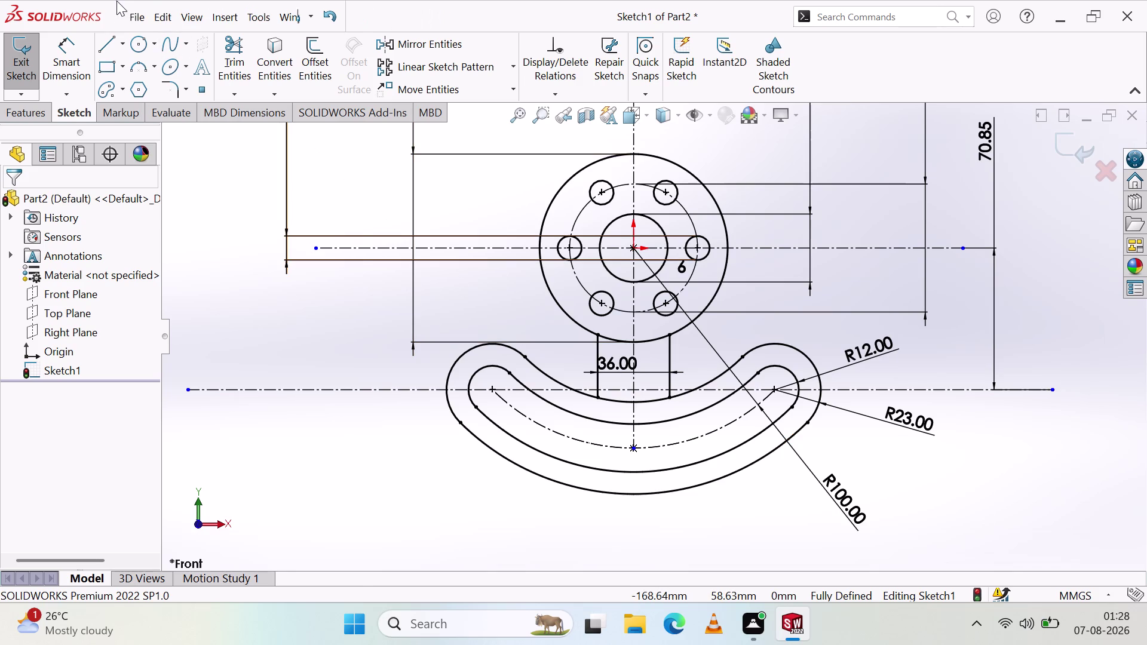
Try a tangent arc from the large circle and the neck line, then cancel it.
click(477, 201)
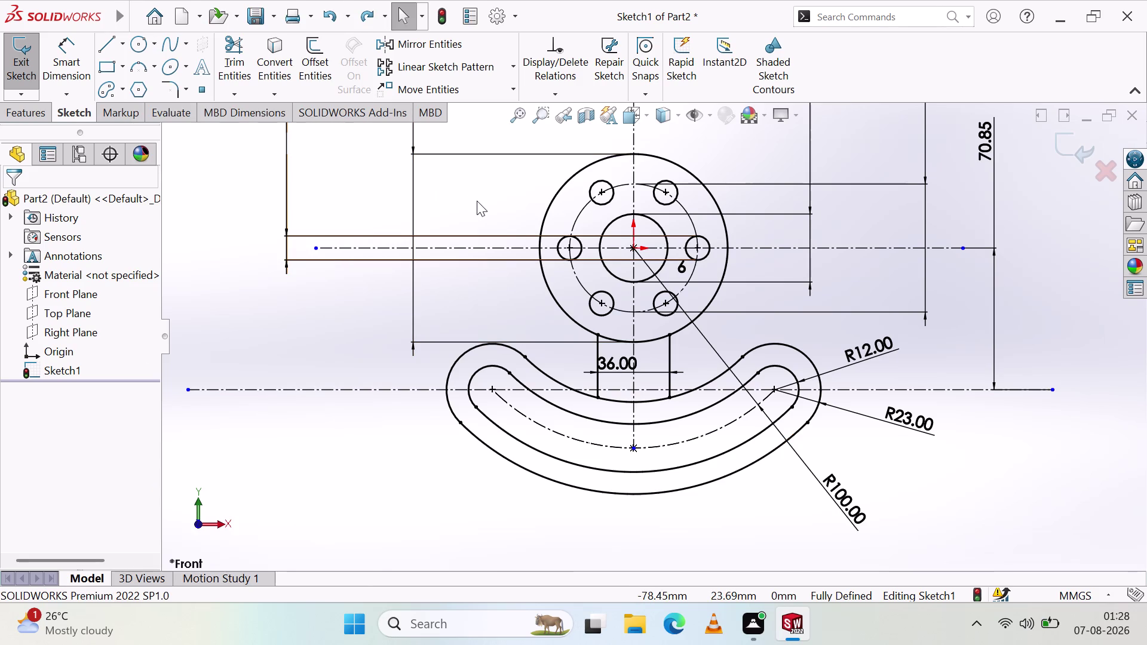
click(136, 48)
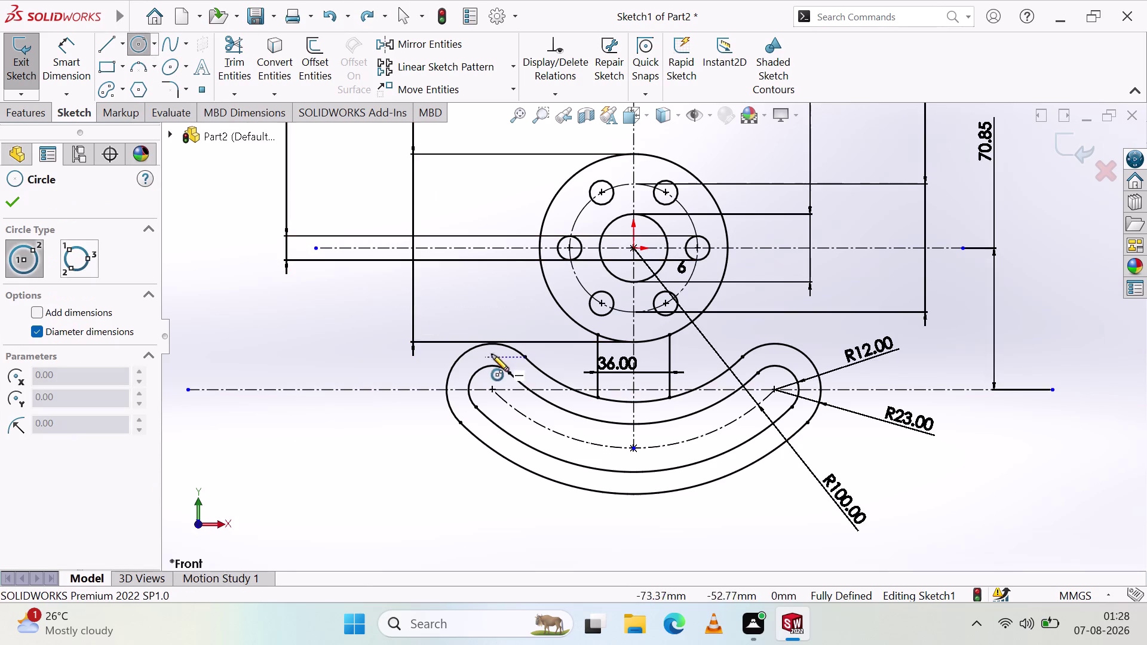
scroll(down, 3)
scroll(down, 3)
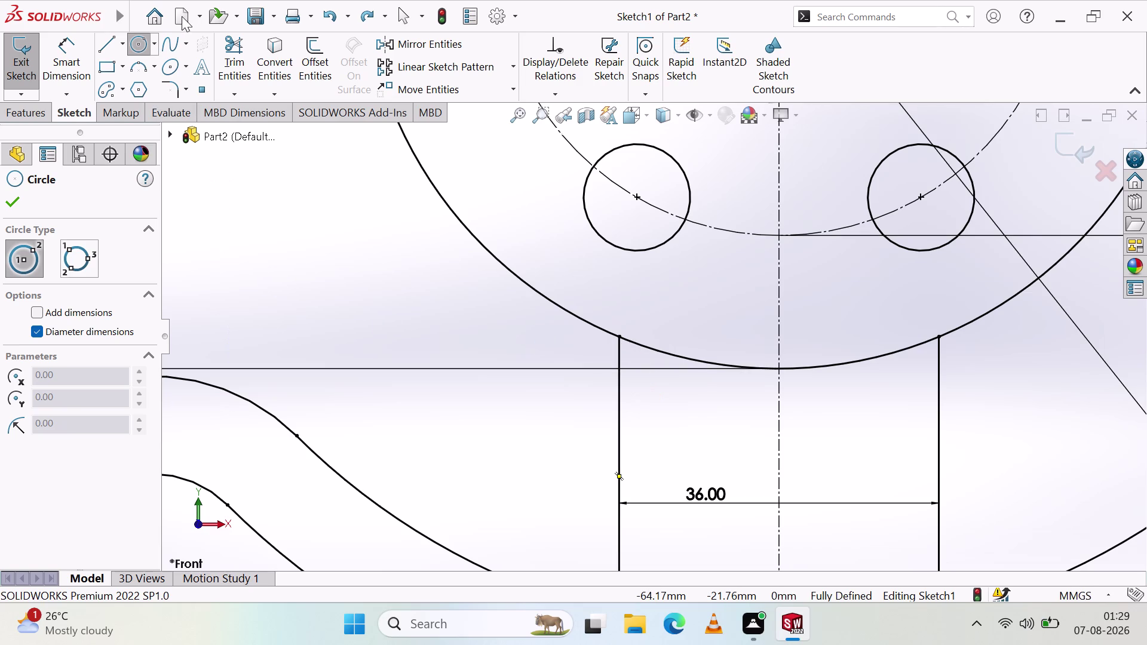
click(151, 67)
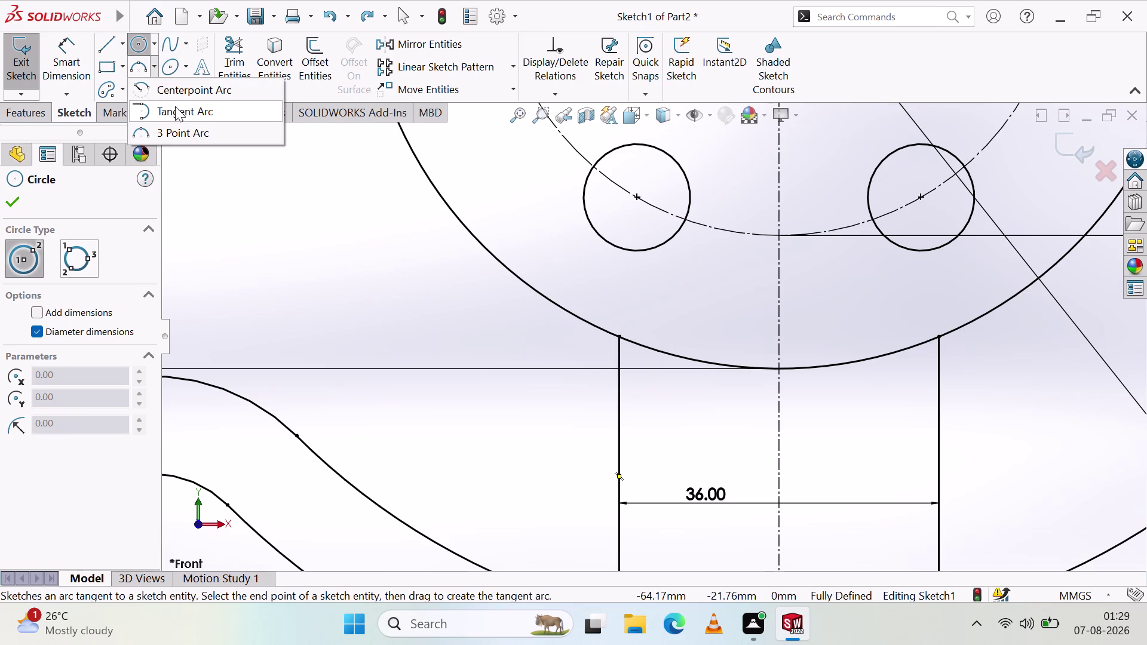
click(175, 109)
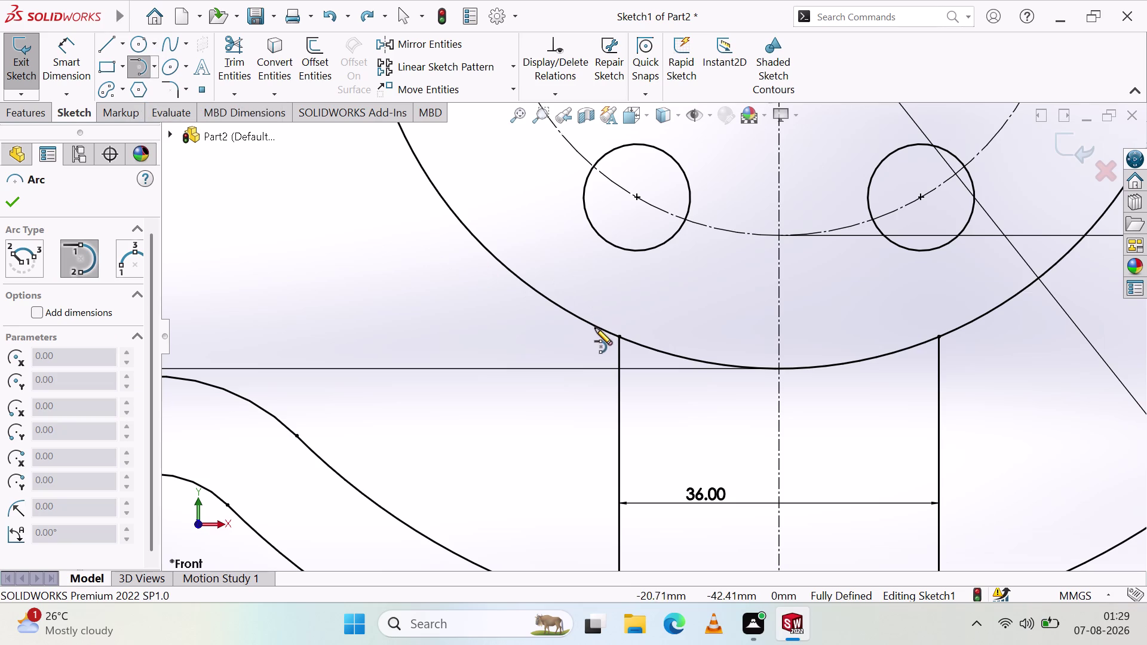
click(596, 326)
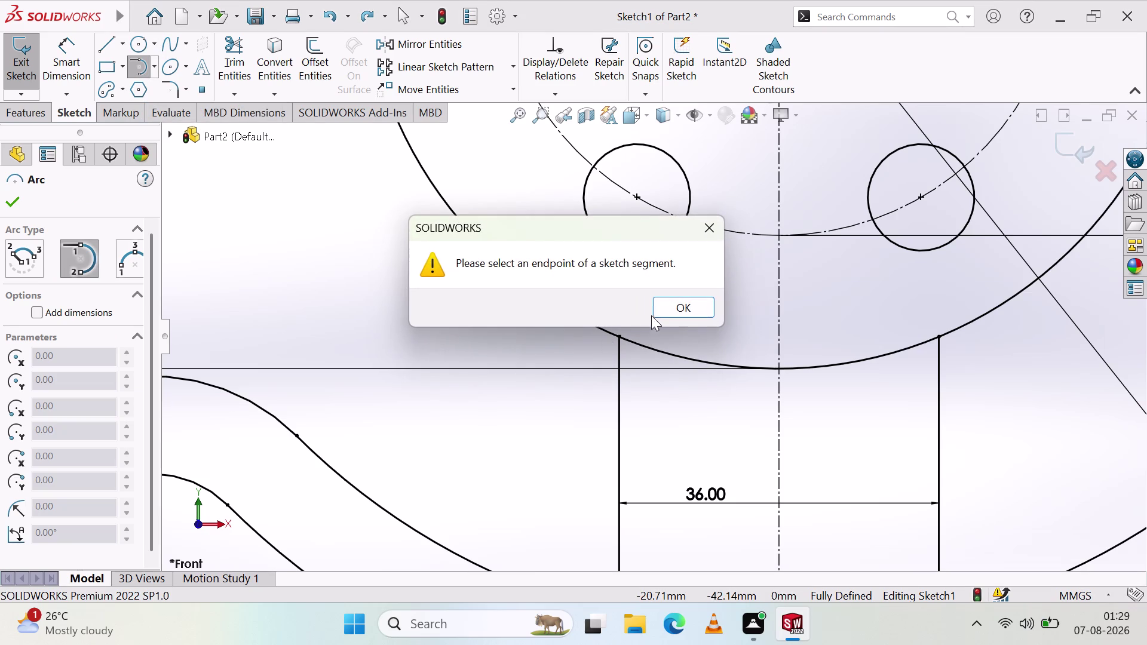
click(665, 308)
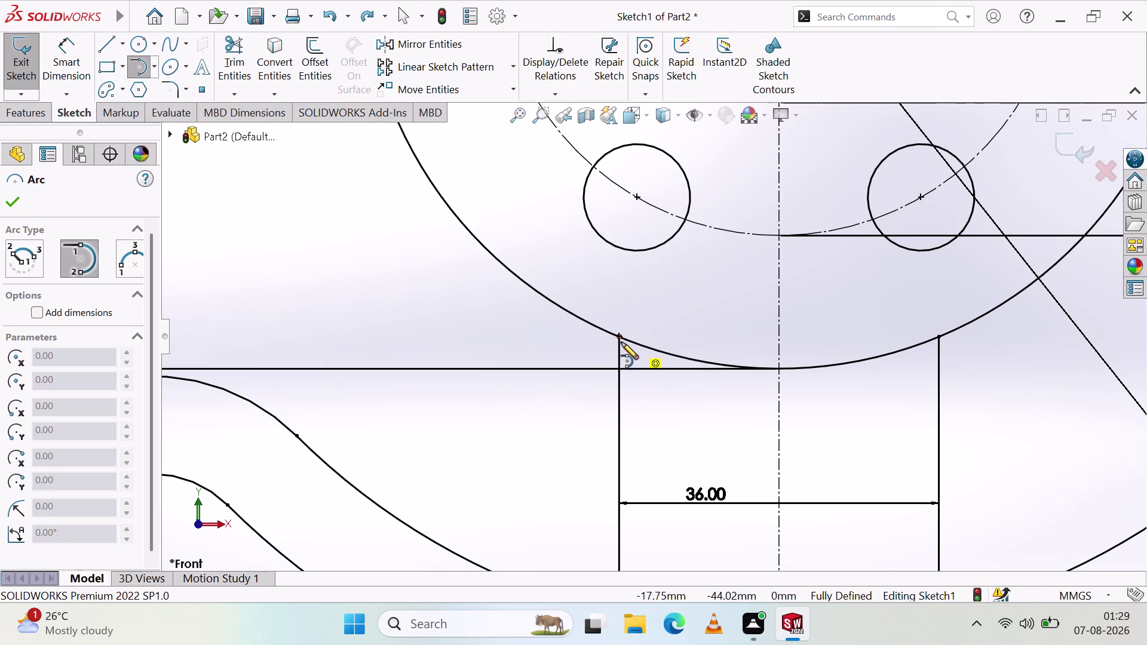
click(620, 336)
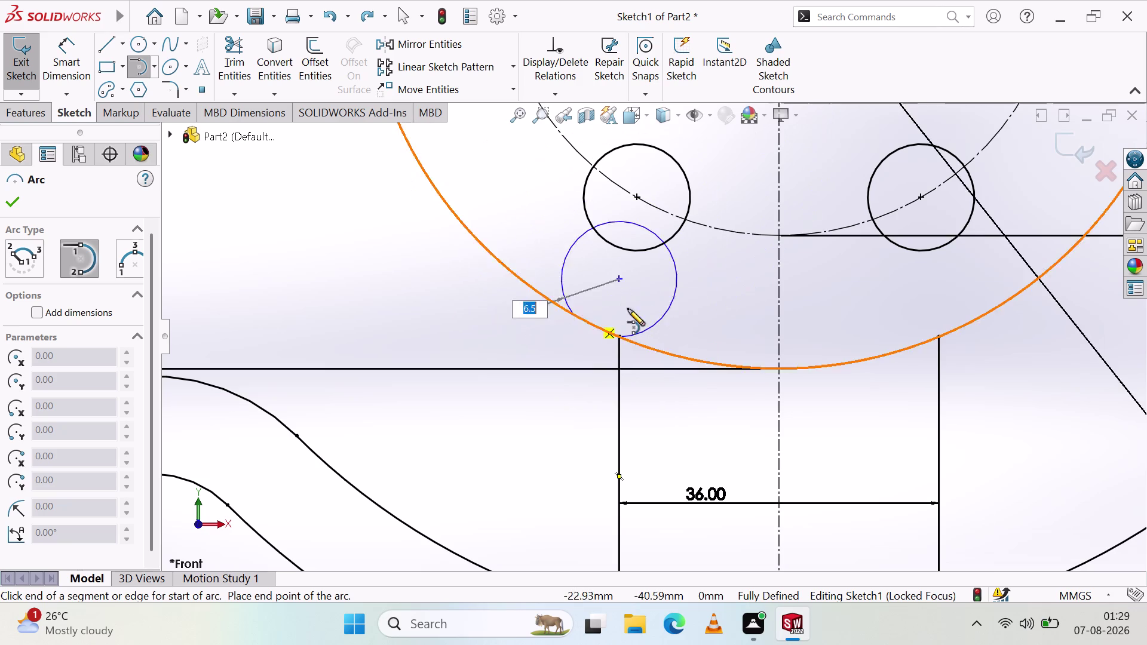
key(Escape)
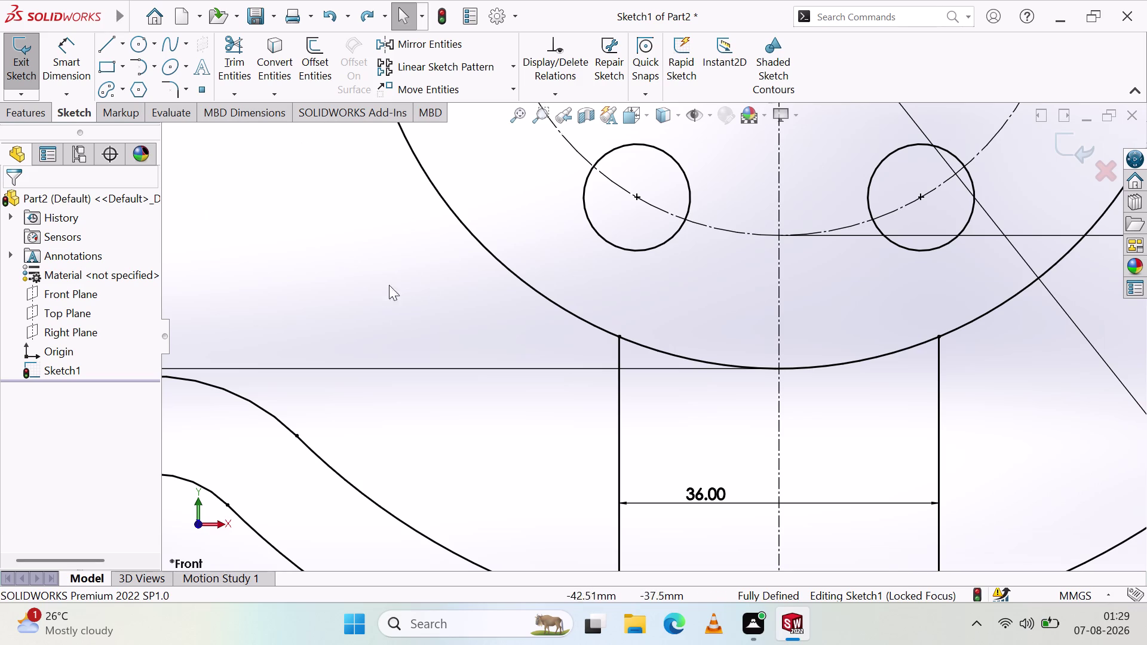
Draw a circle left of the 36 mm neck, just below the large circle.
scroll(down, 3)
scroll(up, 3)
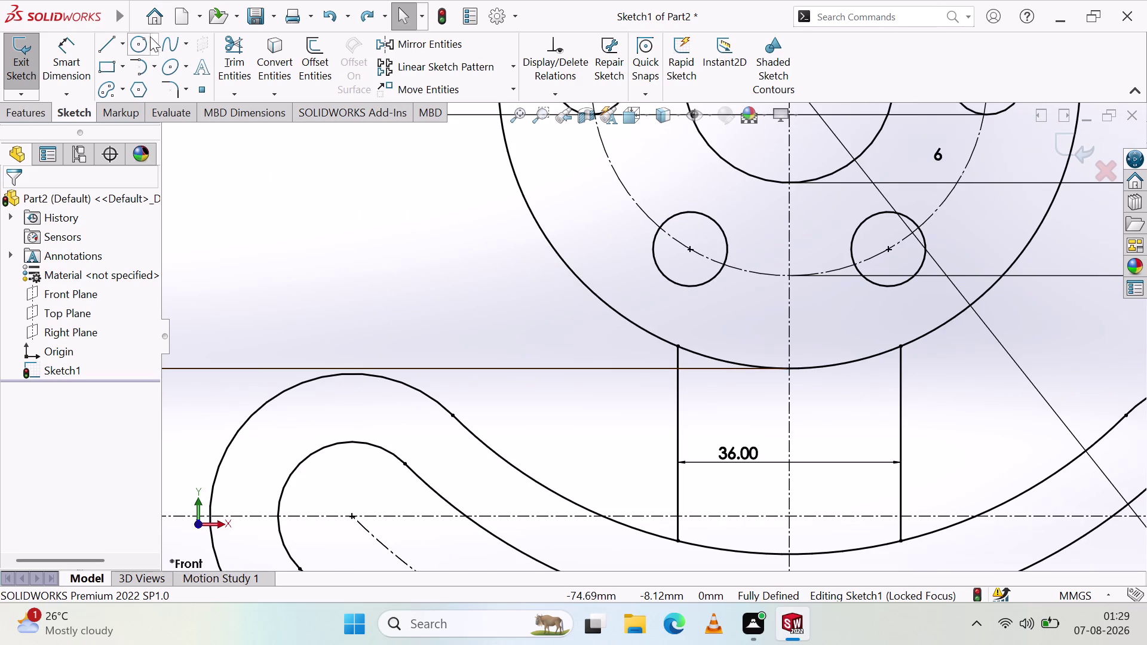
click(141, 43)
click(596, 356)
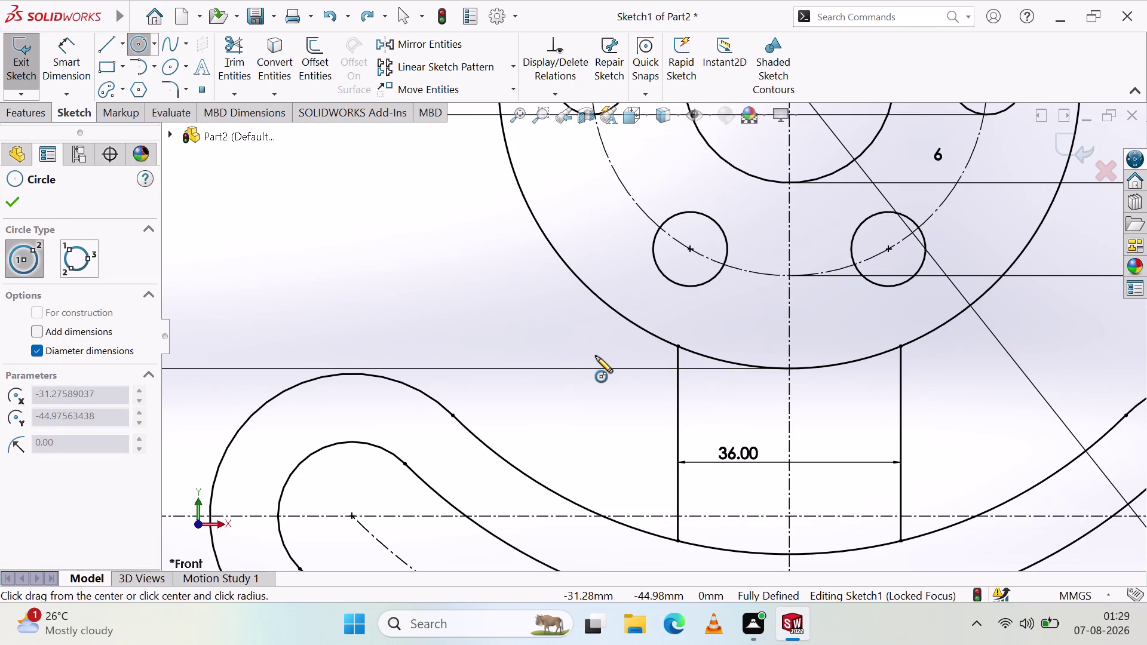
click(605, 320)
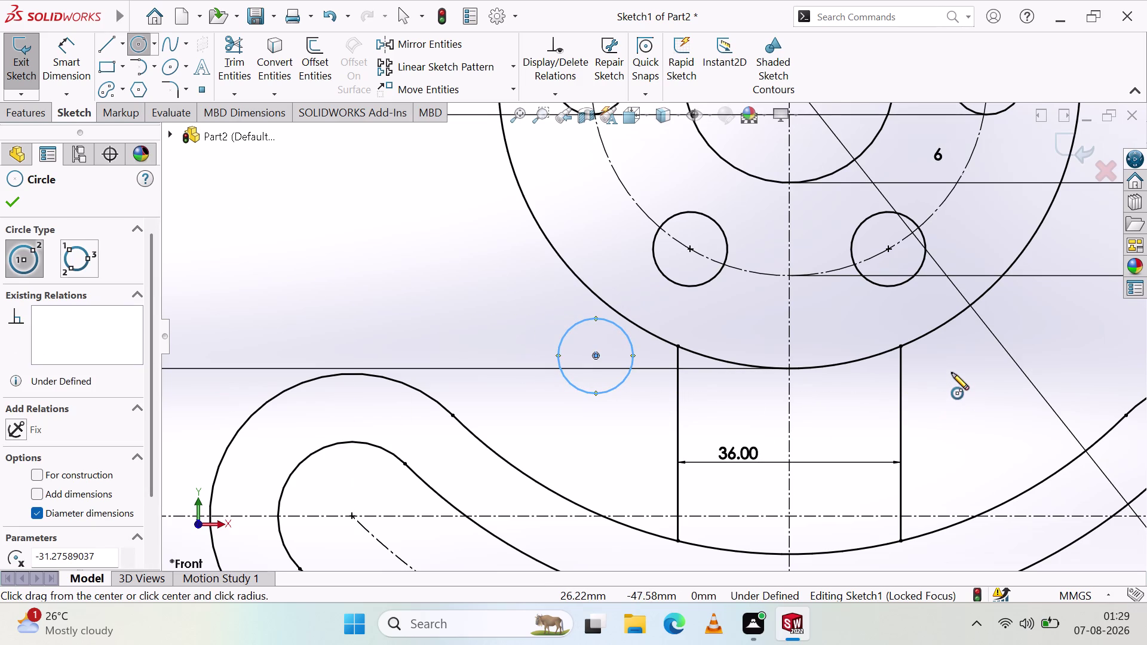
key(Escape)
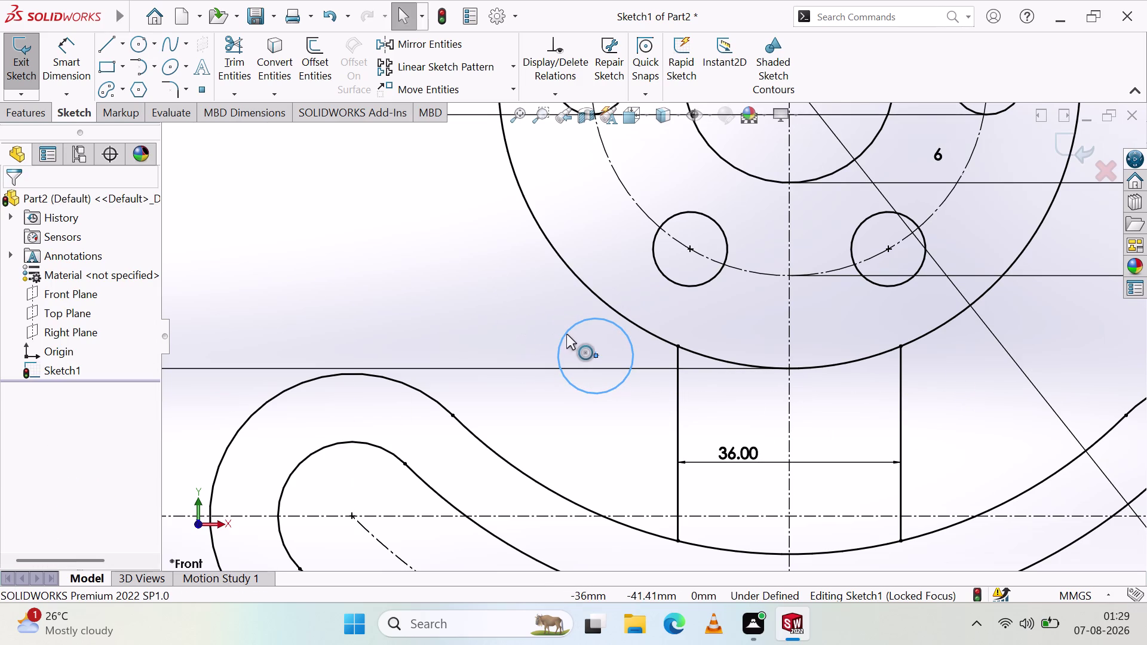
Dimension the new circle's diameter to 20 mm.
click(61, 64)
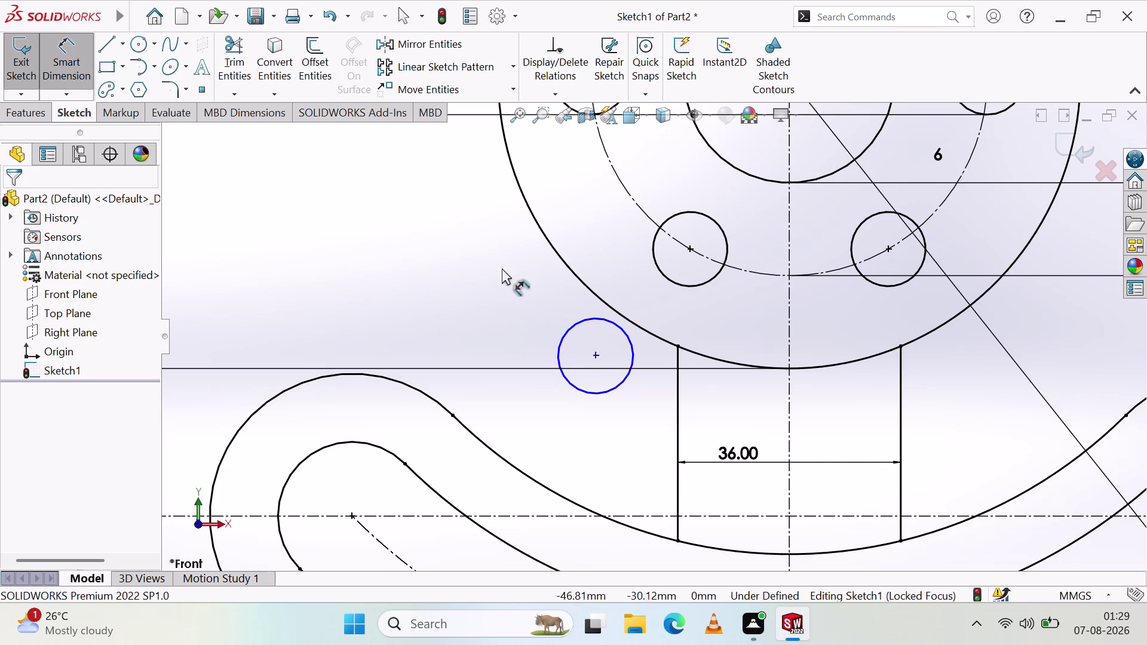
click(558, 343)
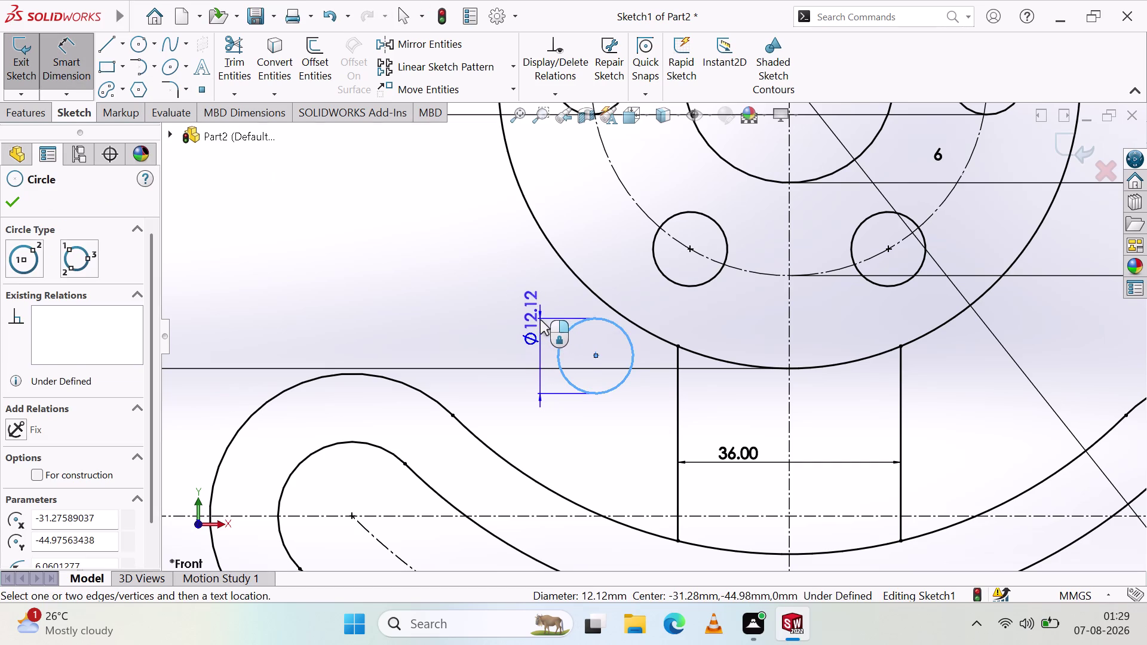
click(532, 322)
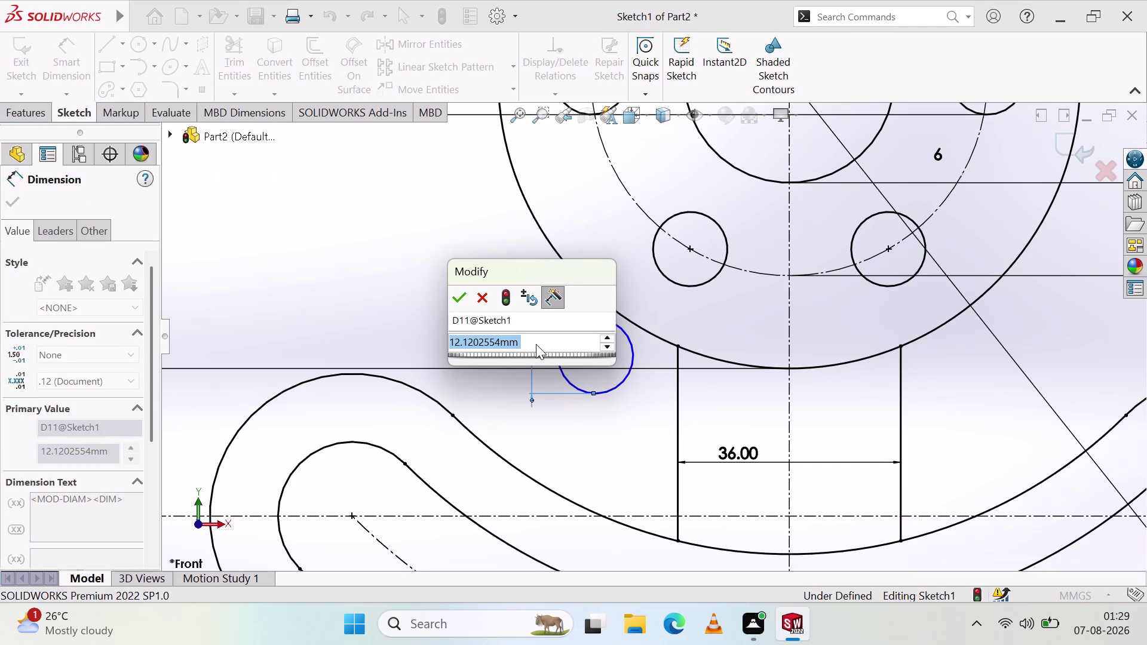
key(2)
key(0)
key(Return)
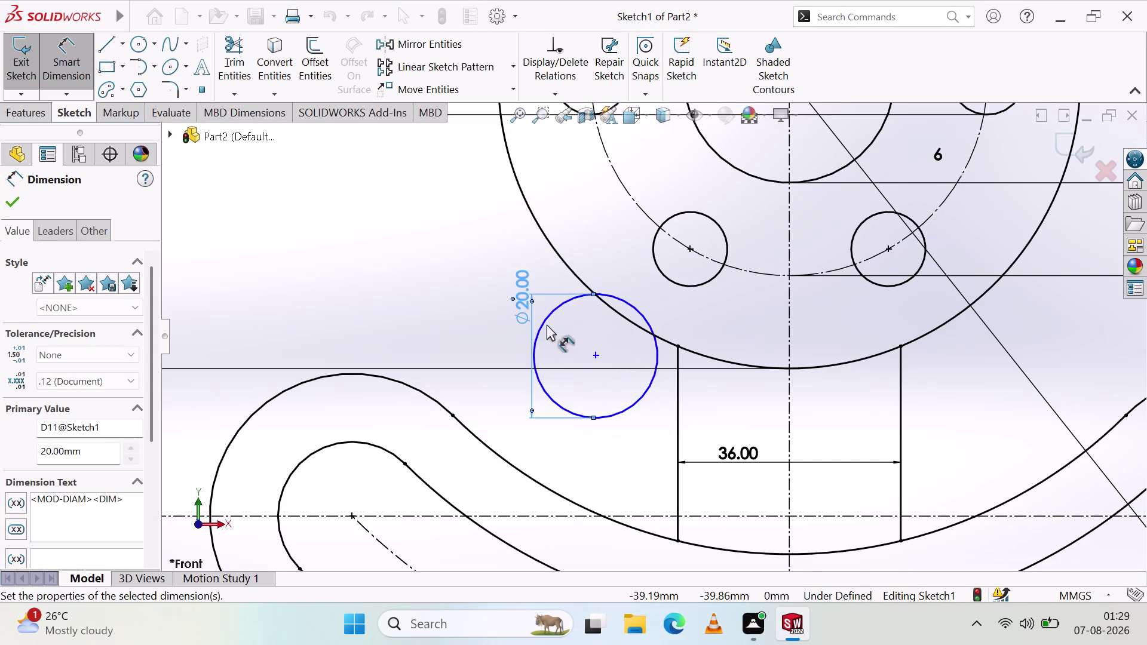
Move the Ø20 diameter dimension leftward, then delete it.
click(494, 336)
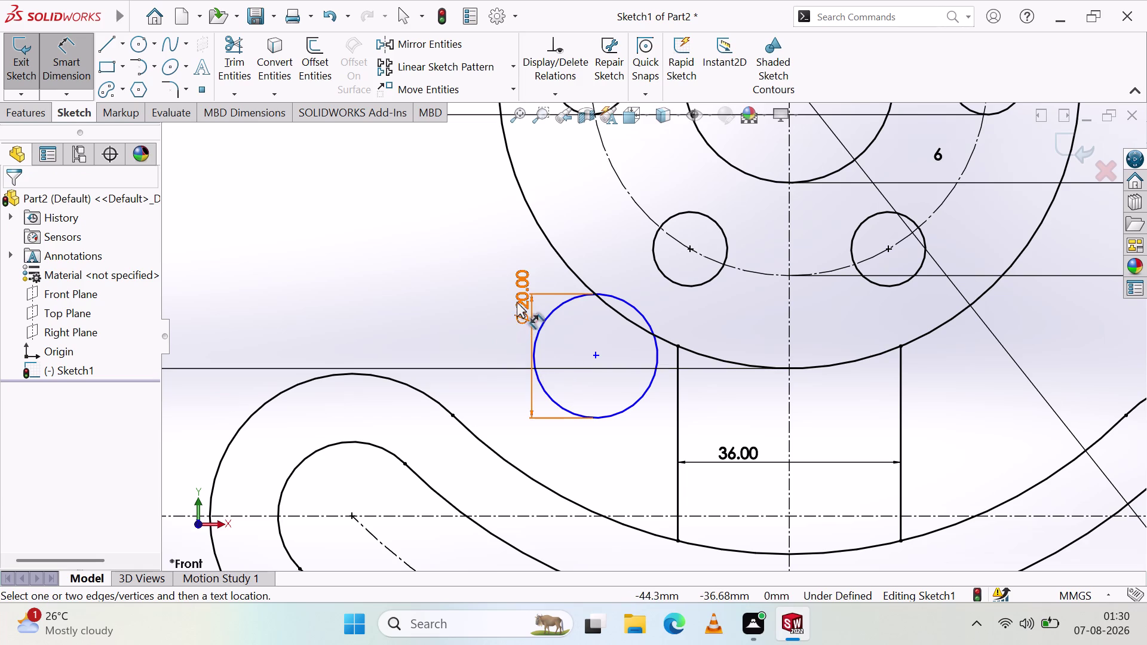
drag(524, 294, 471, 316)
click(495, 352)
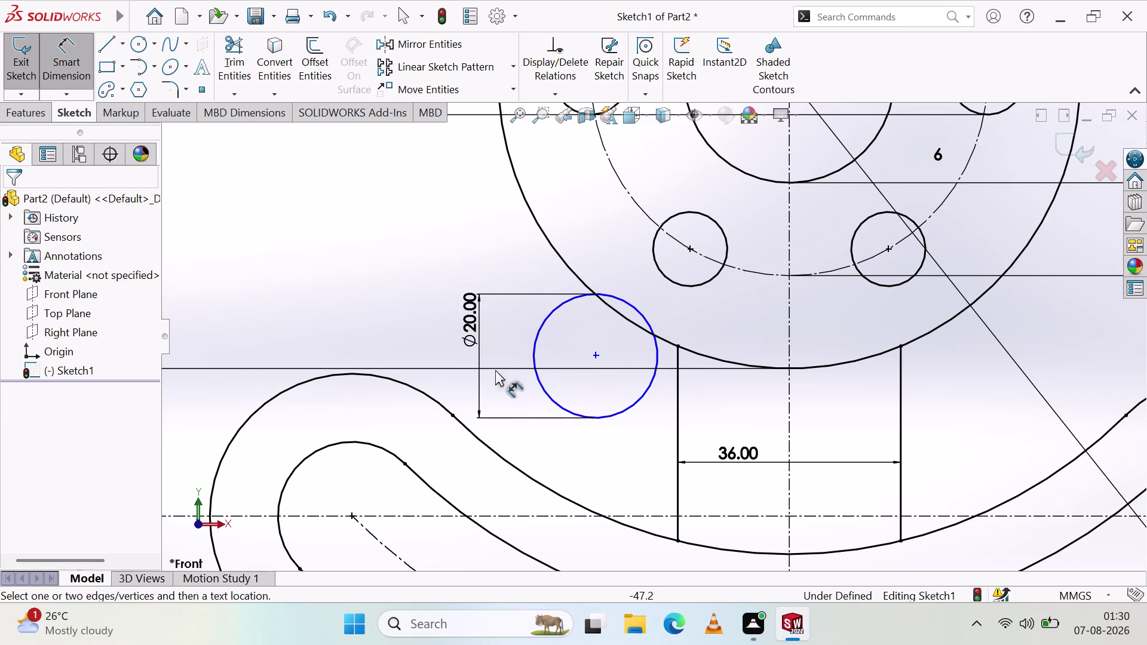
key(Escape)
click(475, 336)
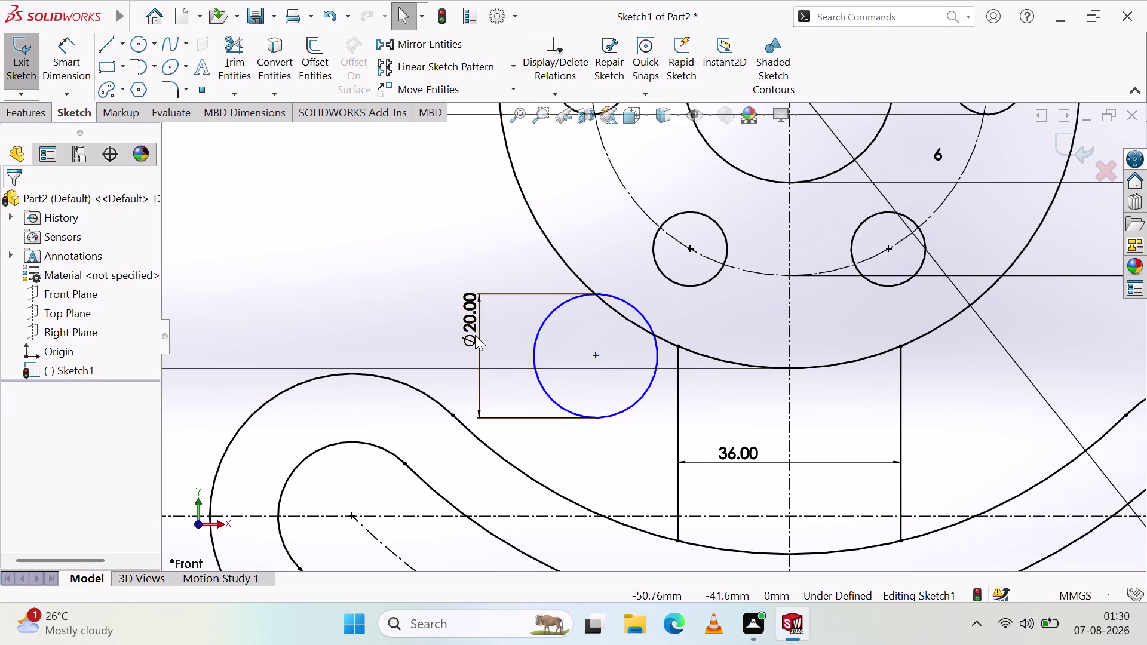
key(Delete)
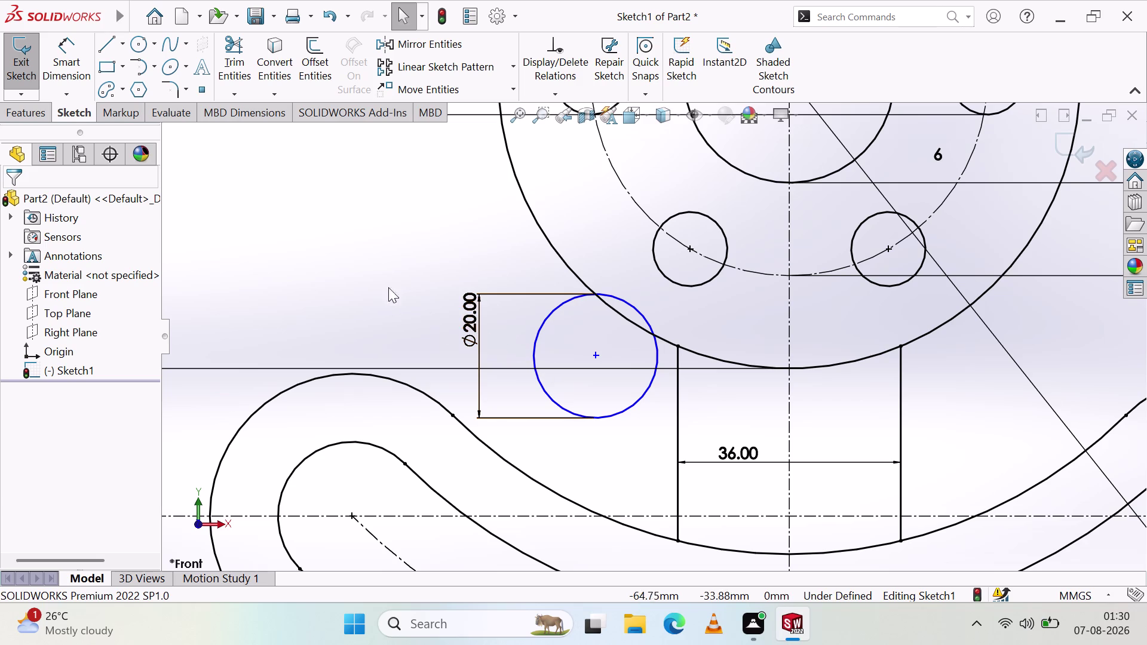
key(Delete)
click(477, 320)
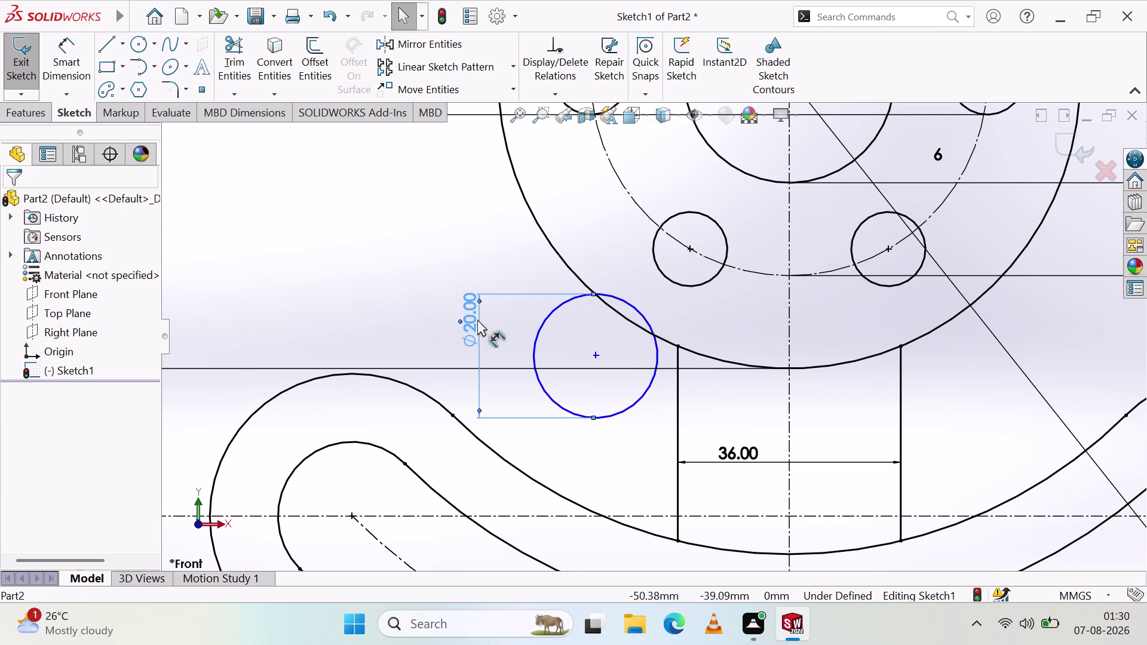
key(Delete)
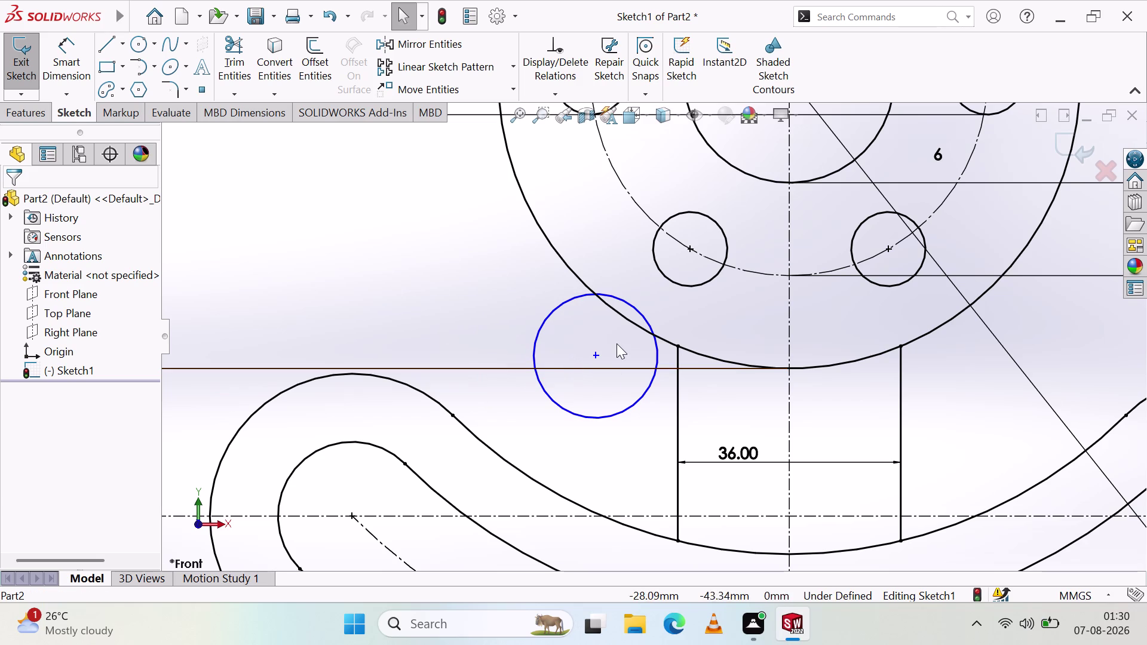
Resize the circle, undoing stray stretches so it keeps its 10 mm radius.
drag(629, 305, 638, 335)
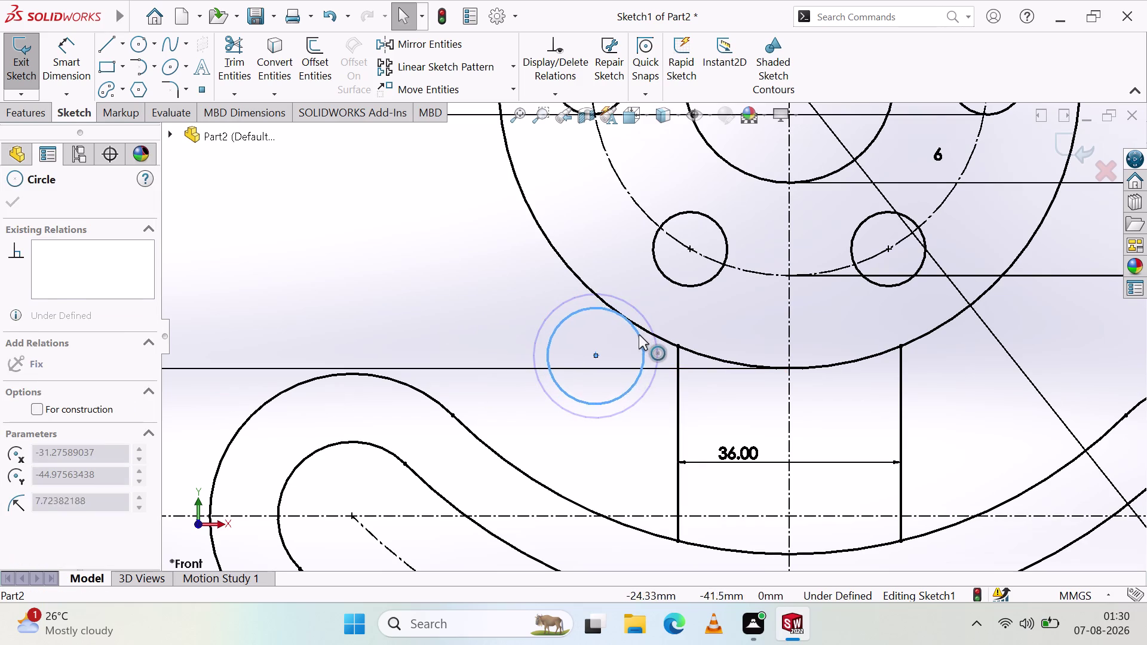
drag(639, 334, 651, 333)
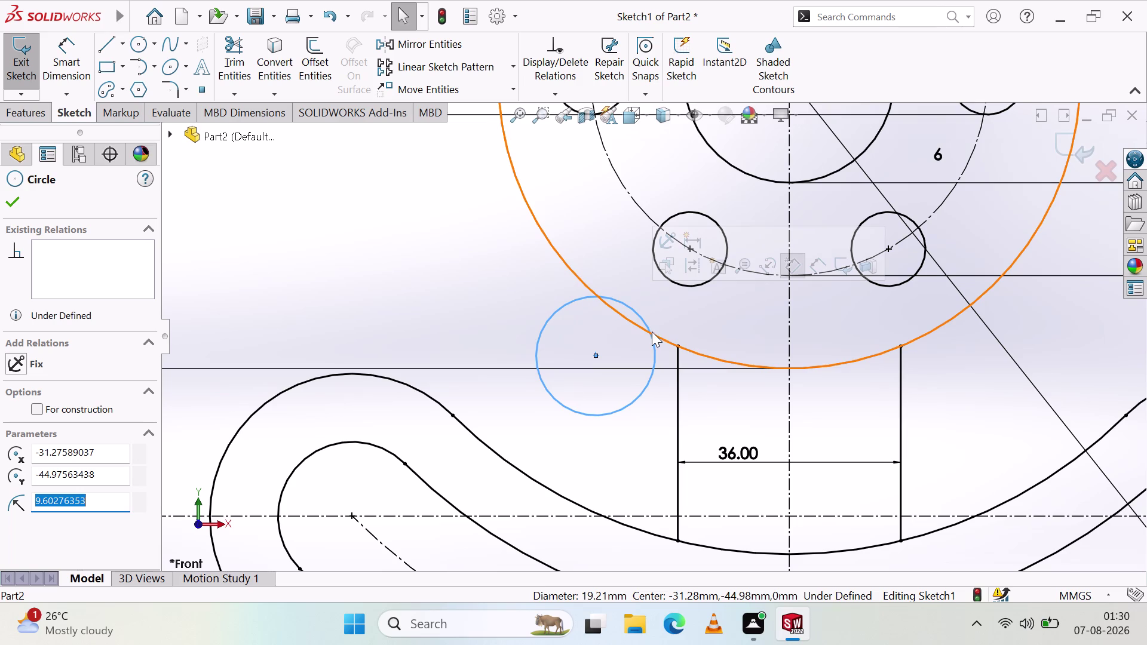
key(Escape)
key(Escape)
key(ctrl+z)
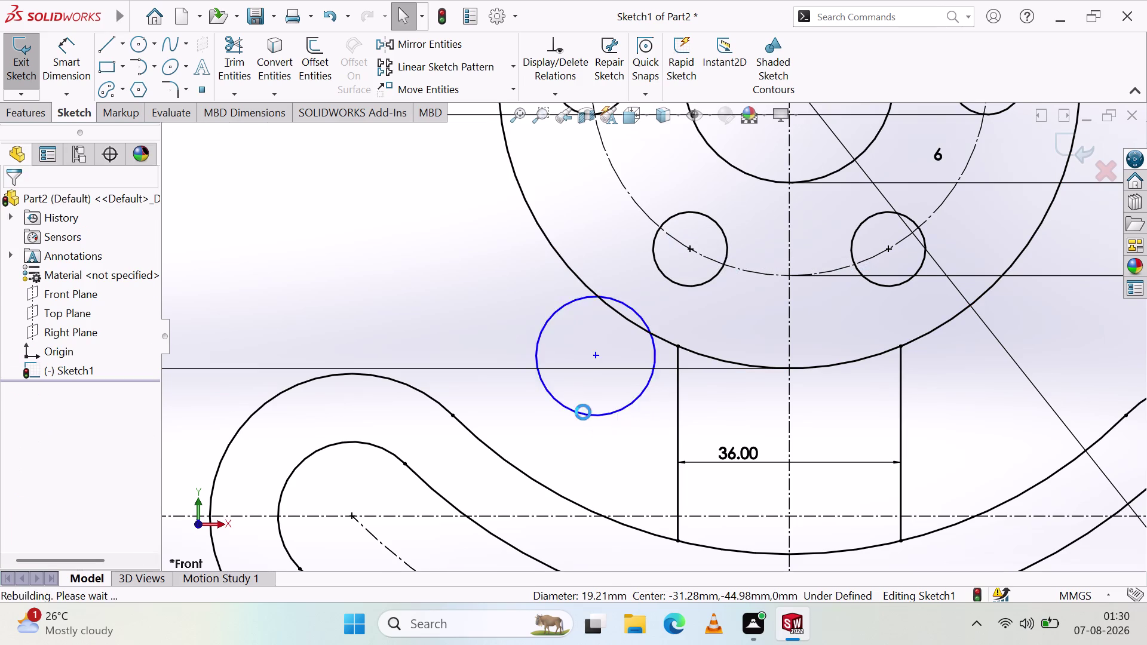
key(ctrl+z)
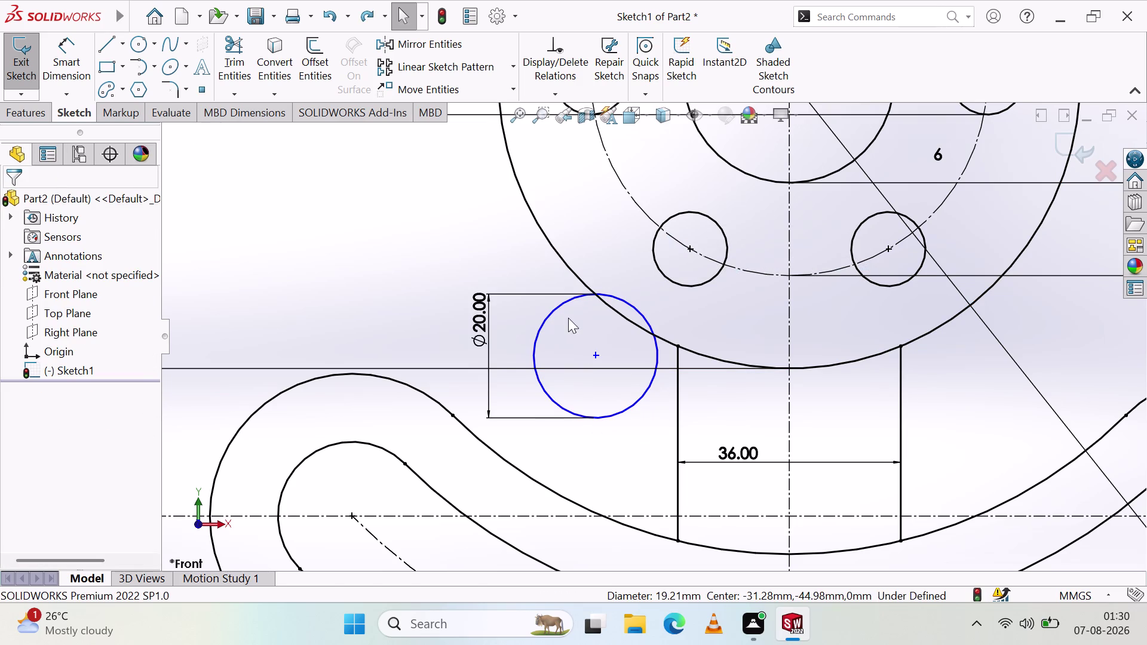
drag(649, 324, 642, 330)
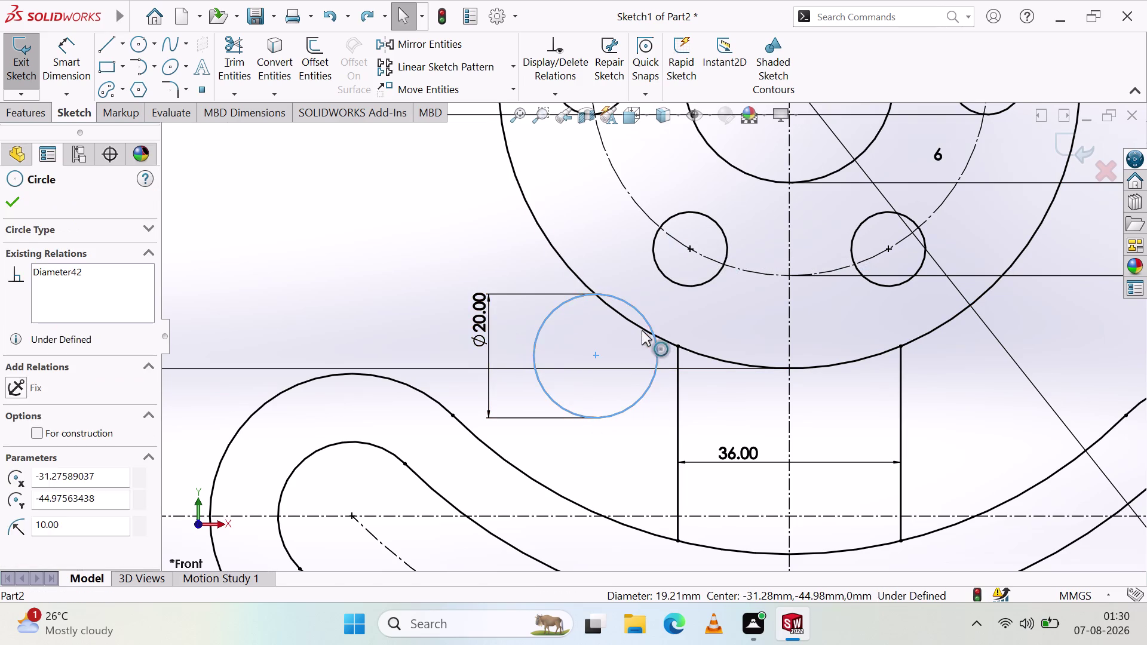
drag(642, 330, 633, 359)
key(Escape)
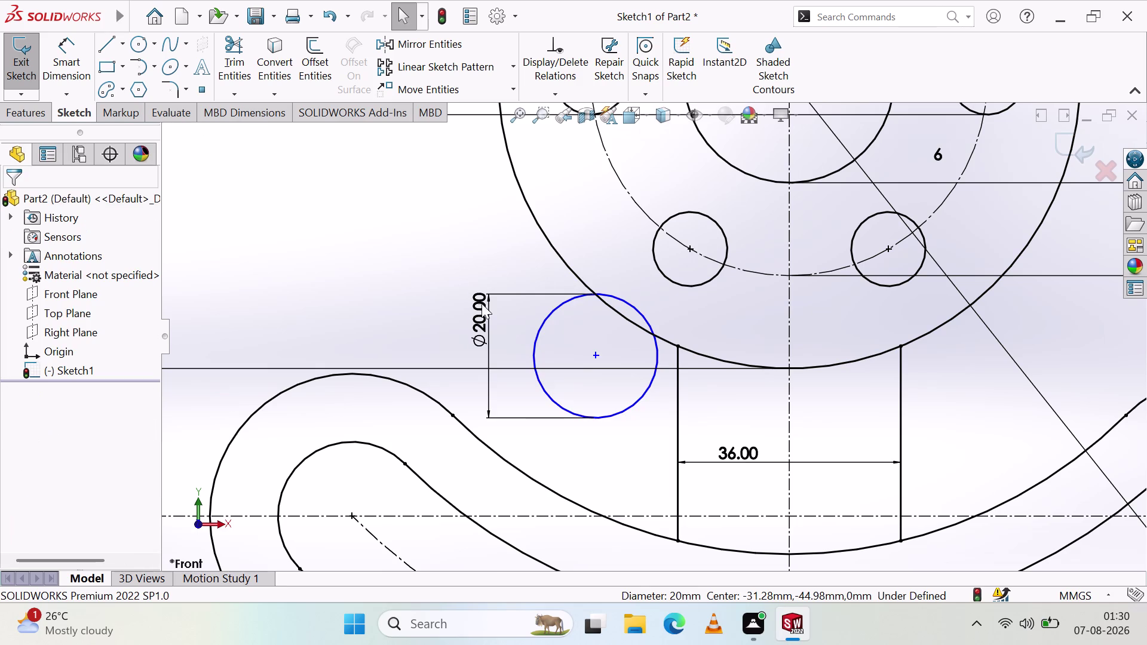
Drag the Ø20 circle down against the large arc.
drag(596, 355, 609, 386)
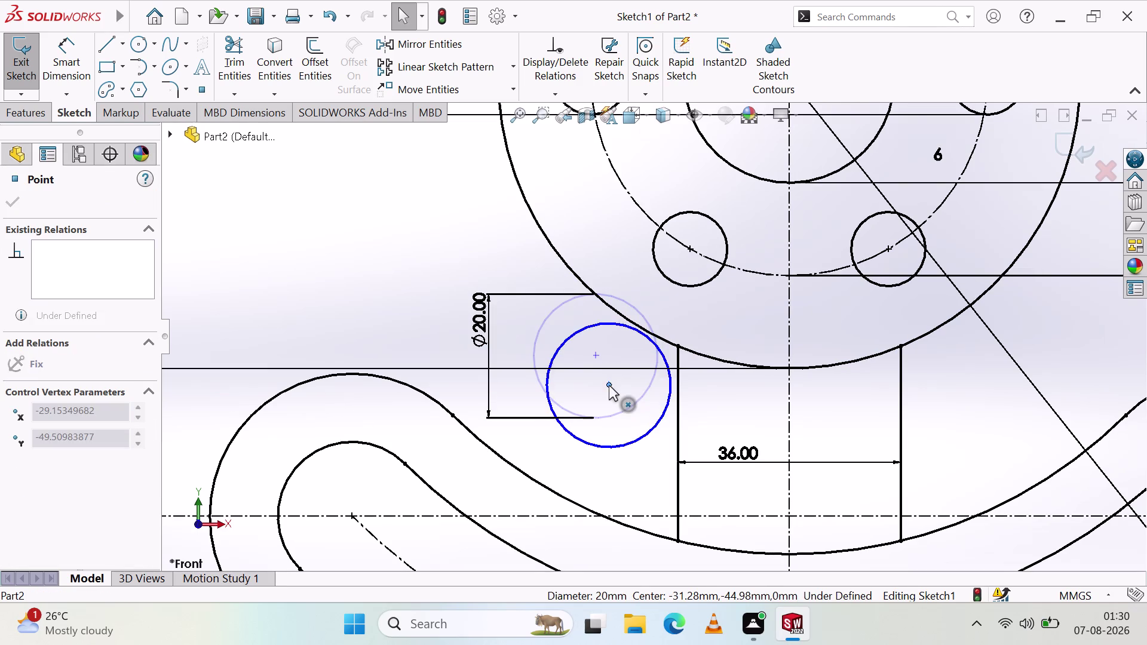
drag(609, 385, 618, 375)
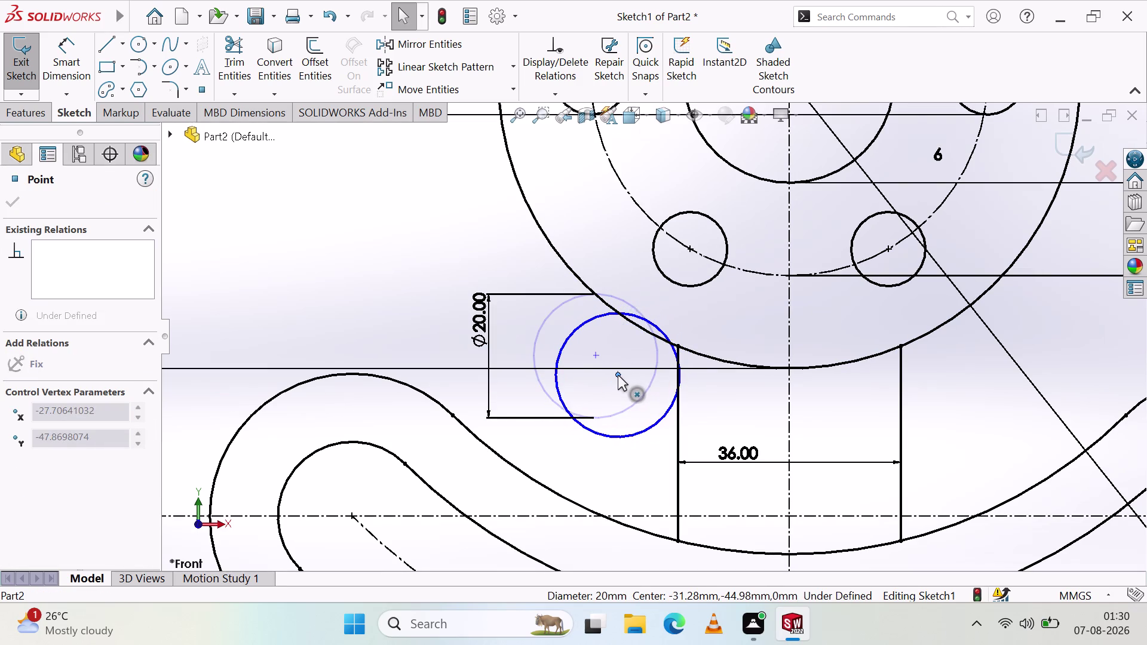
drag(618, 375, 622, 389)
click(448, 322)
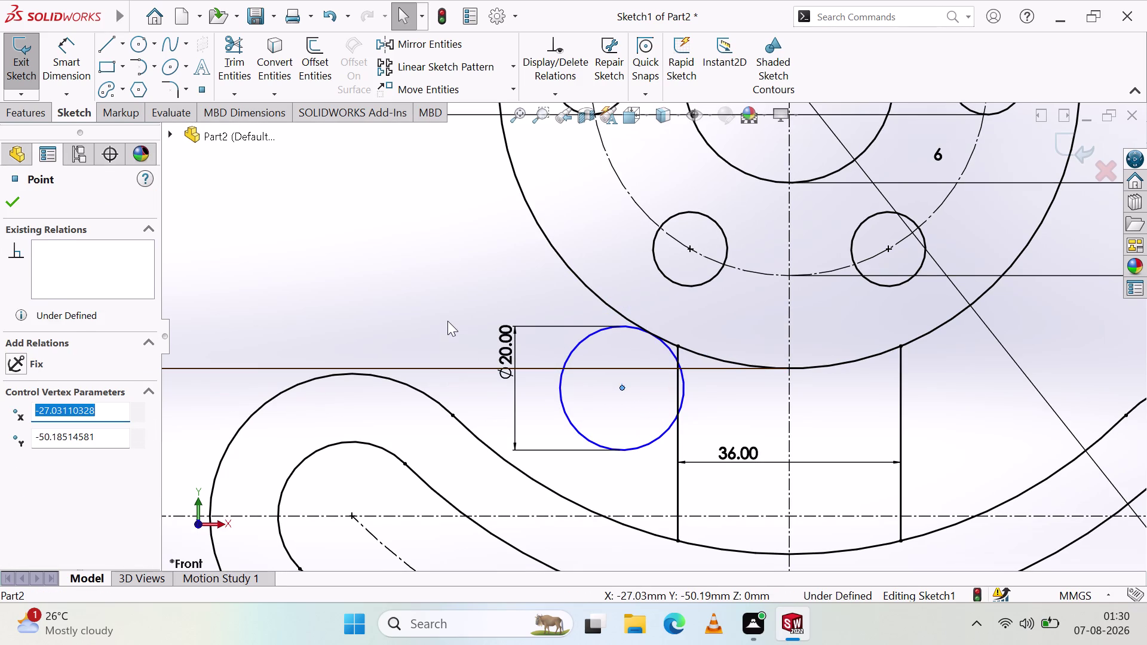
Zoom in and nudge the Ø20 circle until it sits snugly against the arc.
scroll(up, 3)
scroll(up, 3)
scroll(down, 3)
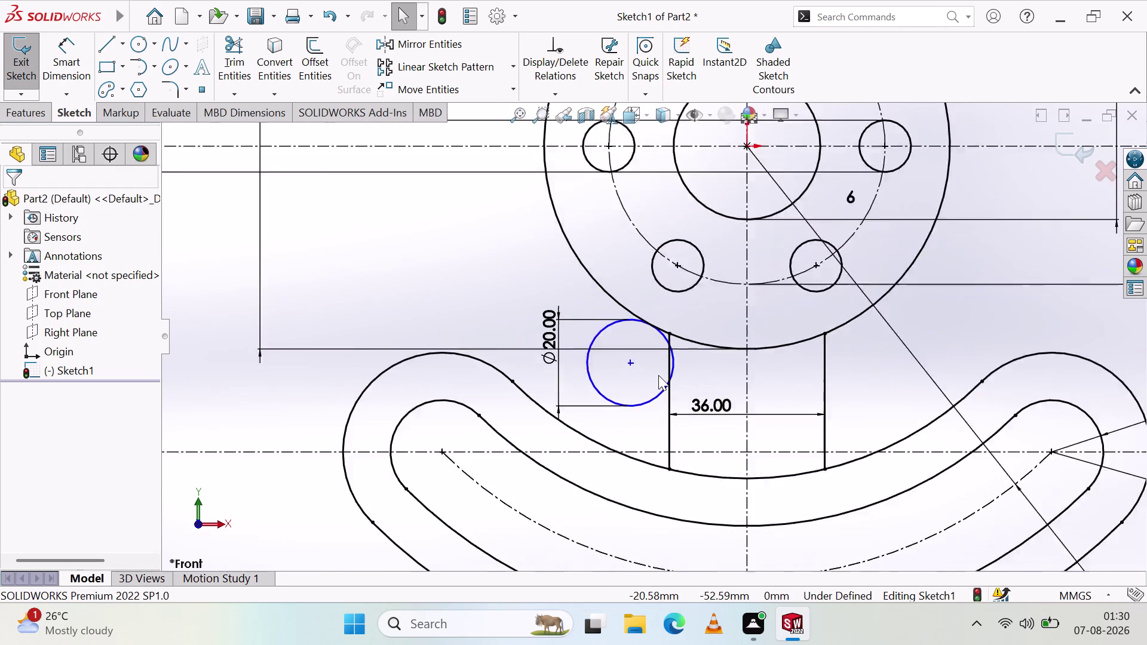
scroll(down, 3)
scroll(down, 3)
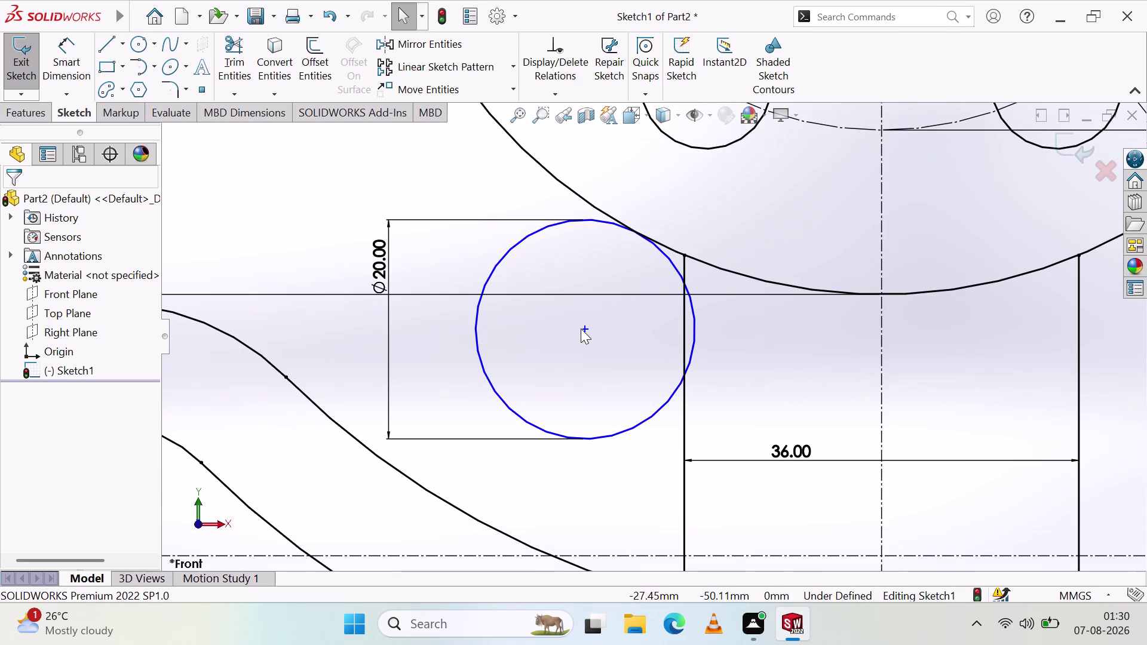
drag(584, 328, 572, 322)
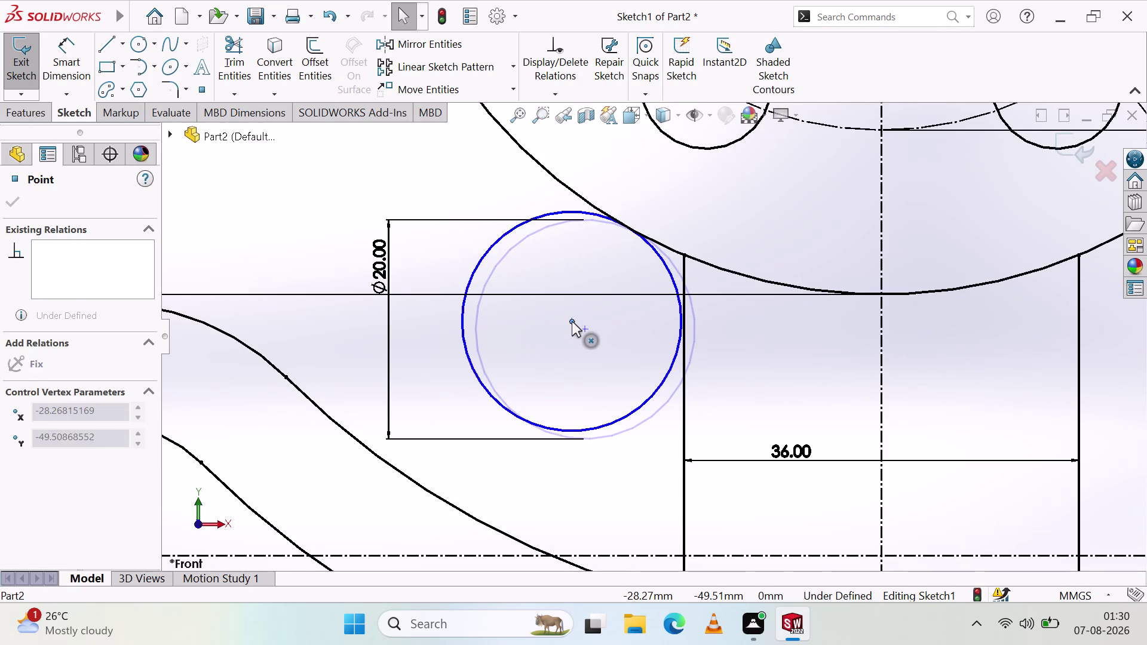
drag(572, 323, 575, 322)
click(582, 345)
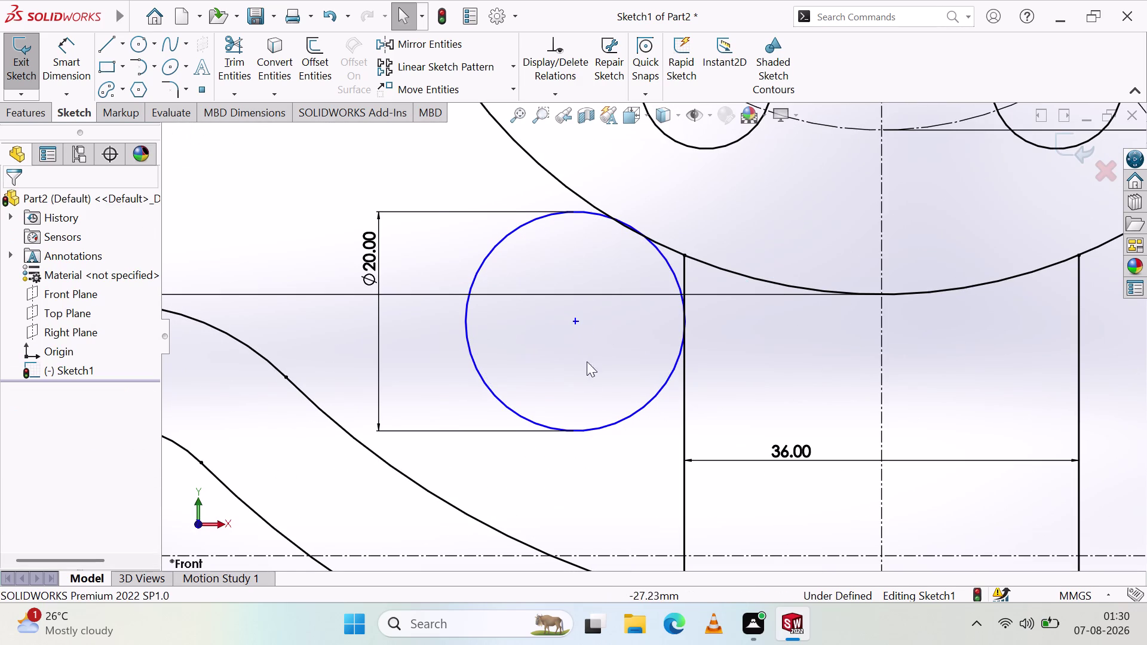
scroll(down, 3)
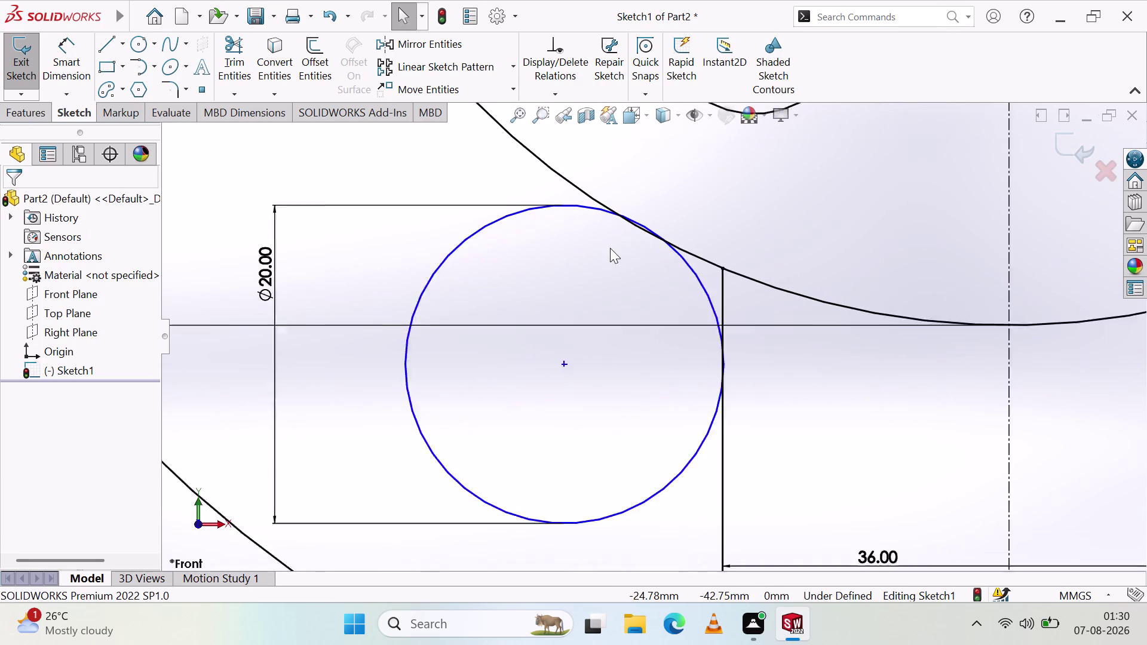
scroll(down, 3)
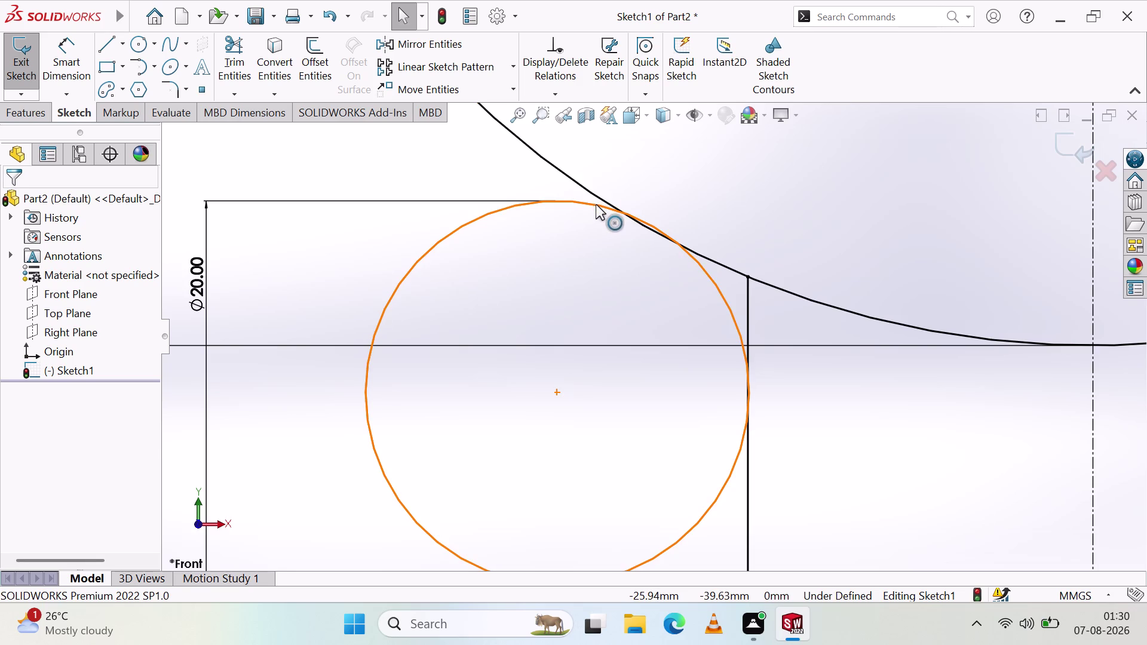
Make the Ø20 circle tangent to the large arc.
click(596, 205)
click(638, 224)
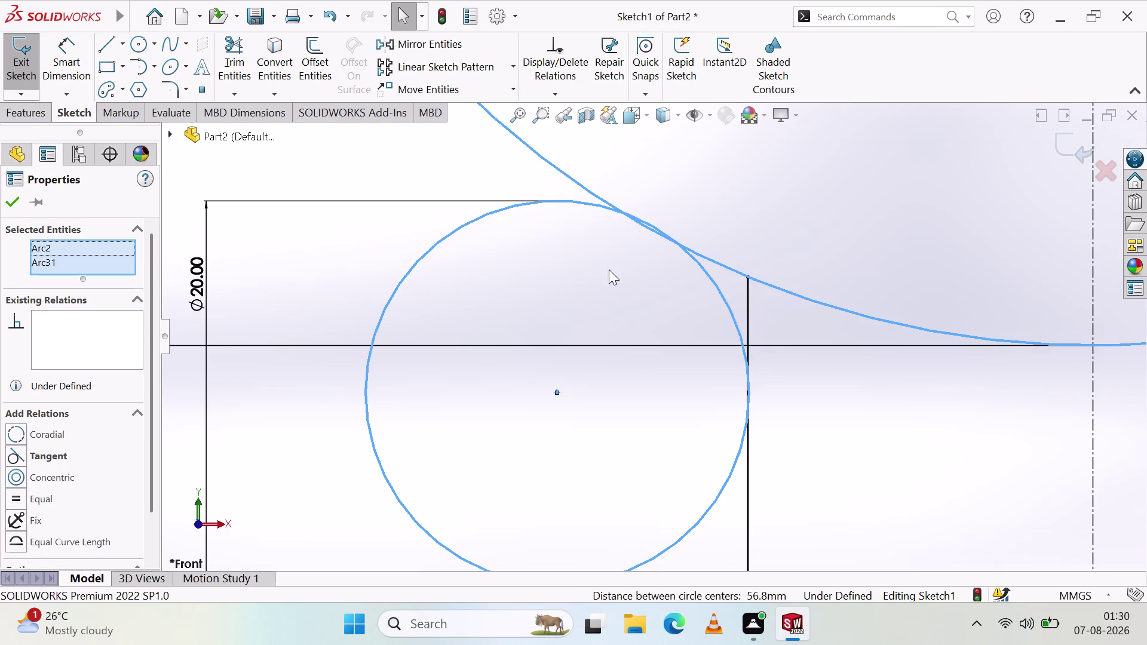
click(45, 452)
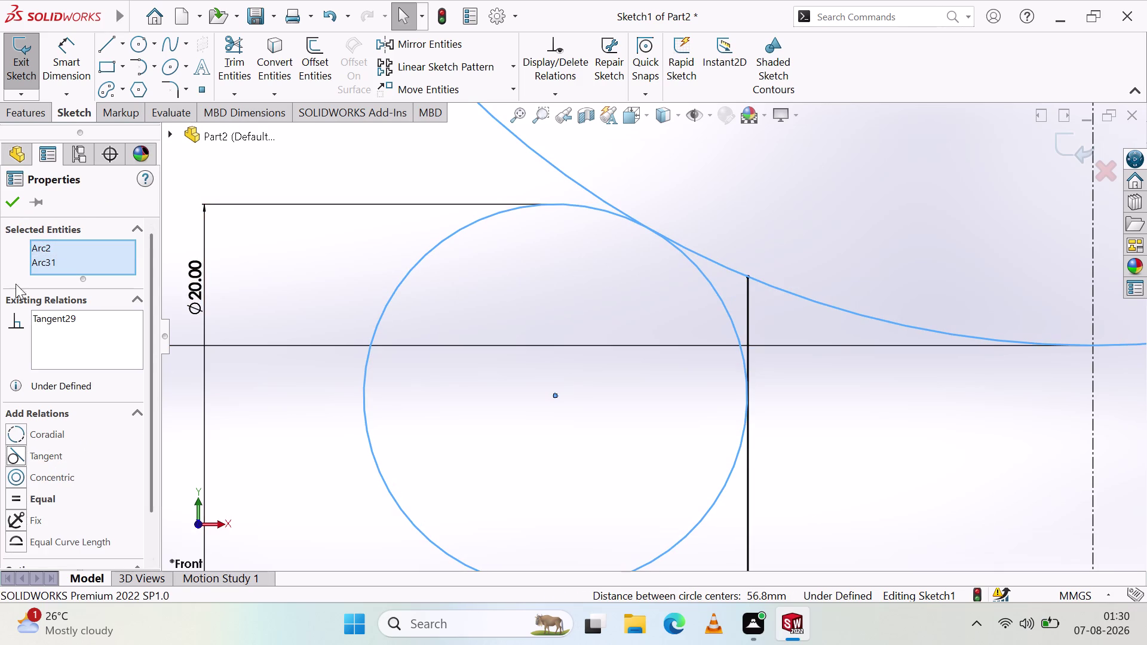
click(14, 196)
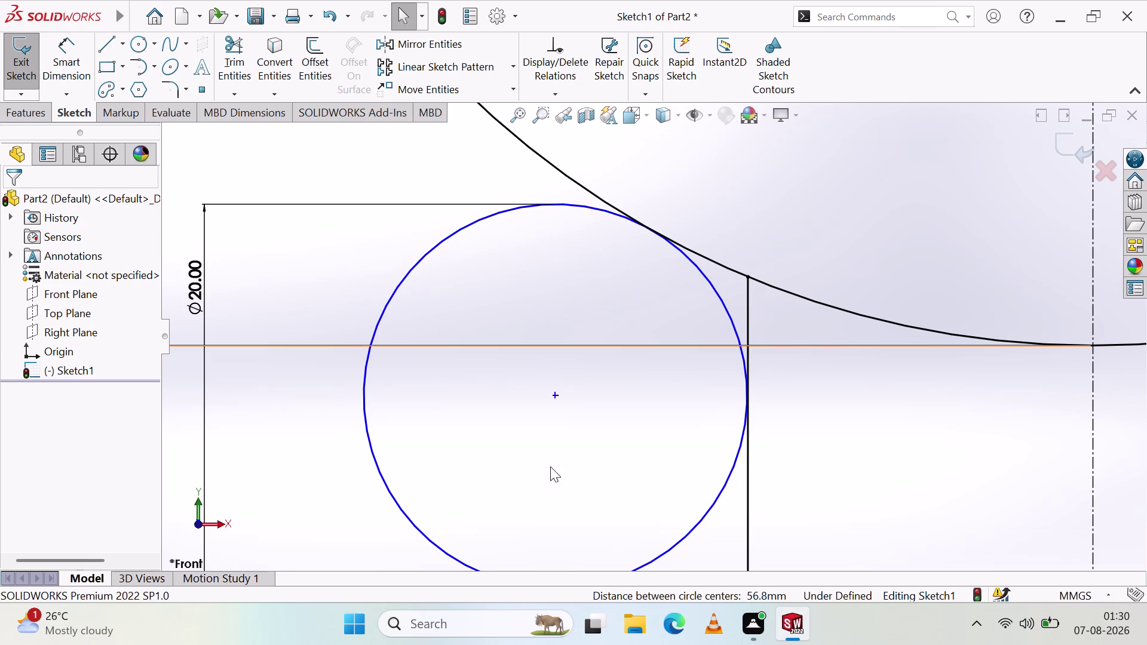
Make the Ø20 circle tangent to the vertical neck line.
click(737, 333)
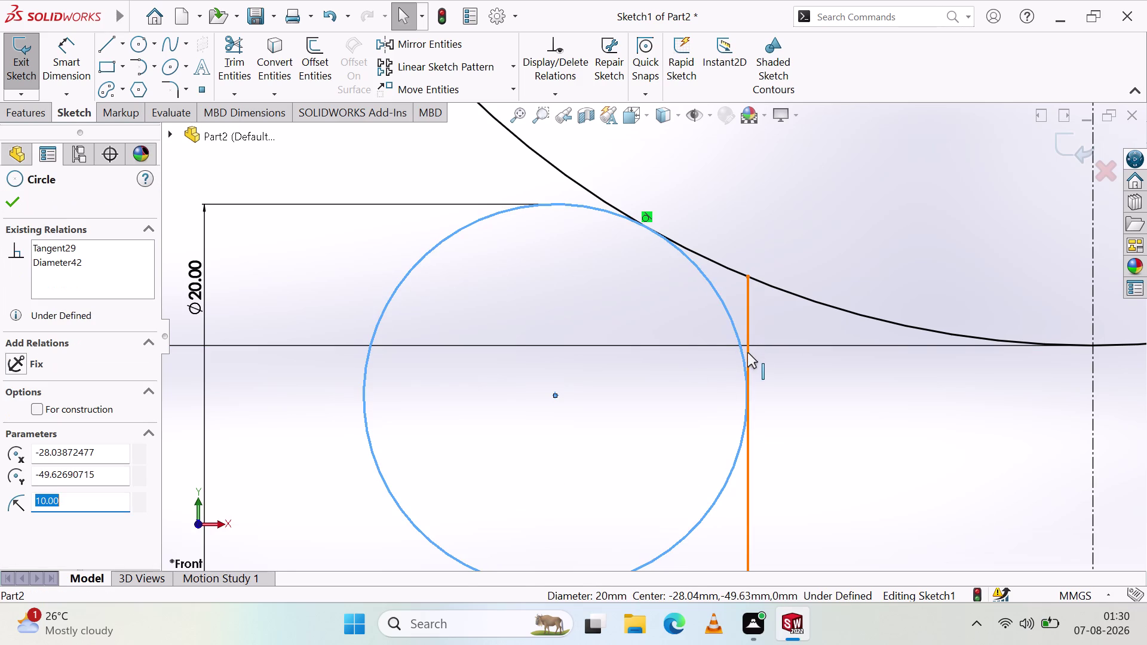
click(748, 352)
click(52, 434)
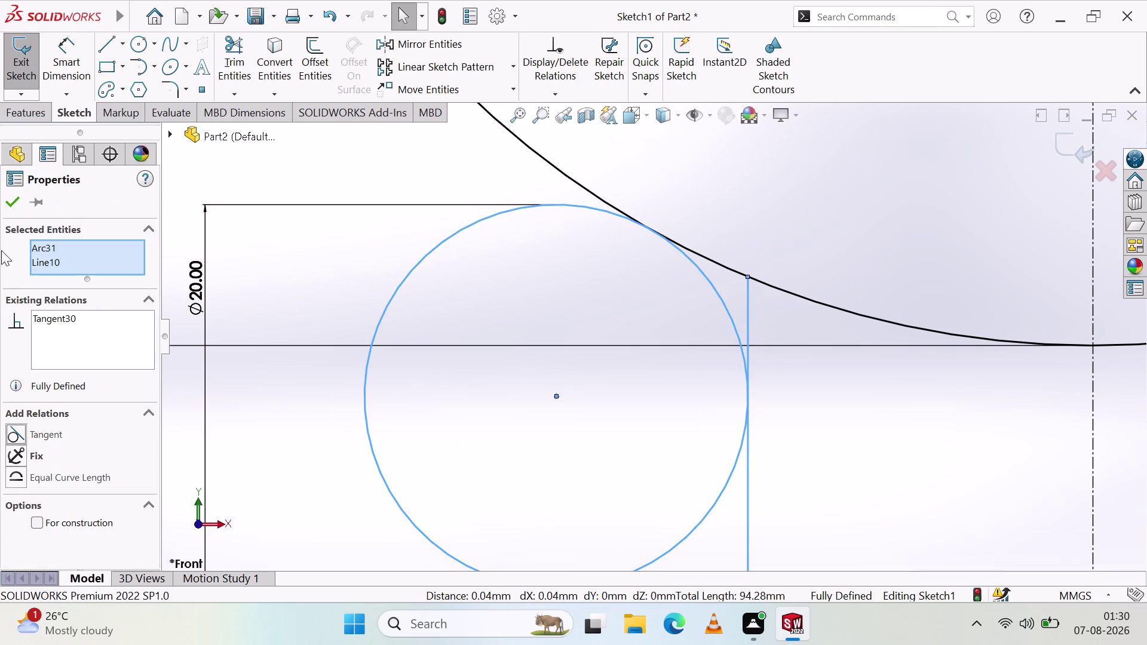
click(17, 198)
scroll(up, 3)
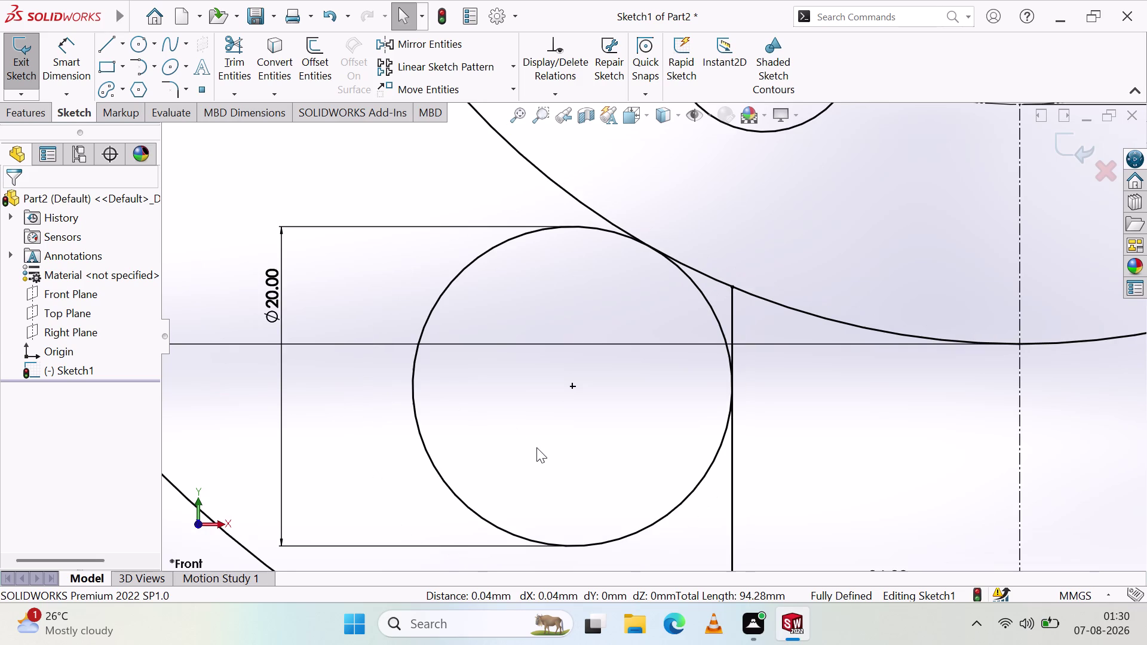
scroll(up, 3)
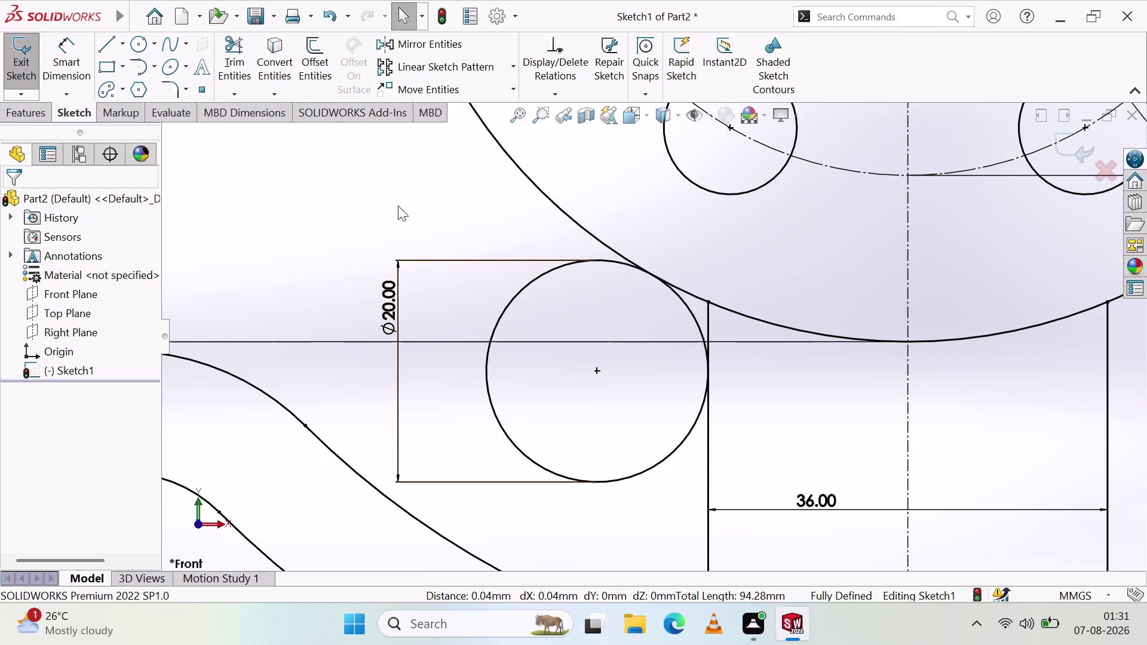
Trim the Ø20 circle's outer portions, leaving the blend arc.
click(243, 62)
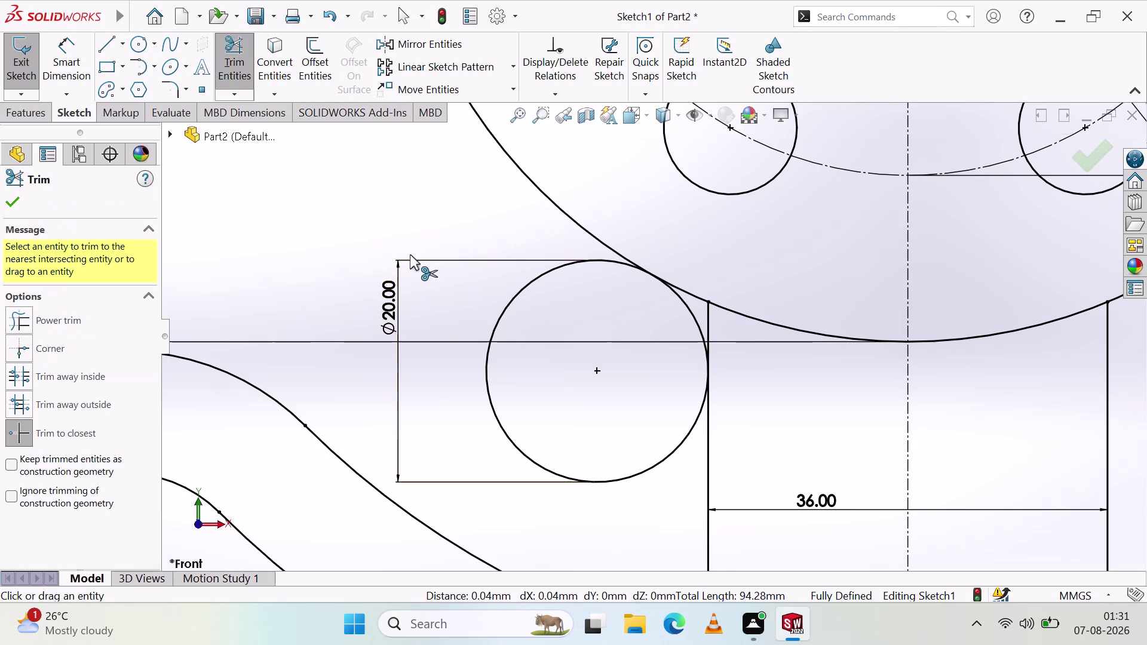
click(600, 262)
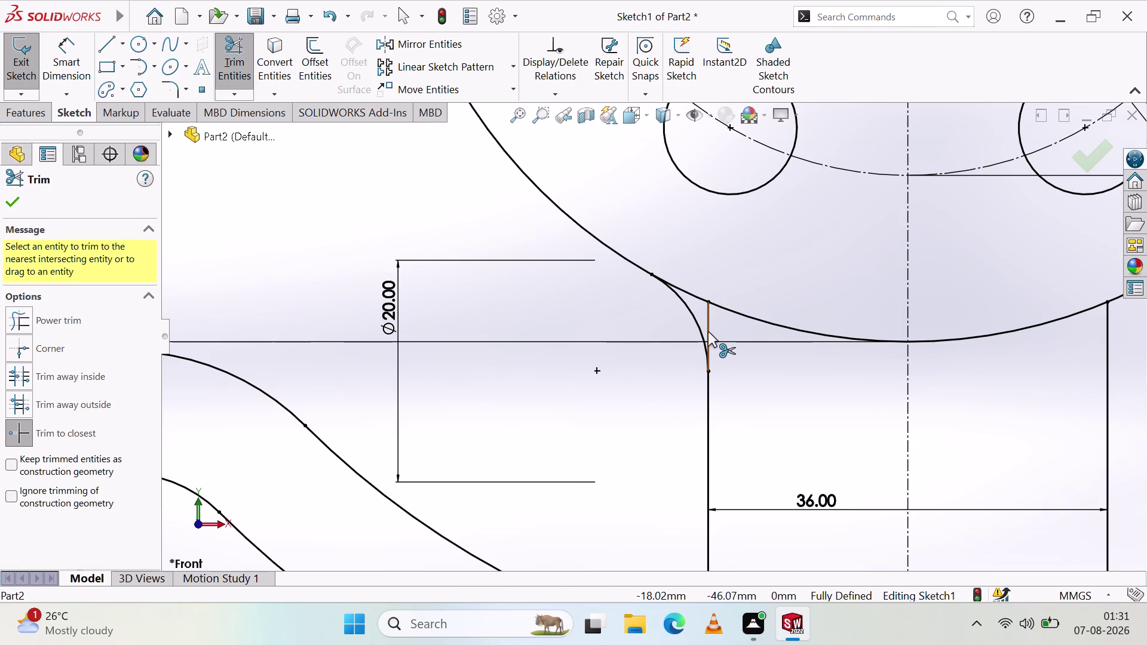
click(708, 330)
scroll(up, 3)
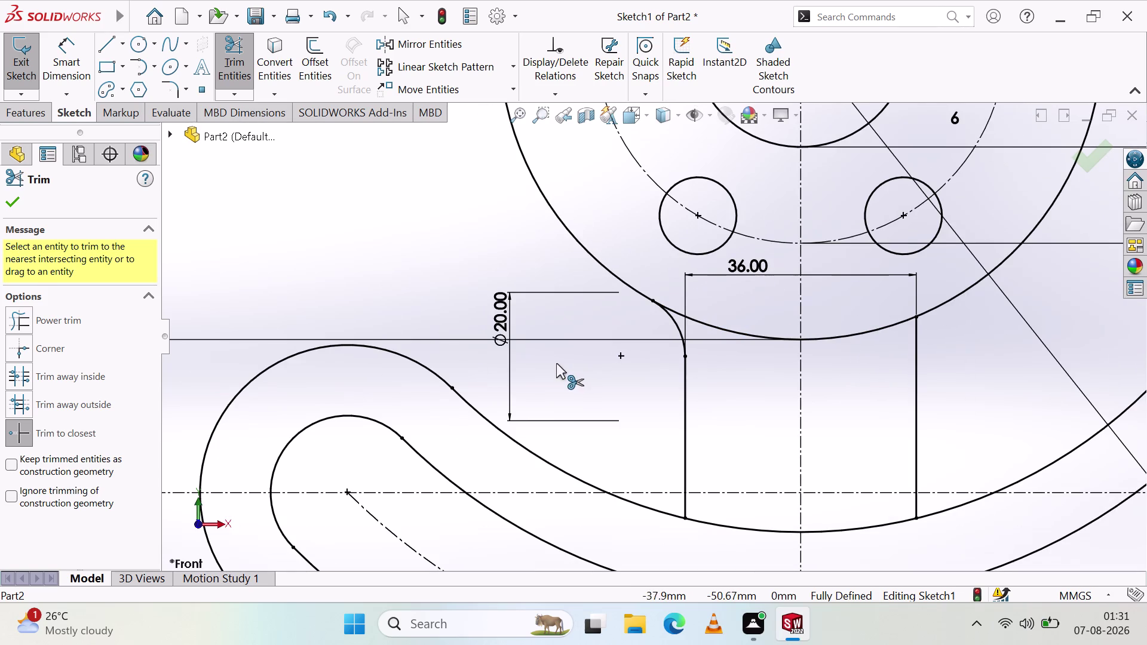
key(Escape)
key(Escape)
Delete the leftover Ø20 diameter dimension.
drag(732, 269, 739, 416)
click(628, 437)
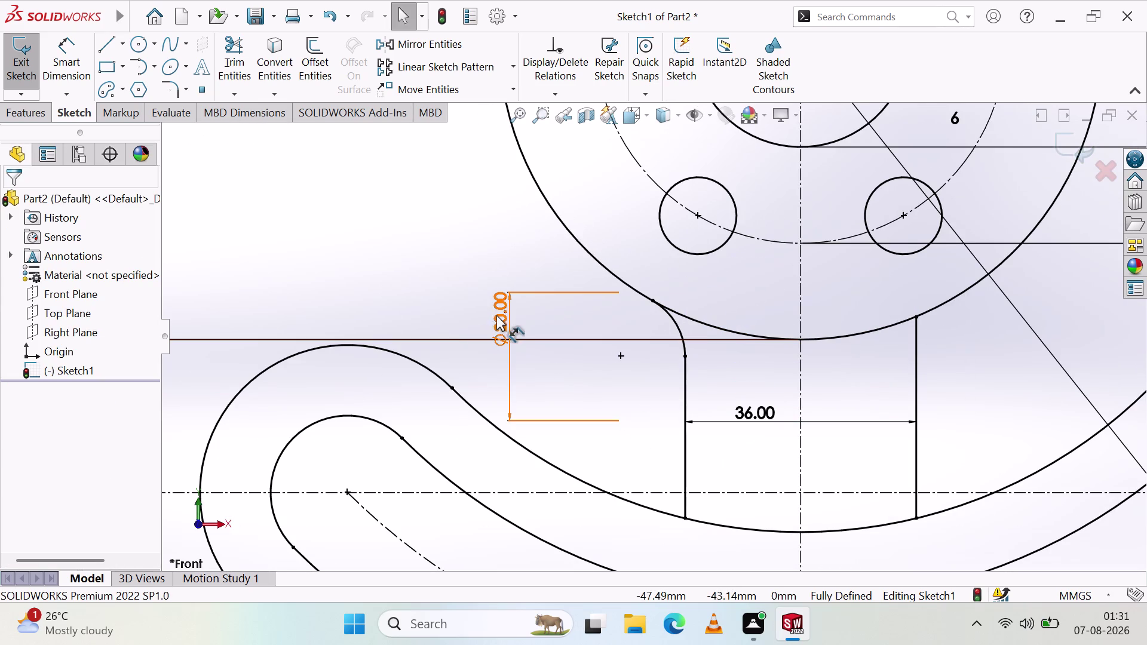
click(497, 315)
key(Delete)
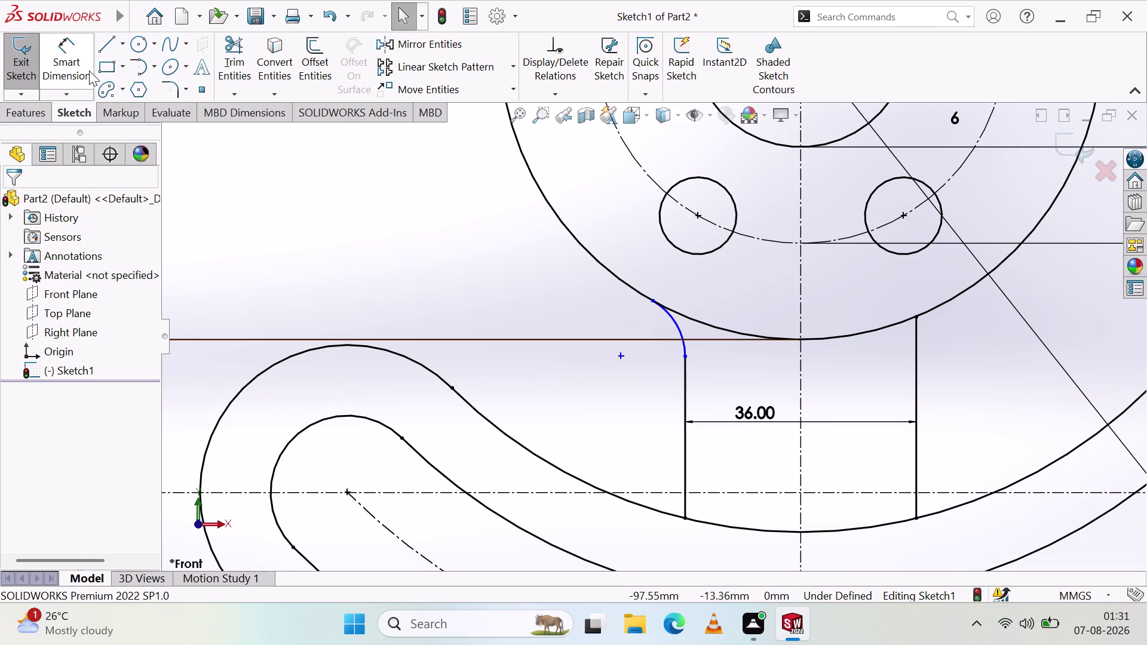
Add an R10 radius dimension to the blend arc and drag its label outward.
click(80, 52)
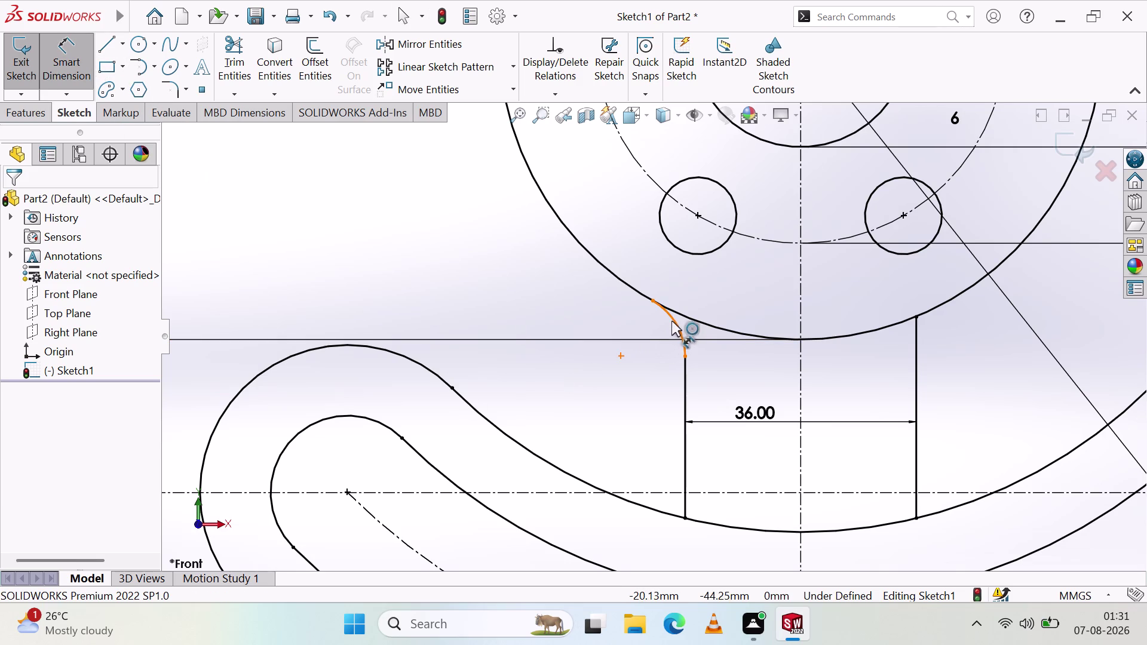
click(672, 320)
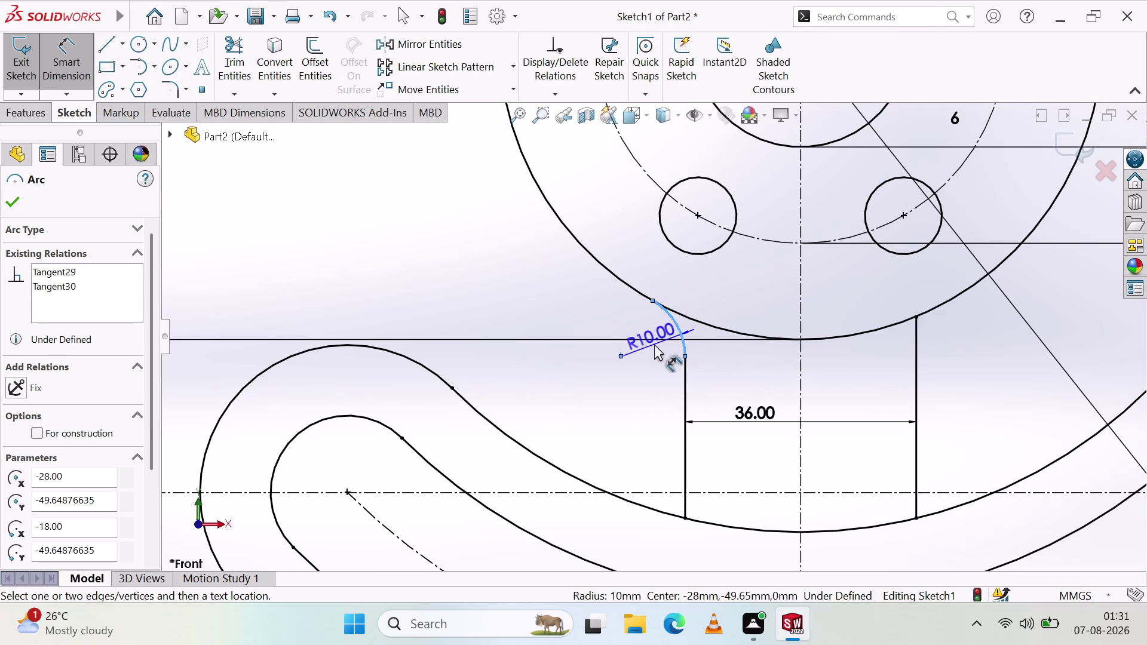
click(644, 348)
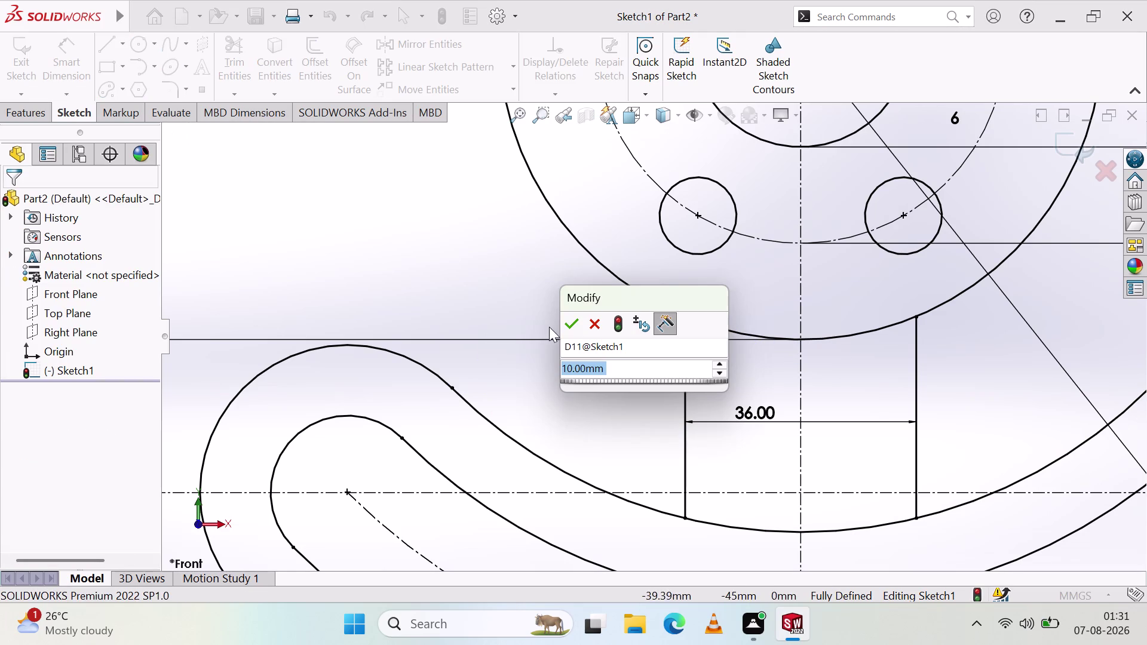
click(568, 325)
click(575, 374)
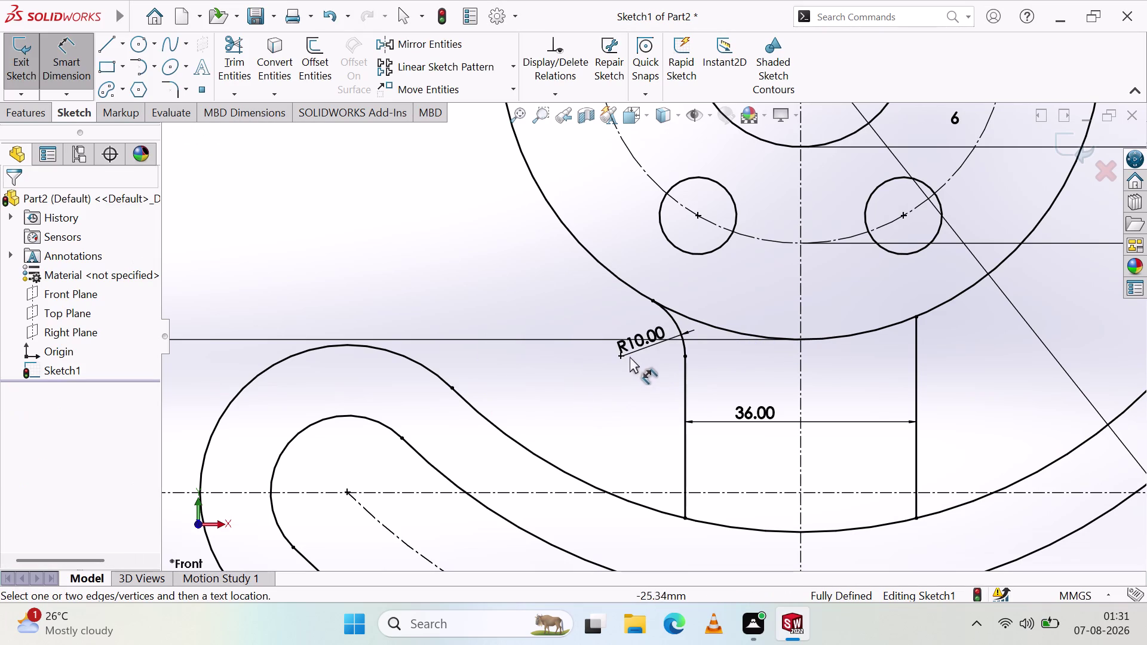
drag(626, 353, 528, 396)
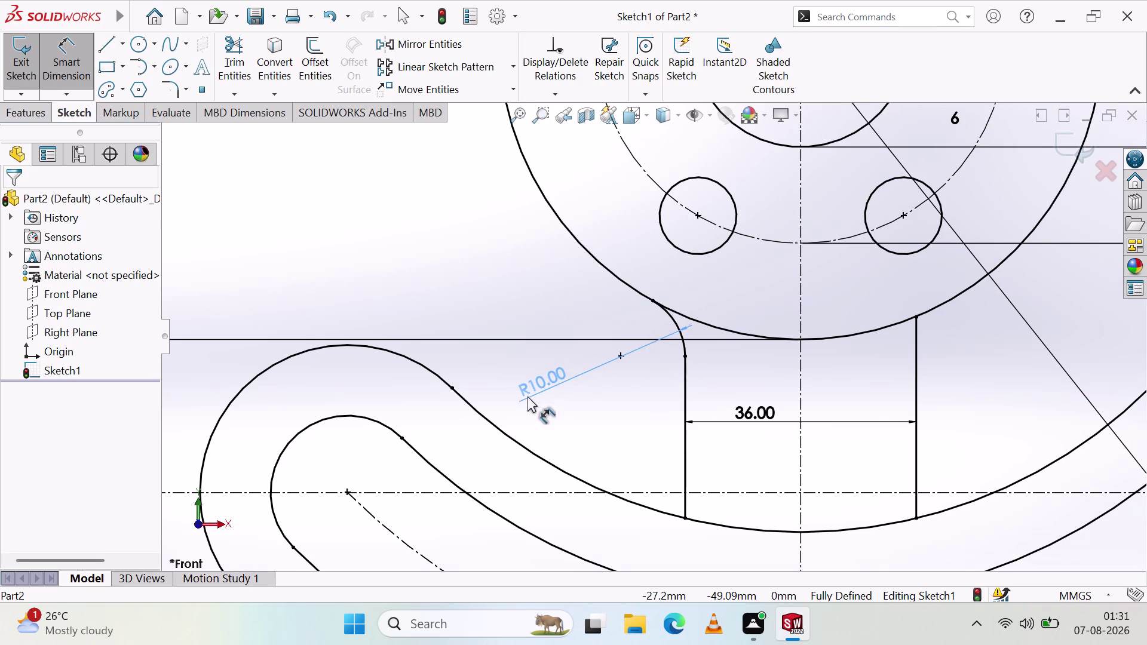
drag(528, 396, 536, 400)
click(574, 421)
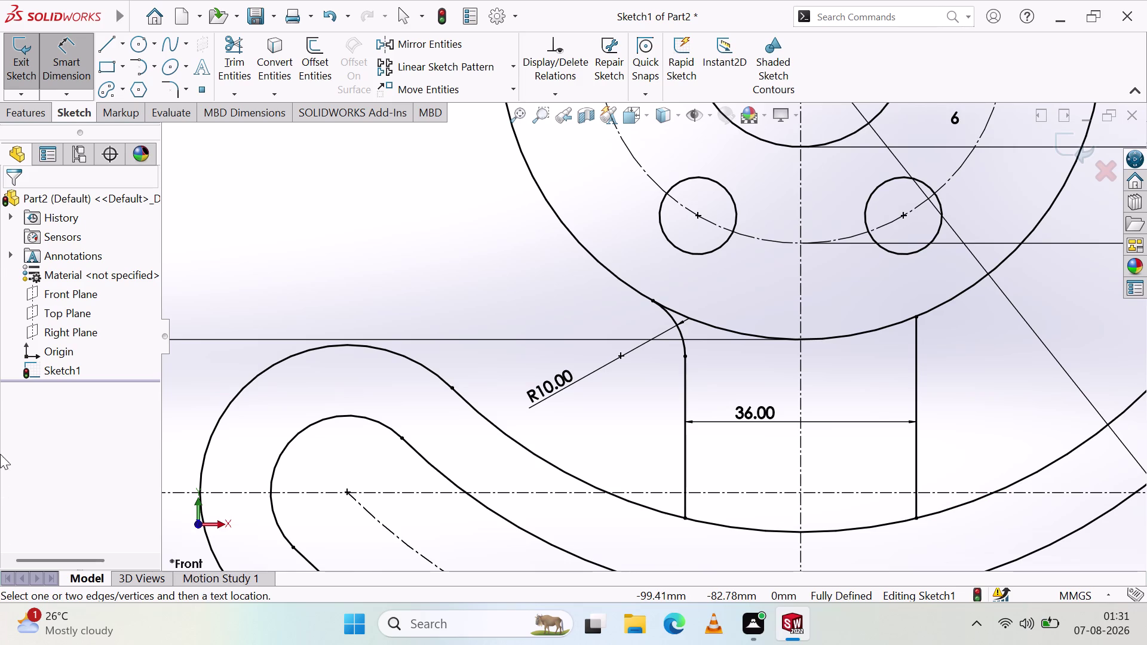
click(141, 50)
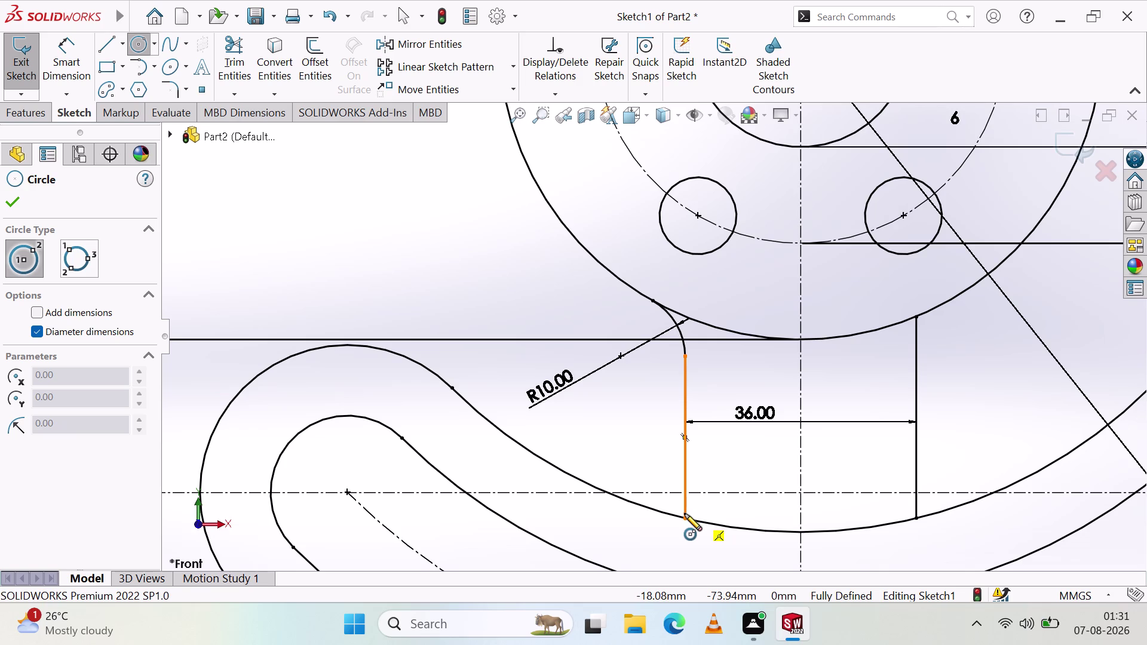
Draw a small circle below the R10 blend arc beside the neck.
click(655, 468)
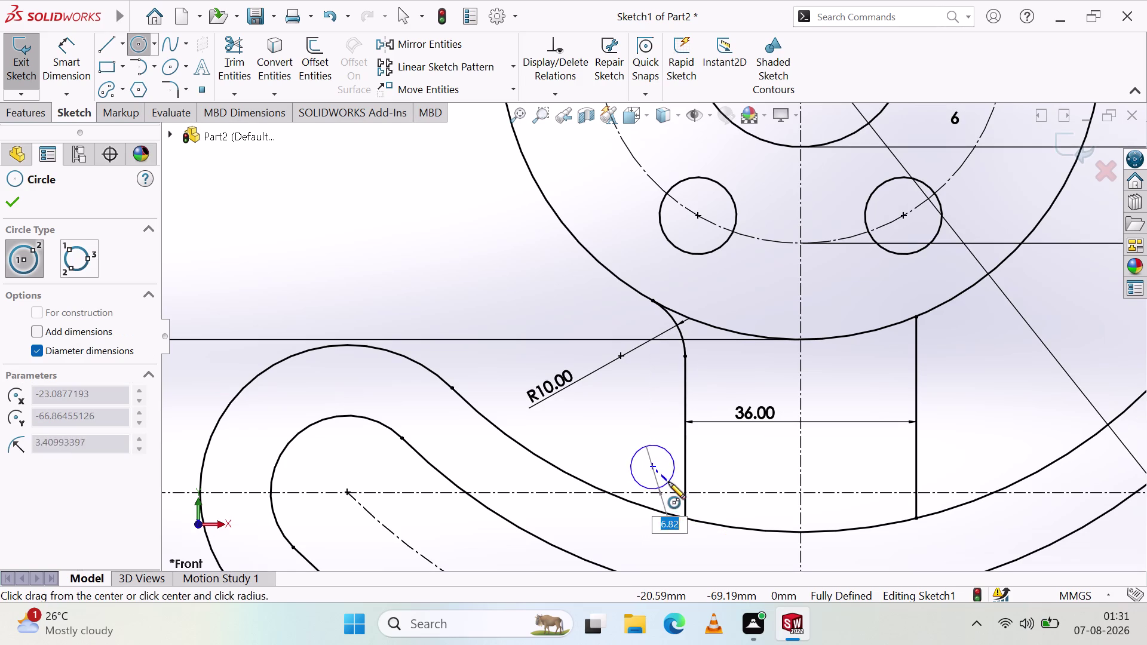
click(667, 483)
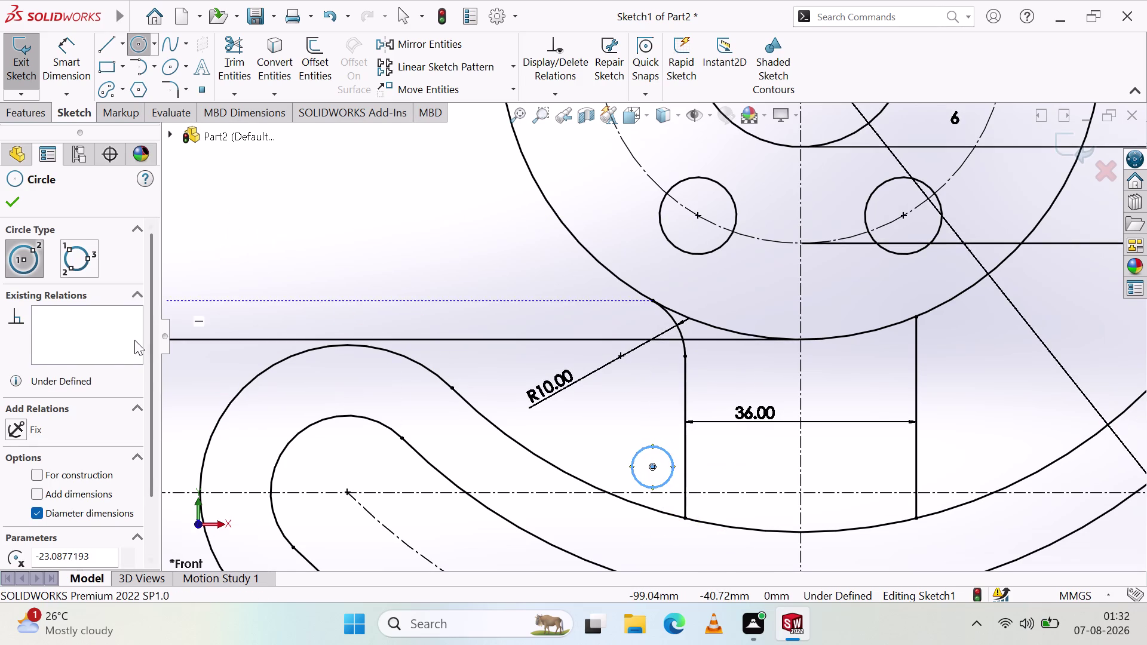
key(Escape)
click(67, 67)
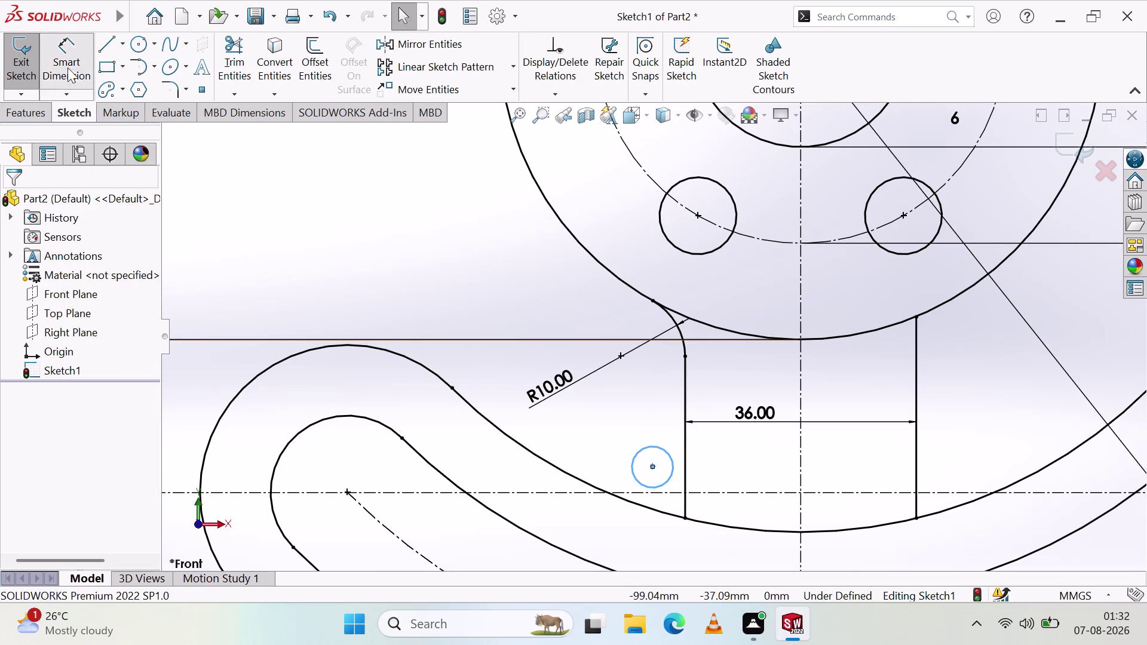
Dimension the small circle's diameter at 9 mm.
click(637, 451)
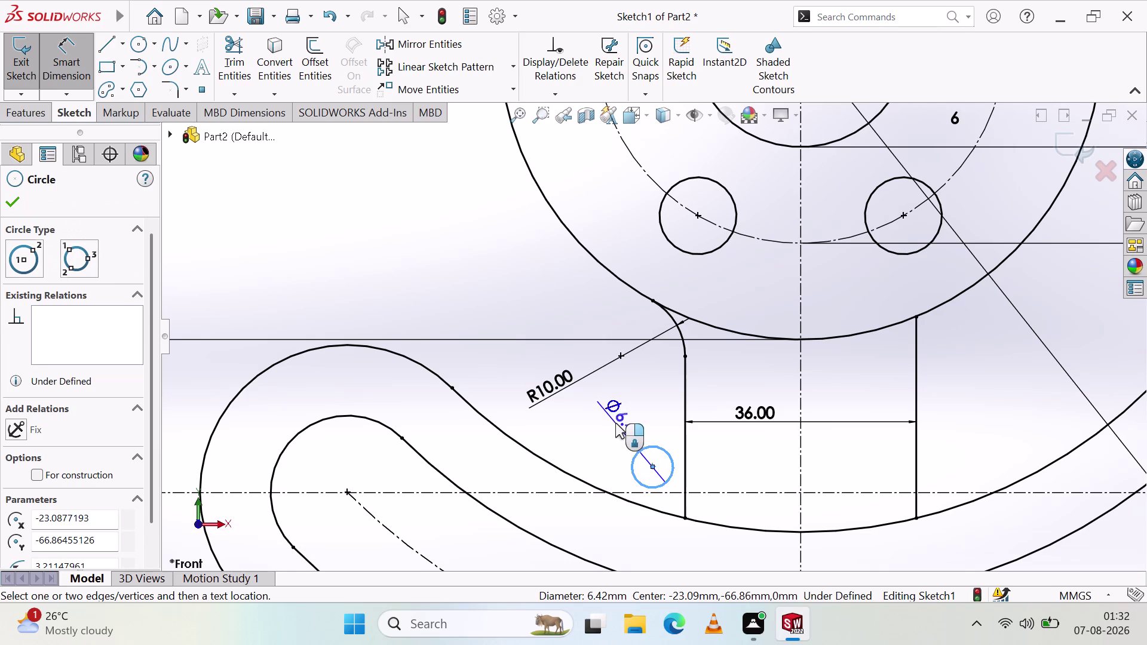
click(599, 432)
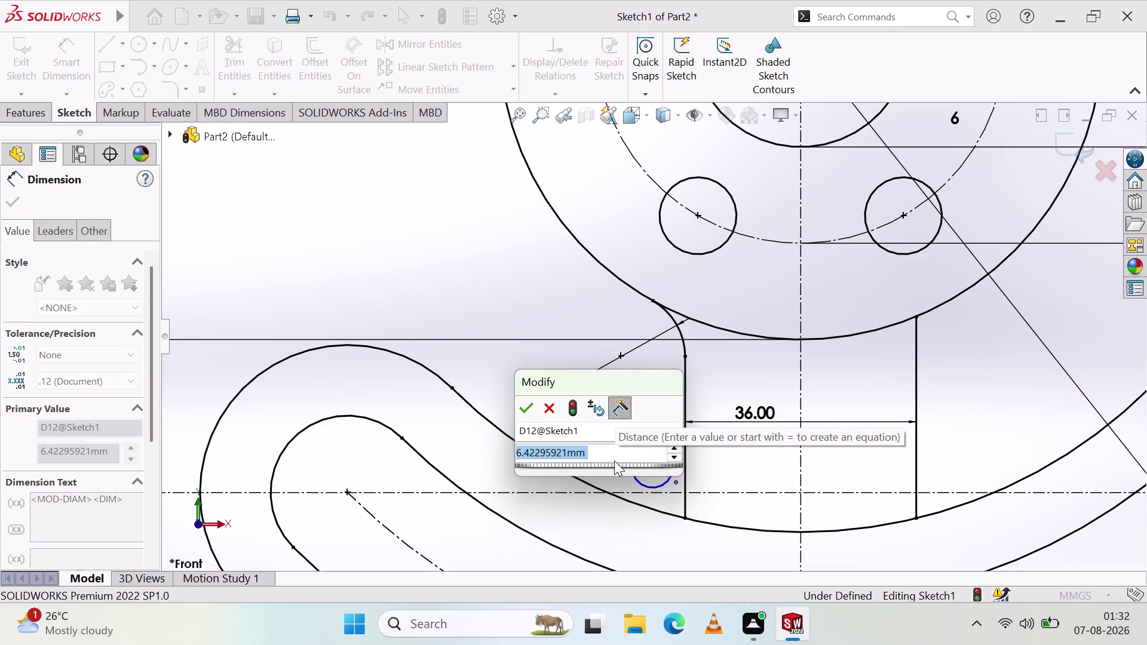
key(9)
key(Return)
click(602, 450)
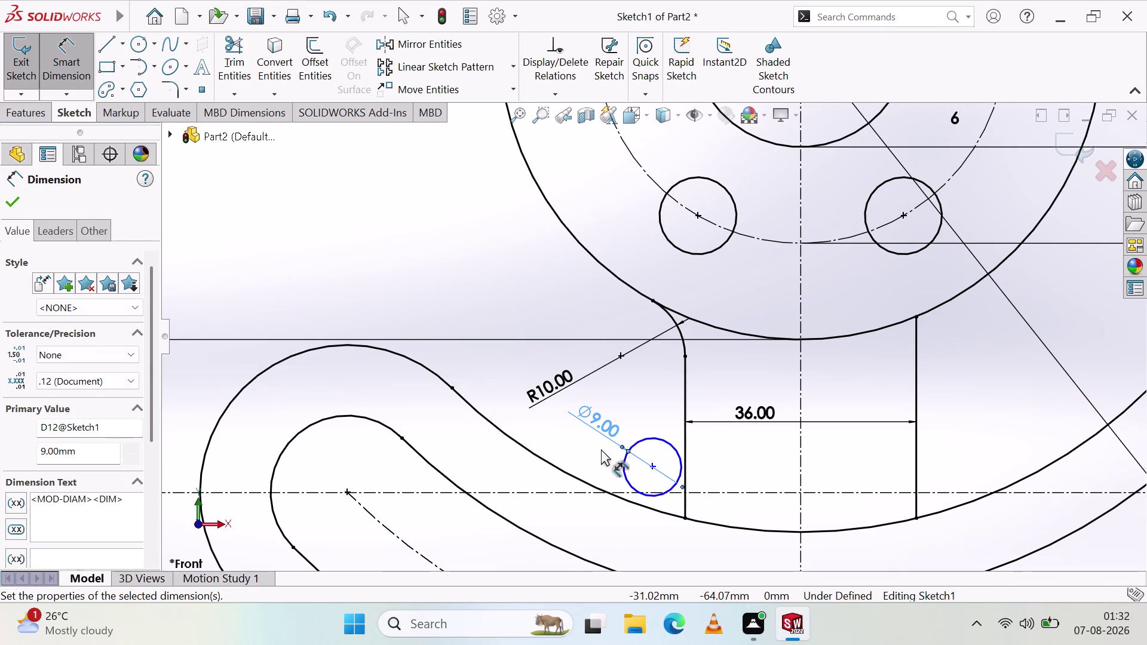
click(604, 426)
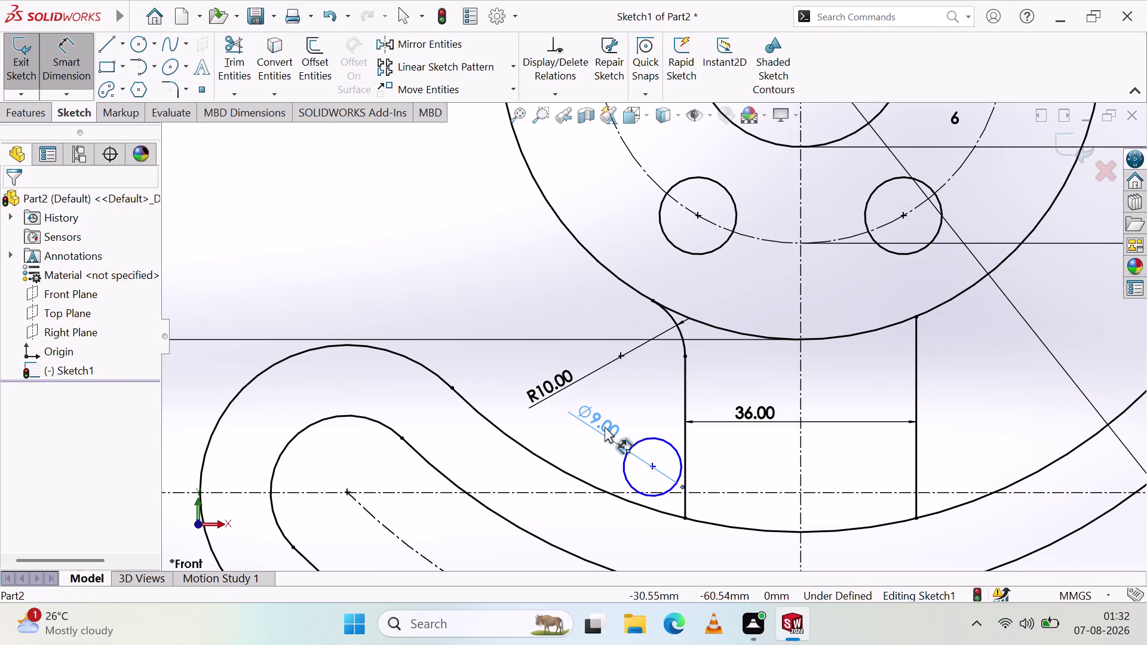
Change the small circle's diameter dimension from 9 to 18 mm.
click(605, 427)
double_click(604, 427)
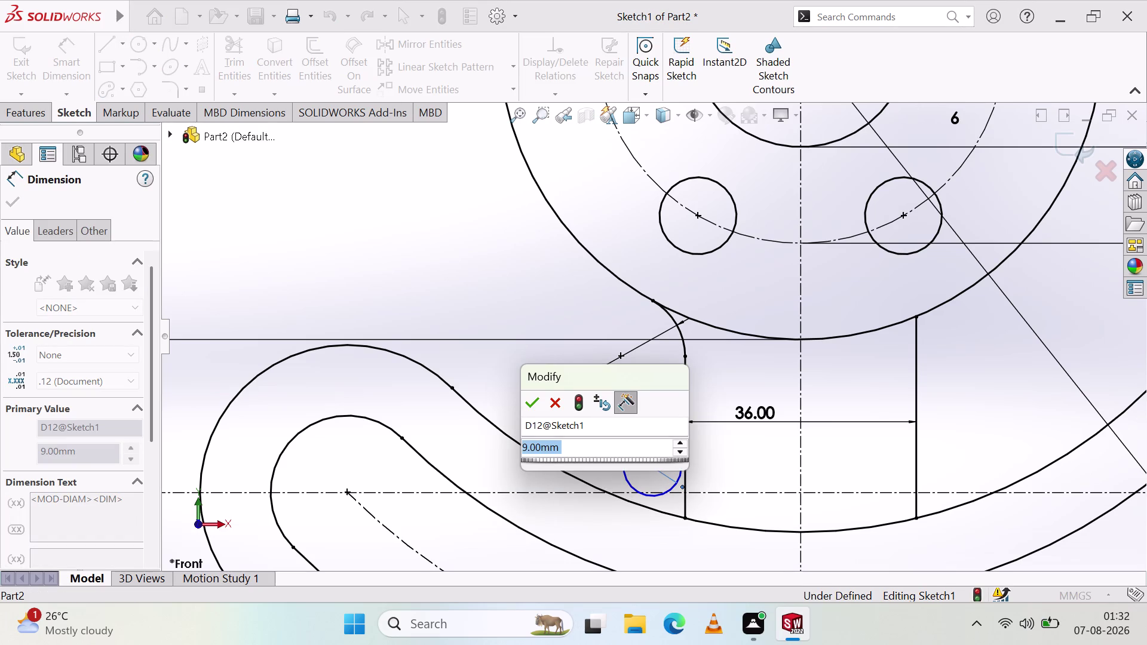
key(1)
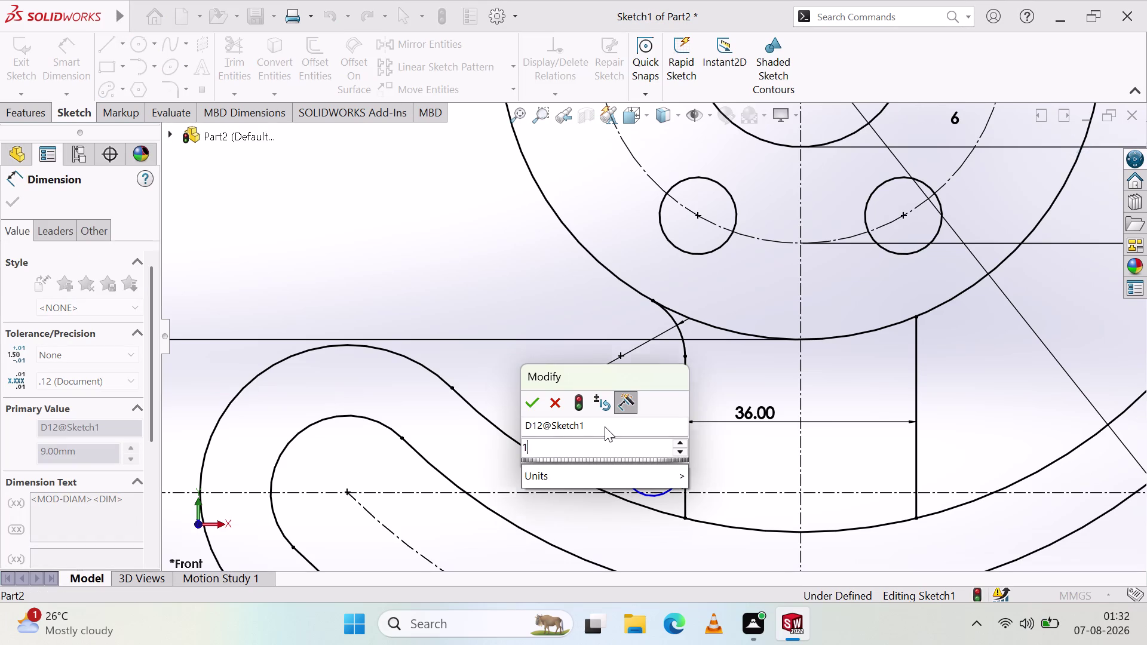
key(8)
key(Return)
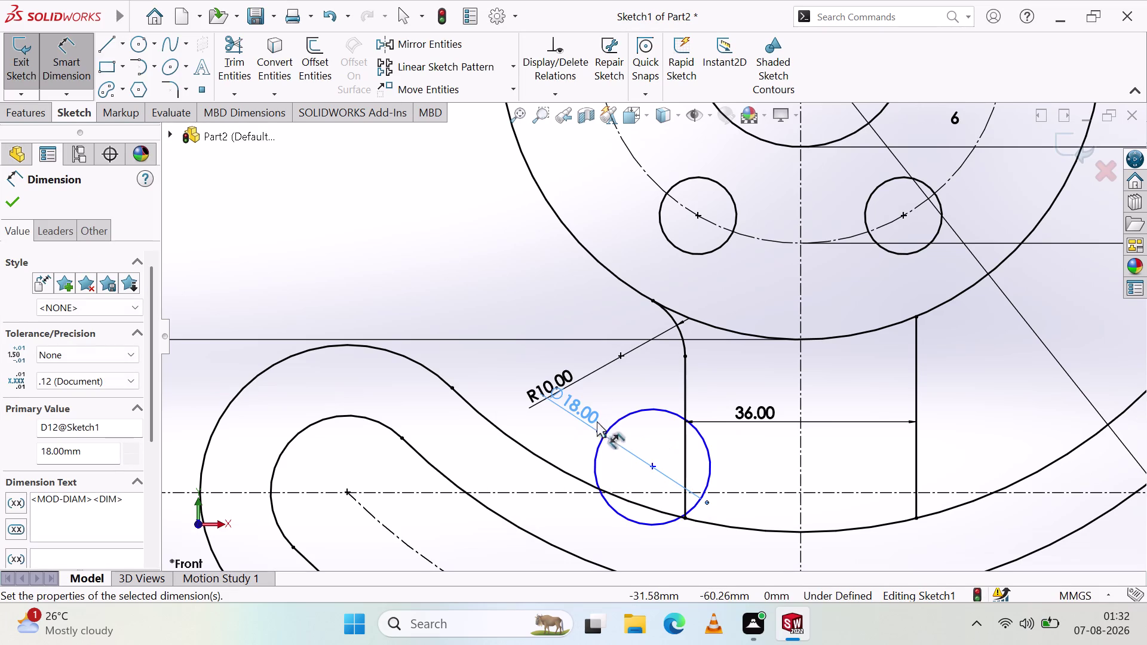
click(596, 405)
click(625, 444)
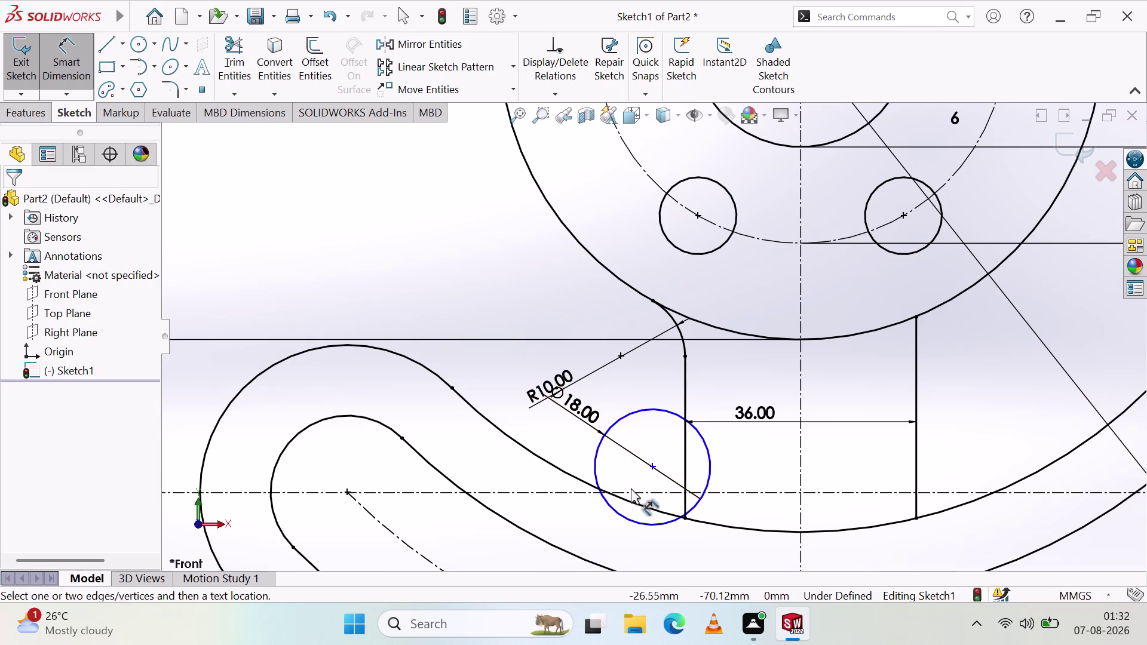
click(631, 488)
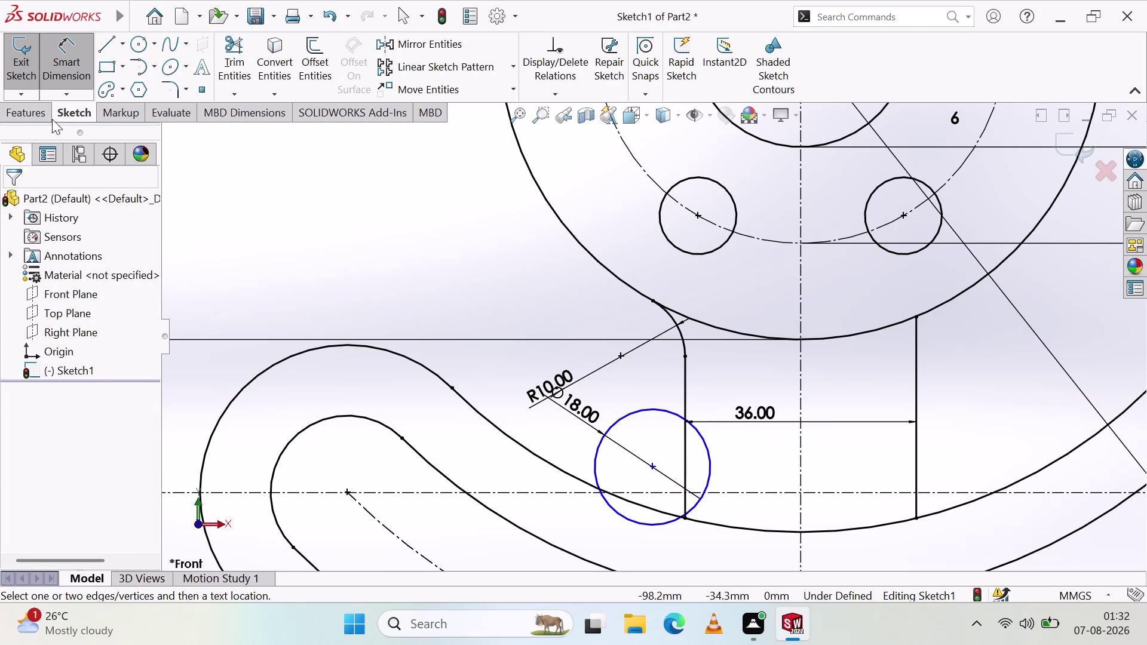
Cancel a stray dimension, then drag the Ø18 circle just above the lower arc.
drag(652, 465, 651, 463)
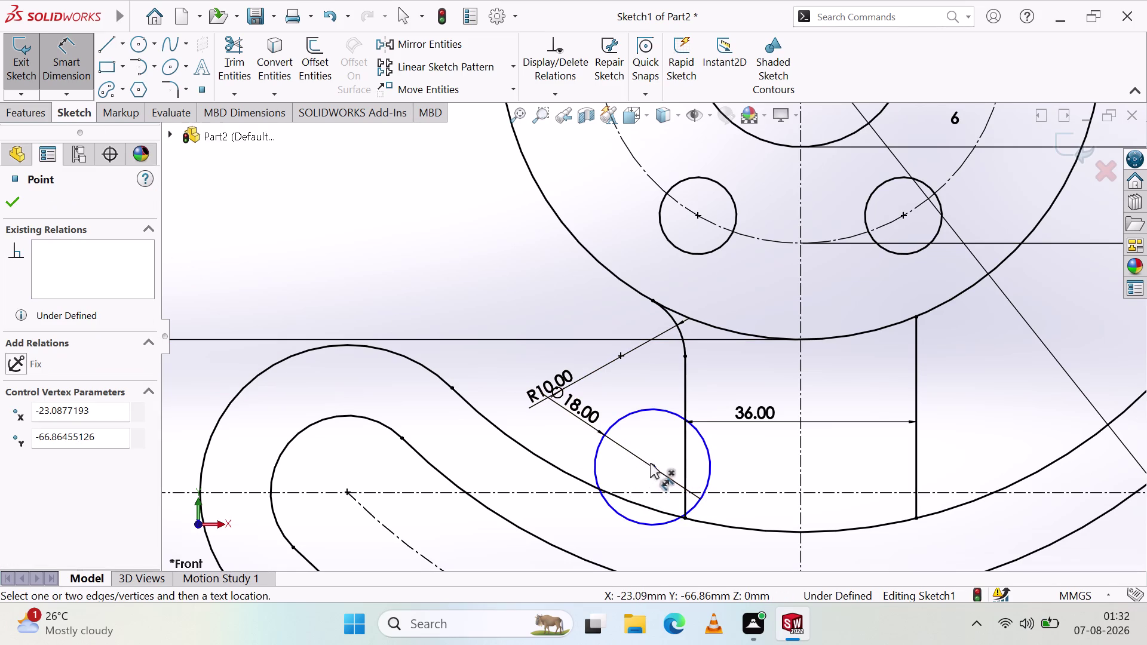
drag(651, 464, 648, 414)
drag(652, 466, 647, 443)
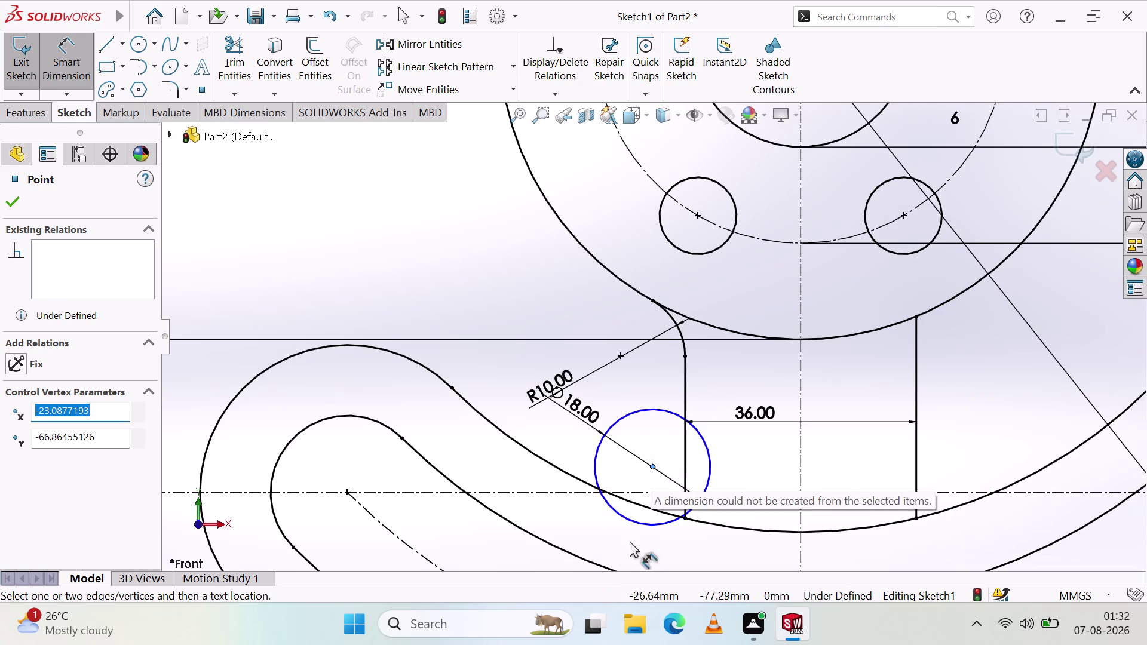
key(Escape)
key(Escape)
click(77, 80)
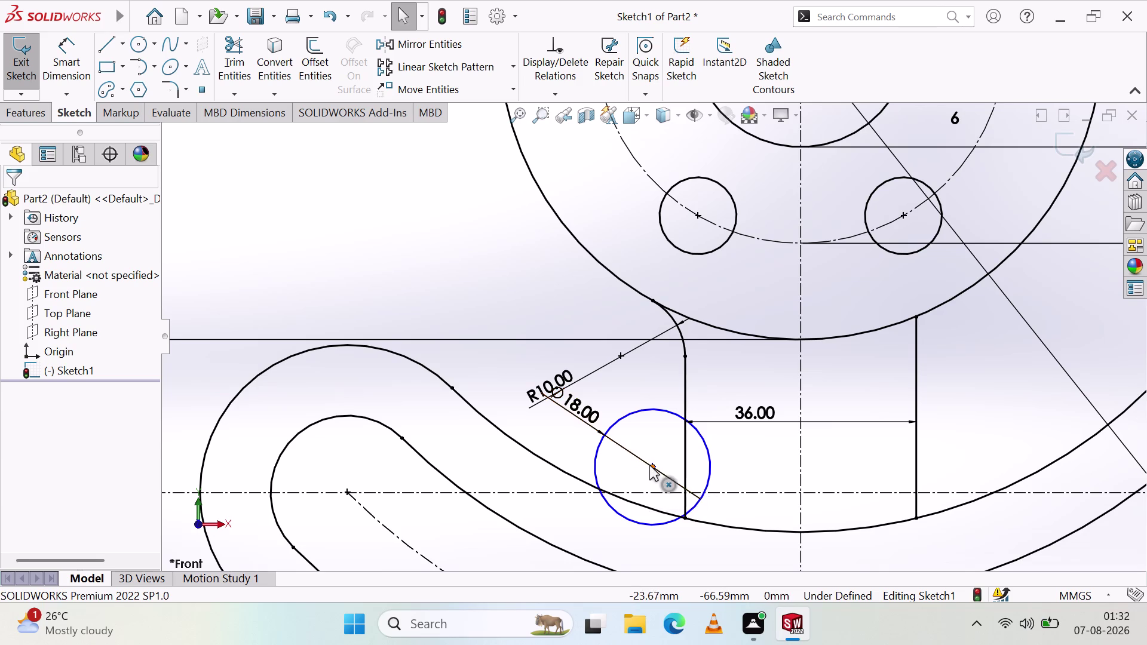
drag(651, 465, 624, 416)
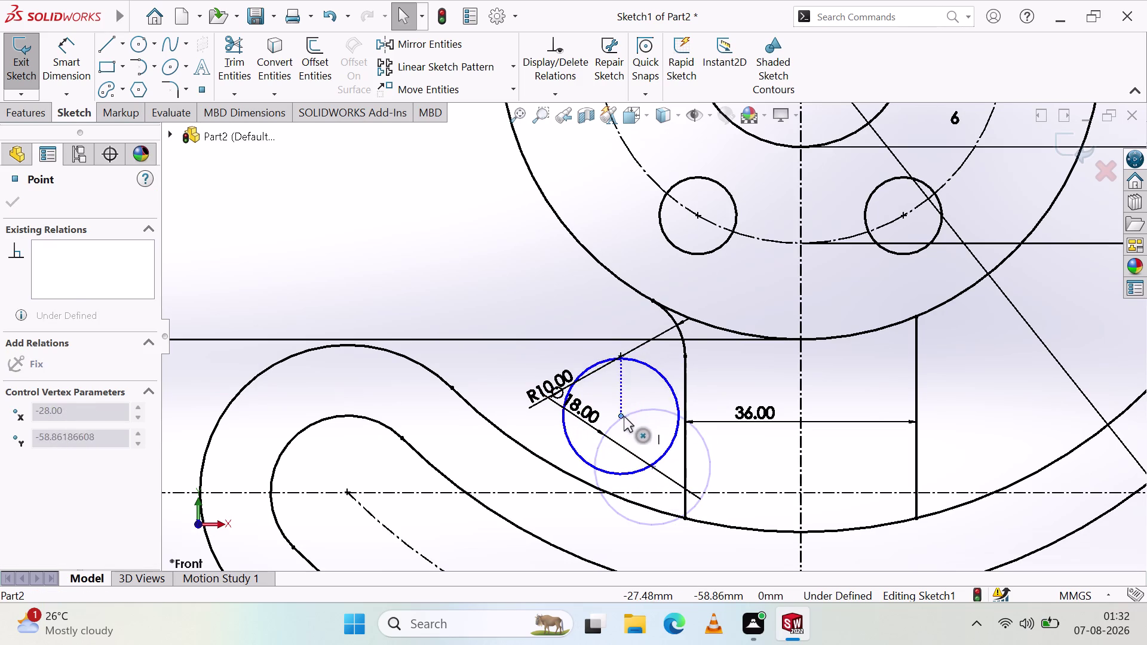
drag(624, 417, 661, 466)
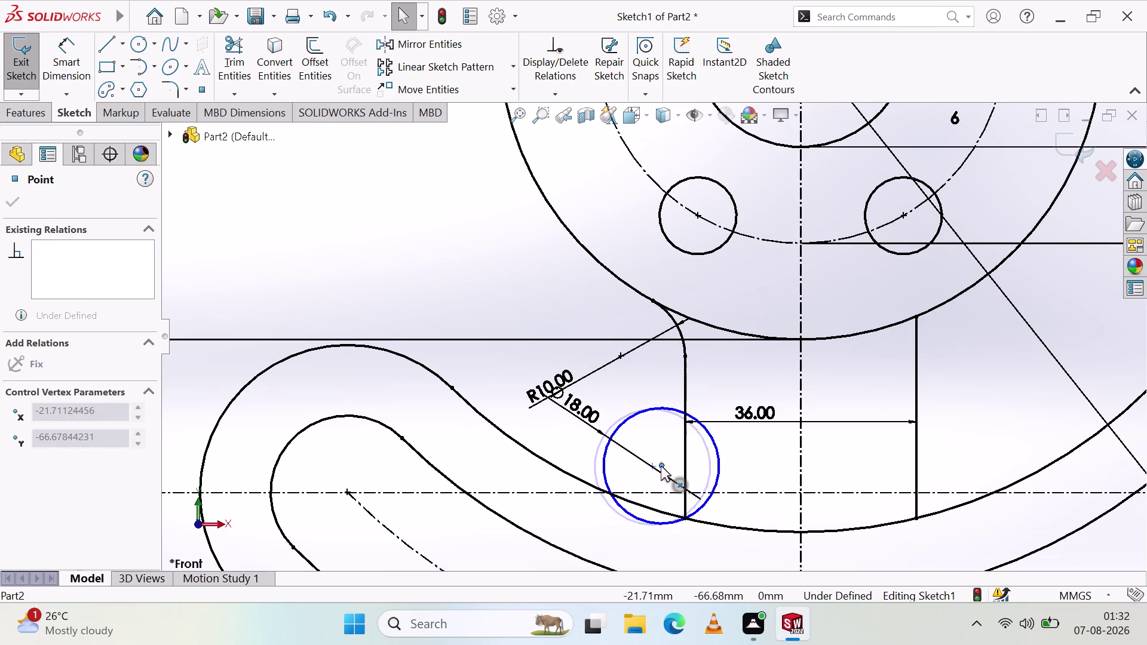
drag(661, 466, 649, 453)
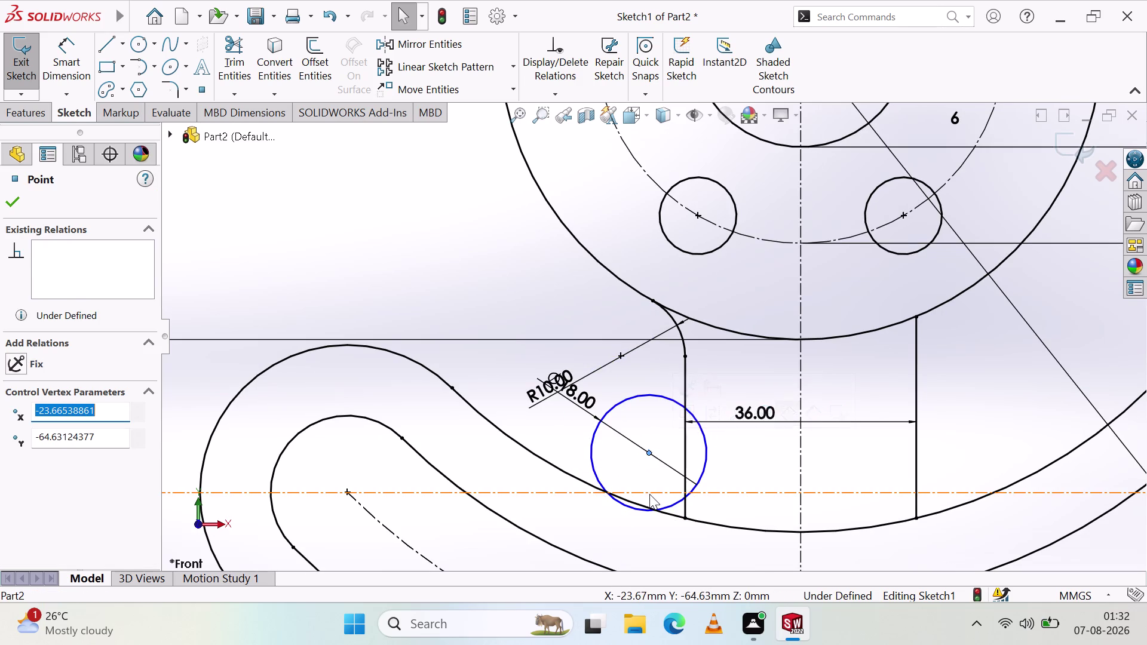
Move the R10.00 label to the right of the vertical lines.
click(638, 464)
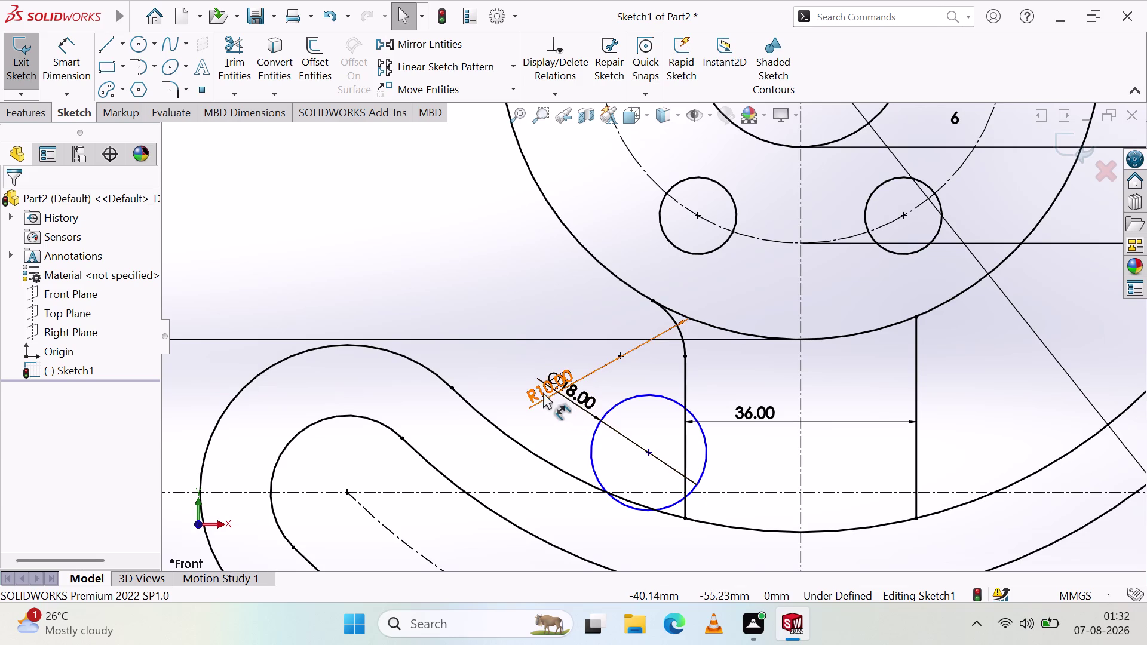
drag(542, 392, 511, 348)
click(490, 278)
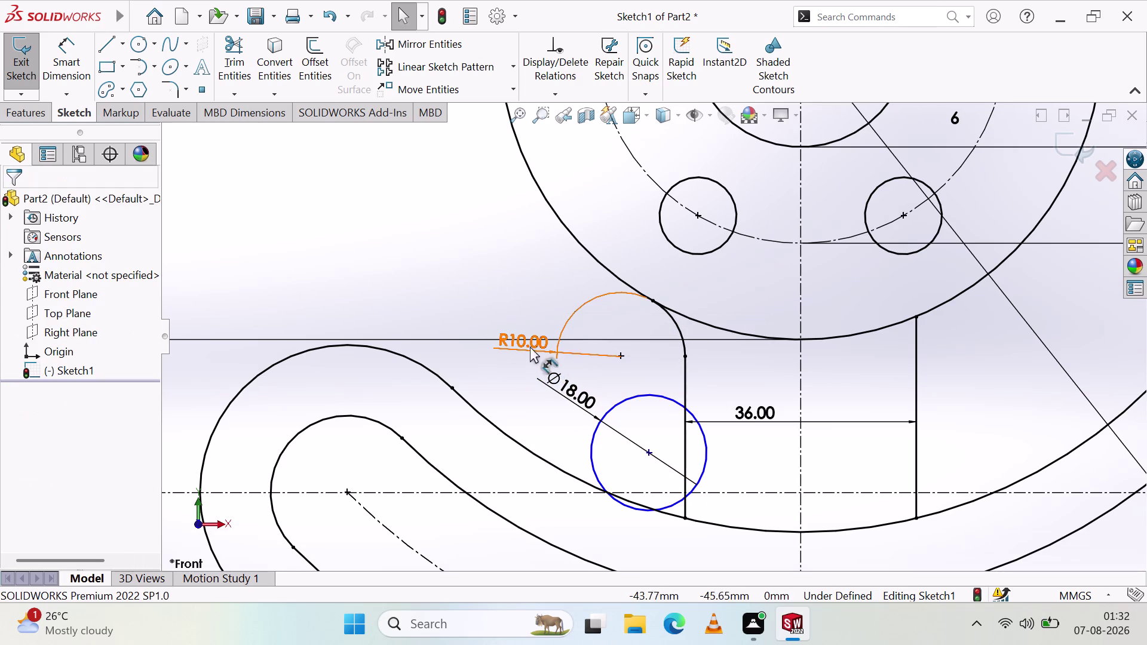
drag(533, 338, 950, 342)
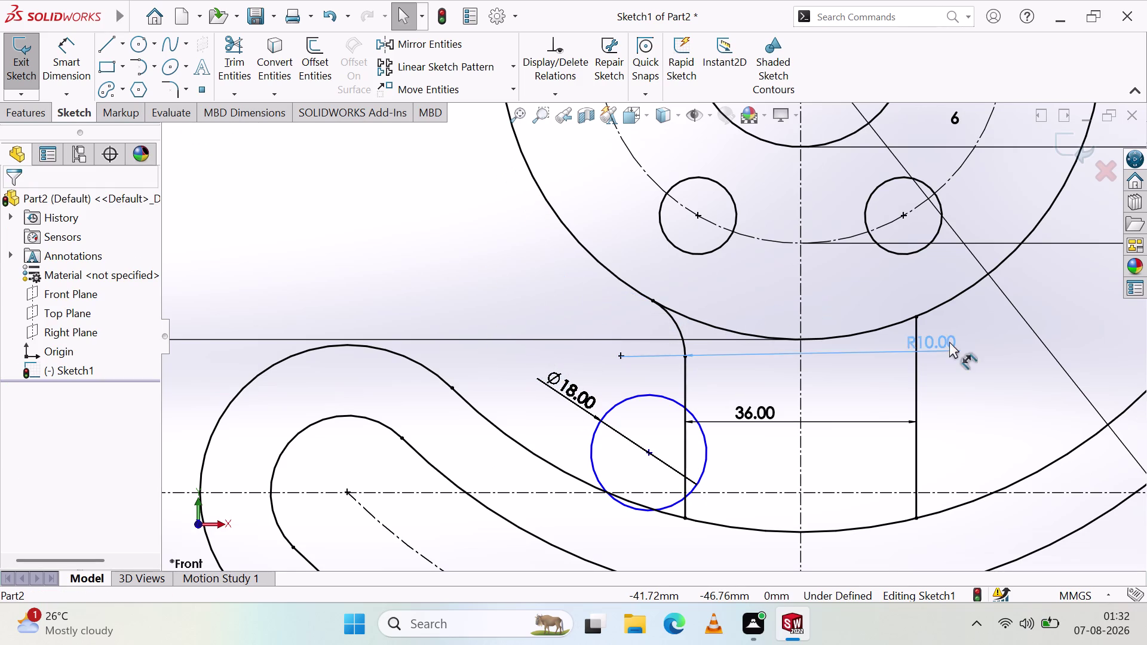
drag(950, 342, 1127, 321)
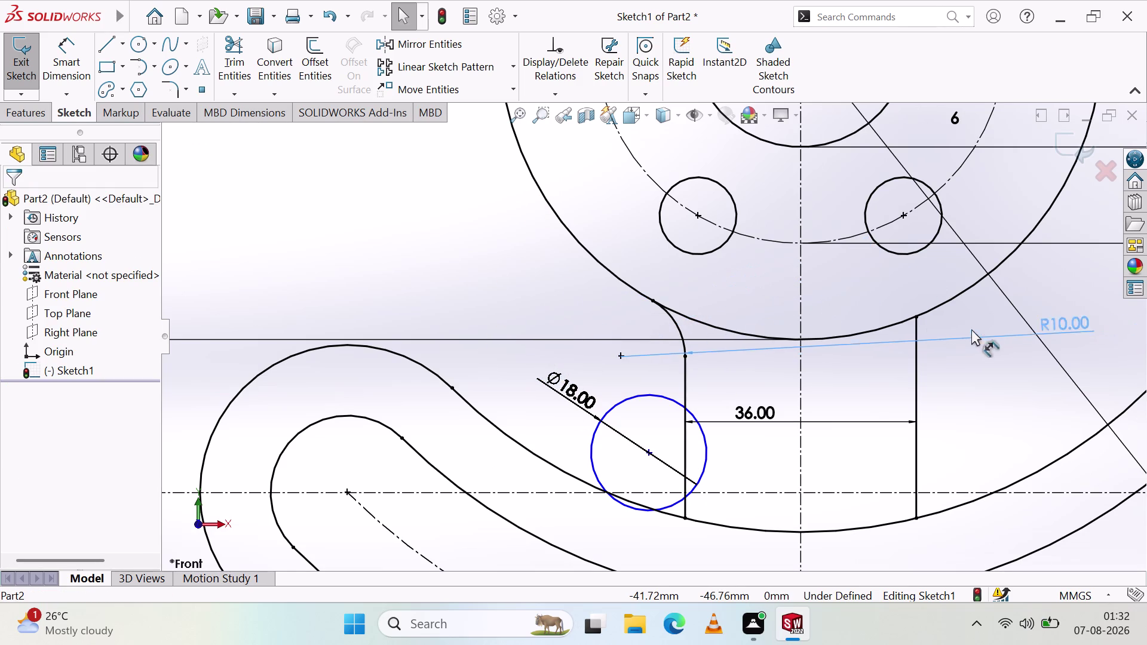
drag(1127, 321, 1000, 347)
click(979, 434)
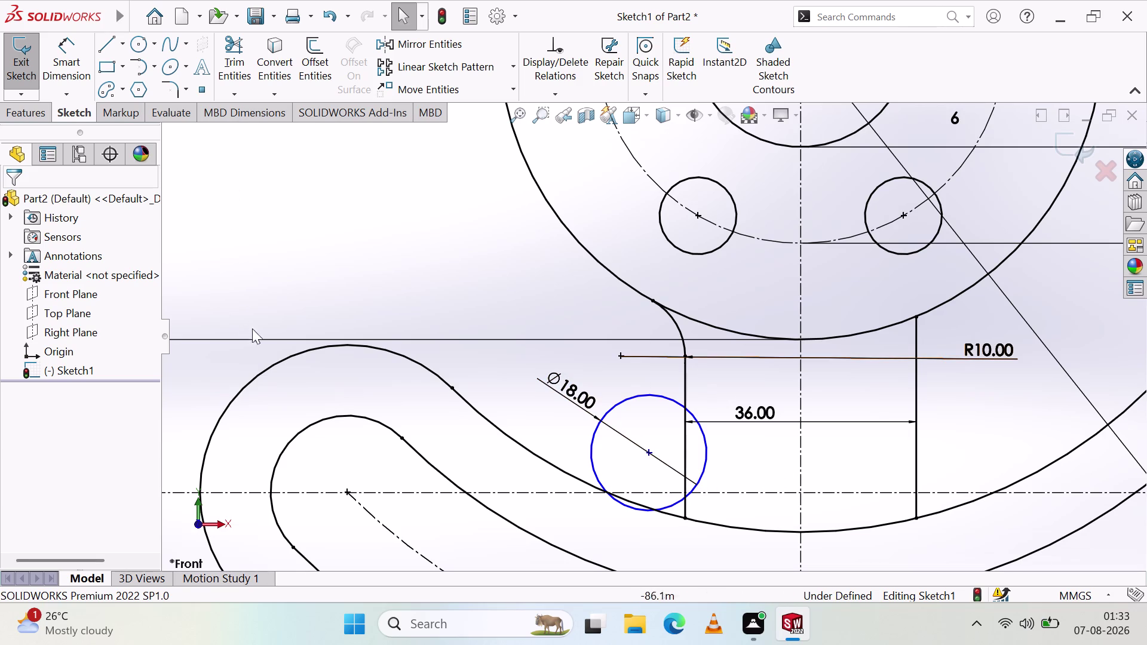
scroll(down, 3)
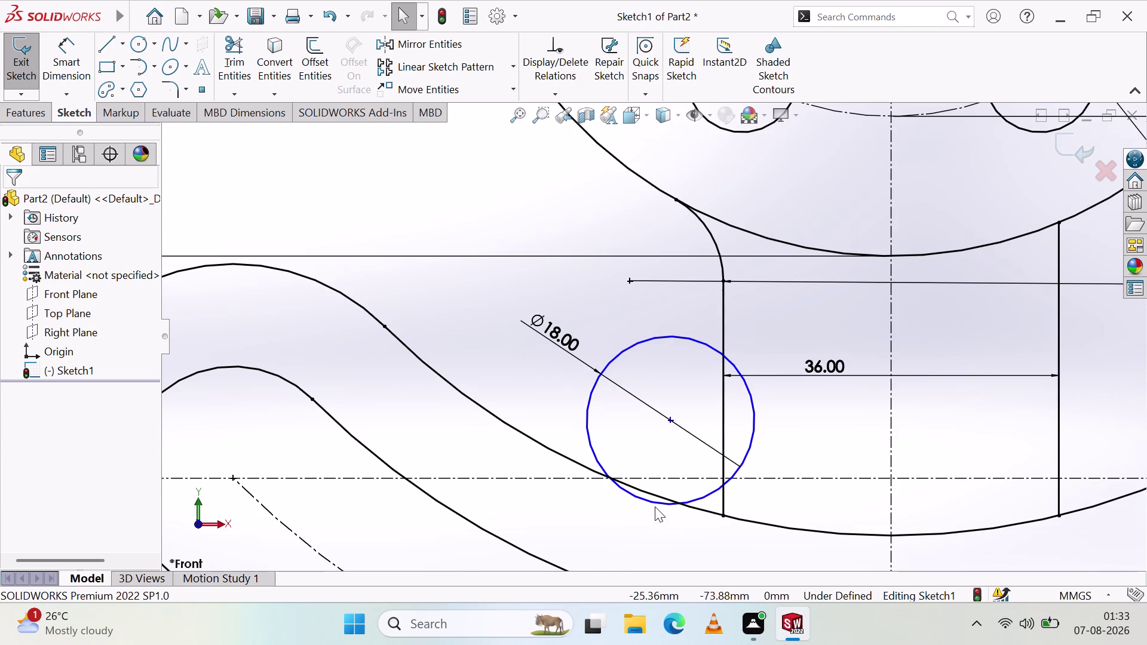
Make the Ø18 circle tangent to the lower arc.
click(655, 503)
click(665, 499)
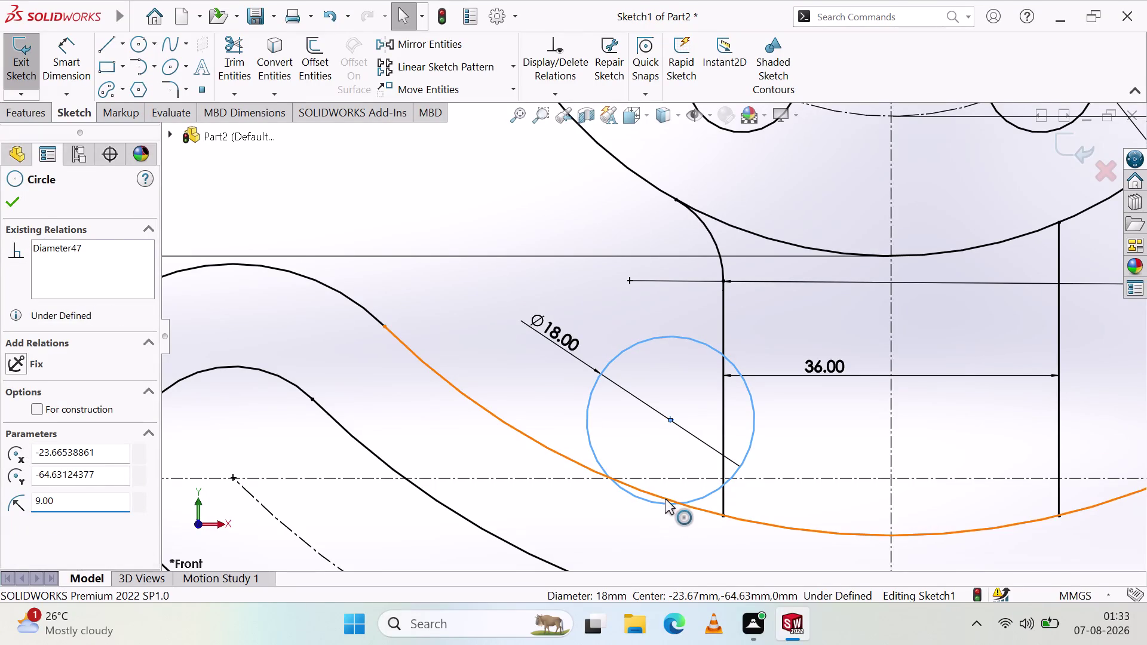
key(Escape)
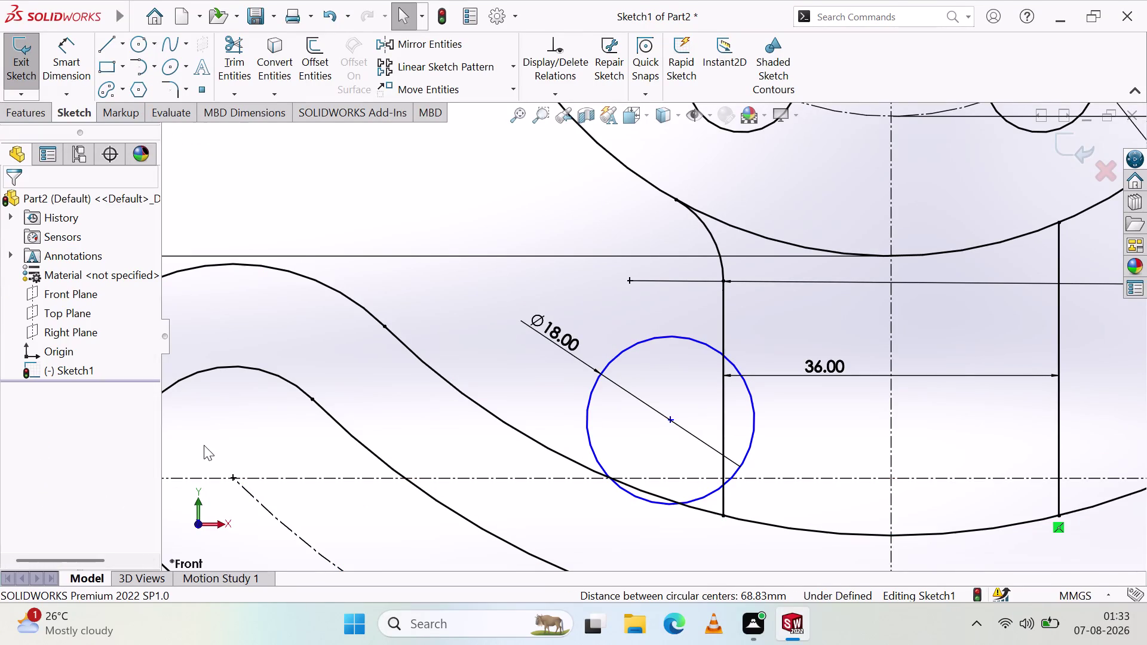
key(Escape)
click(712, 493)
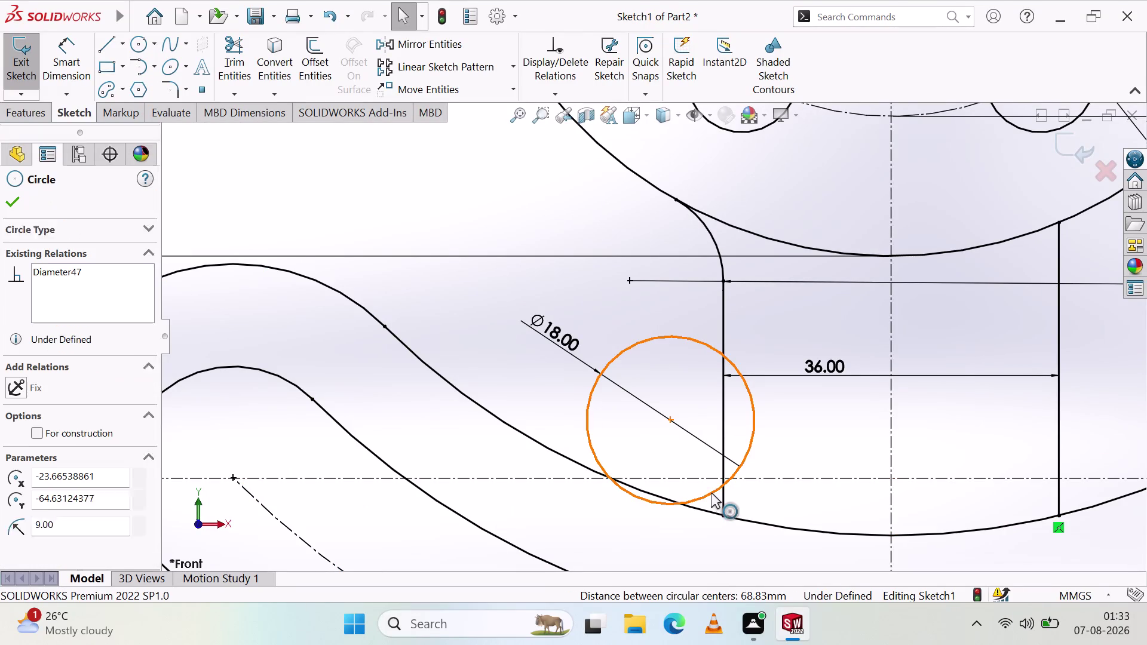
click(708, 510)
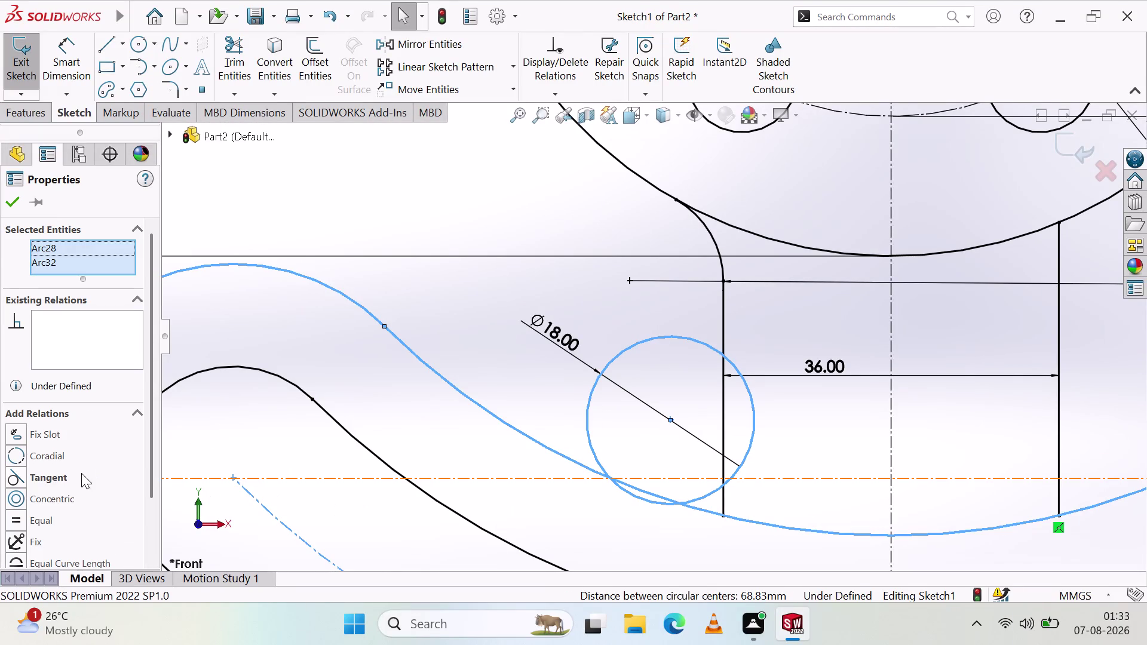
click(16, 480)
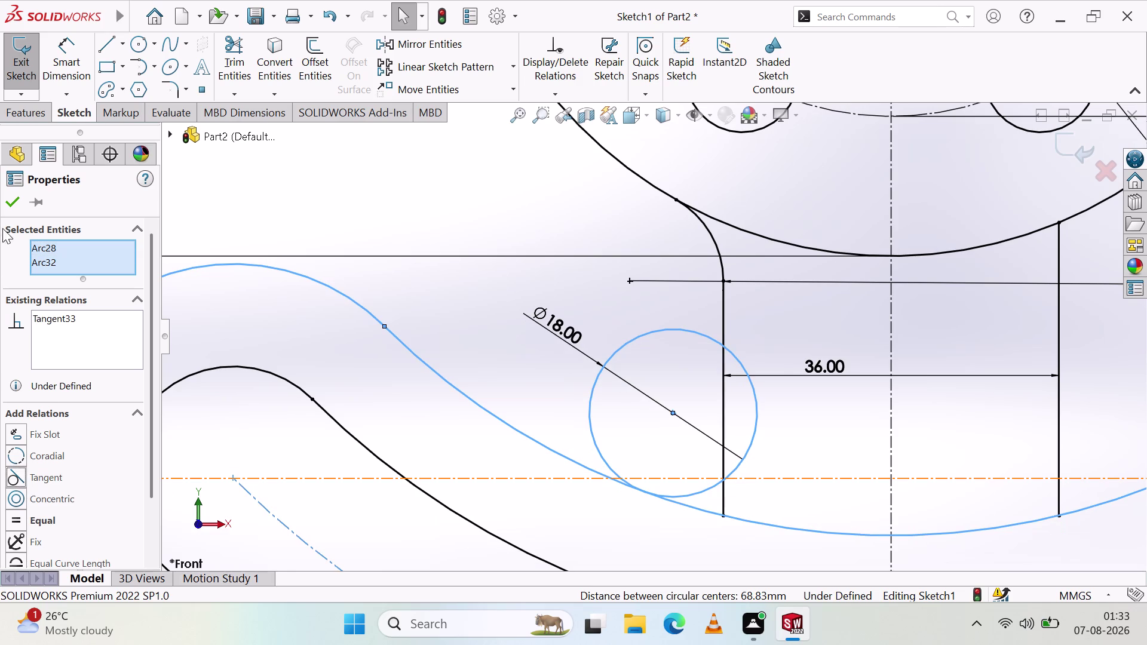
click(19, 197)
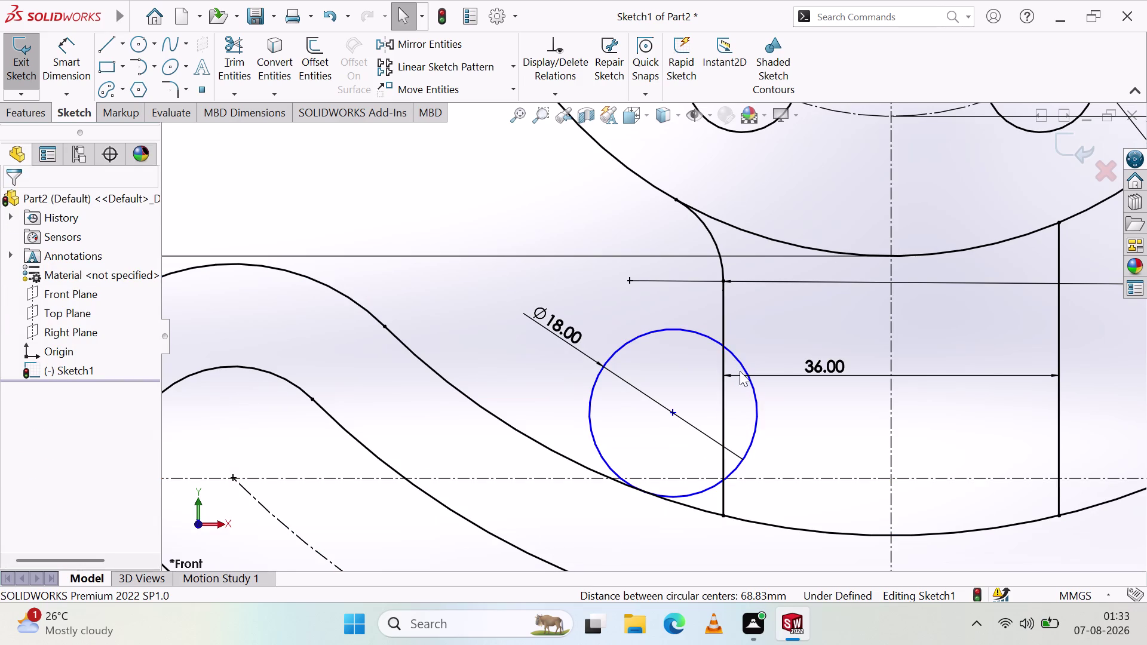
Make the Ø18 circle tangent to the vertical neck line.
click(729, 473)
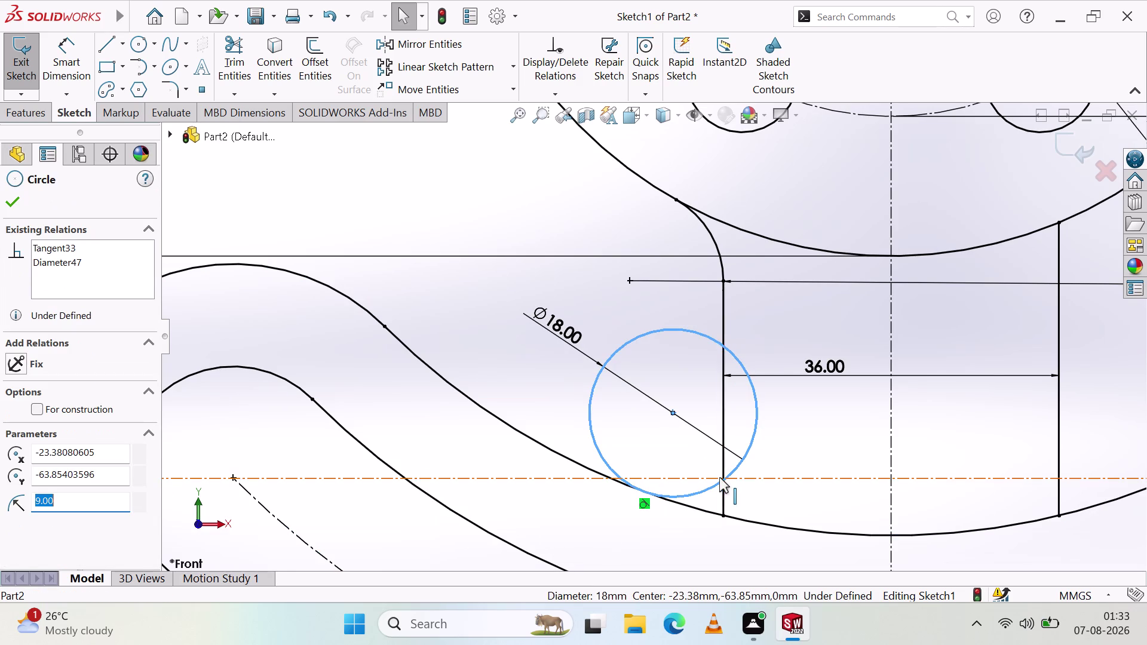
click(721, 467)
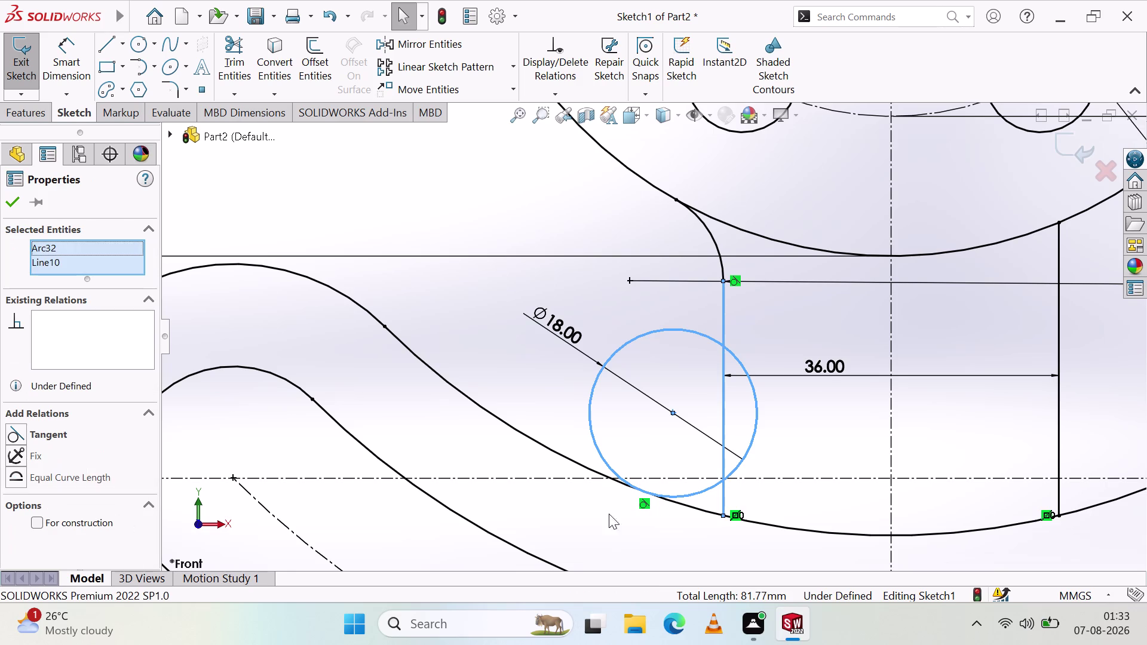
click(40, 435)
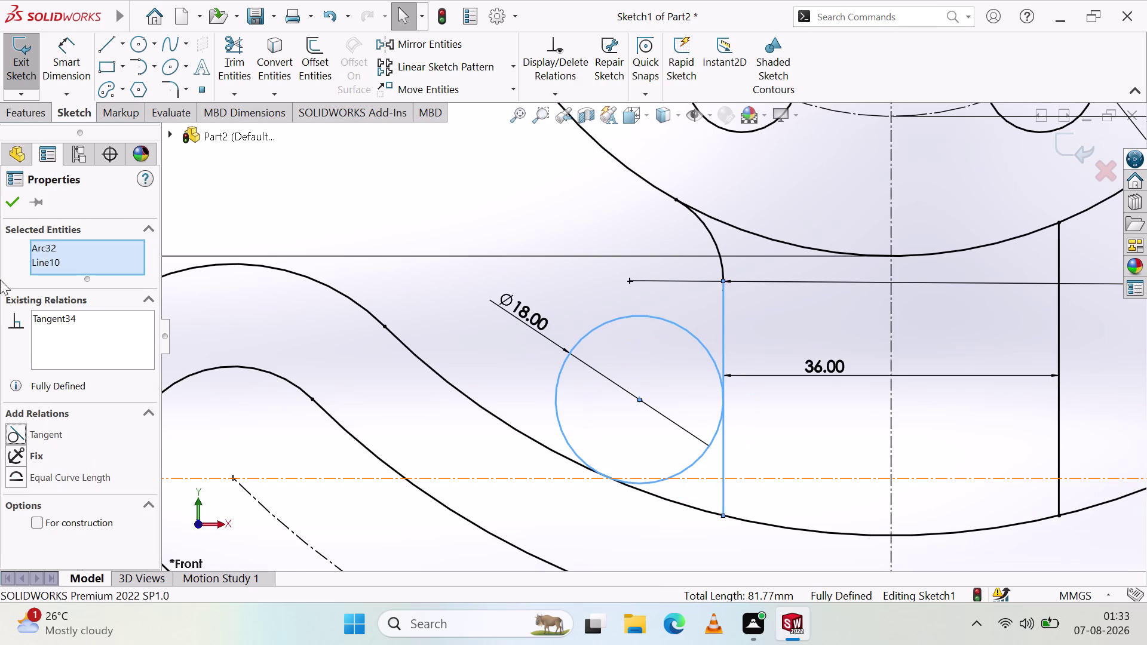
click(4, 210)
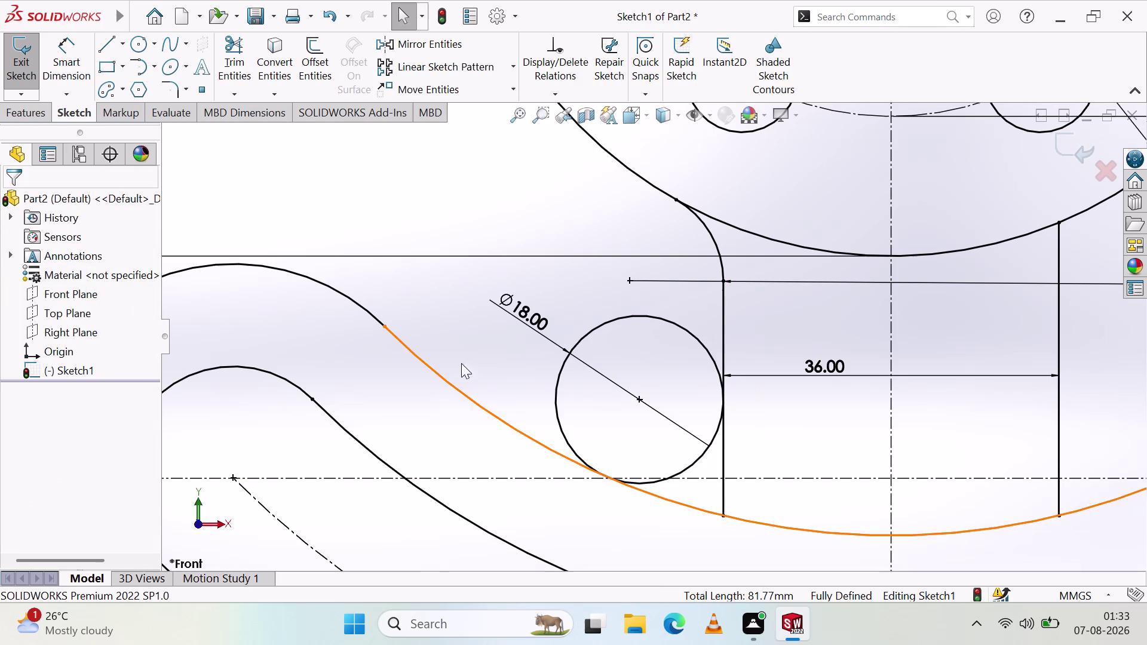
scroll(up, 3)
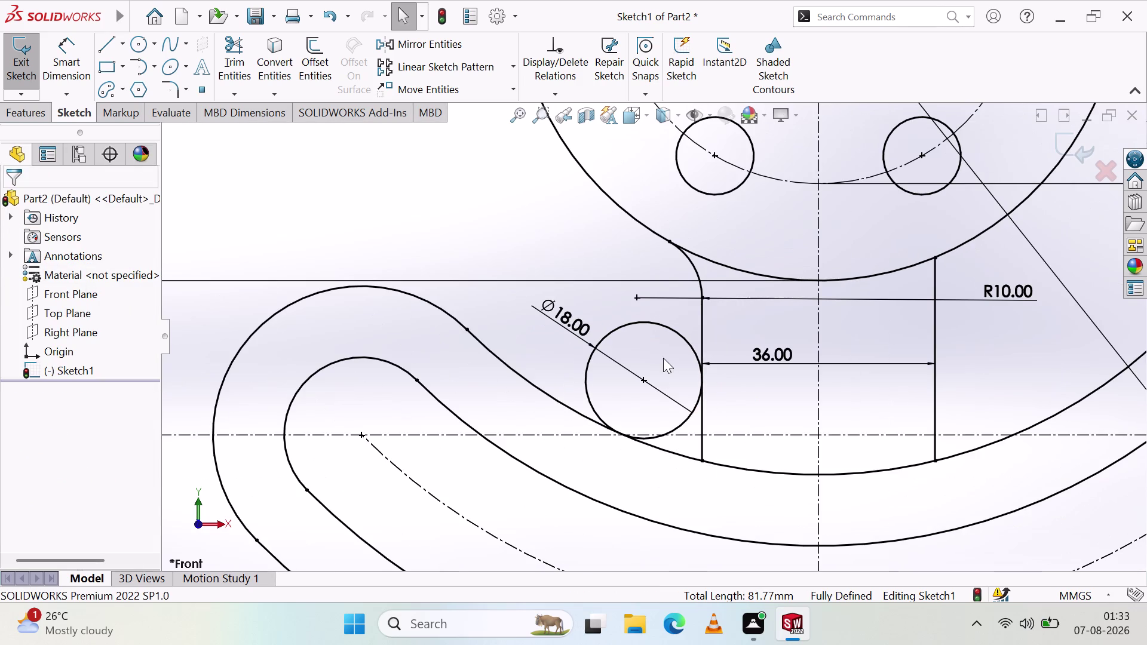
click(221, 47)
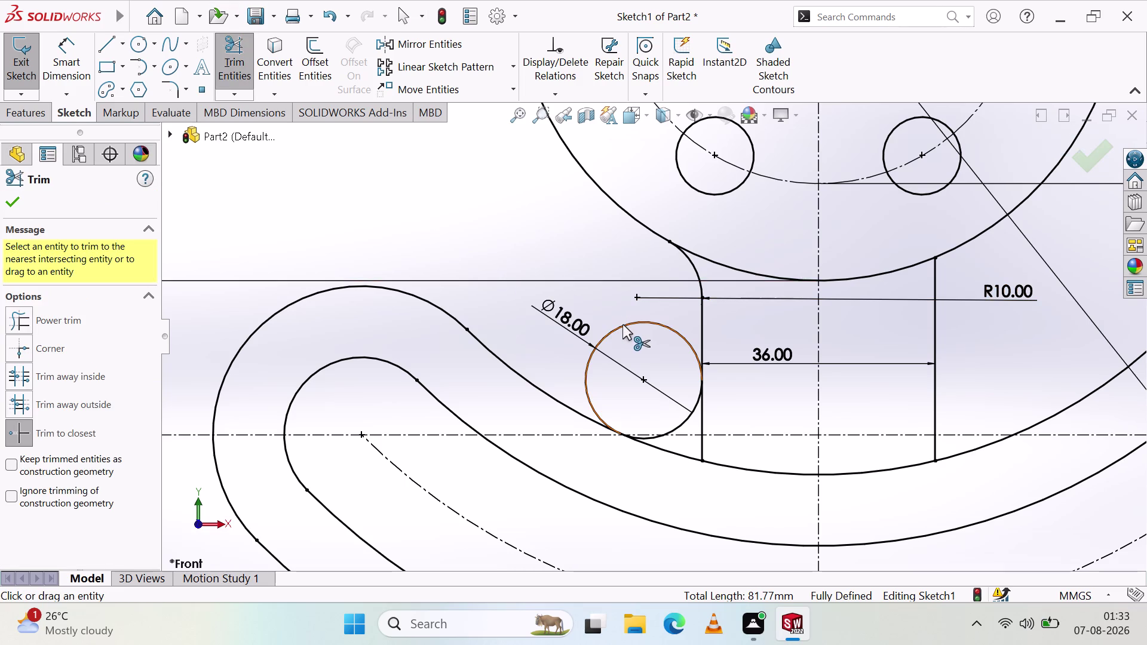
Trim the Ø18 circle's upper-right part and the neck line stub below it.
click(622, 326)
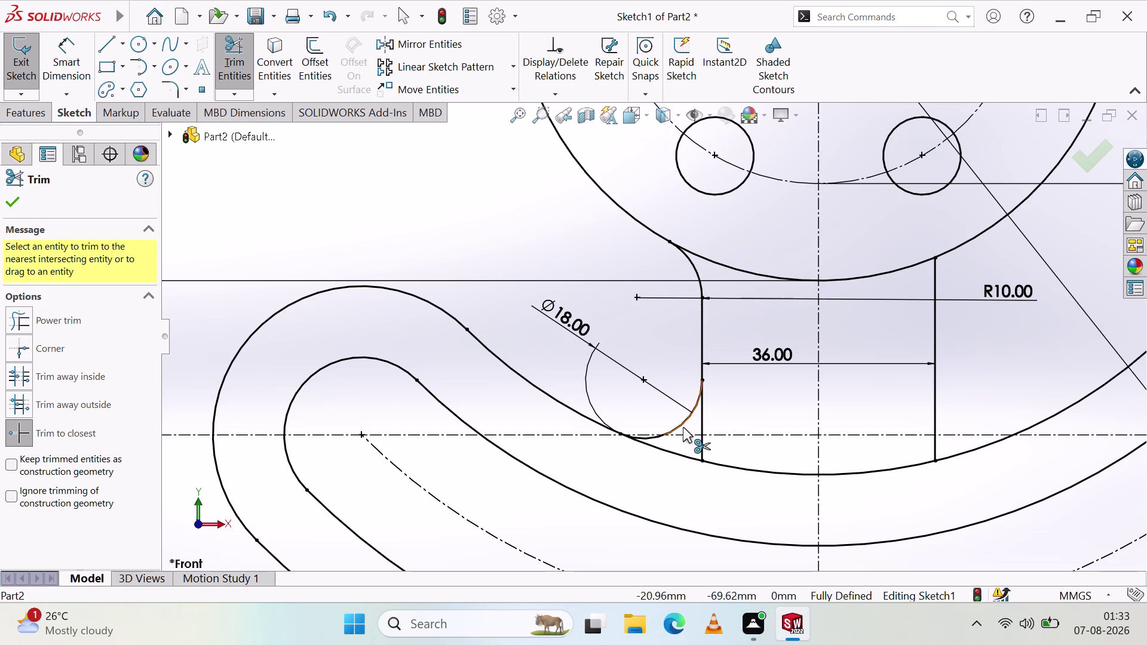
click(703, 444)
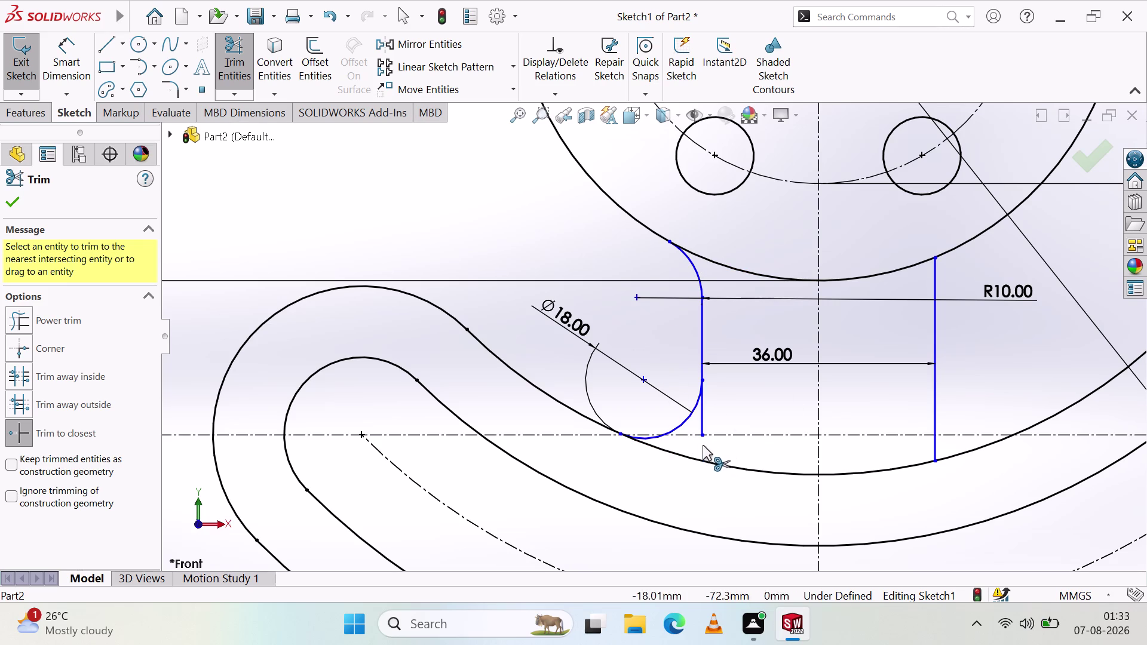
click(701, 420)
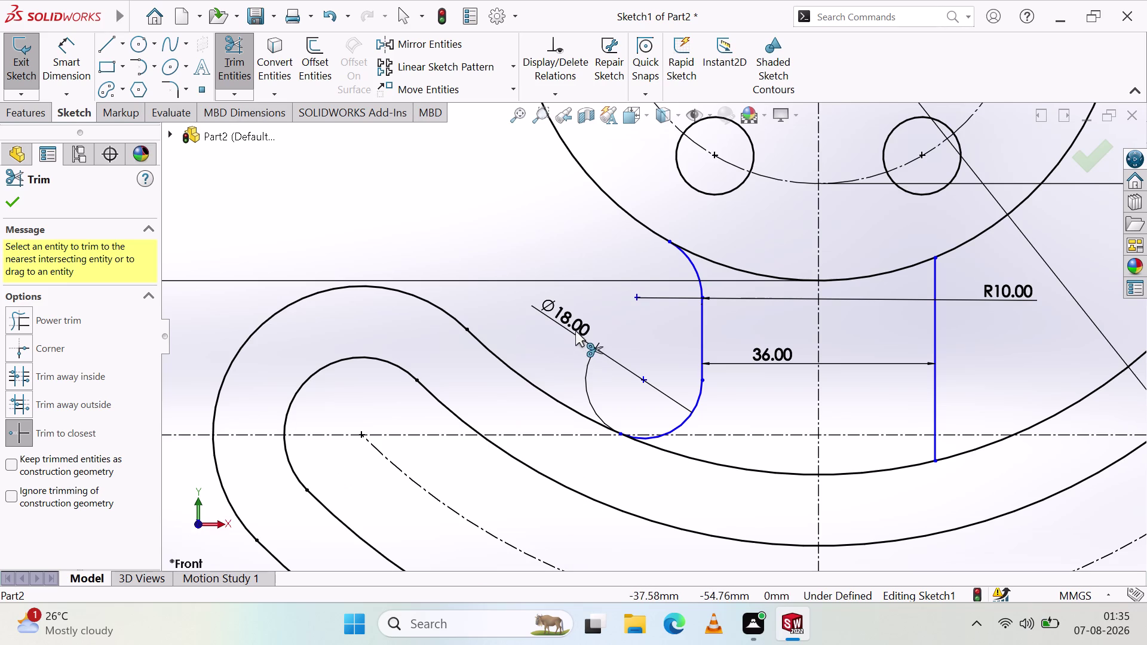
Exit Trim and move the Ø18 diameter dimension to the lower right.
key(Escape)
key(Escape)
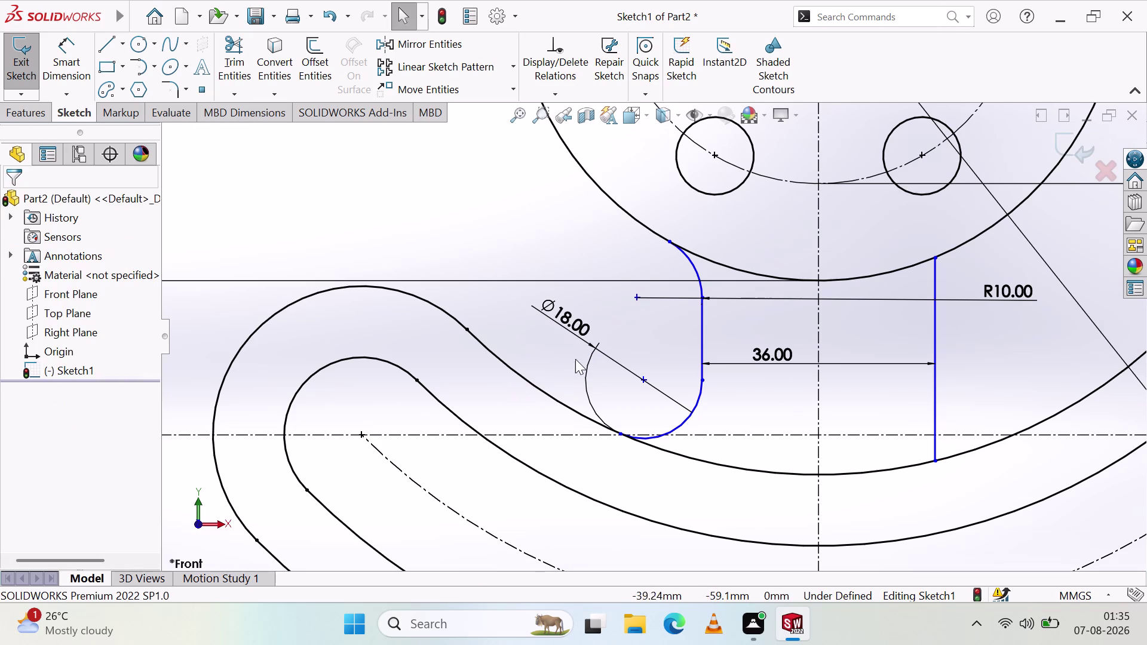
drag(577, 325, 756, 454)
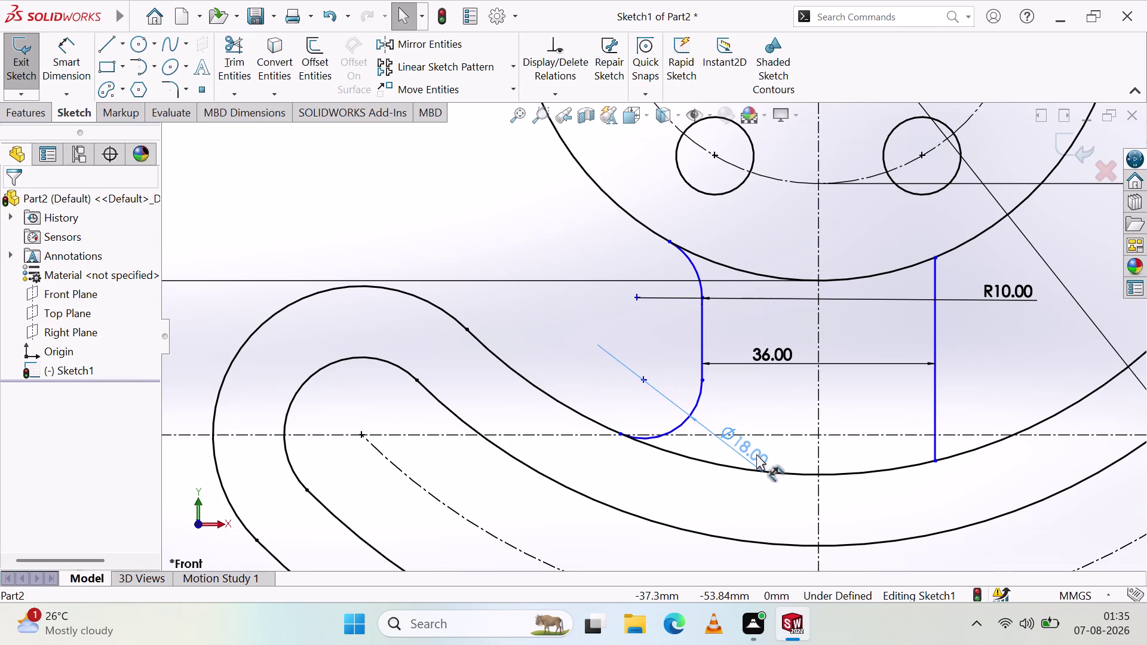
drag(756, 454, 773, 420)
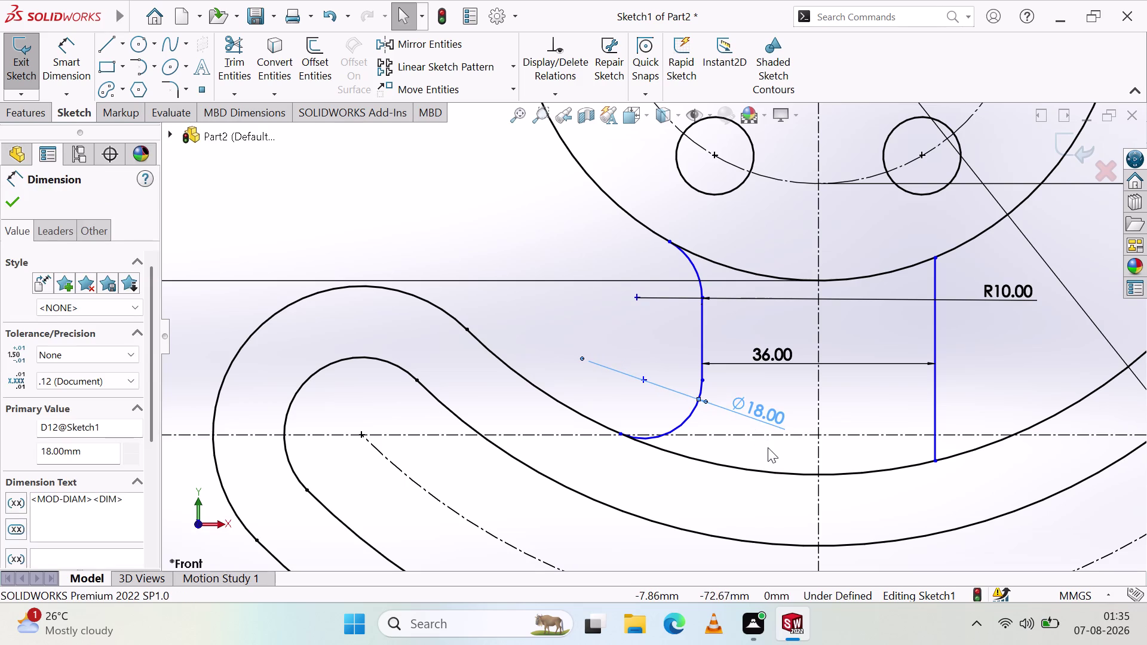
click(768, 448)
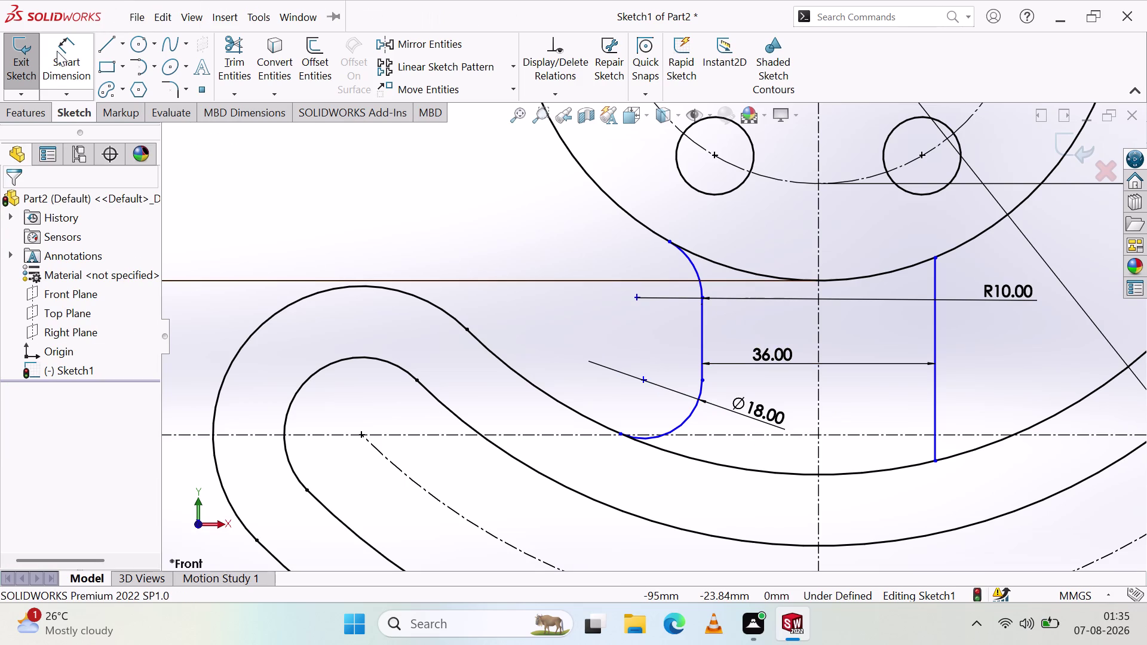
Add an R9 radius dimension to the trimmed arc.
click(59, 51)
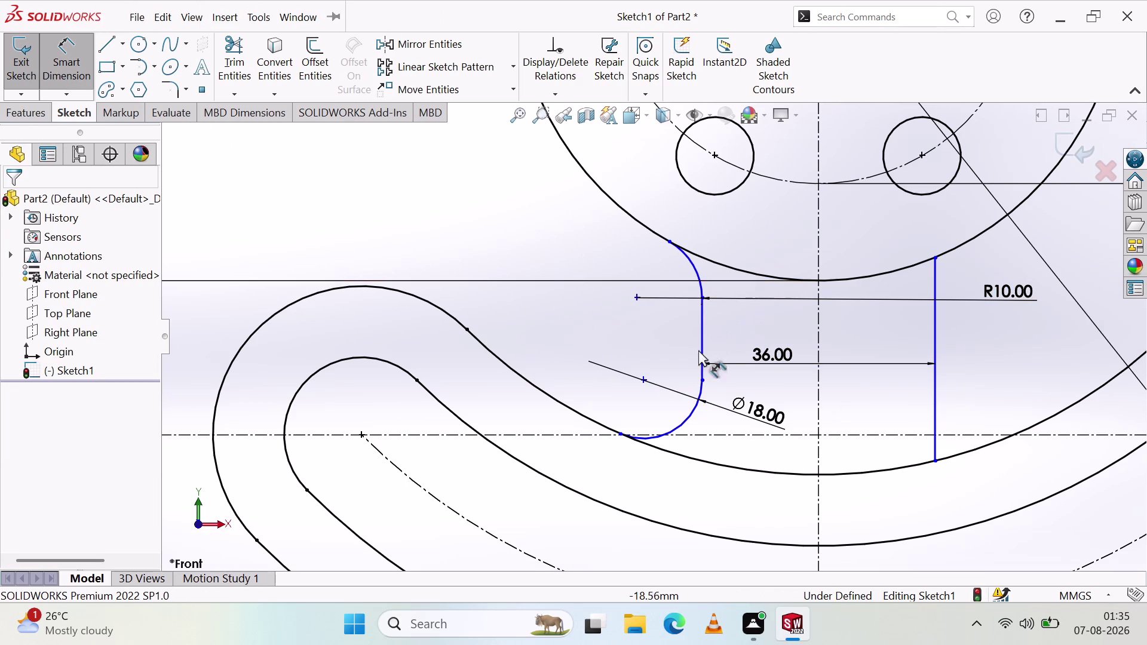
click(686, 419)
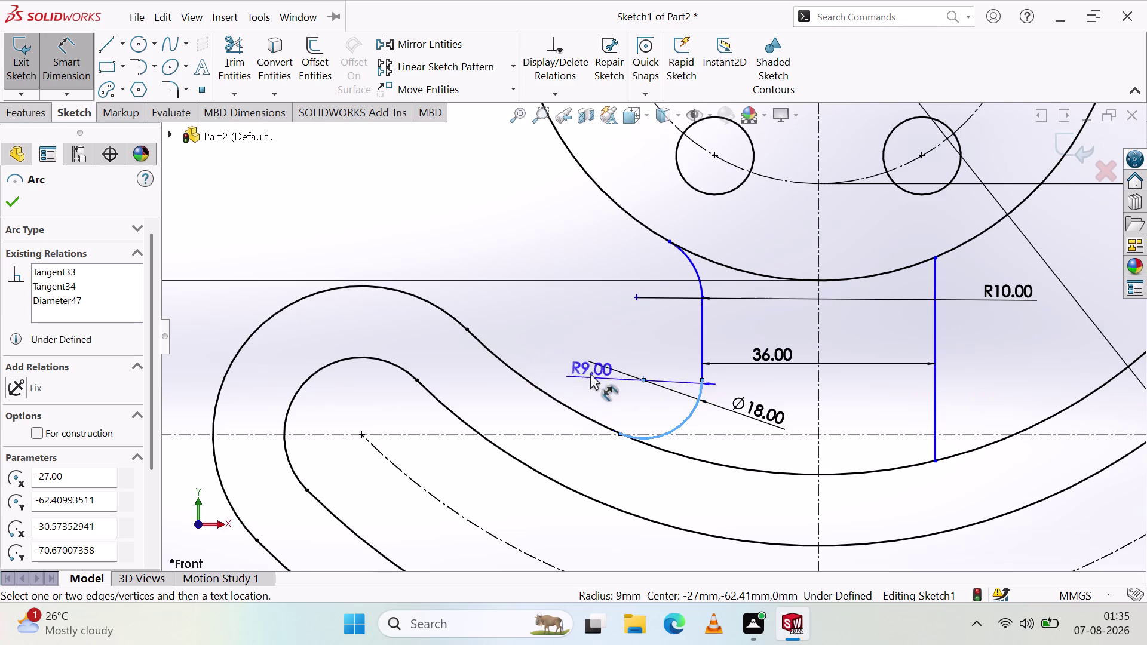
click(587, 326)
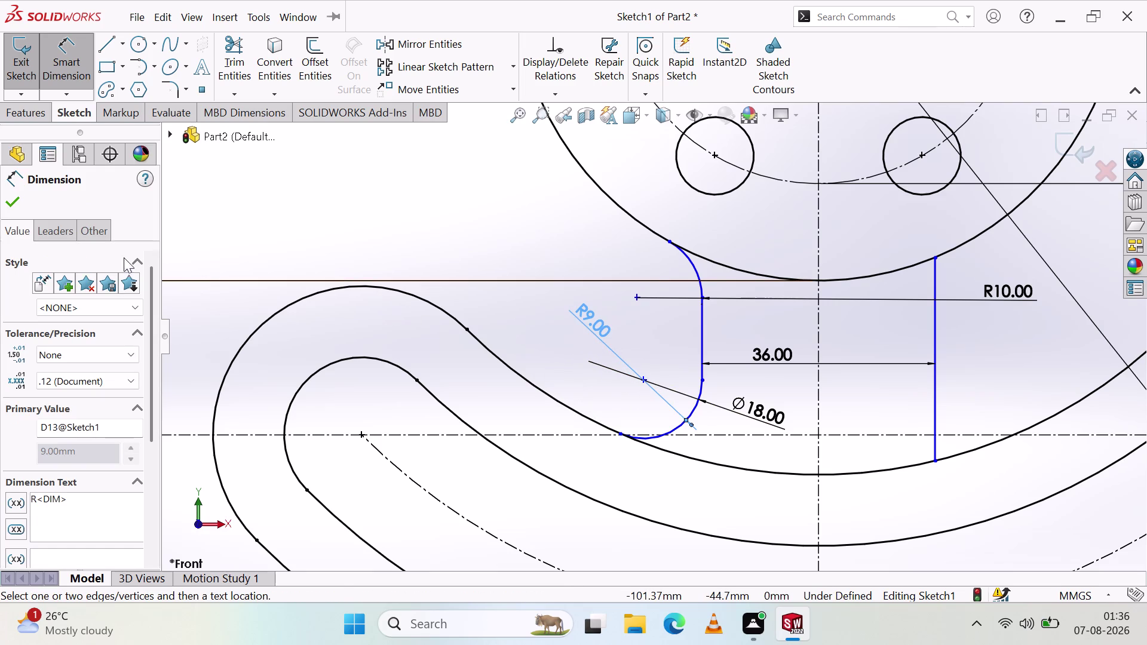
click(22, 202)
Delete the Ø18 and R9 dimensions so the blend arc has no dimensions.
click(375, 247)
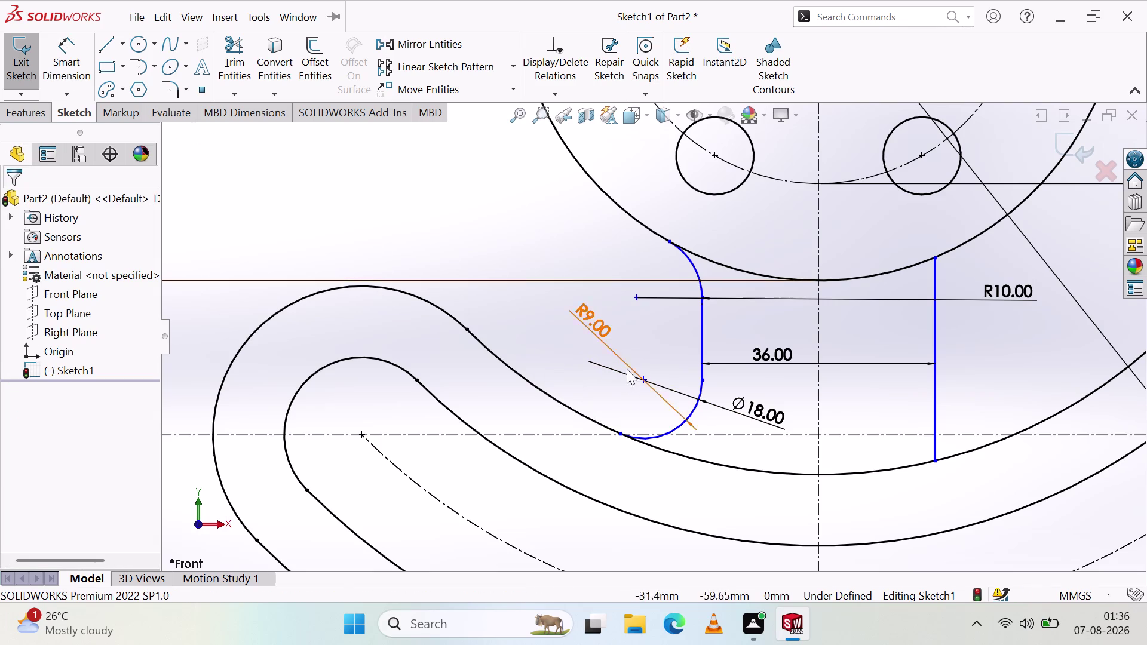
click(745, 402)
key(Delete)
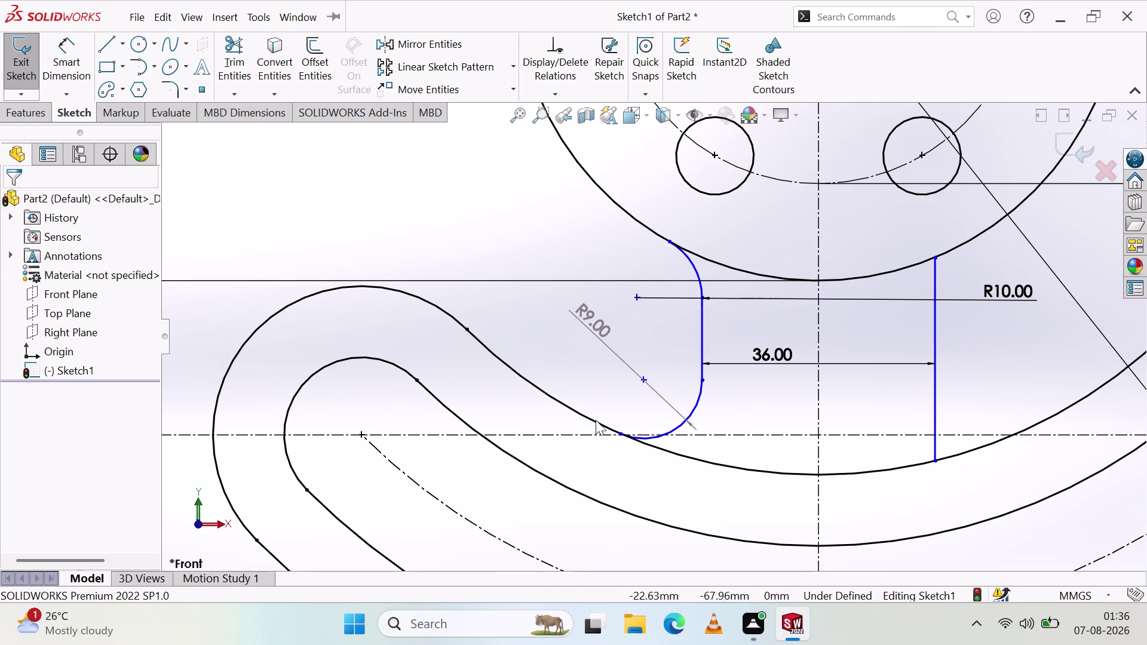
click(564, 365)
click(593, 312)
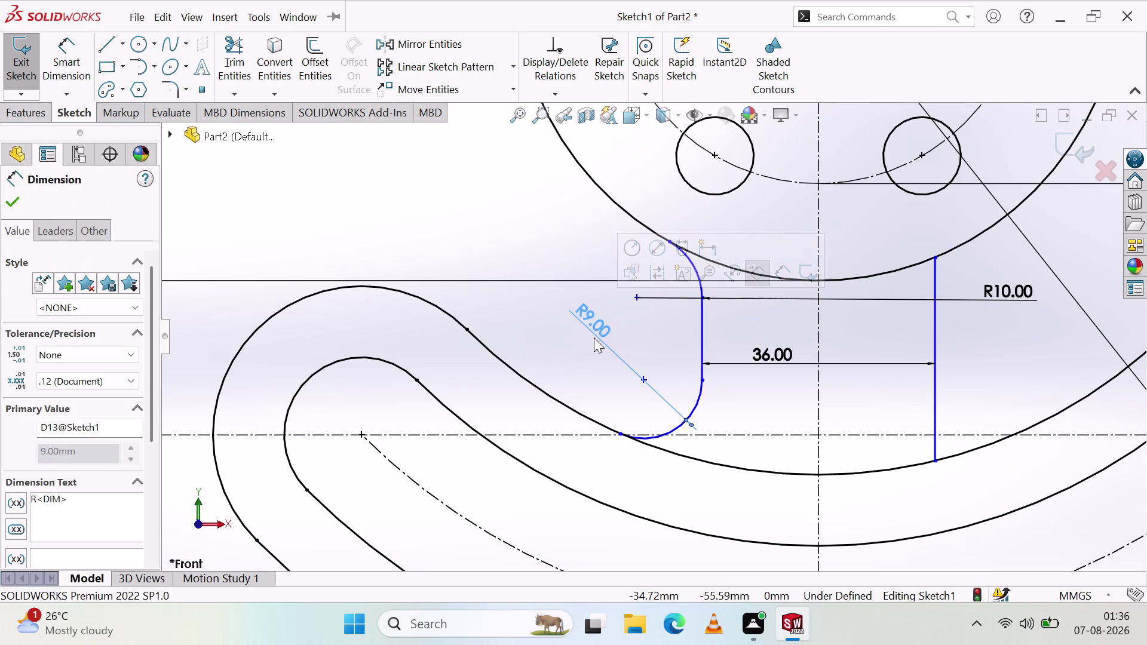
click(592, 350)
click(586, 322)
key(Delete)
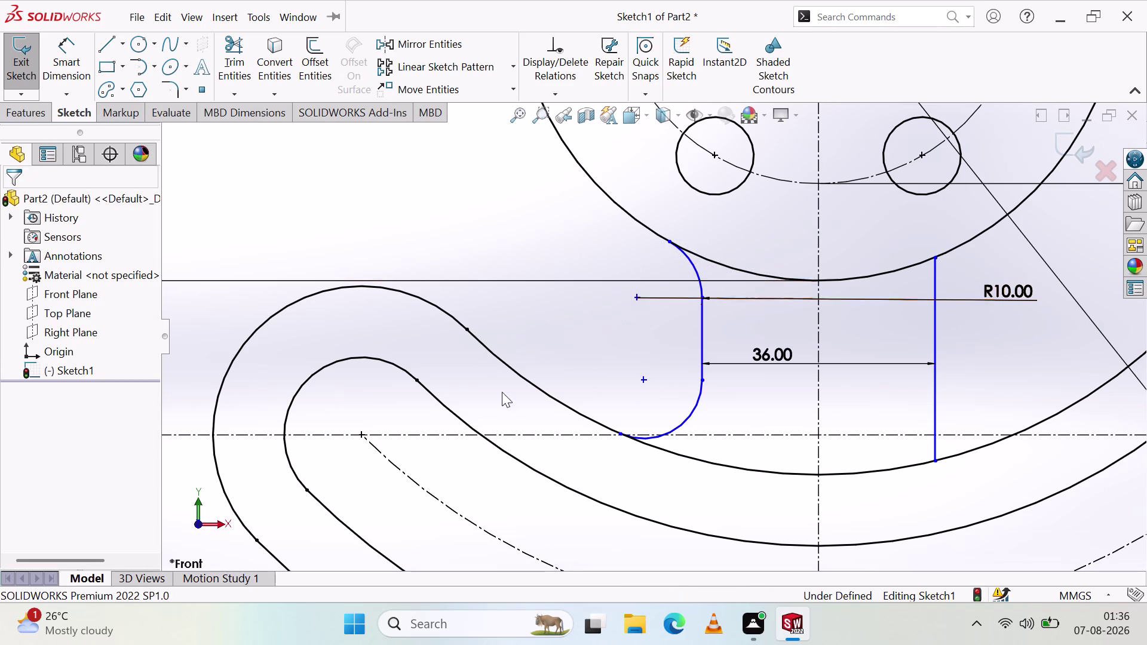
Move the R10 radius dimension onto the upper fillet, left of the arc.
drag(983, 292, 874, 310)
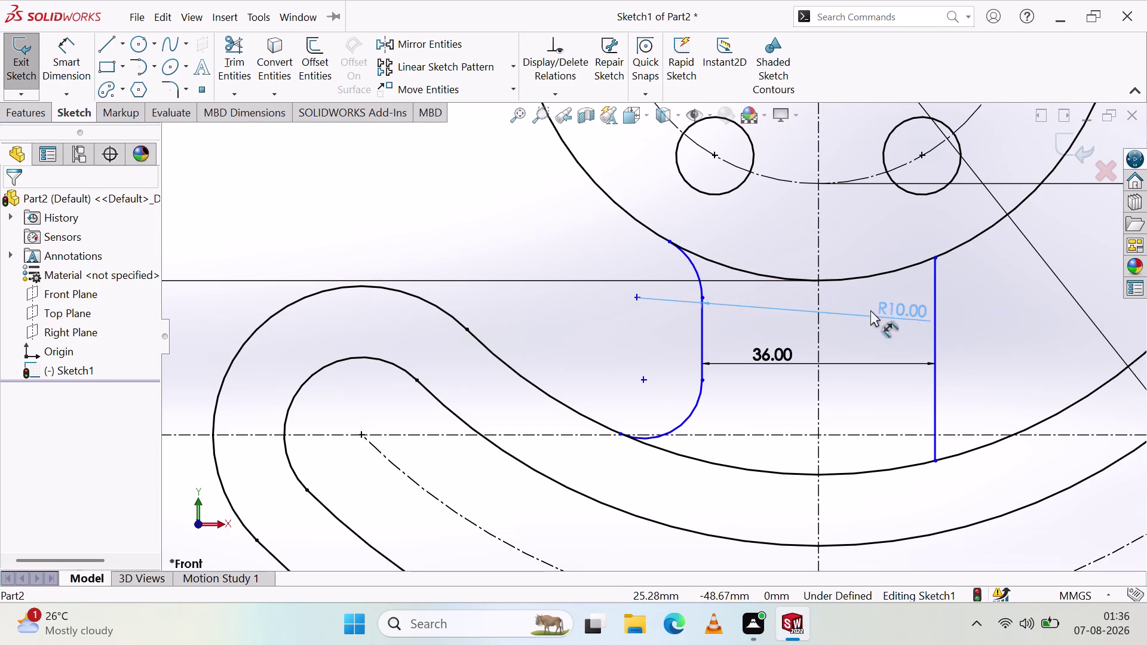
drag(874, 310, 658, 273)
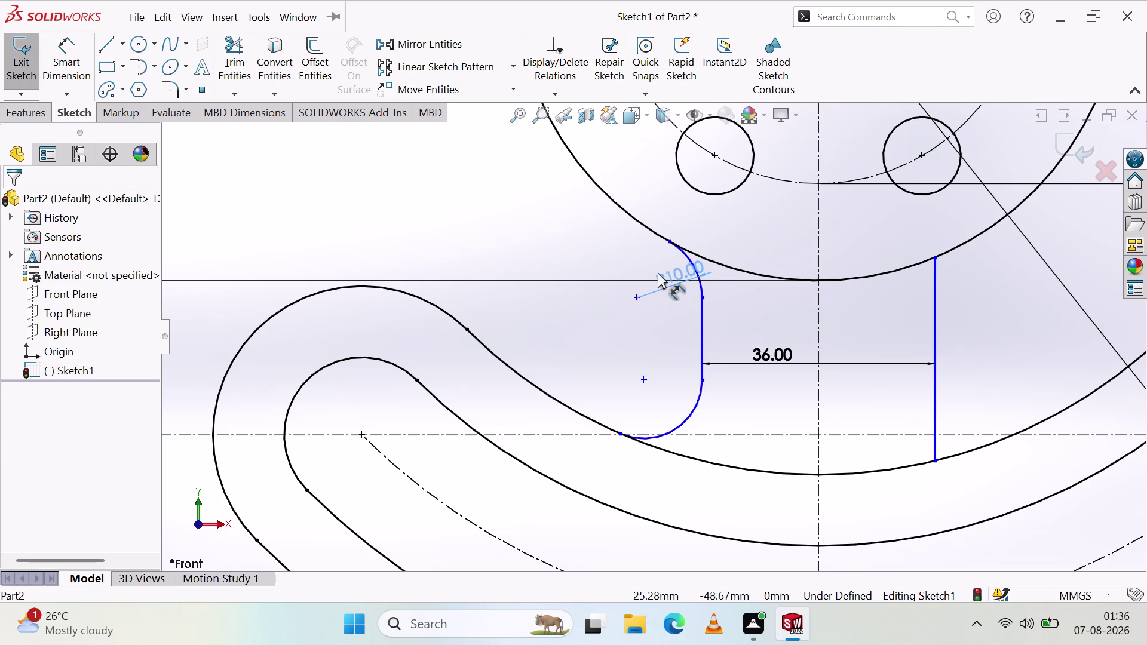
drag(658, 273, 602, 322)
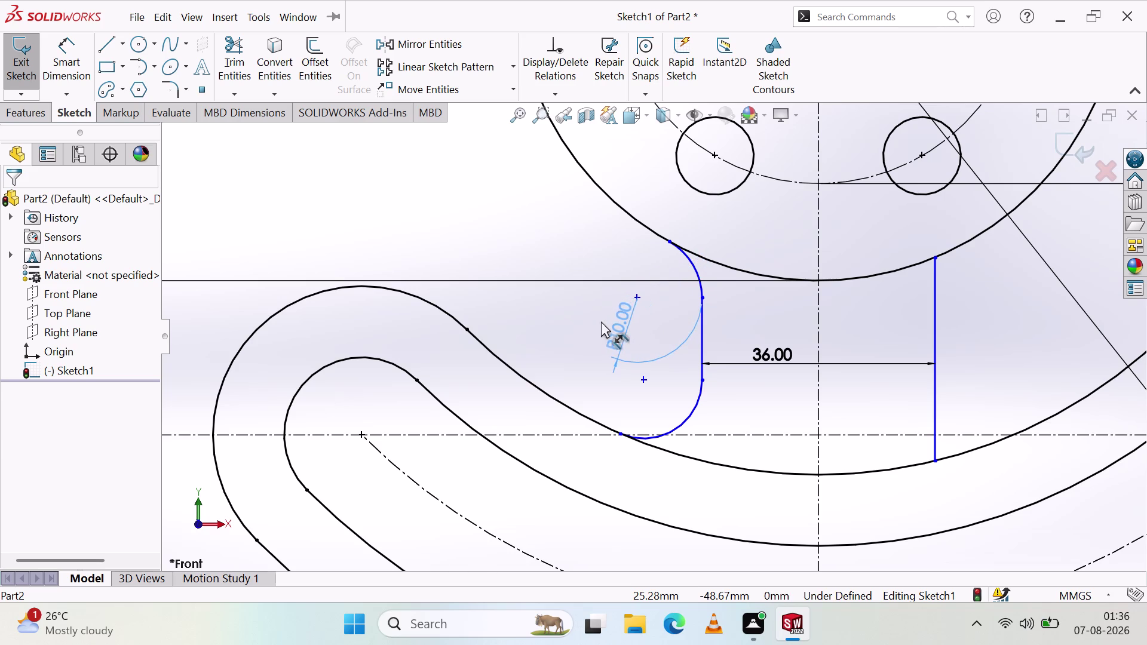
drag(601, 322, 568, 323)
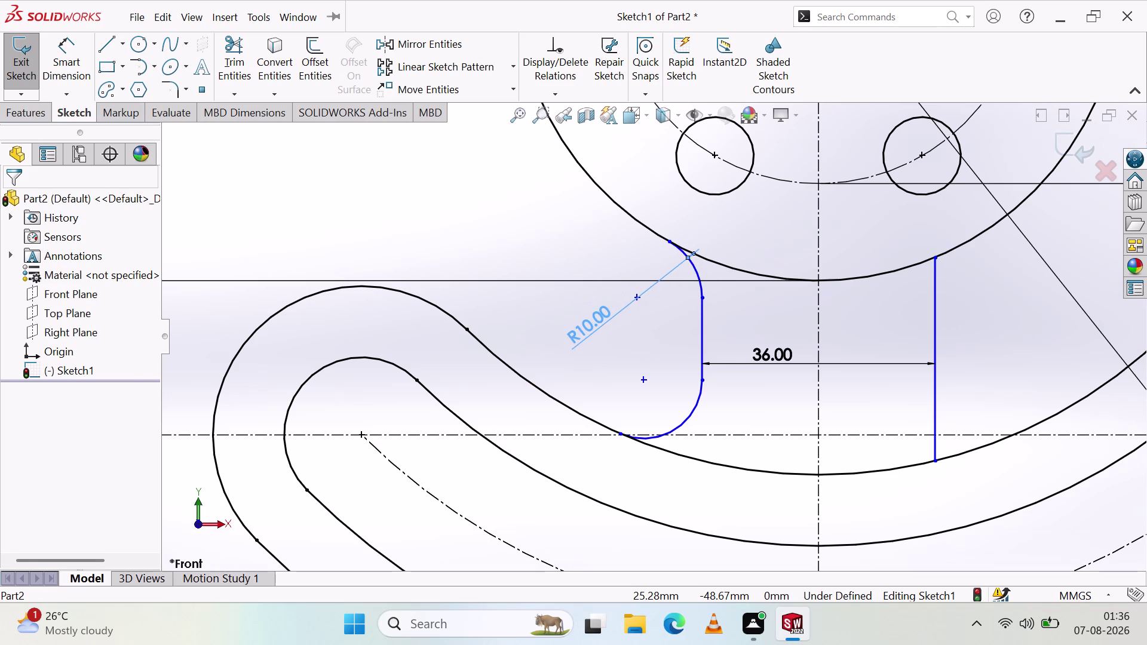
click(626, 342)
click(631, 341)
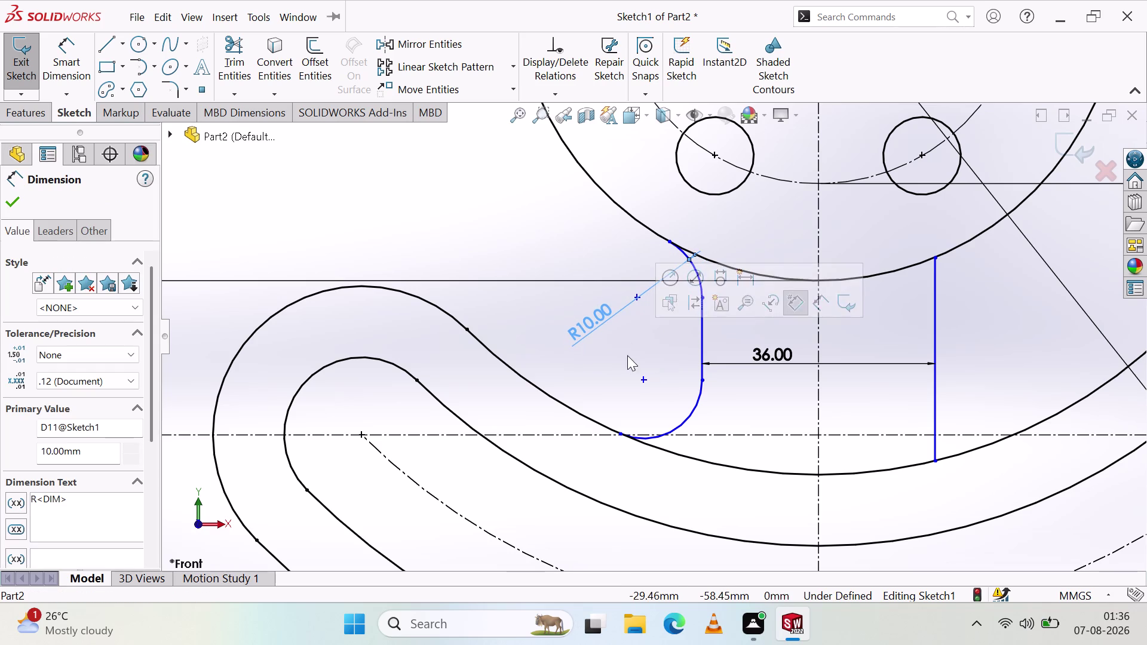
click(622, 356)
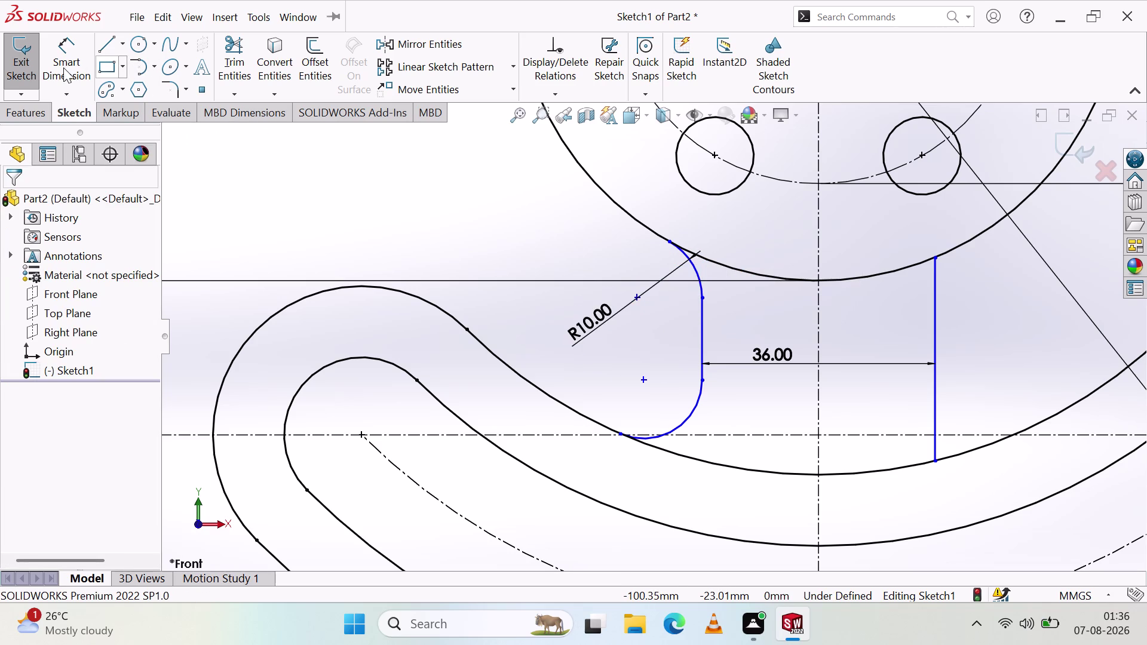
Dimension the lower arc with a 9 mm radius.
click(64, 67)
click(656, 435)
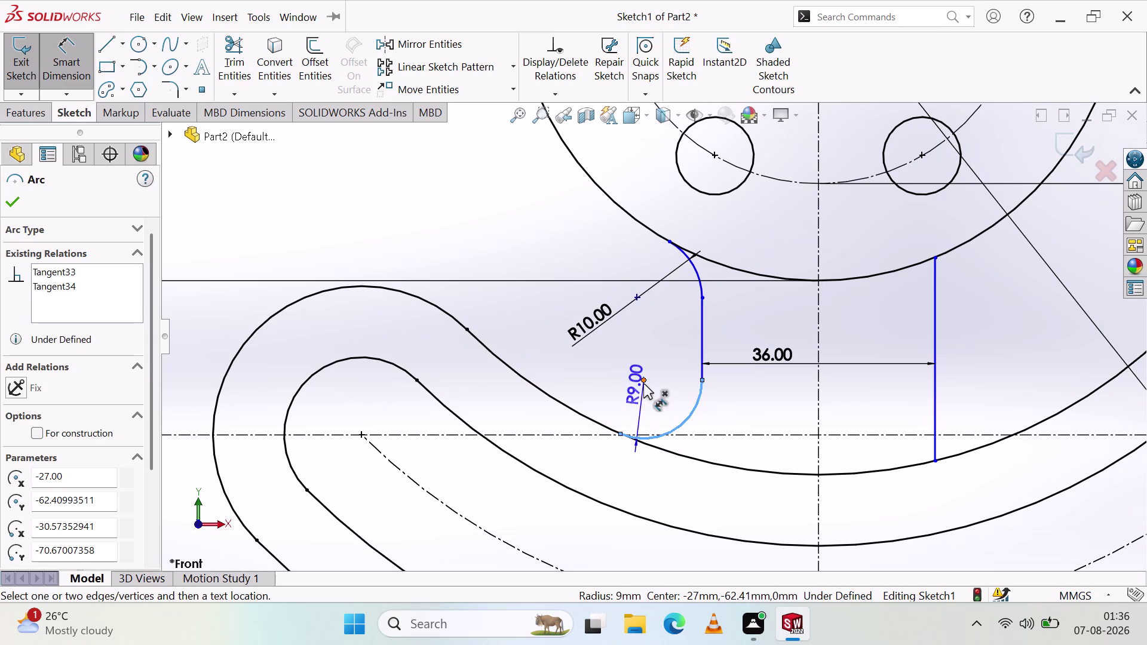
click(660, 403)
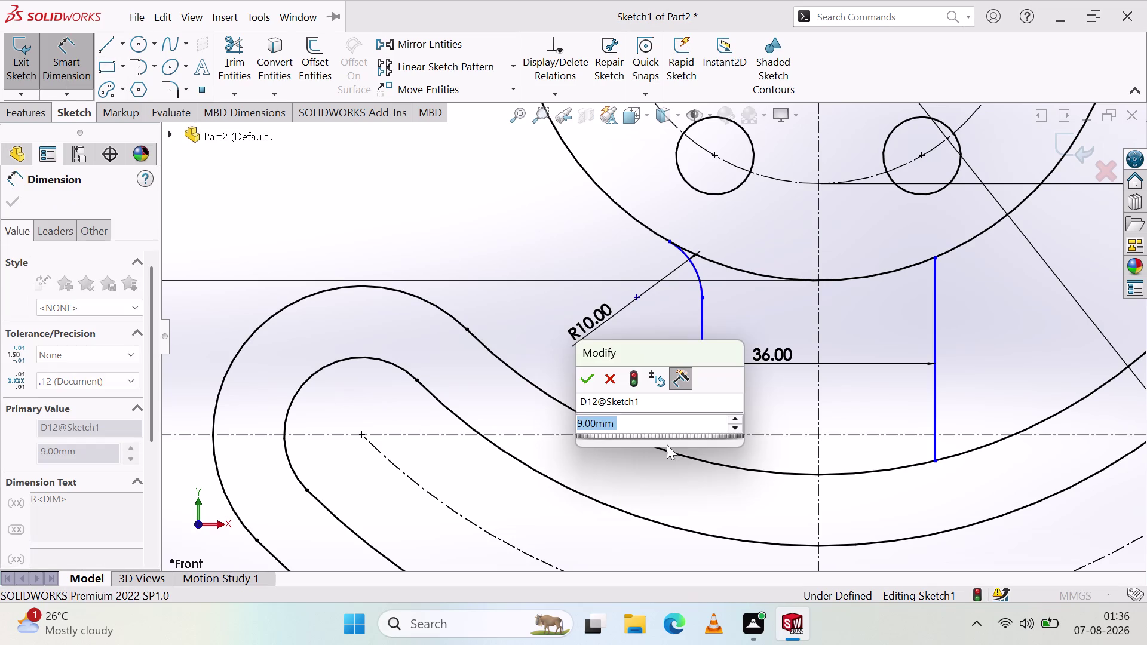
click(590, 380)
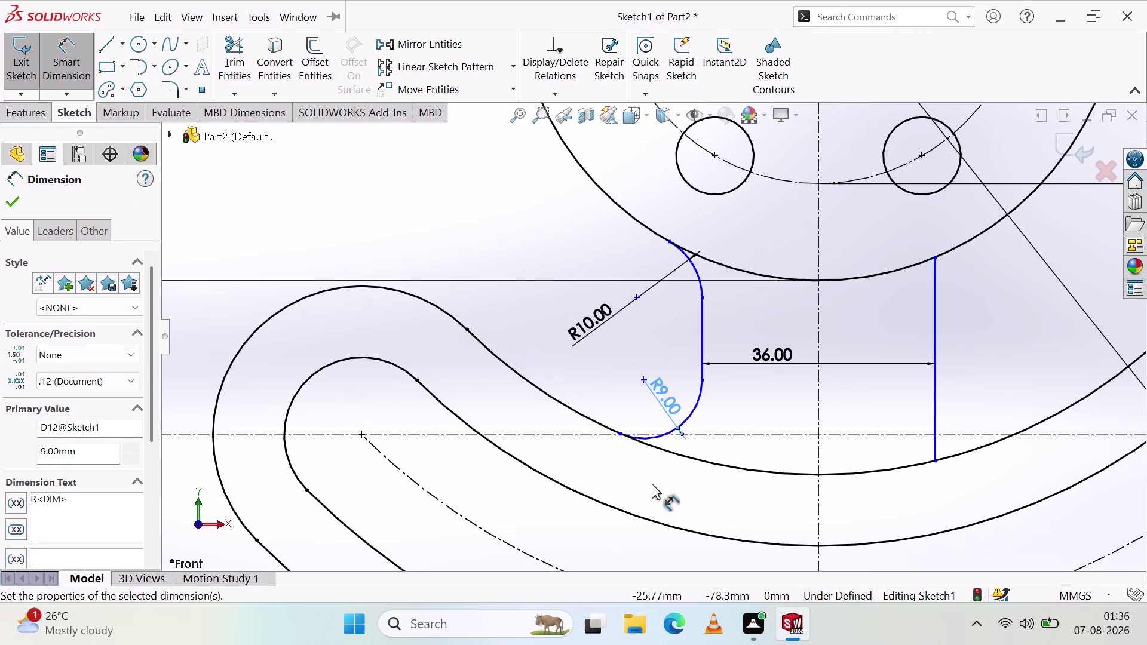
click(652, 483)
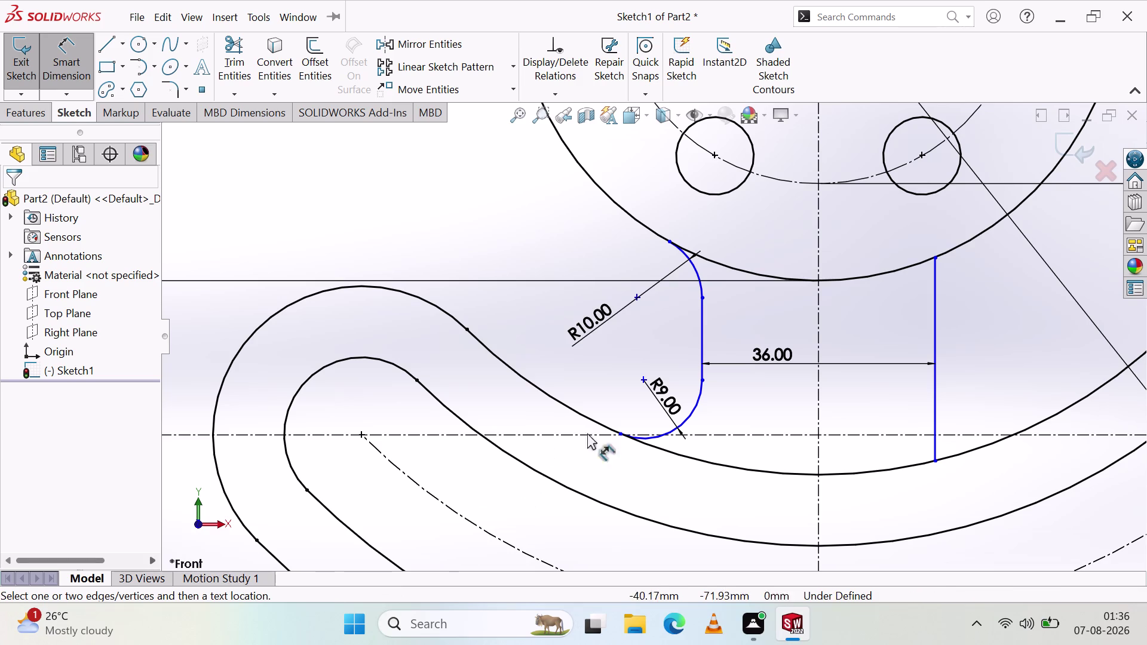
Delete the right vertical line with its dimension, cancelling a stray arc dimension.
click(935, 327)
key(Delete)
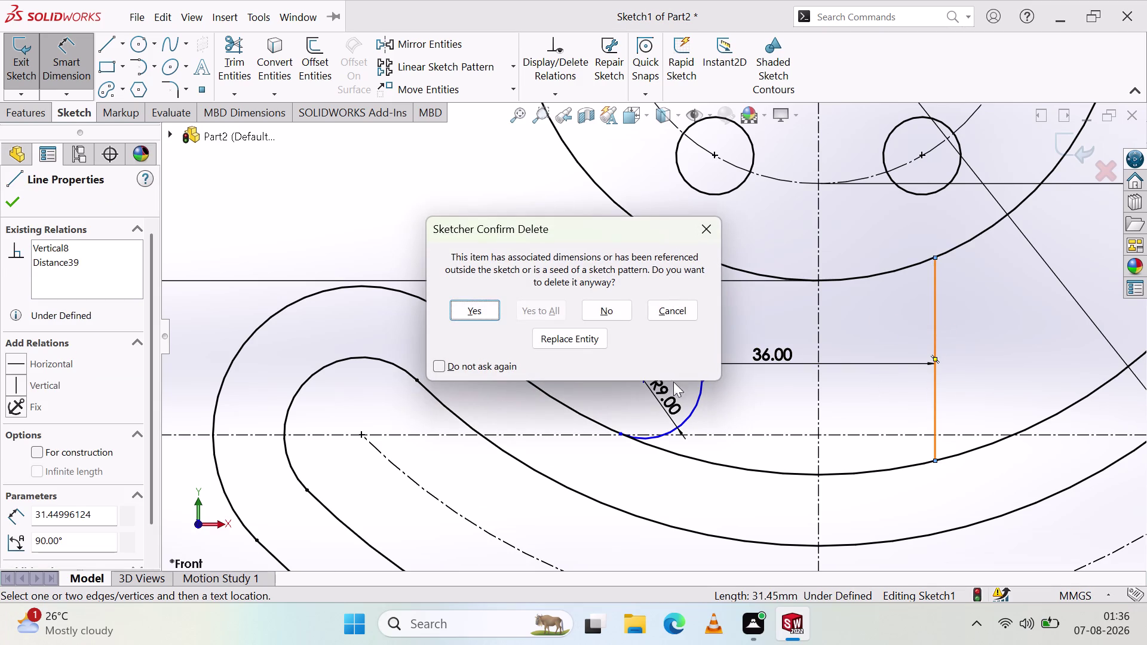
click(461, 311)
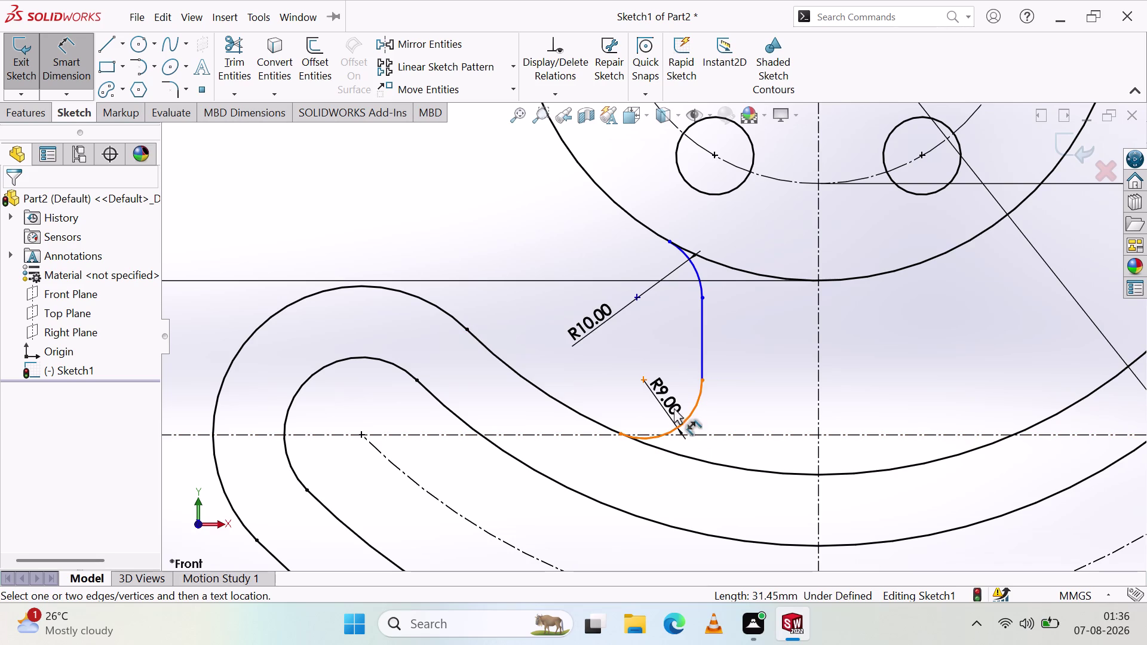
click(667, 430)
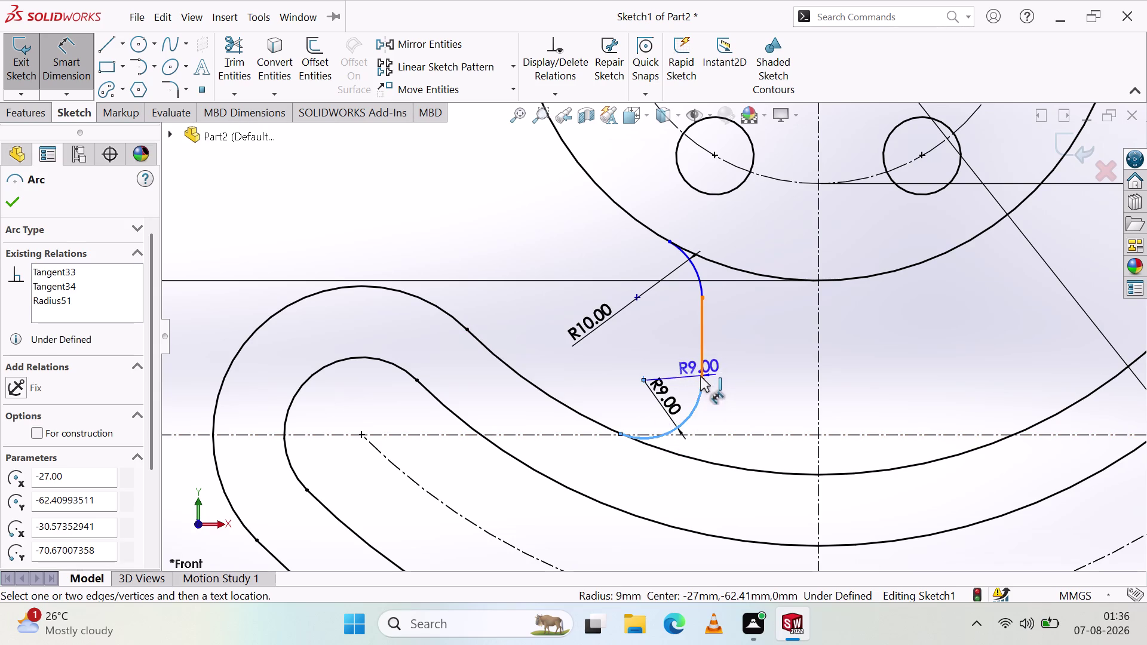
key(Escape)
key(Escape)
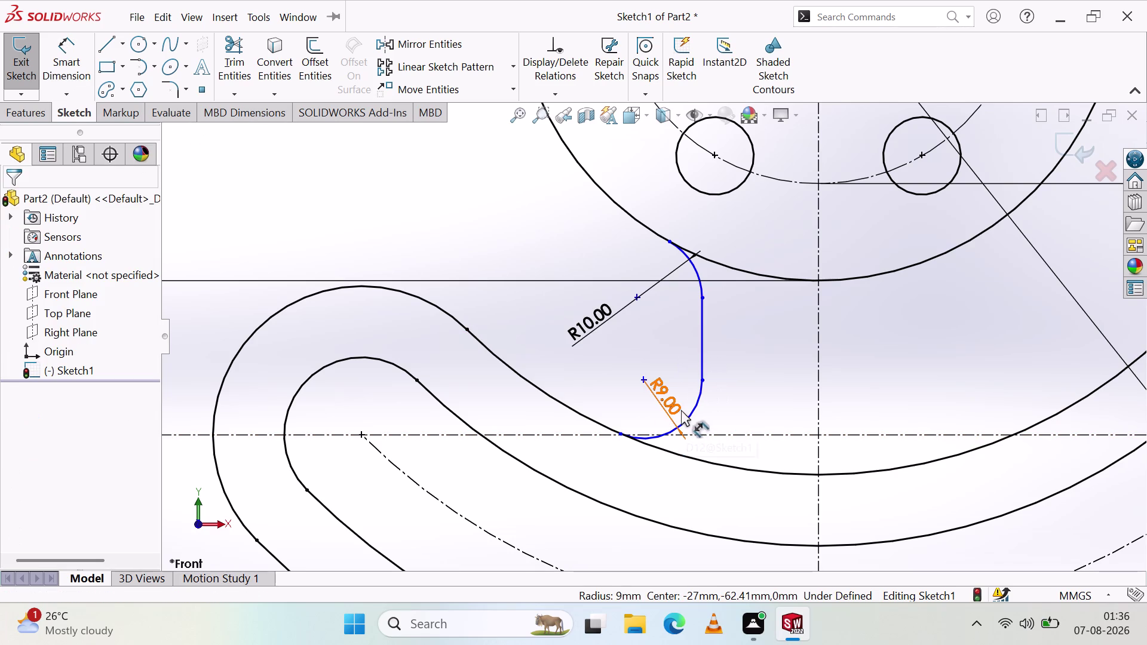
Fix the two arcs and short vertical line, then undo twice to restore the 36.00 line.
click(666, 430)
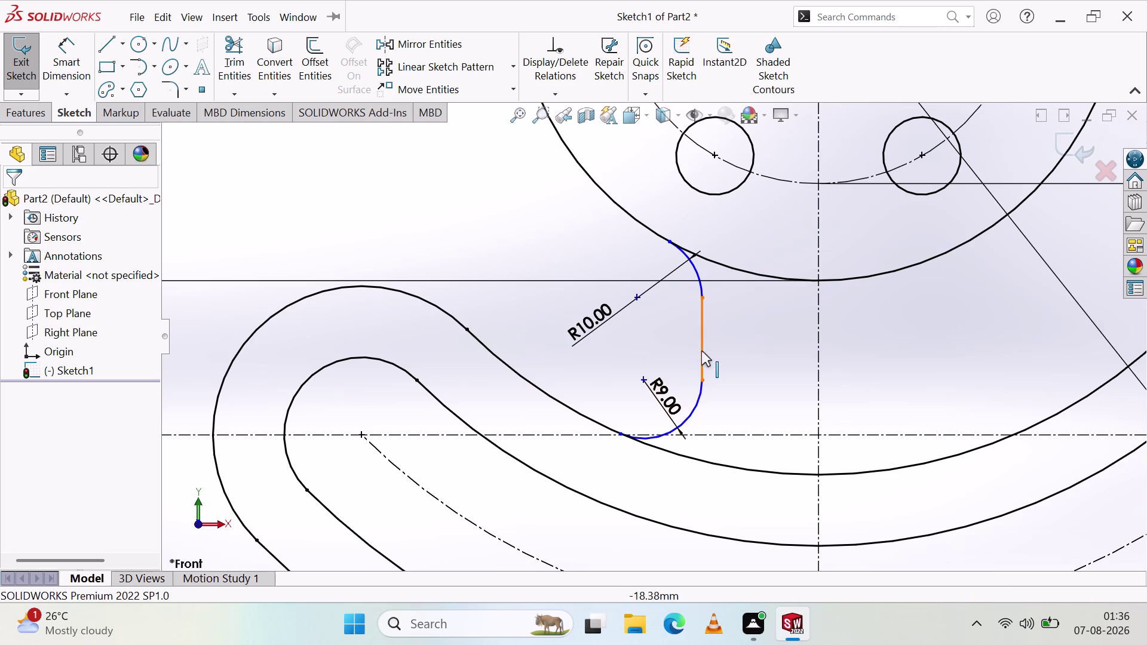
click(705, 350)
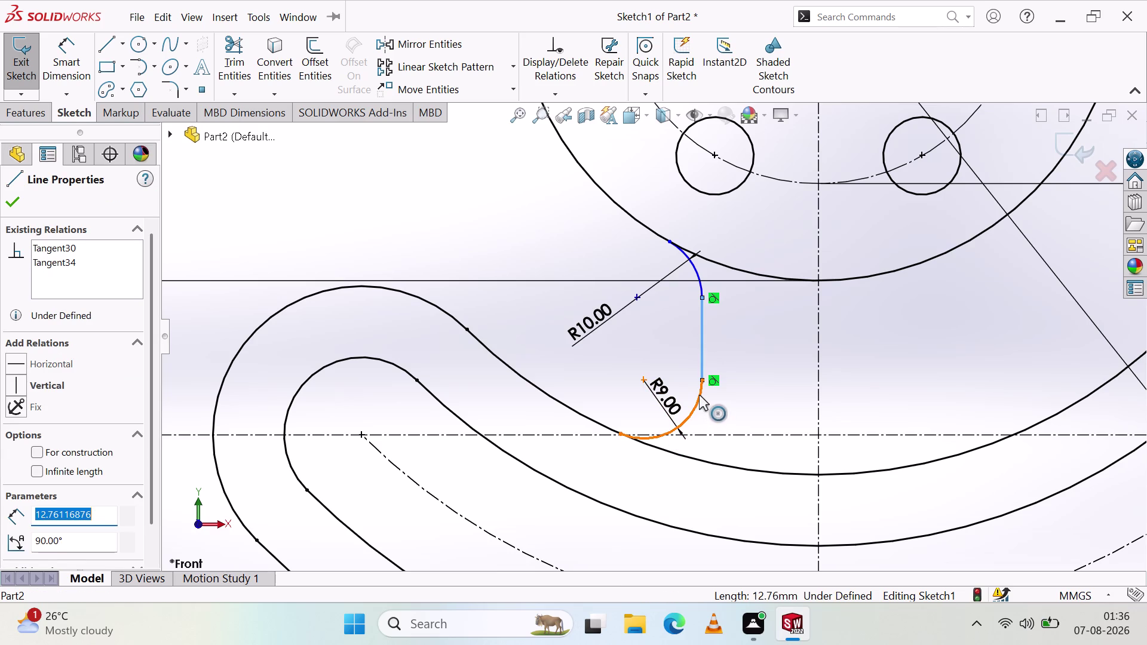
click(699, 395)
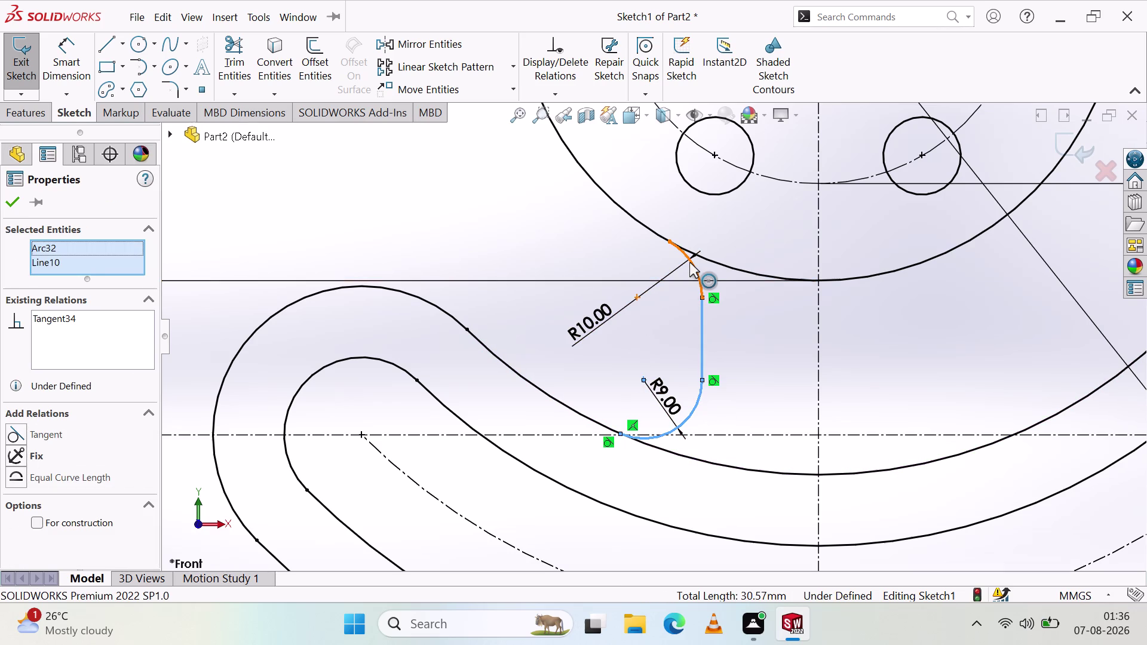
click(693, 263)
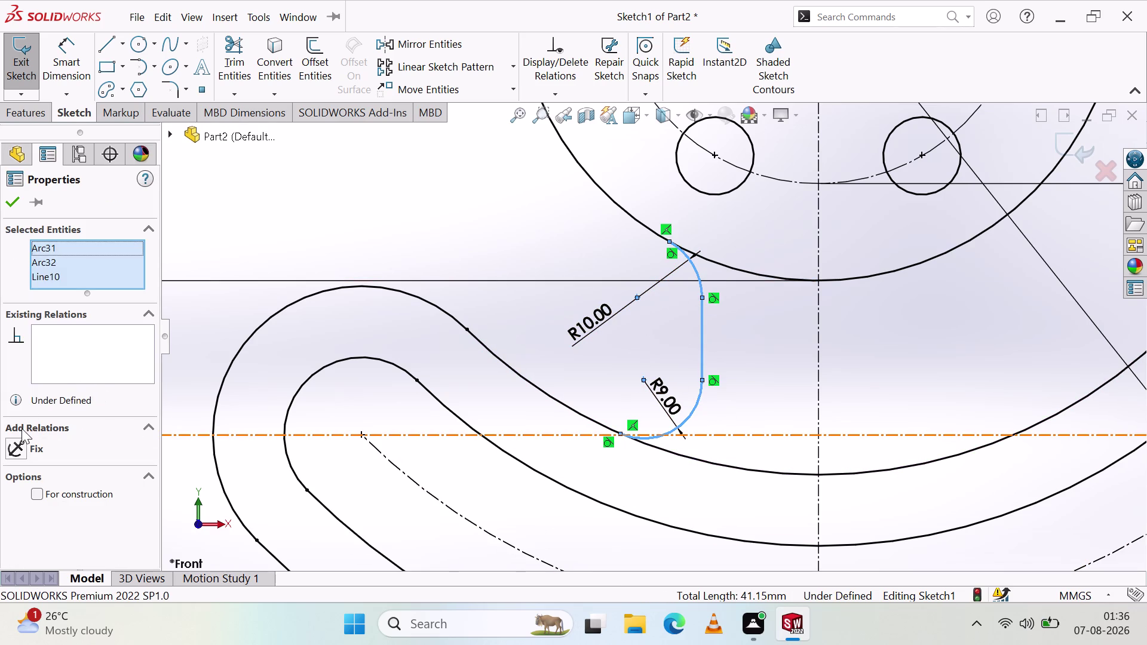
click(19, 445)
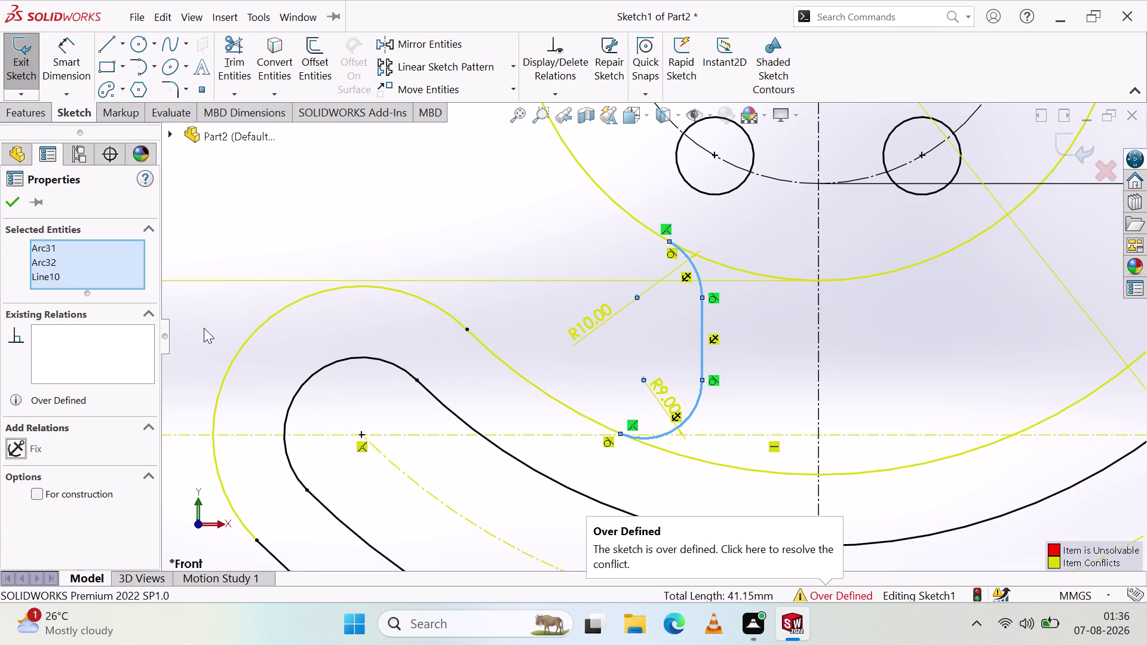
key(Escape)
key(Escape)
key(Escape)
key(Escape)
key(Escape)
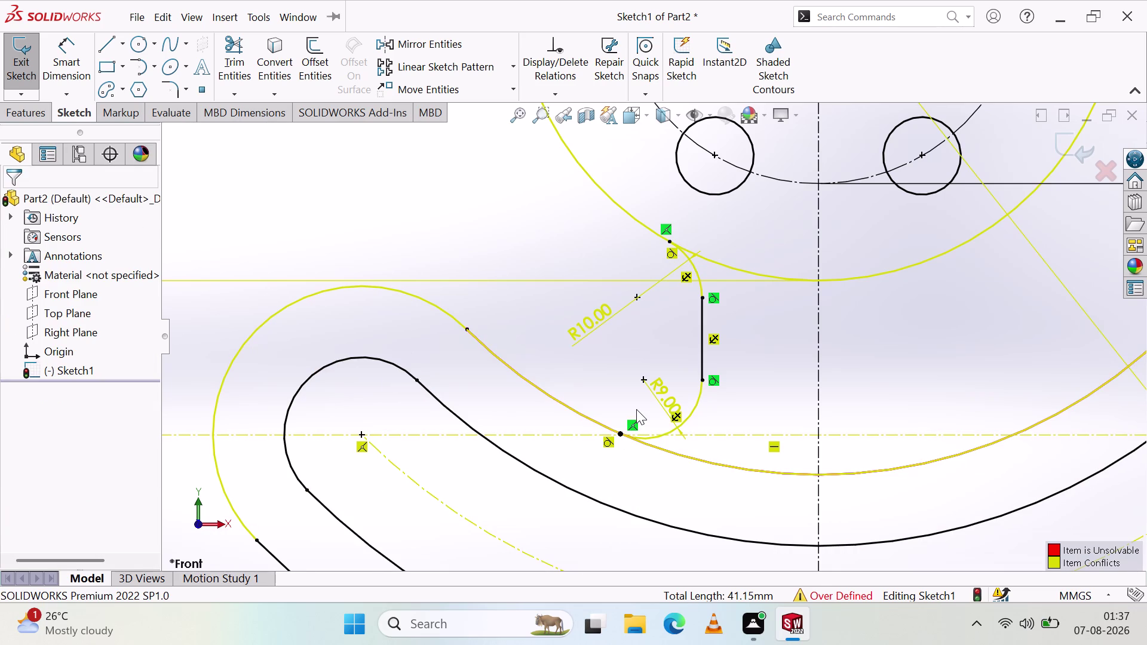
key(ctrl+z)
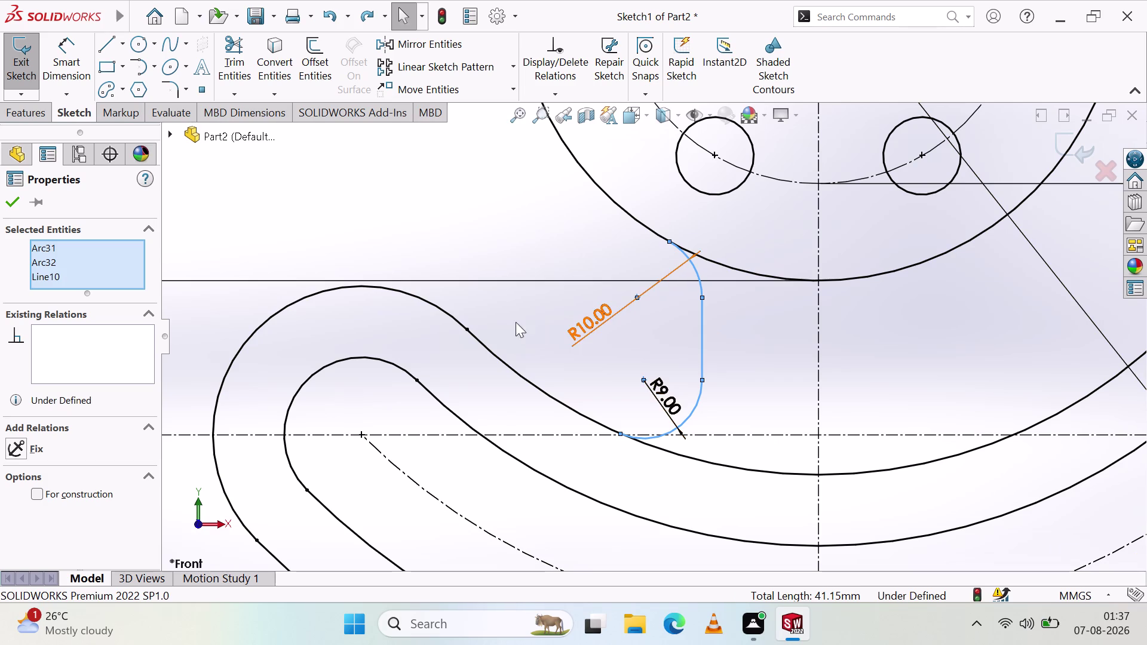
key(ctrl+z)
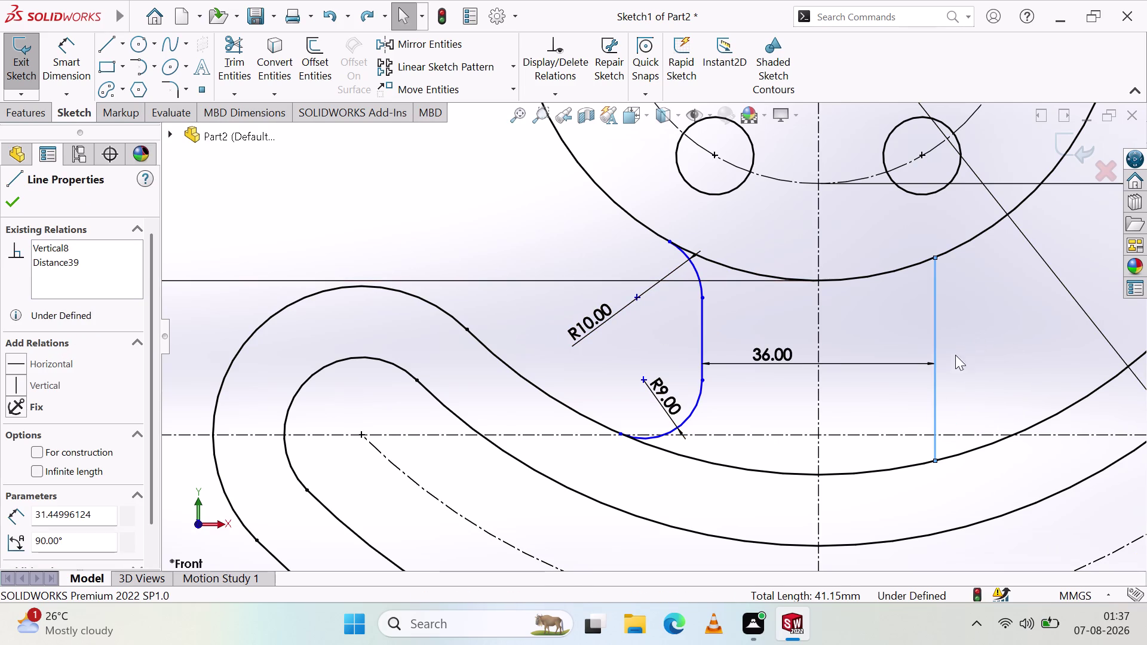
Delete the vertical line and its 36.00 dimension, confirming the prompt.
click(936, 377)
key(Delete)
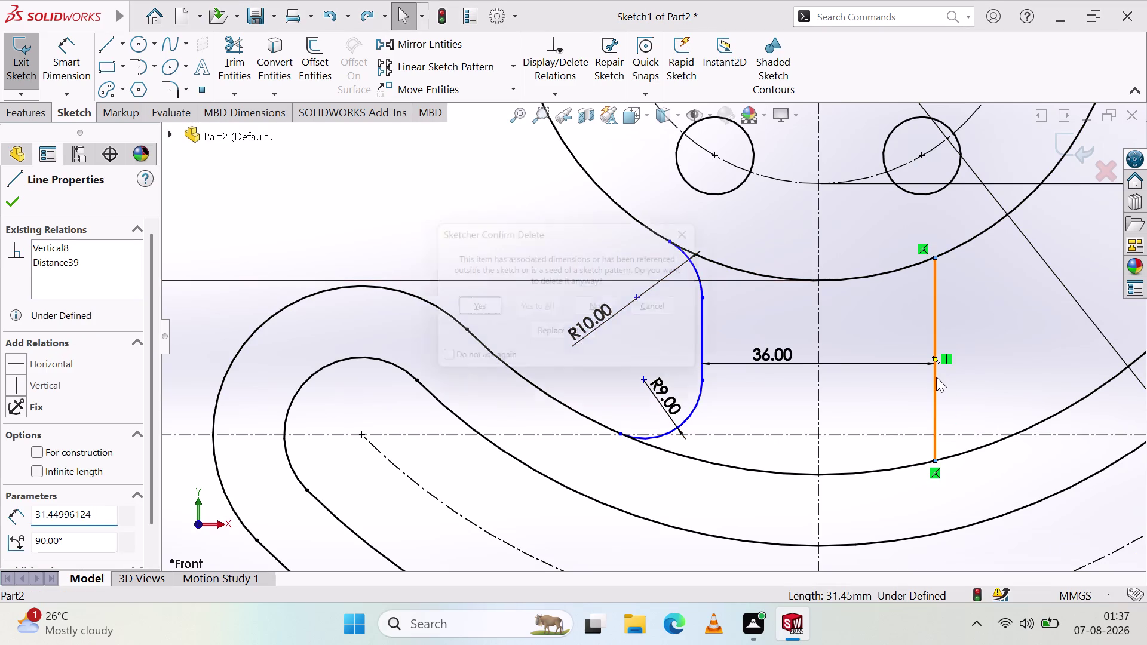
click(486, 310)
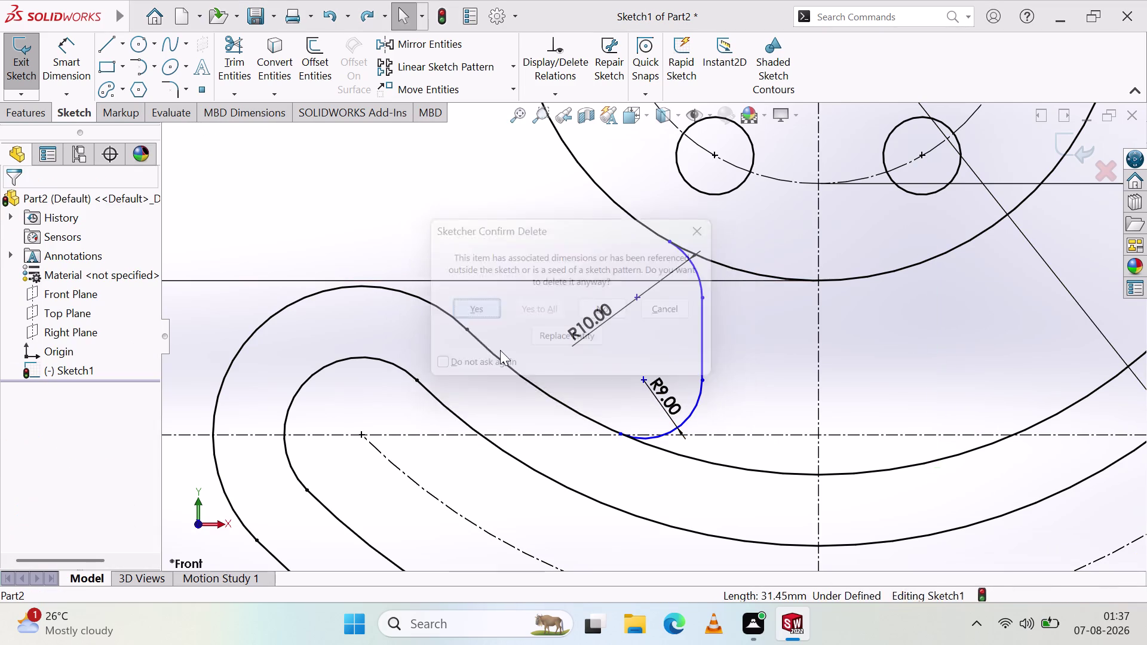
Select the R10 arc and the vertical segment between the arcs.
drag(770, 382, 674, 309)
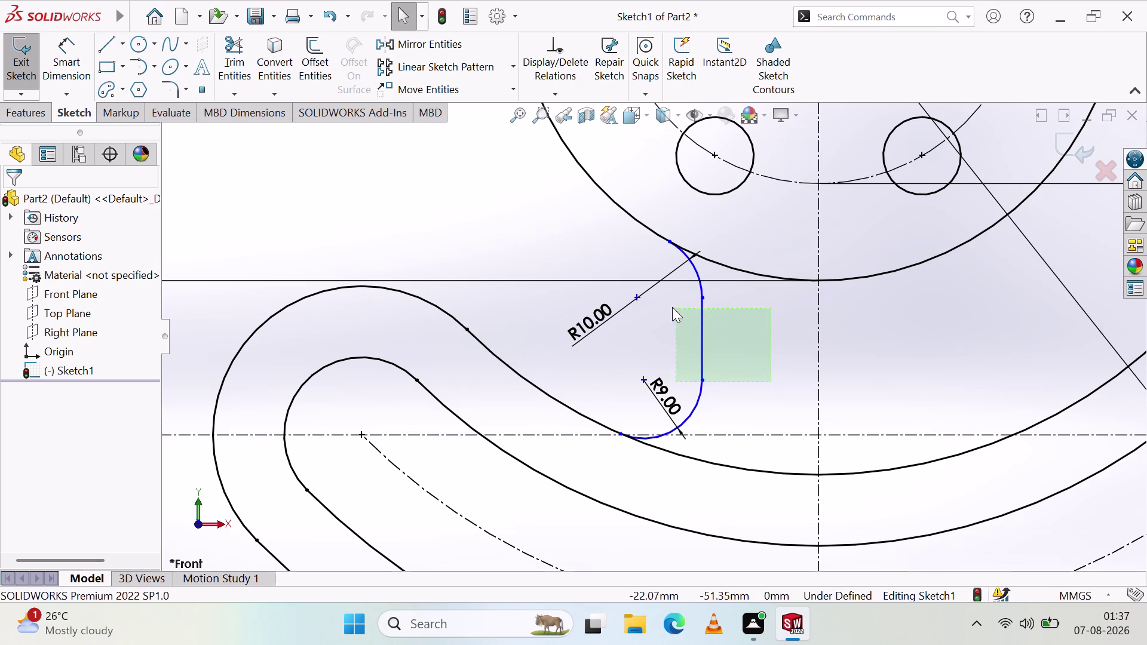
drag(675, 308, 575, 343)
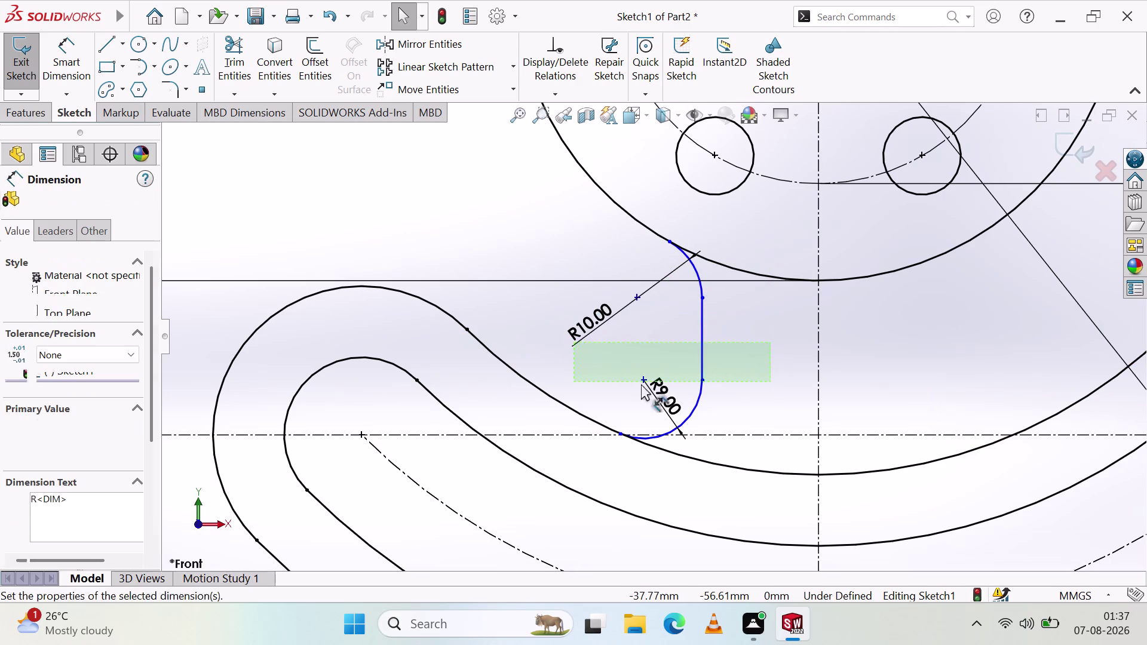
click(697, 275)
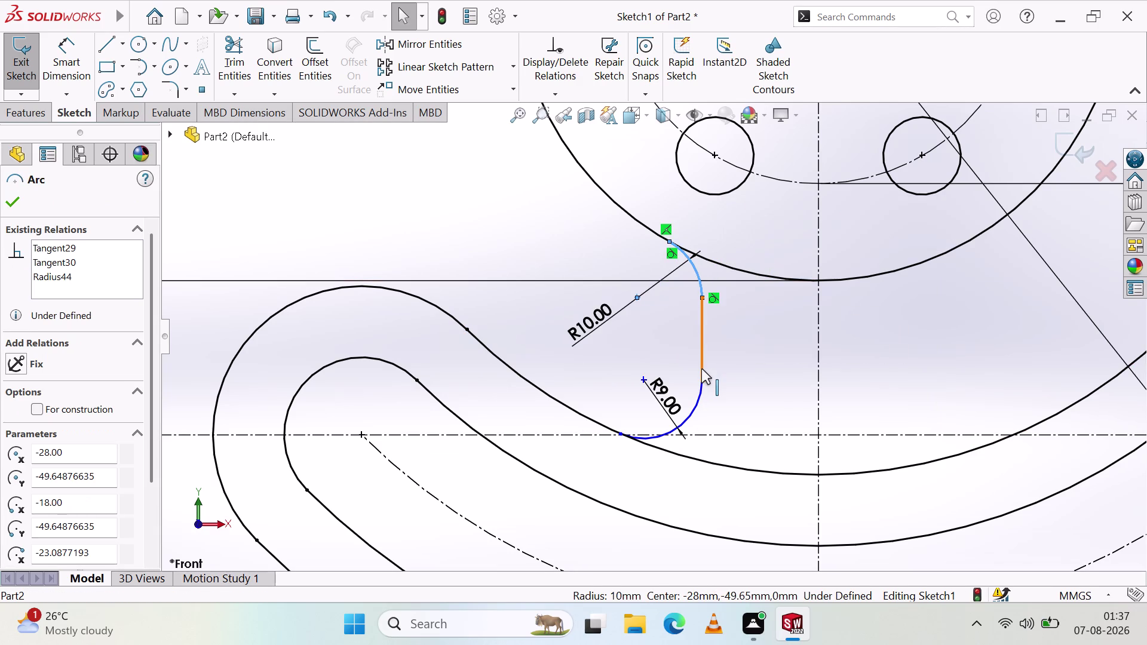
click(699, 357)
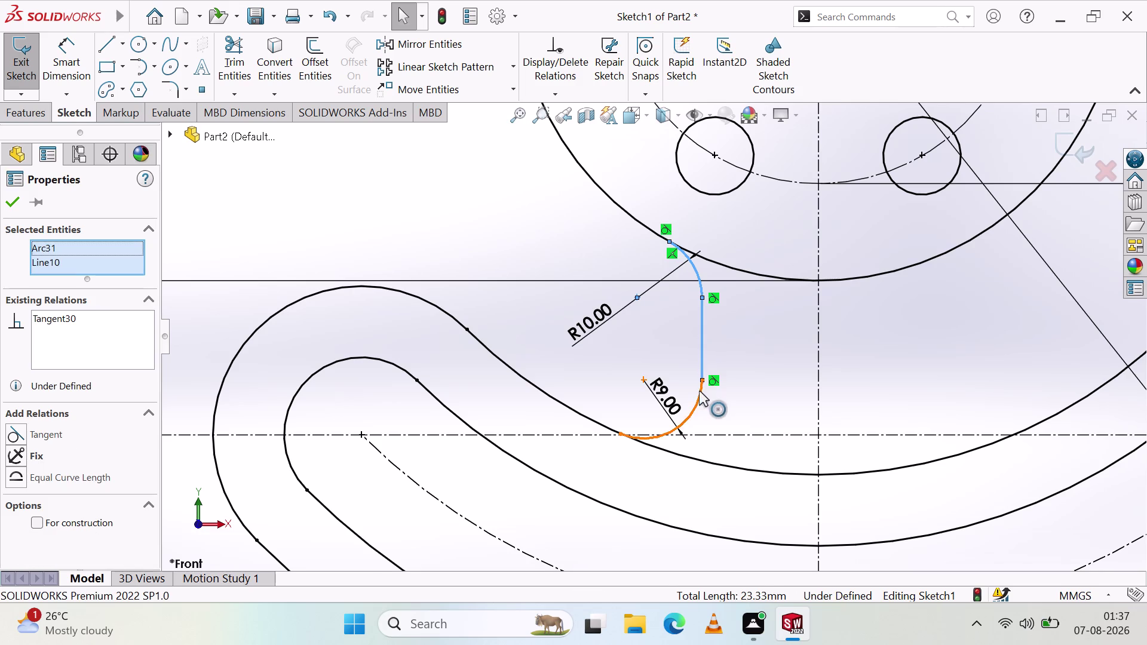
Trial-mirror the arcs across the vertical segment, then undo it.
click(694, 405)
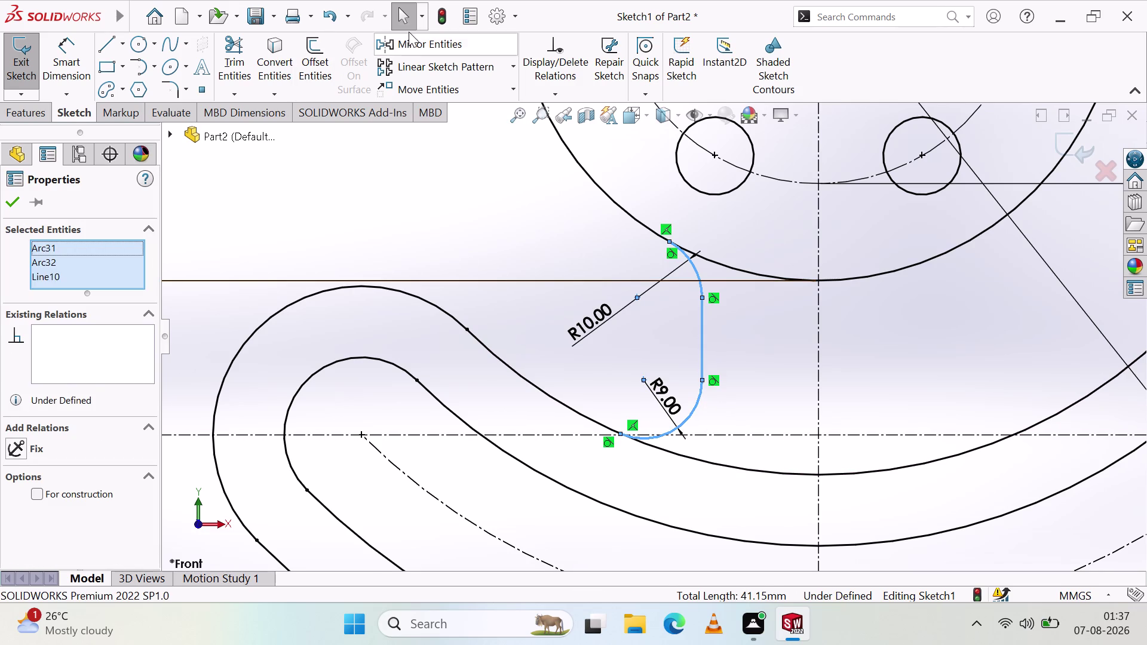
click(407, 50)
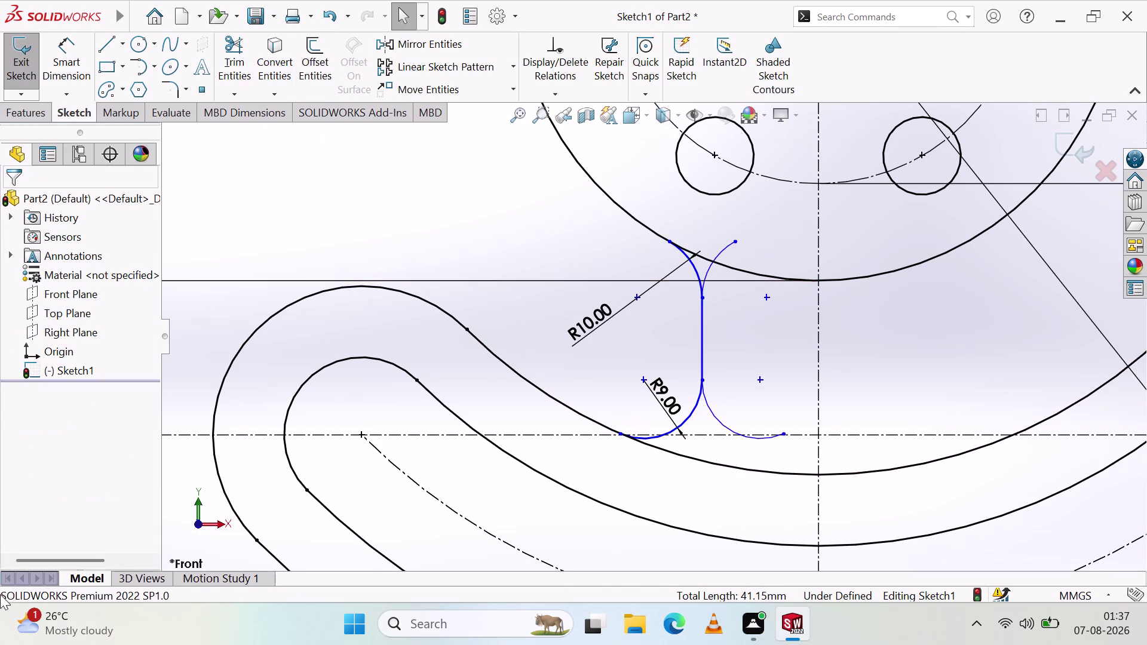
key(Escape)
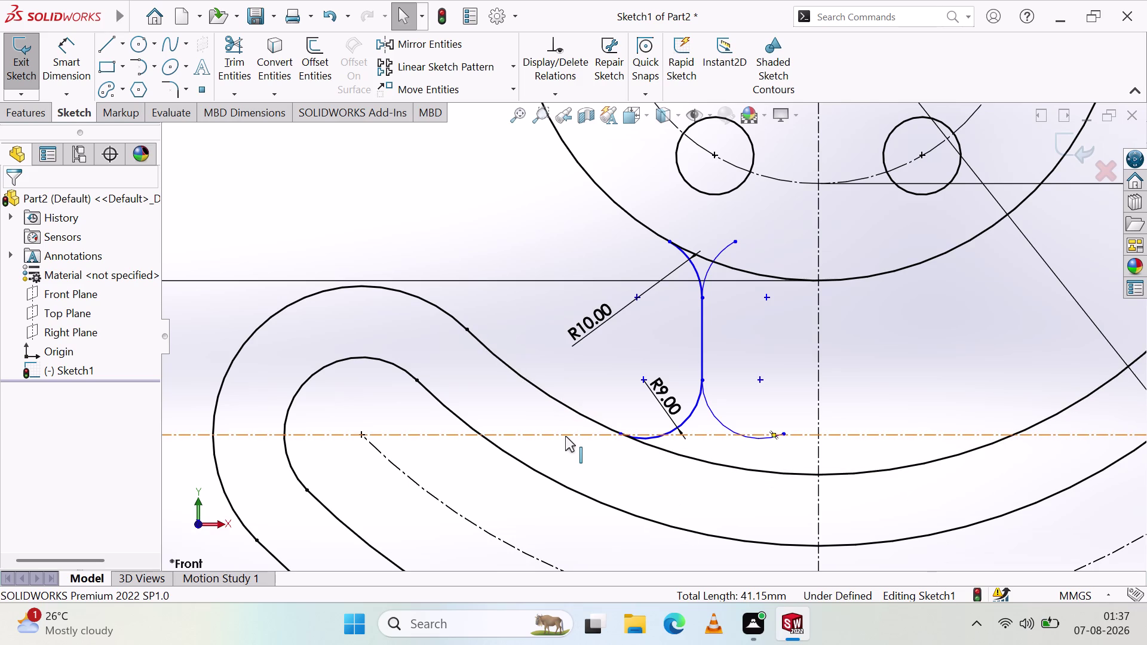
key(Escape)
key(ctrl+z)
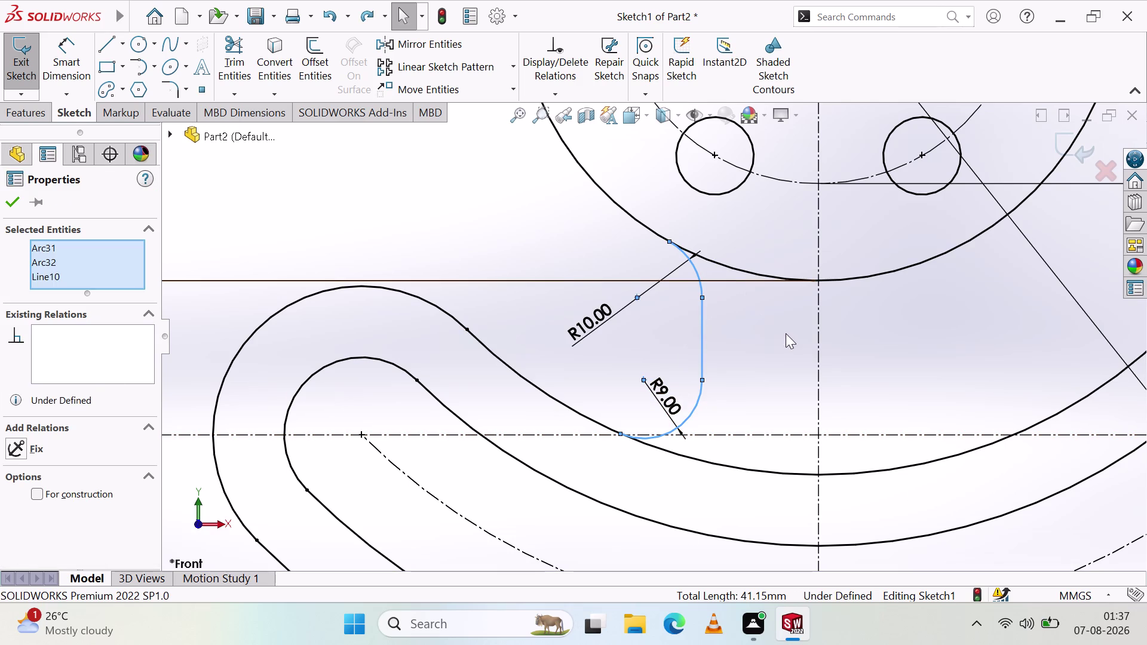
Clear the selection and start Mirror Entities with only the R10 arc selected.
key(Escape)
key(Escape)
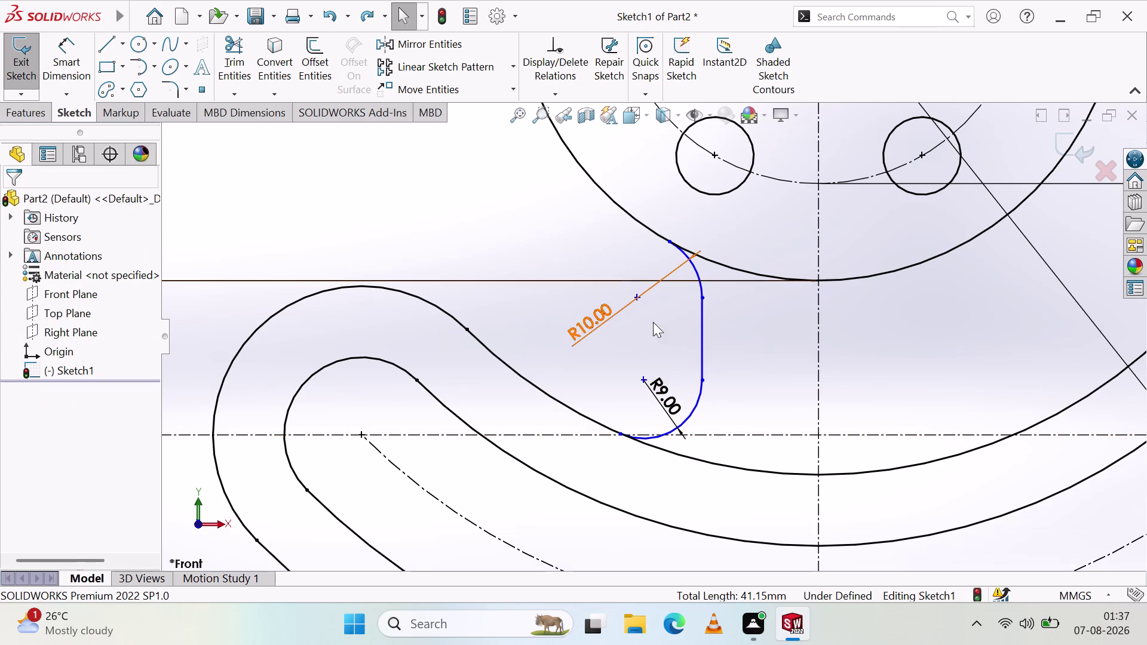
key(Escape)
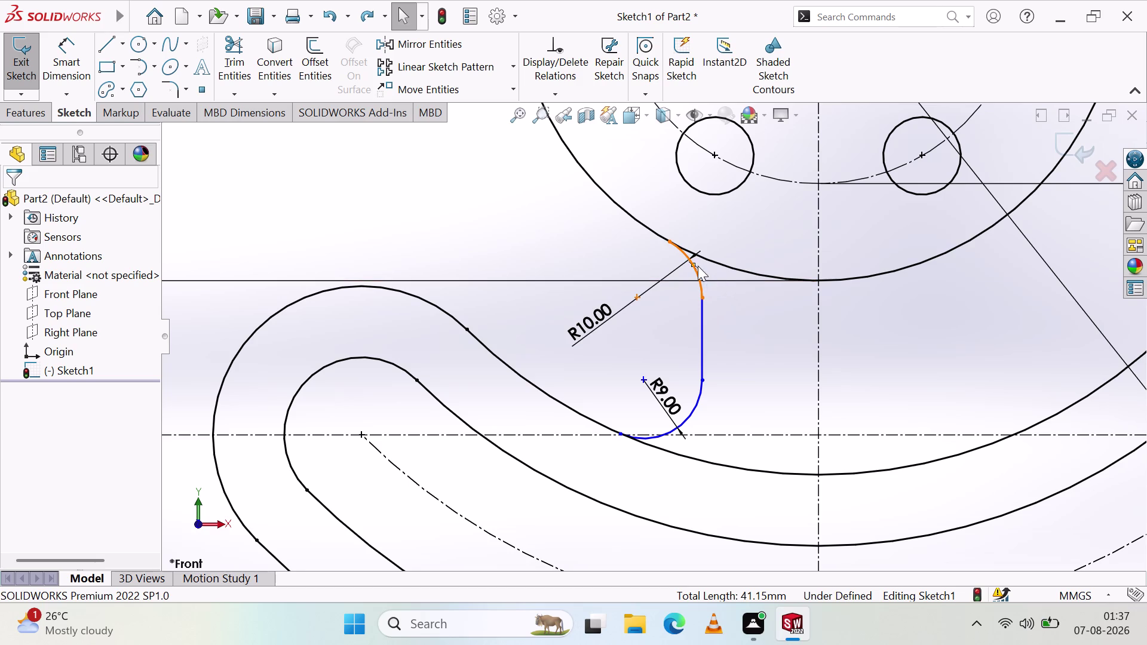
click(695, 269)
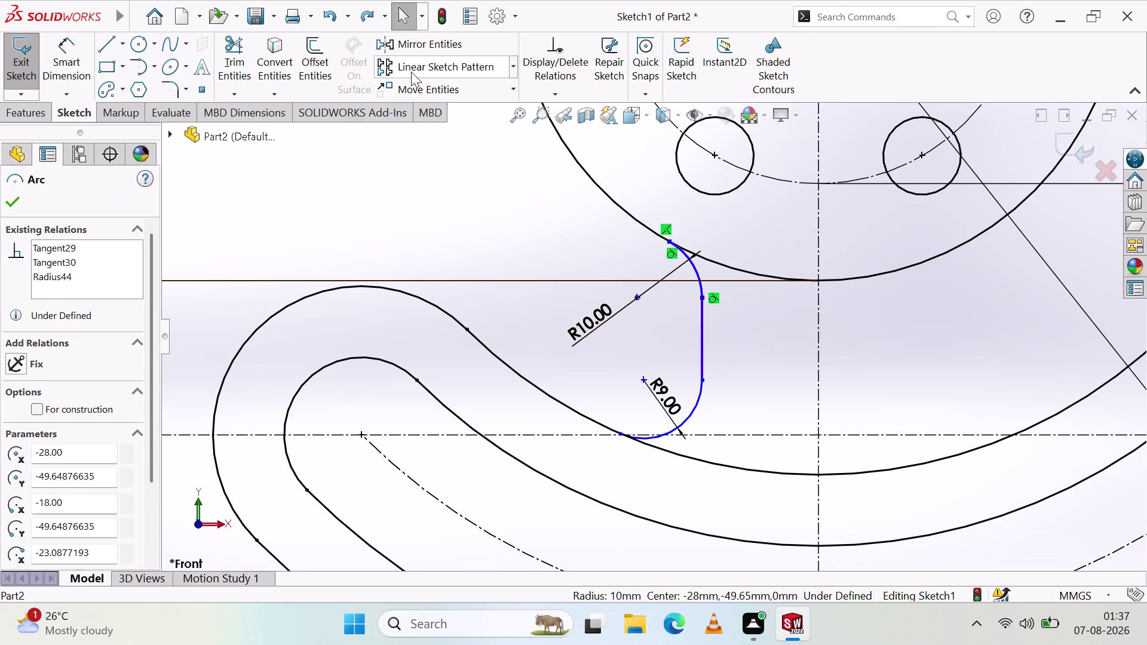
click(422, 46)
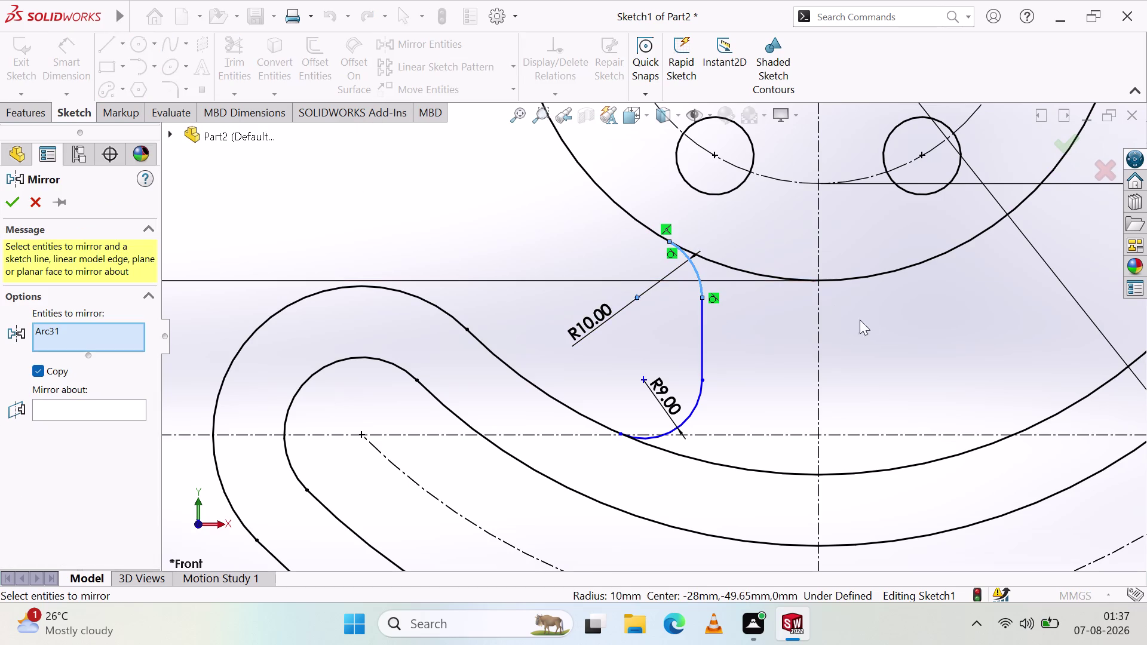
Mirror the R10 arc about the vertical centreline.
click(819, 341)
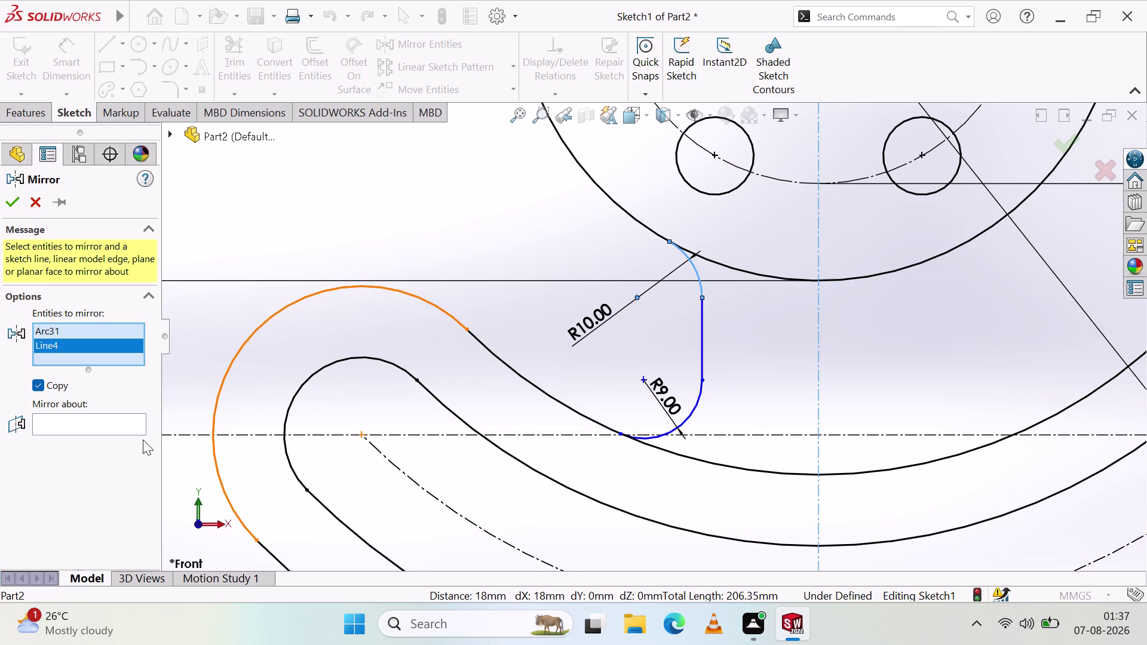
click(128, 426)
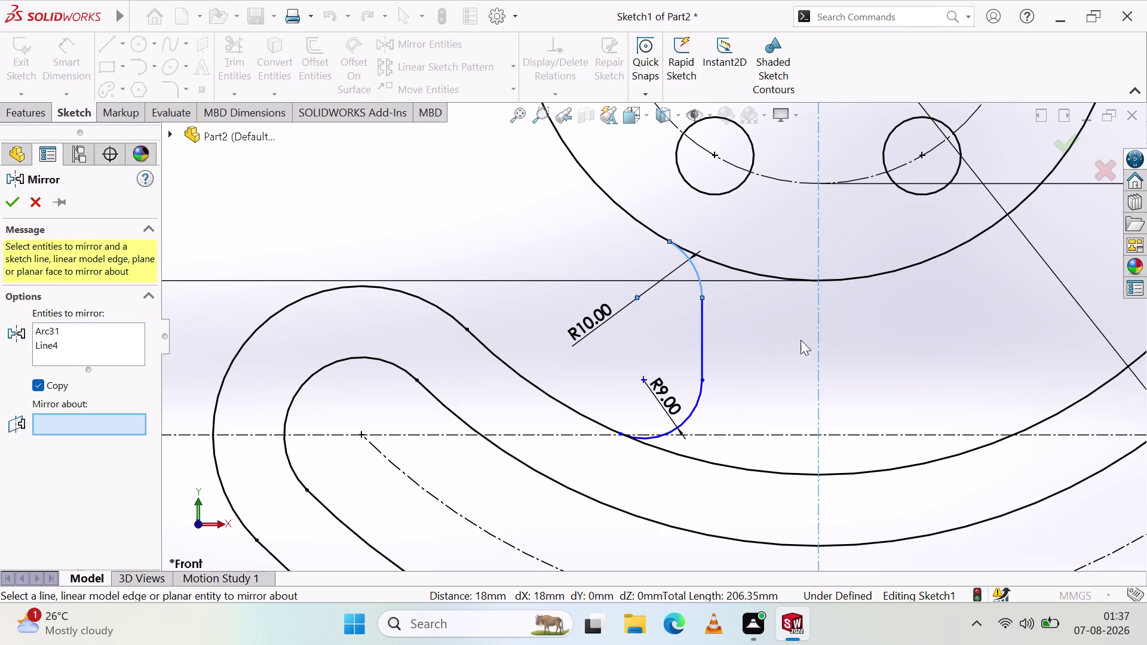
click(819, 332)
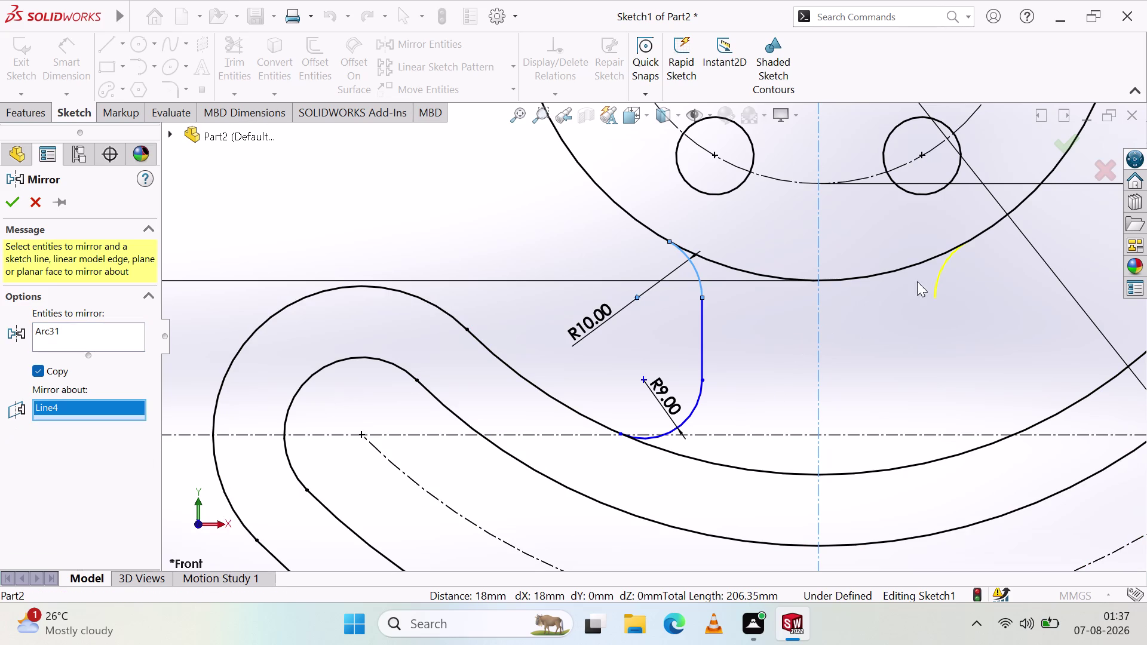
click(8, 213)
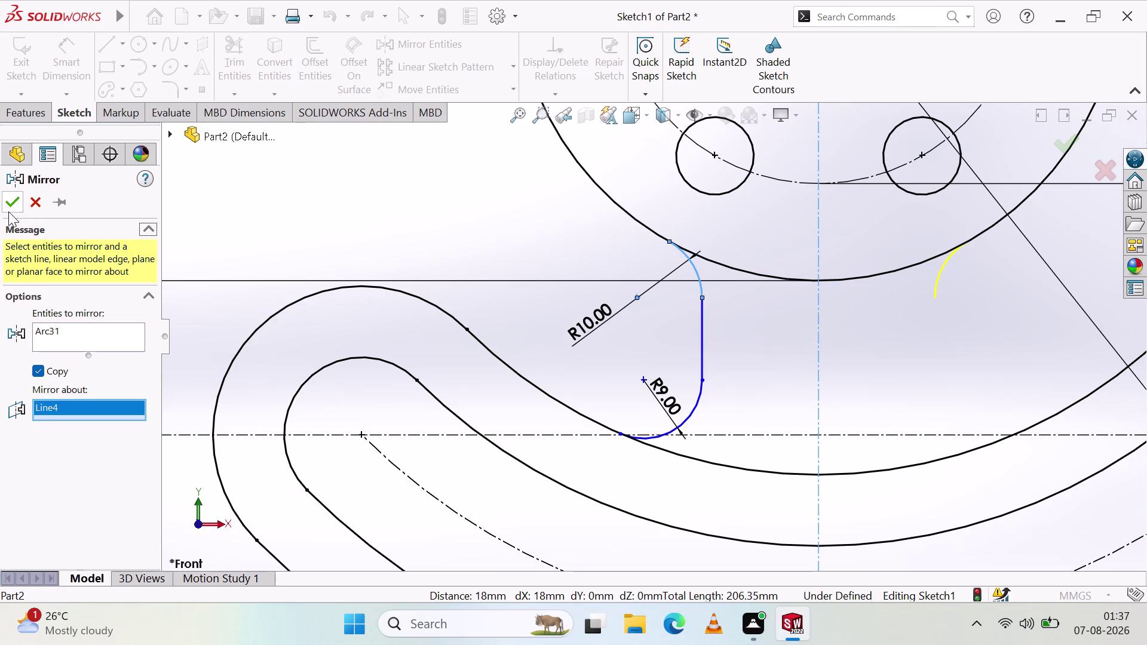
click(10, 210)
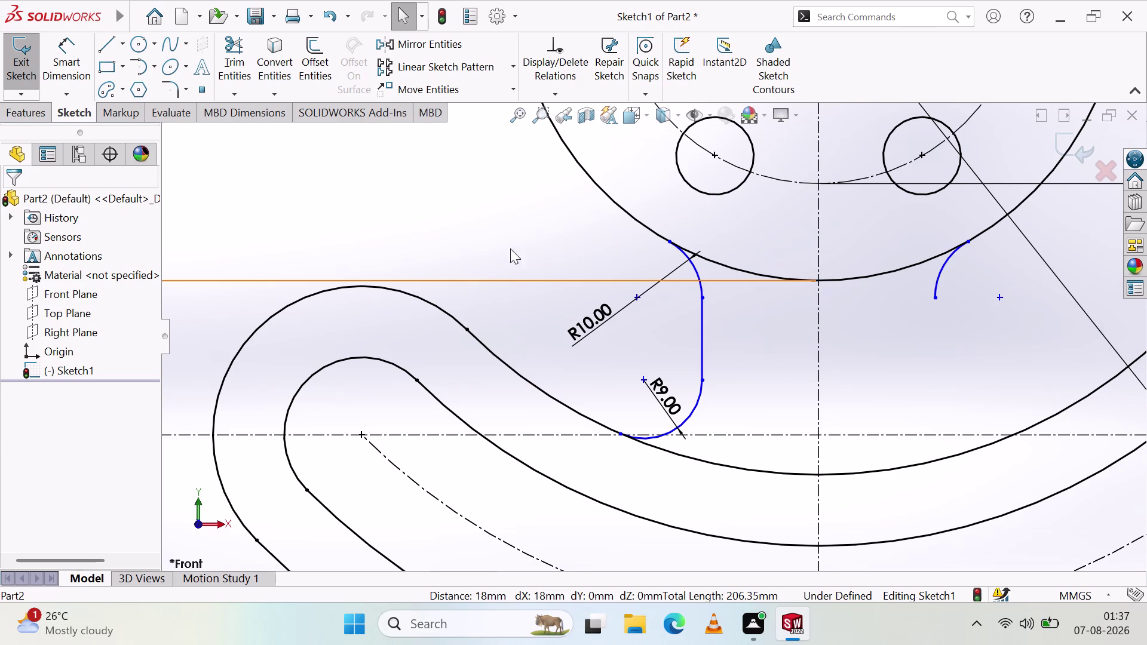
Mirror the short vertical segment about the vertical centreline.
click(700, 342)
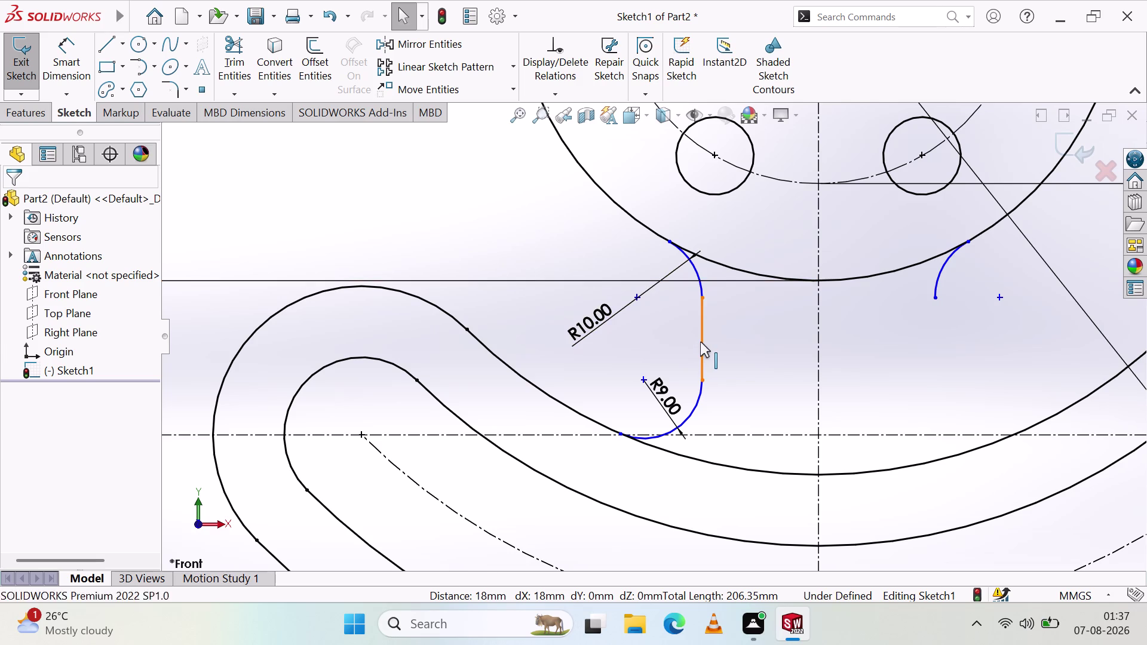
click(429, 46)
click(114, 415)
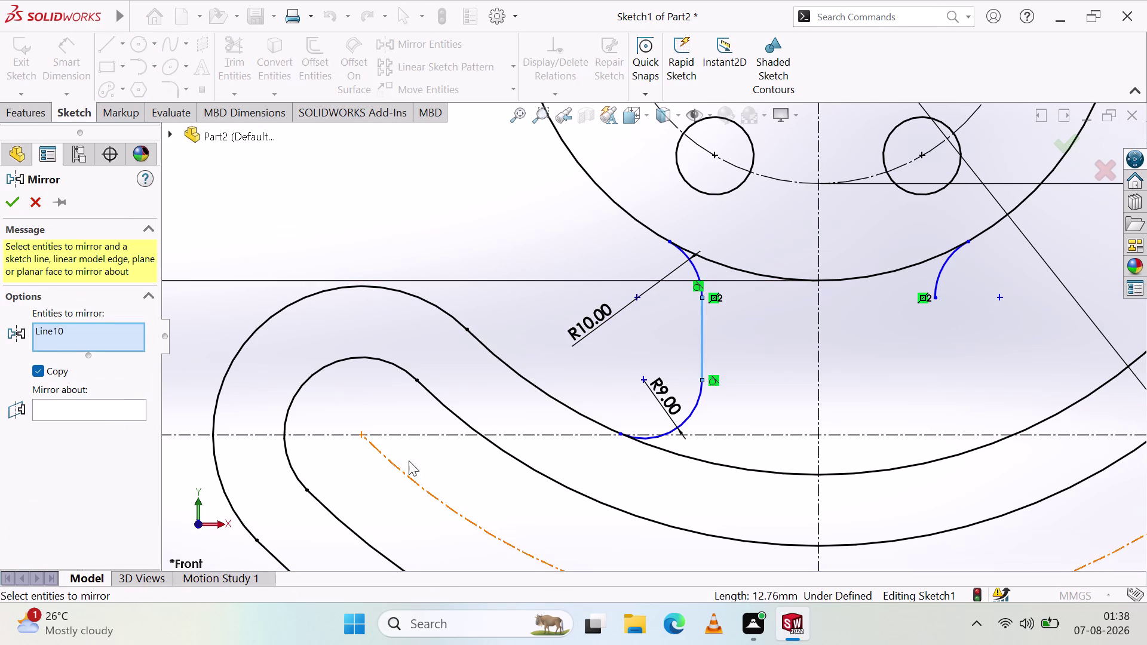
click(71, 407)
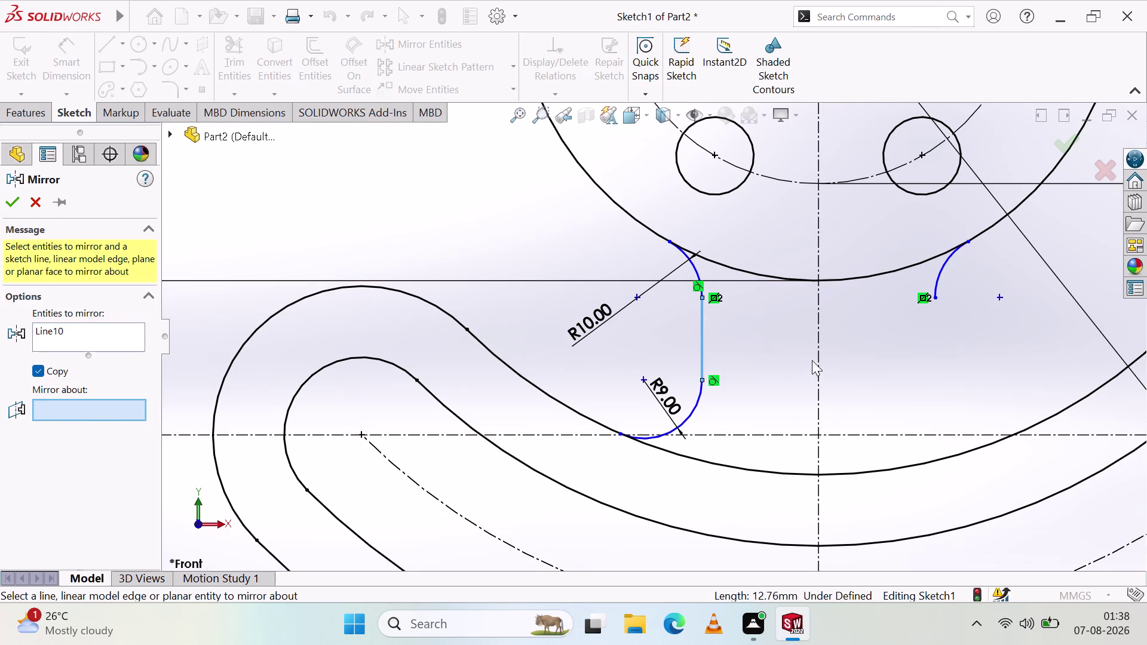
click(817, 349)
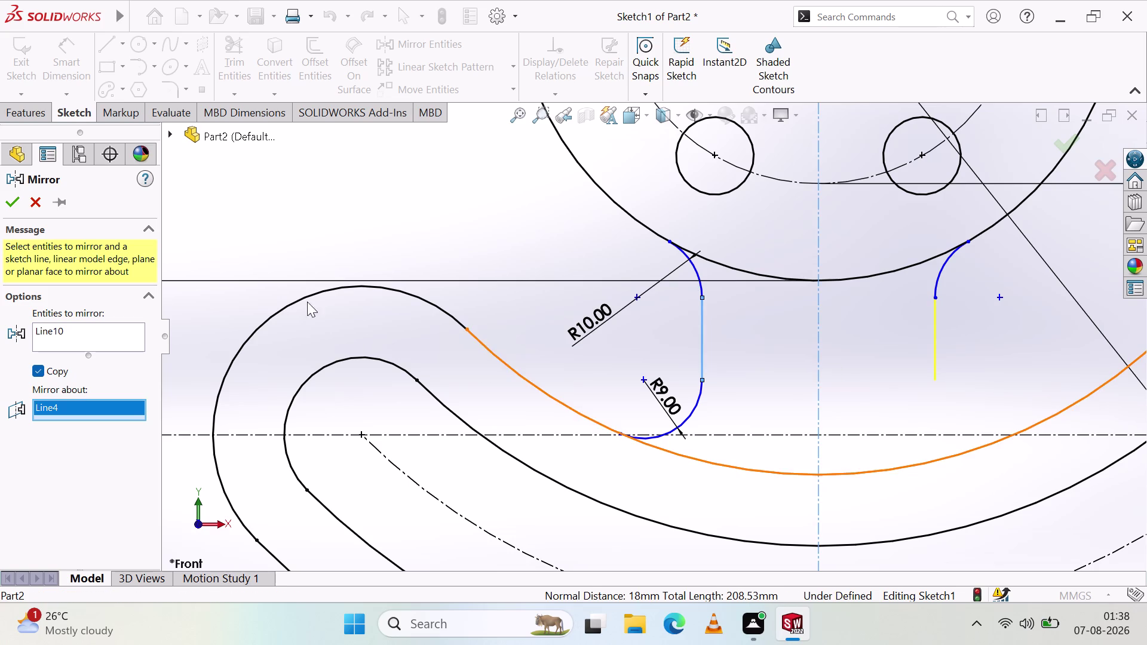
click(12, 208)
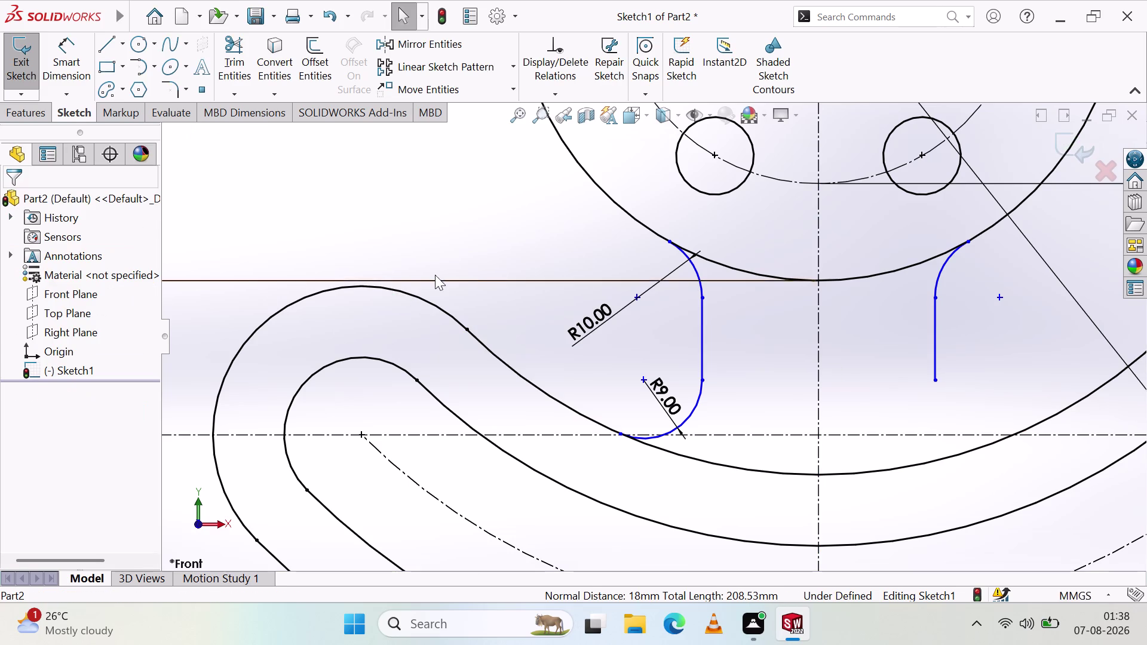
Mirror the R9 arc about the vertical centreline.
click(693, 408)
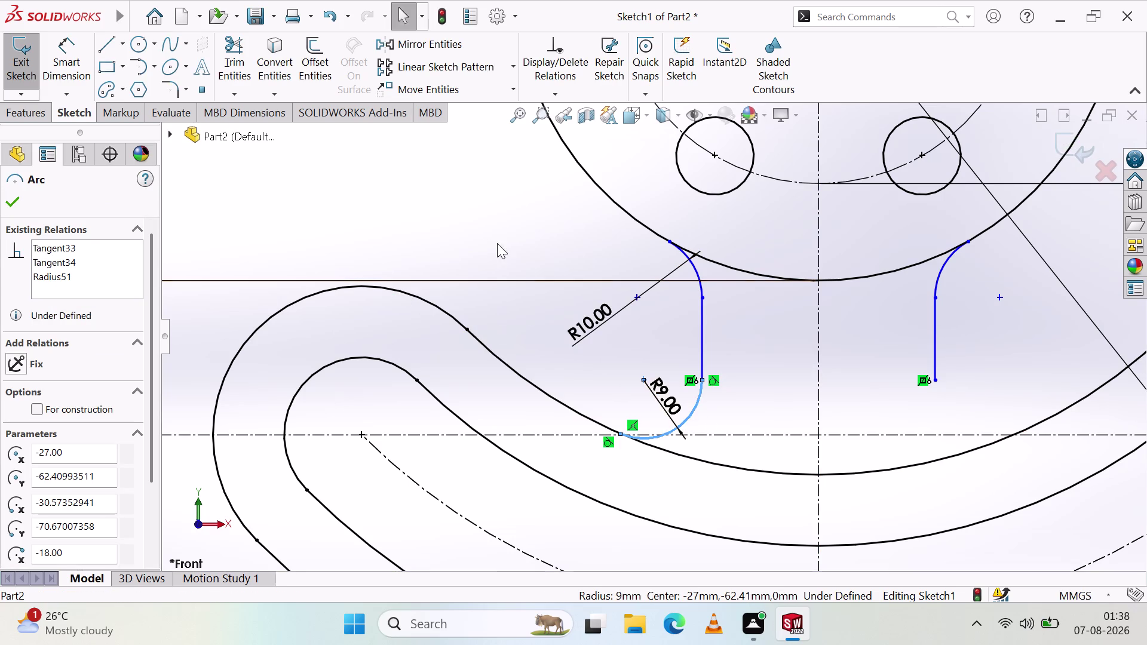
click(429, 45)
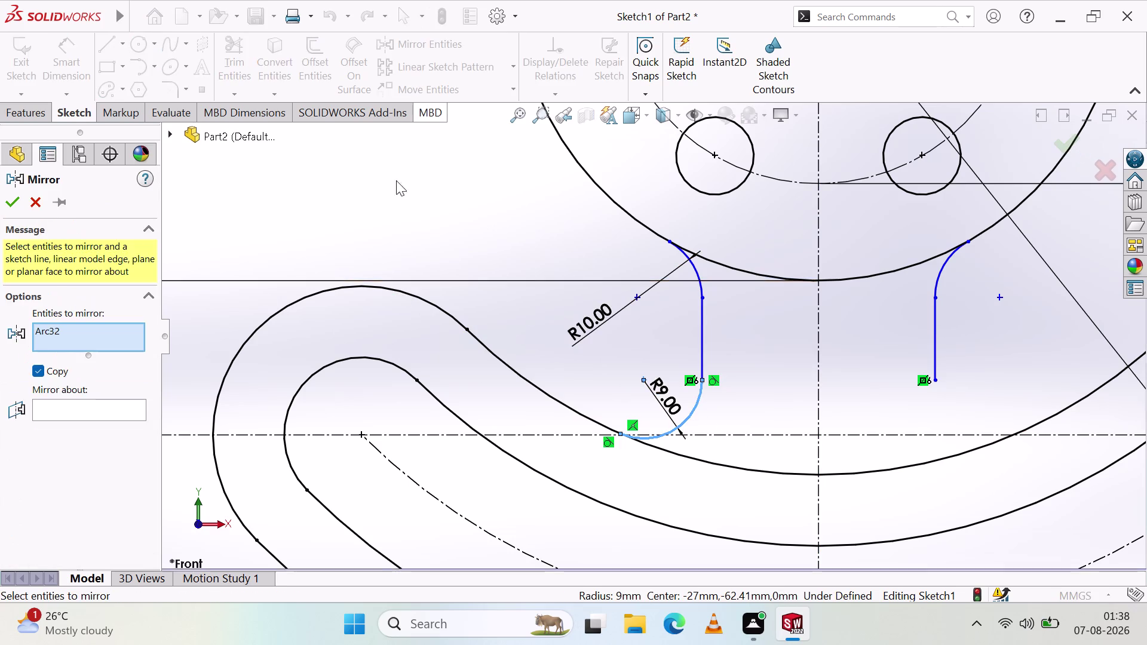
click(103, 407)
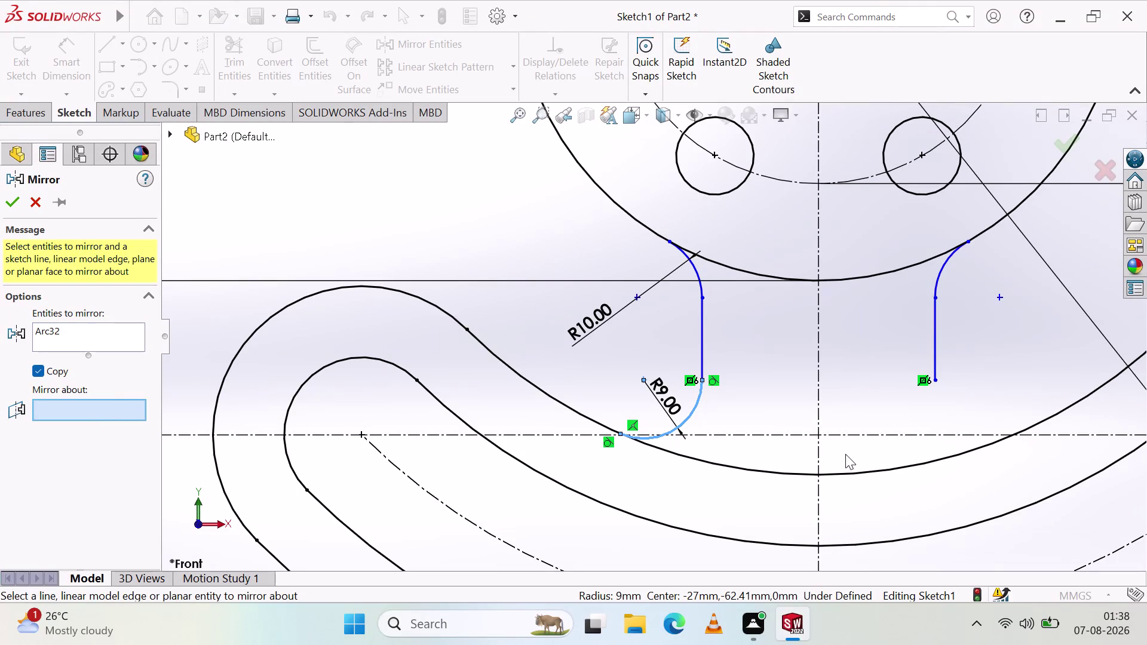
click(818, 461)
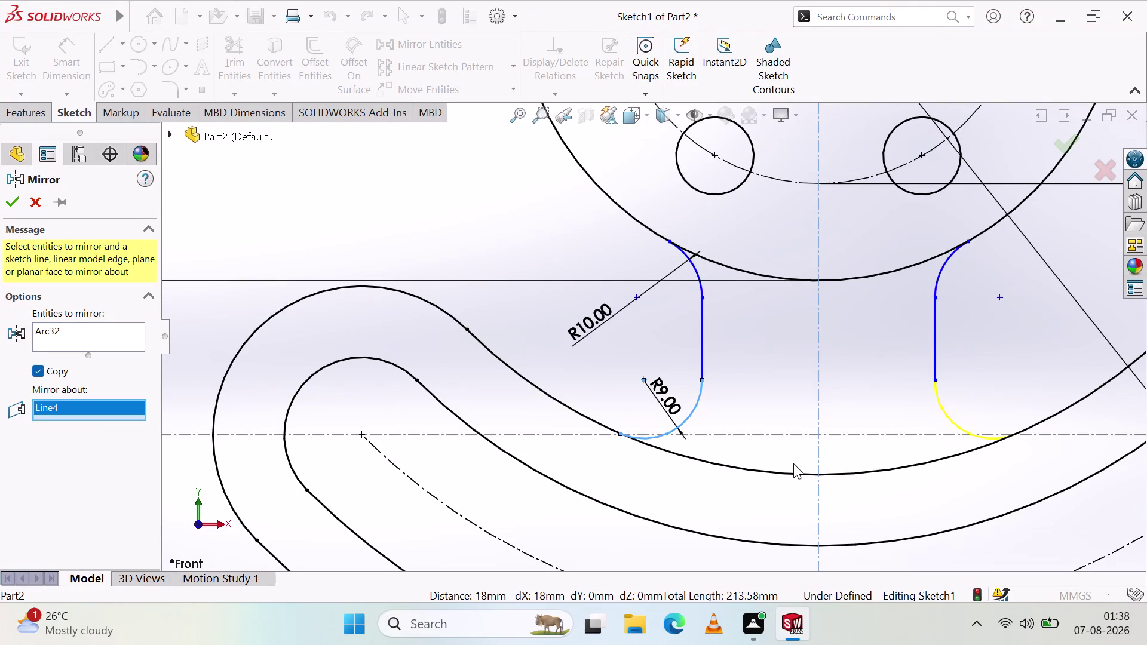
click(15, 200)
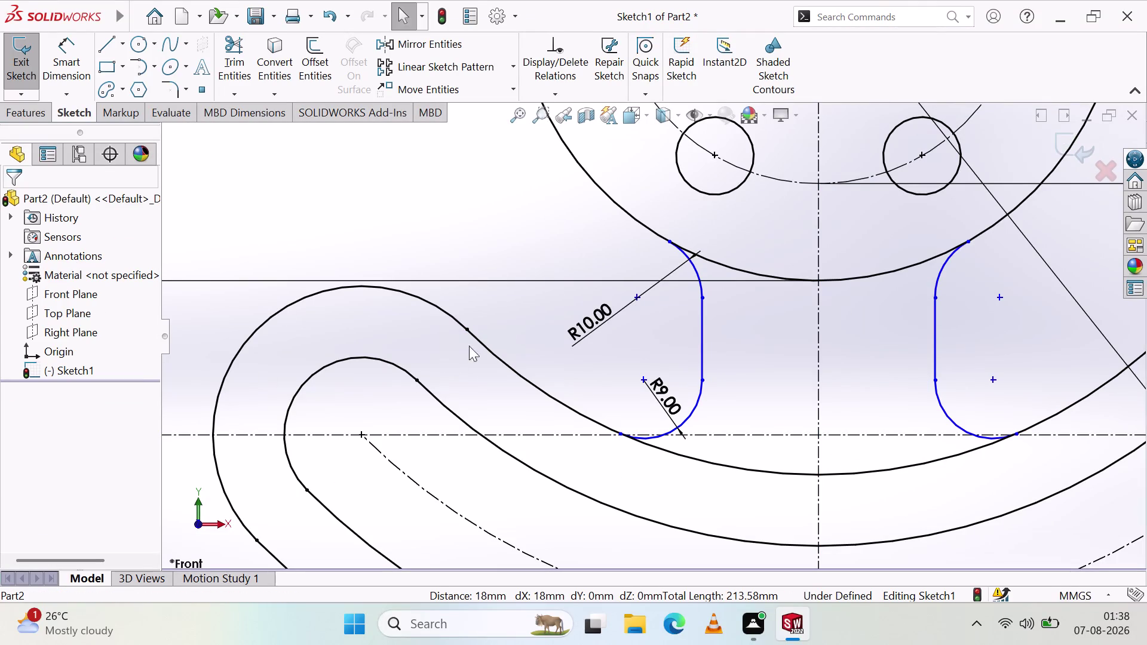
click(529, 329)
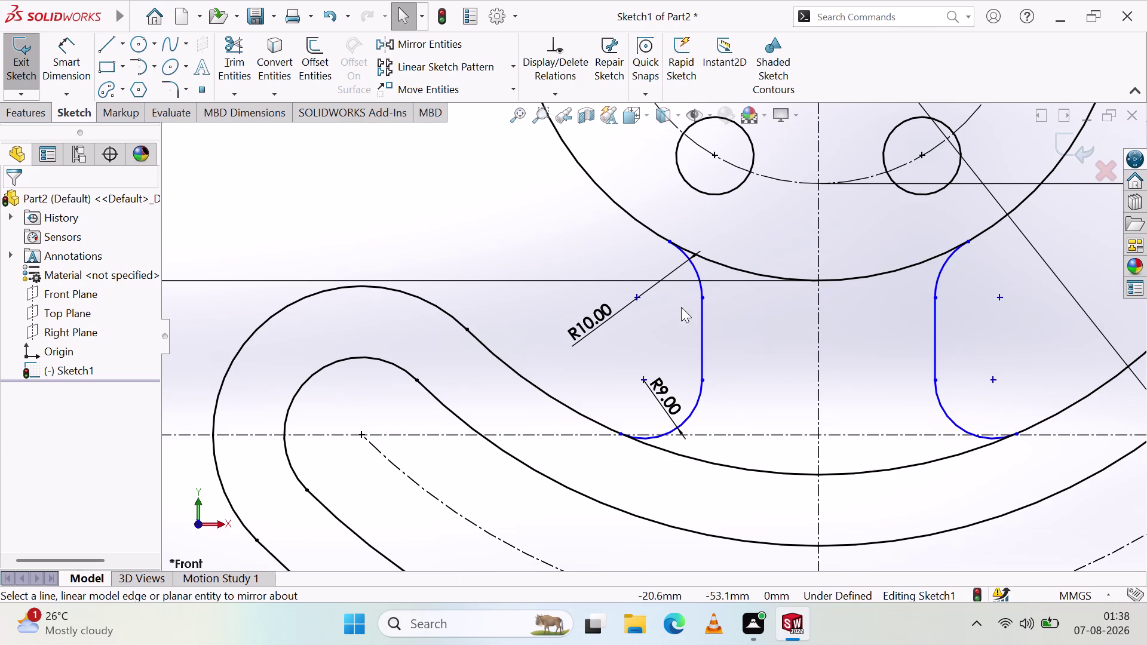
scroll(up, 3)
Add a 36.00 mm dimension between the left and right neck lines.
scroll(up, 3)
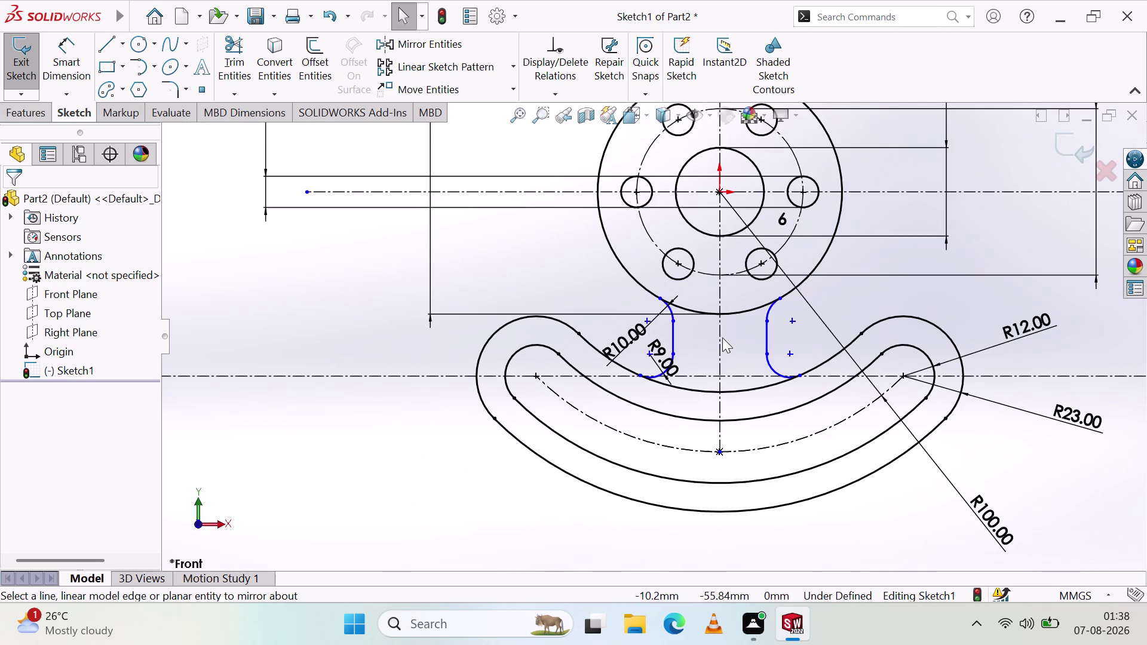
scroll(down, 3)
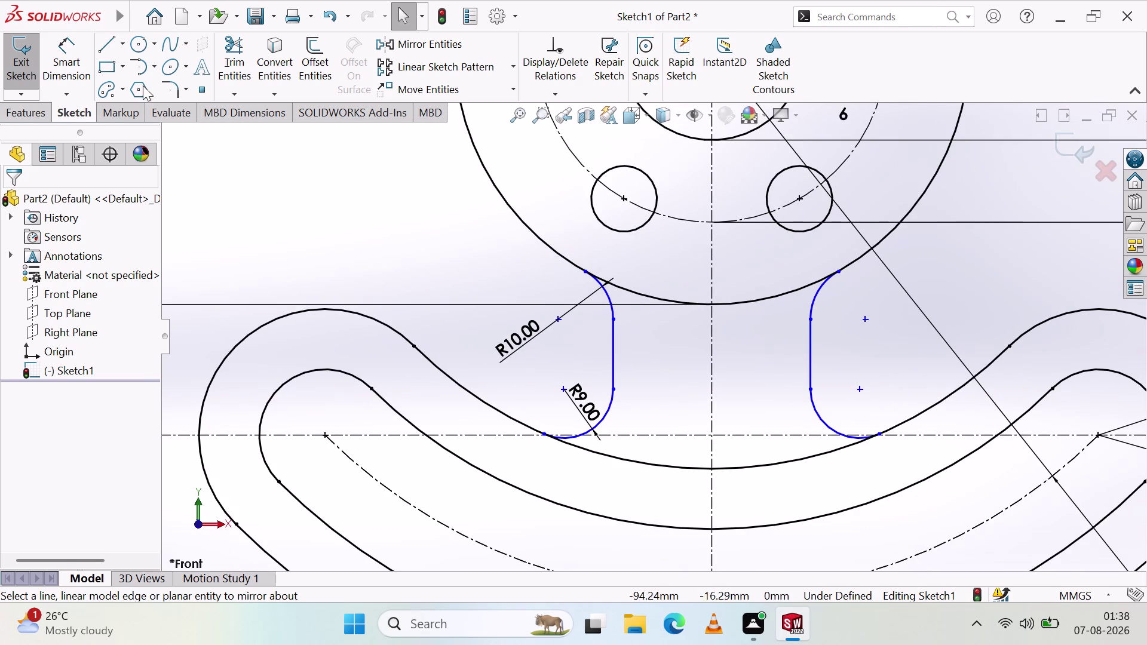
click(69, 48)
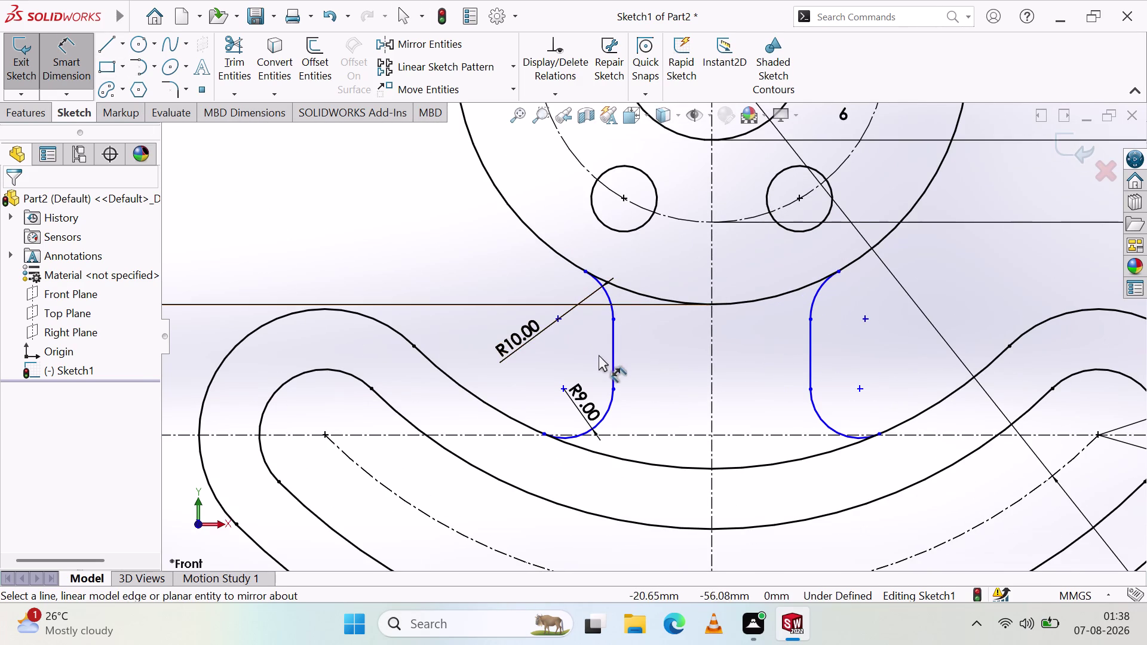
click(611, 369)
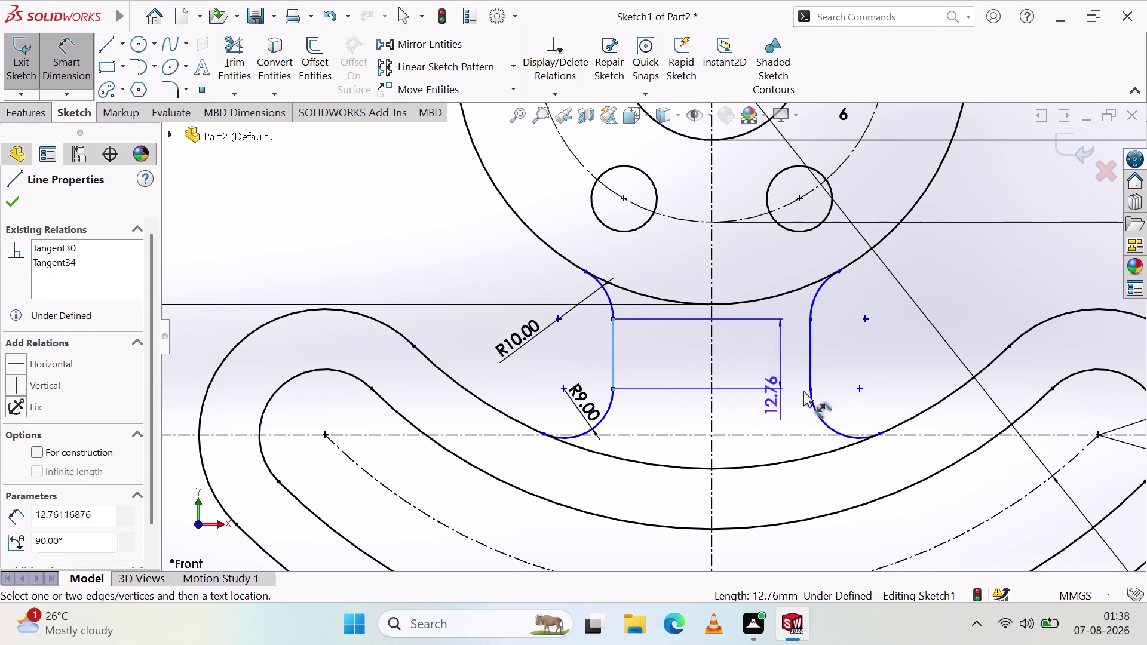
click(811, 372)
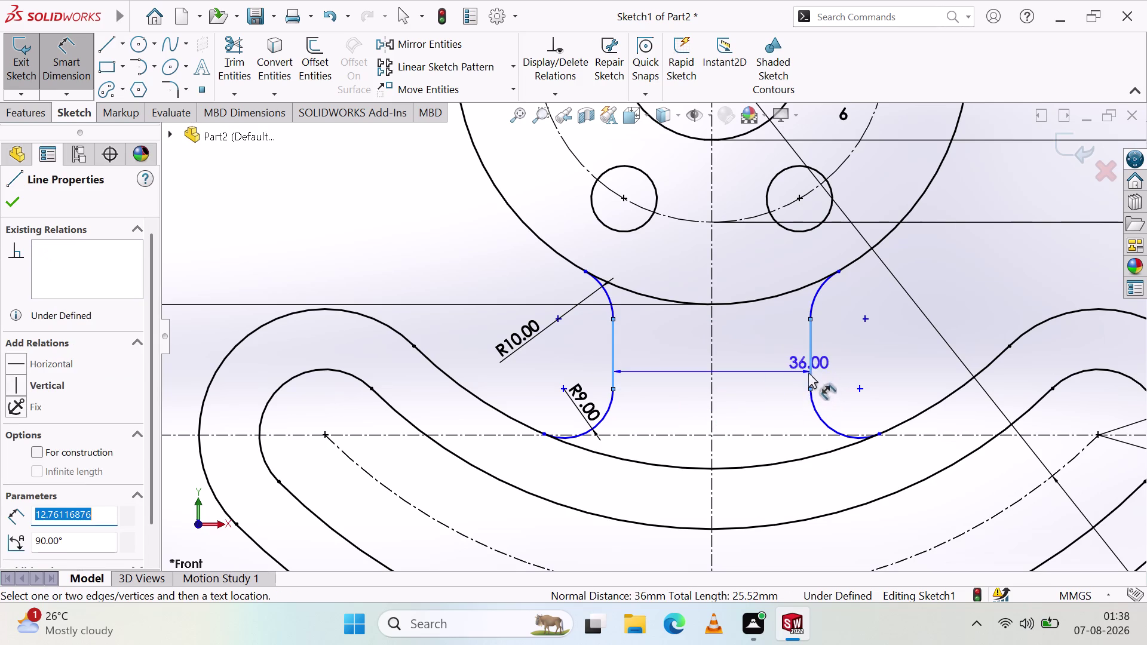
click(675, 380)
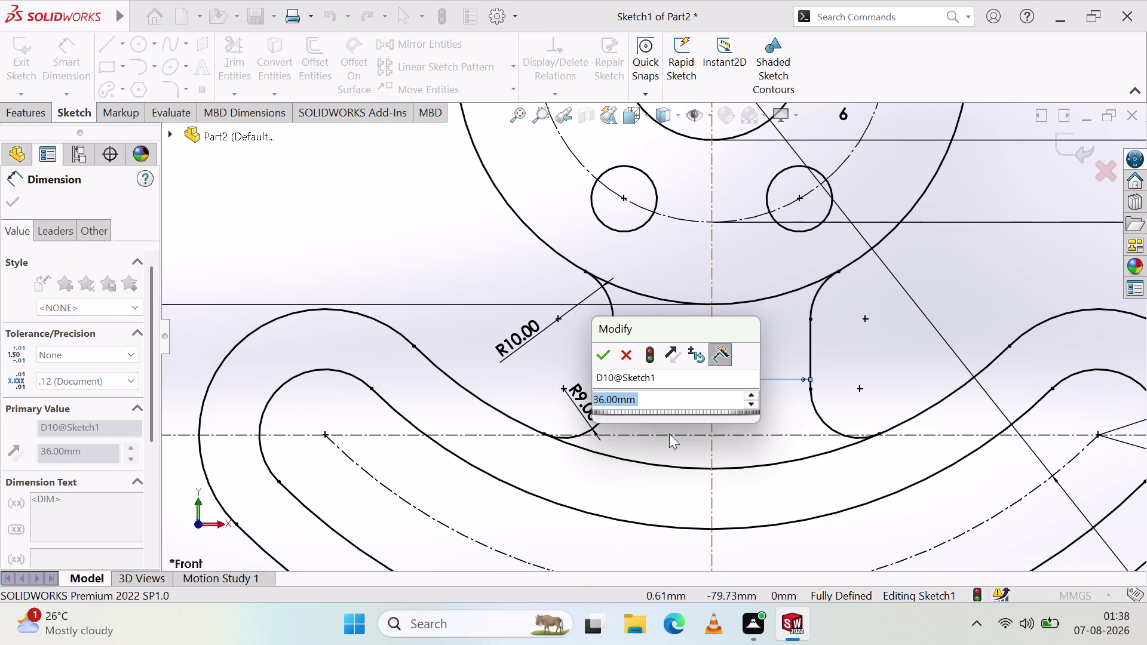
click(602, 359)
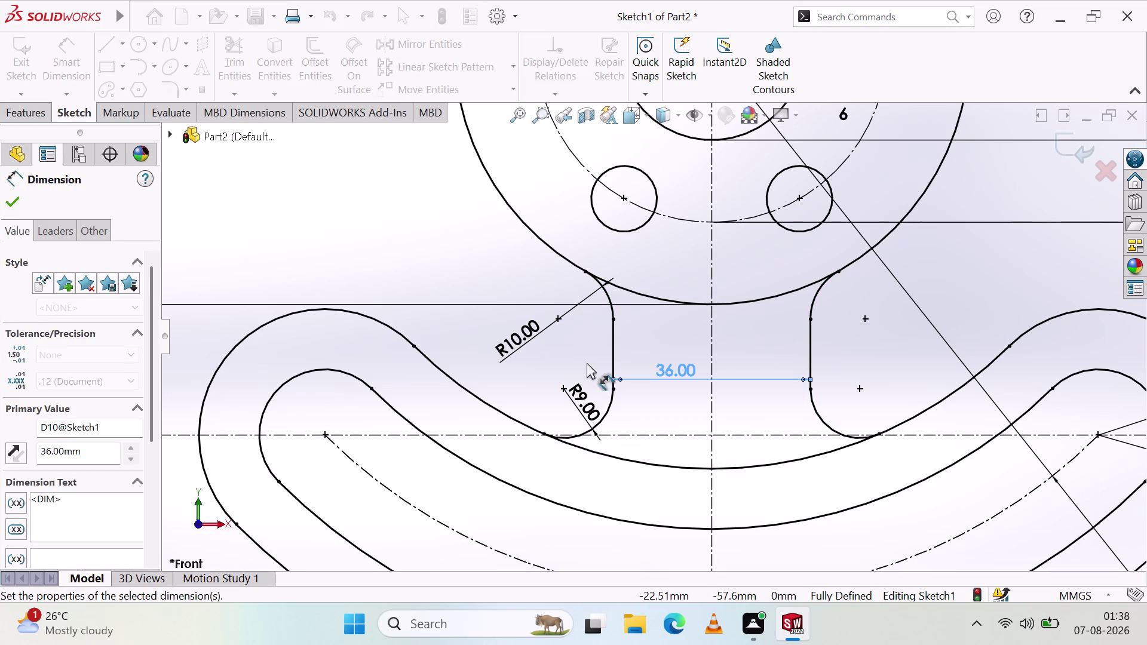
click(565, 360)
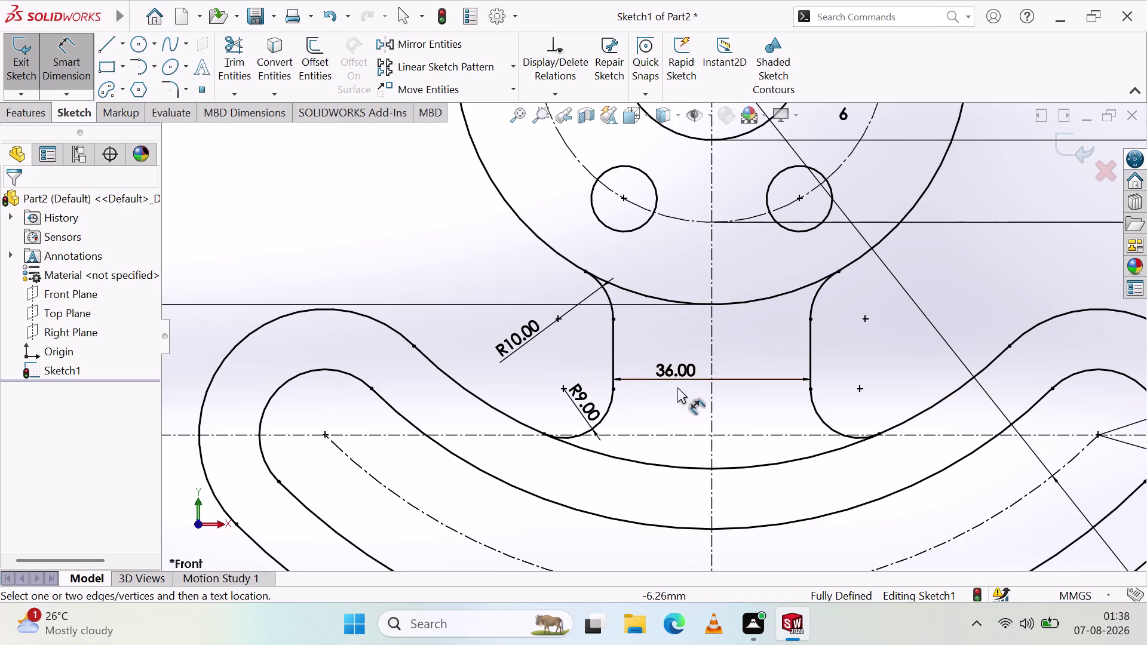
drag(672, 371, 678, 360)
click(675, 398)
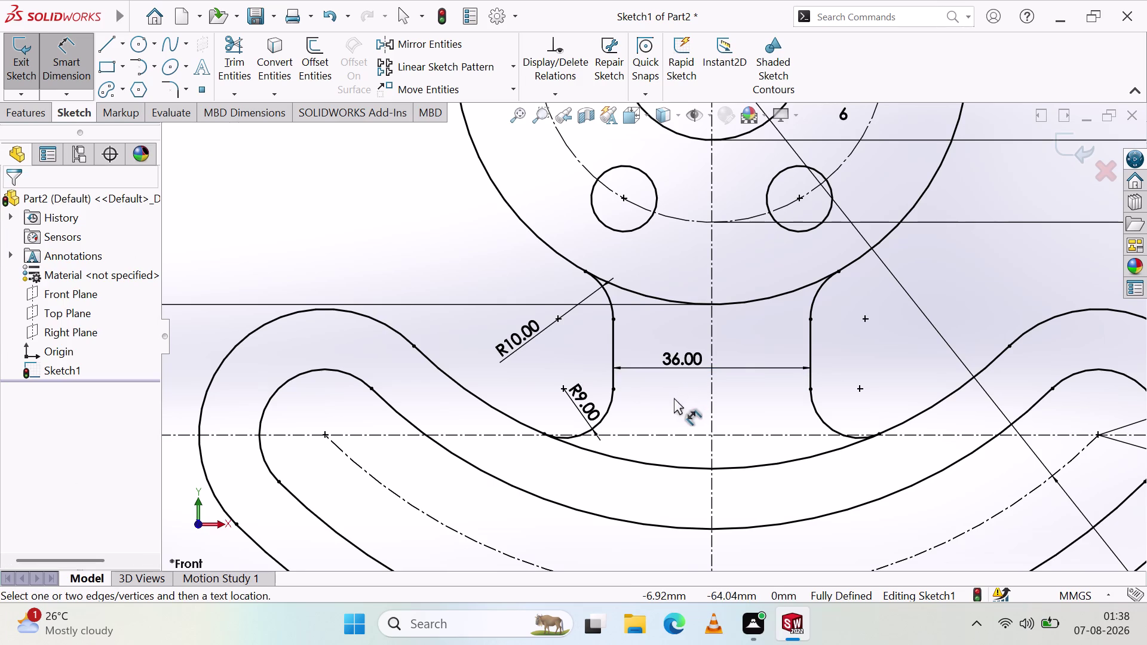
Move the R9.00 radius label clear of the arc, below R10.00.
scroll(up, 3)
scroll(down, 3)
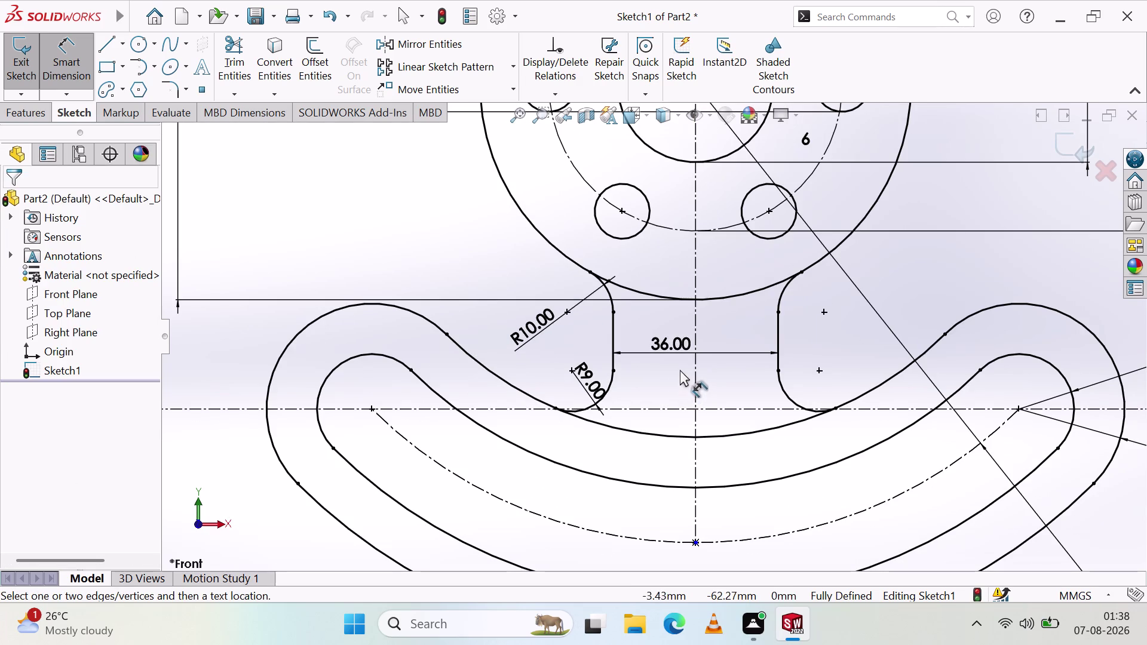
drag(577, 372, 558, 359)
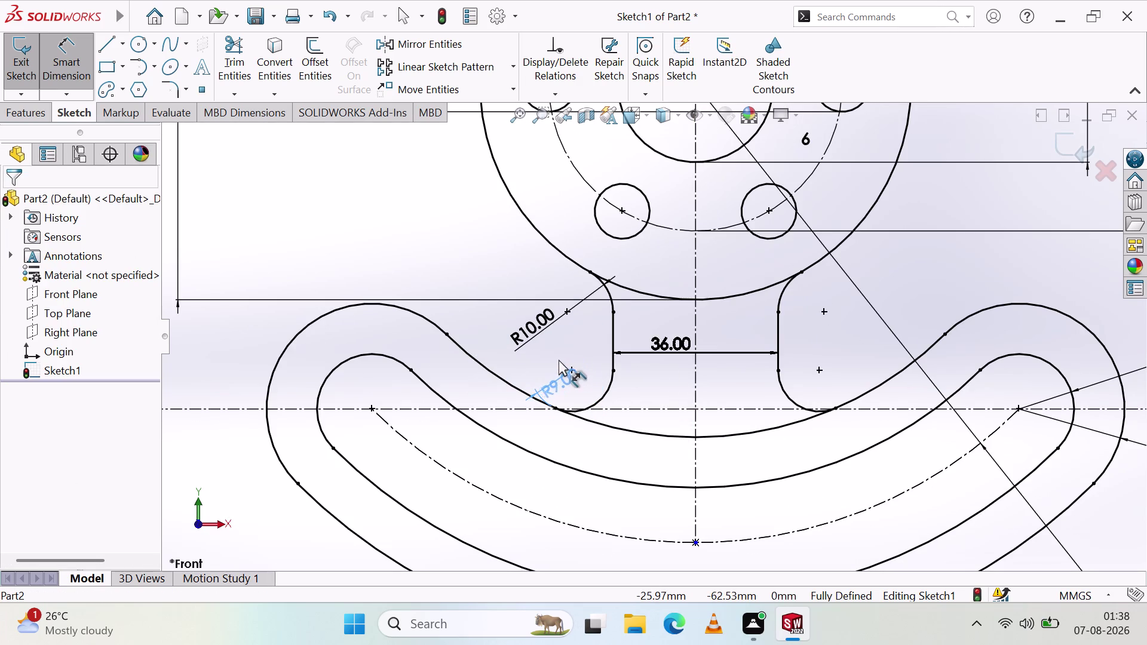
drag(558, 360, 530, 288)
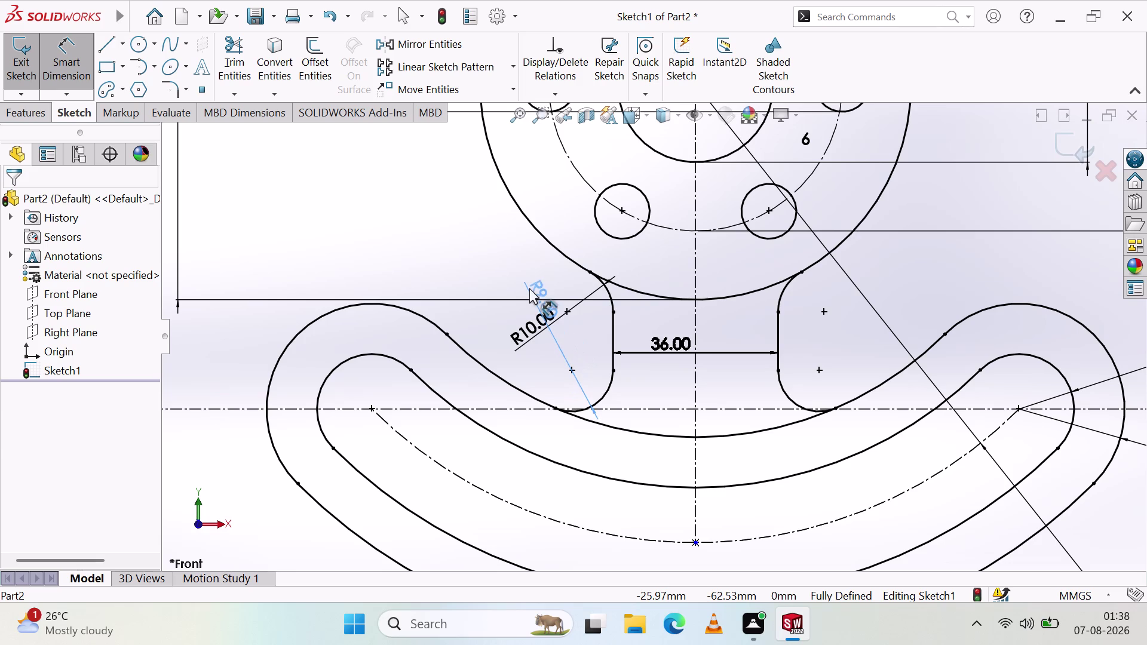
drag(530, 288, 556, 344)
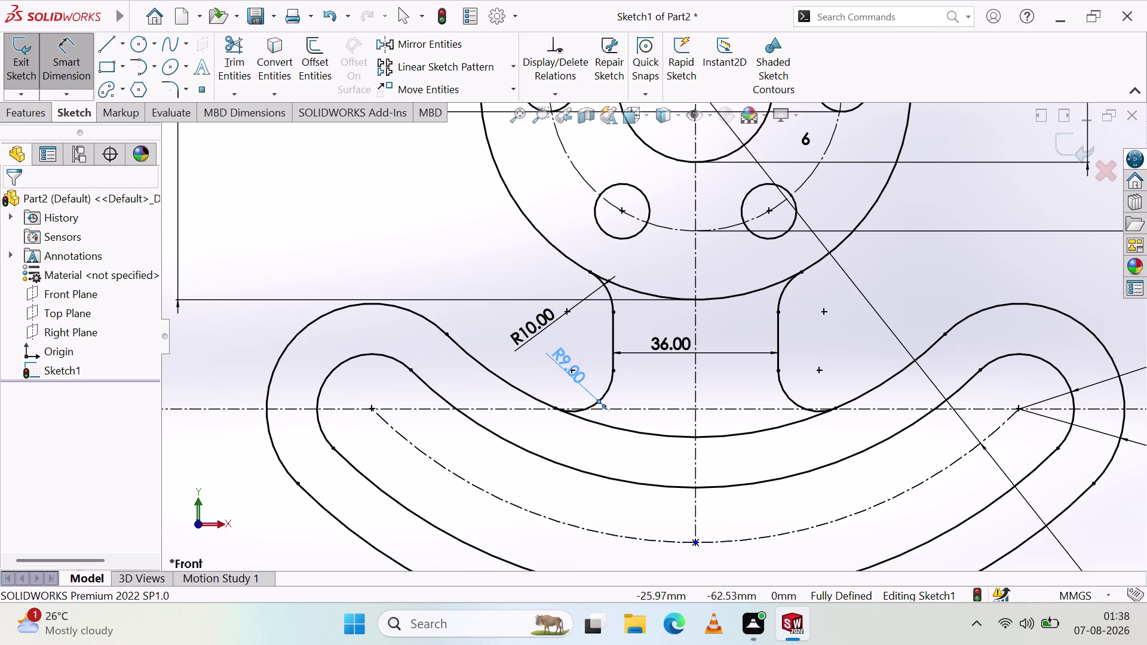
click(646, 388)
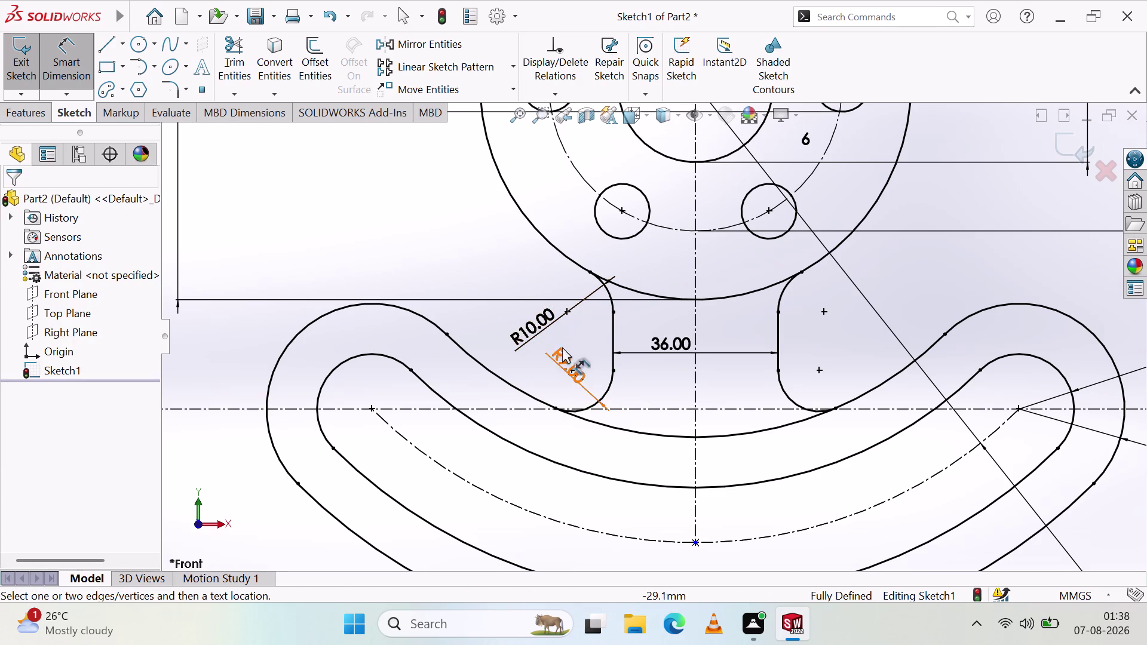
drag(559, 354, 547, 366)
click(655, 389)
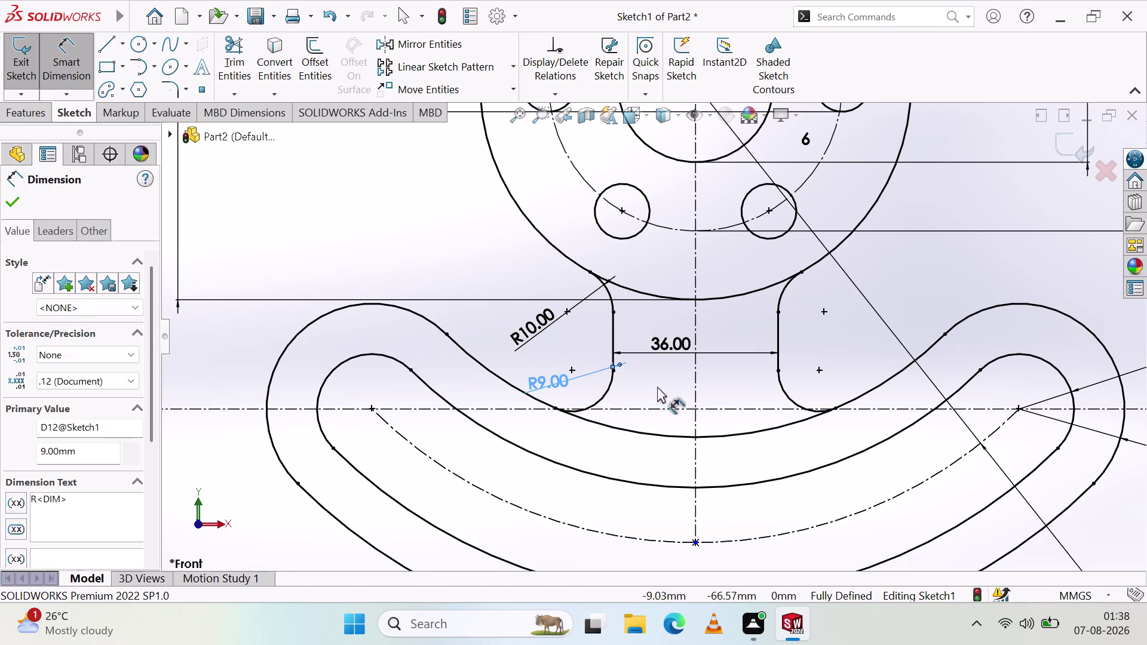
drag(550, 384, 546, 370)
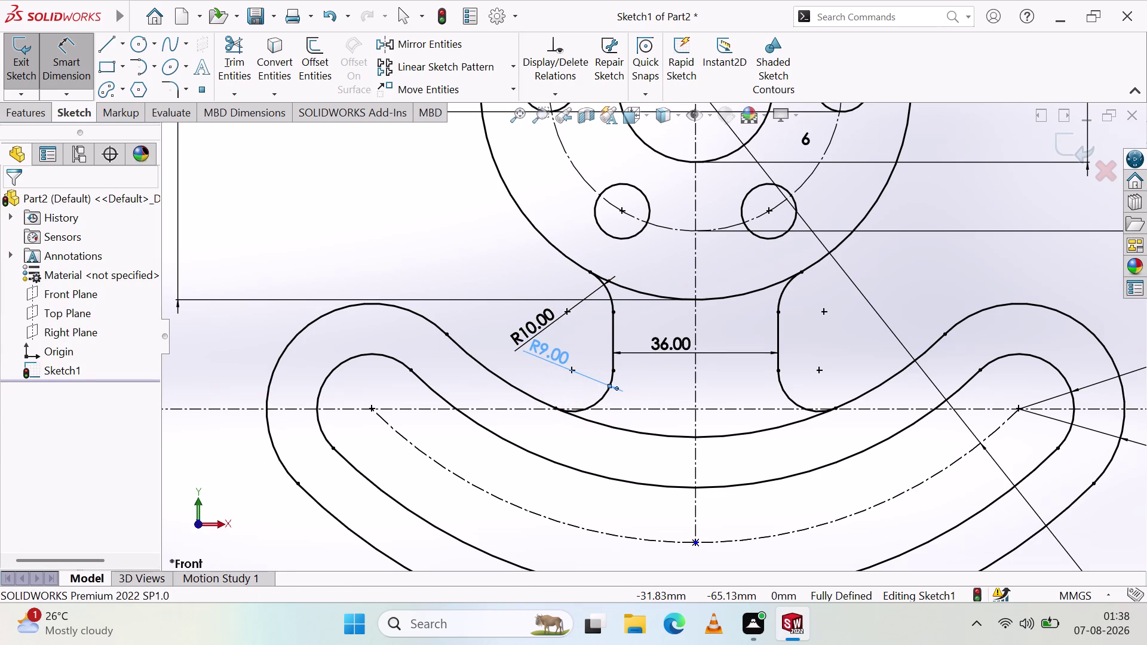
click(549, 372)
drag(547, 322, 531, 312)
click(514, 359)
scroll(up, 3)
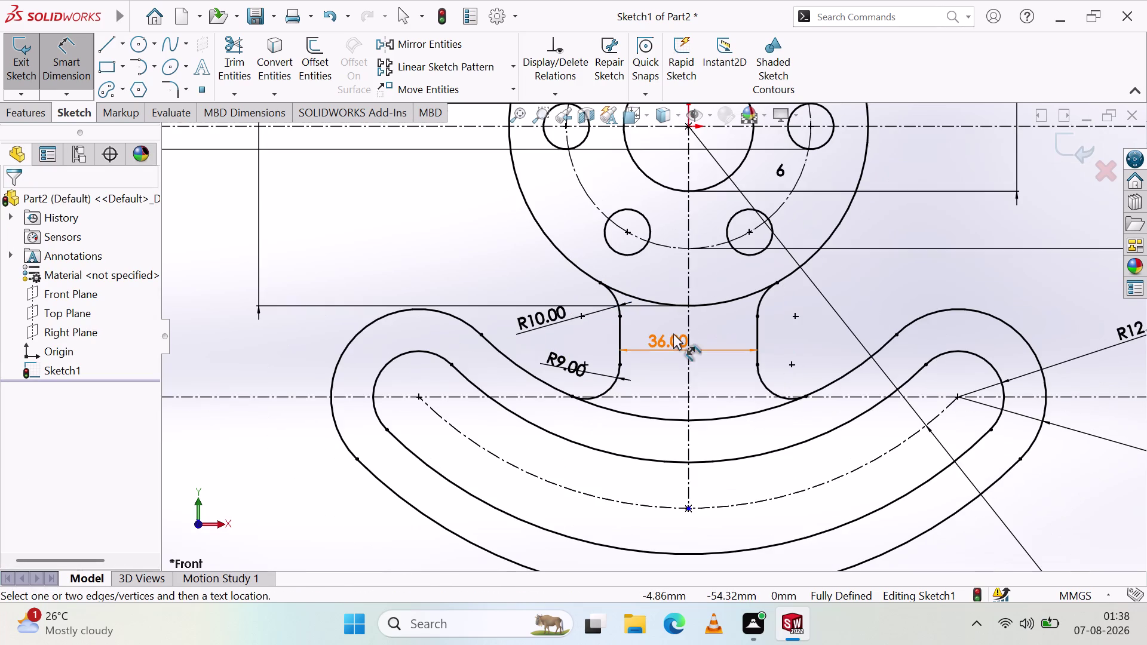
scroll(up, 3)
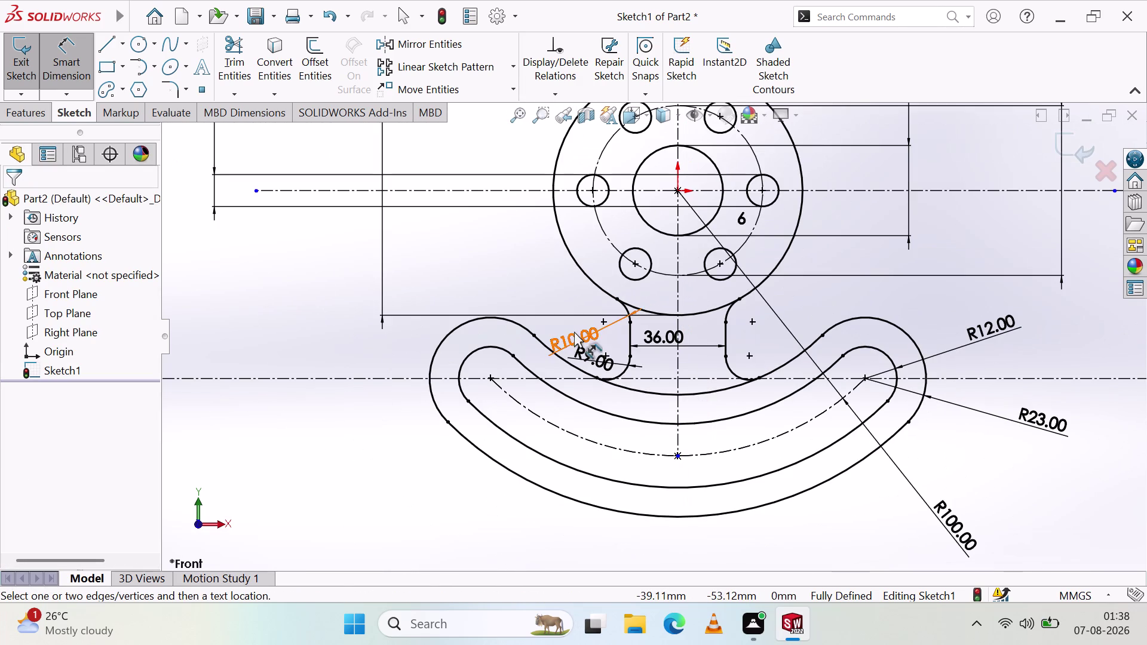
Move the R10.00 label to the right, R12.00 under the slot, and R9.00 outward.
drag(574, 334, 560, 303)
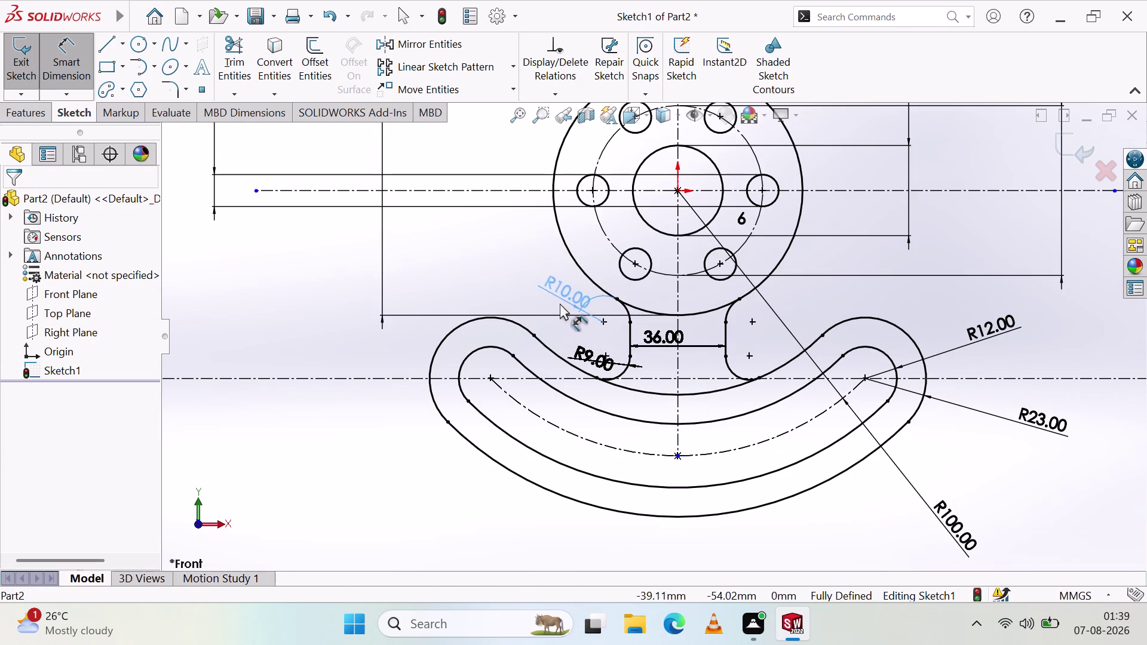
drag(560, 304, 531, 334)
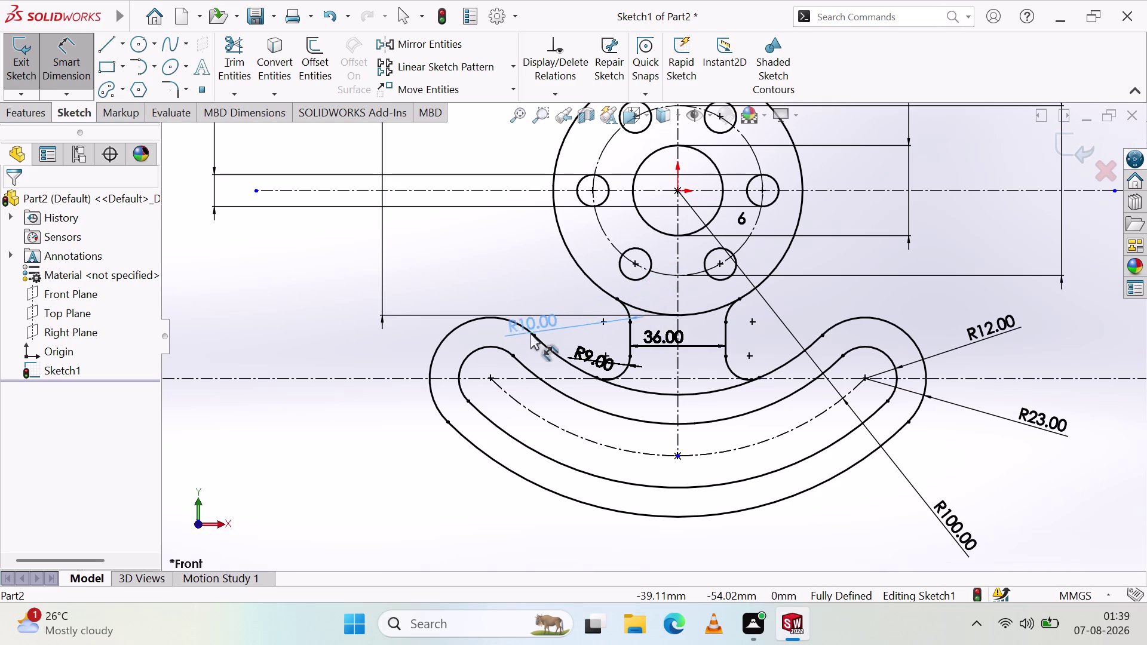
drag(531, 335, 648, 338)
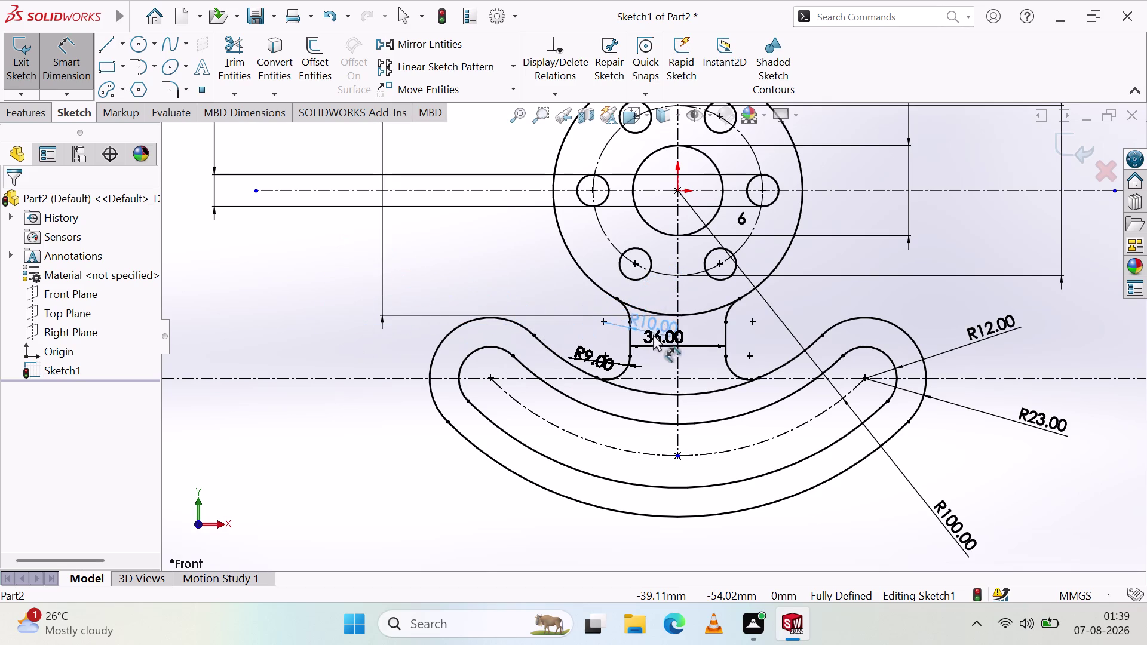
drag(648, 338, 946, 294)
click(988, 491)
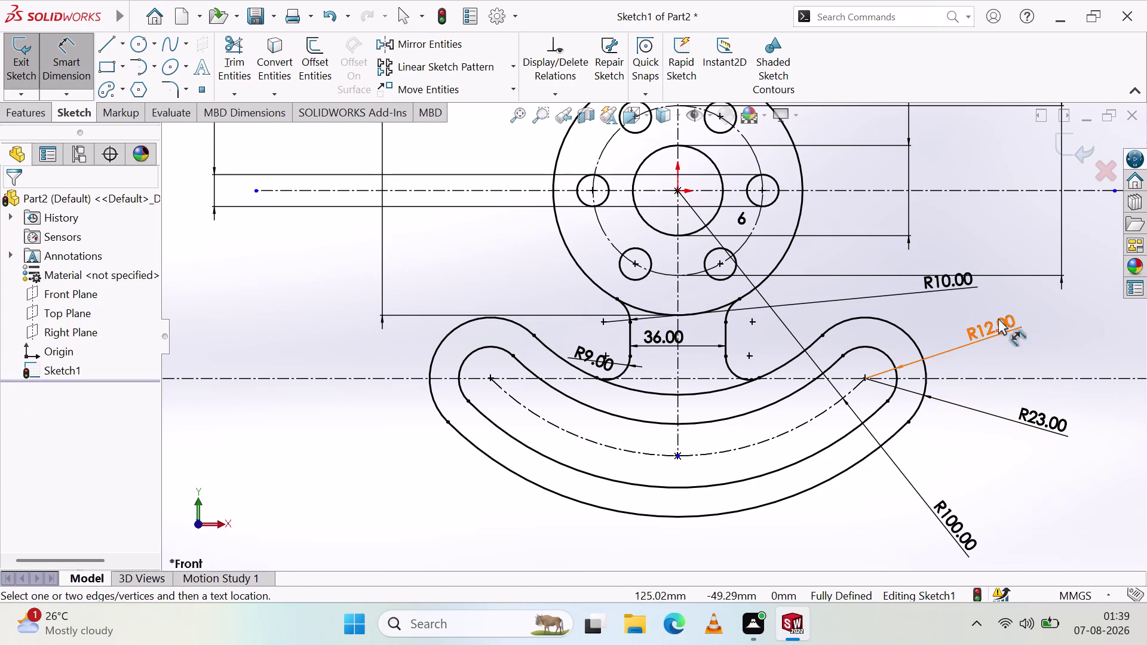
drag(995, 326, 800, 536)
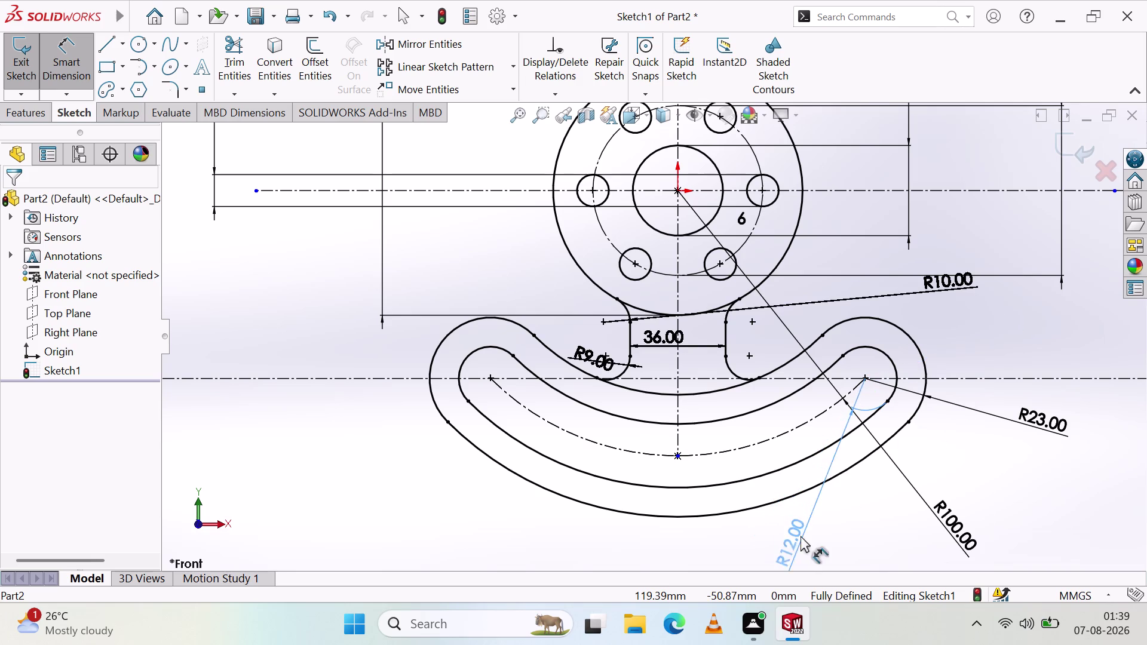
drag(799, 536, 868, 519)
click(845, 538)
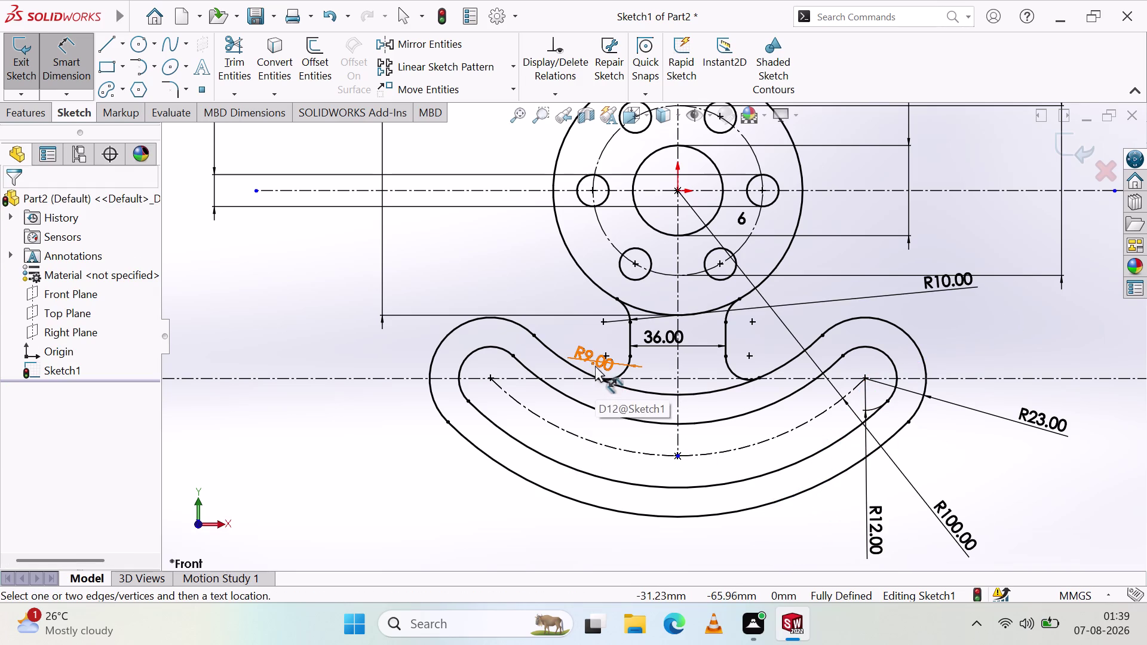
drag(594, 363, 500, 275)
click(318, 488)
Reposition the 36.00 gap dimension and zoom to review the sketch.
scroll(up, 3)
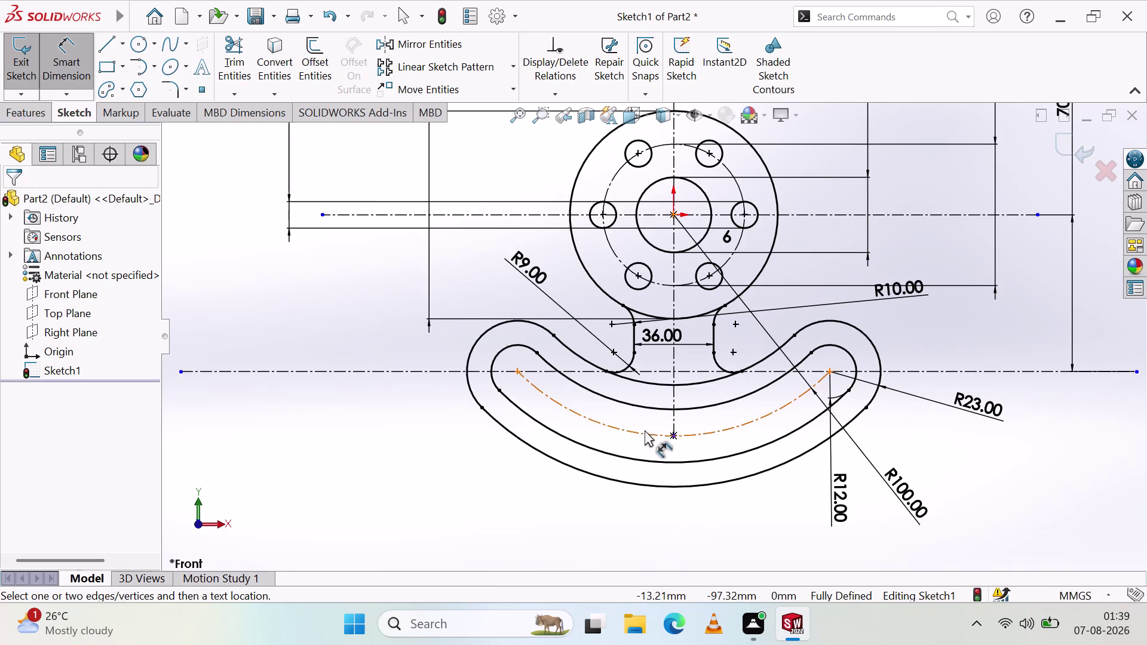
scroll(down, 3)
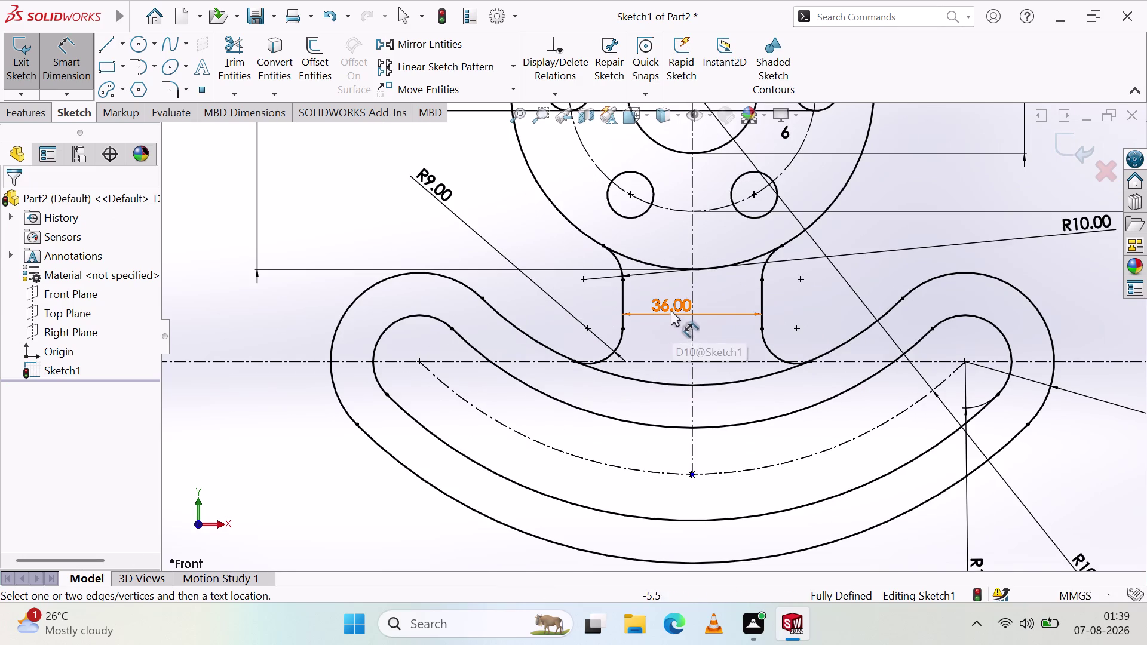
drag(669, 308, 659, 325)
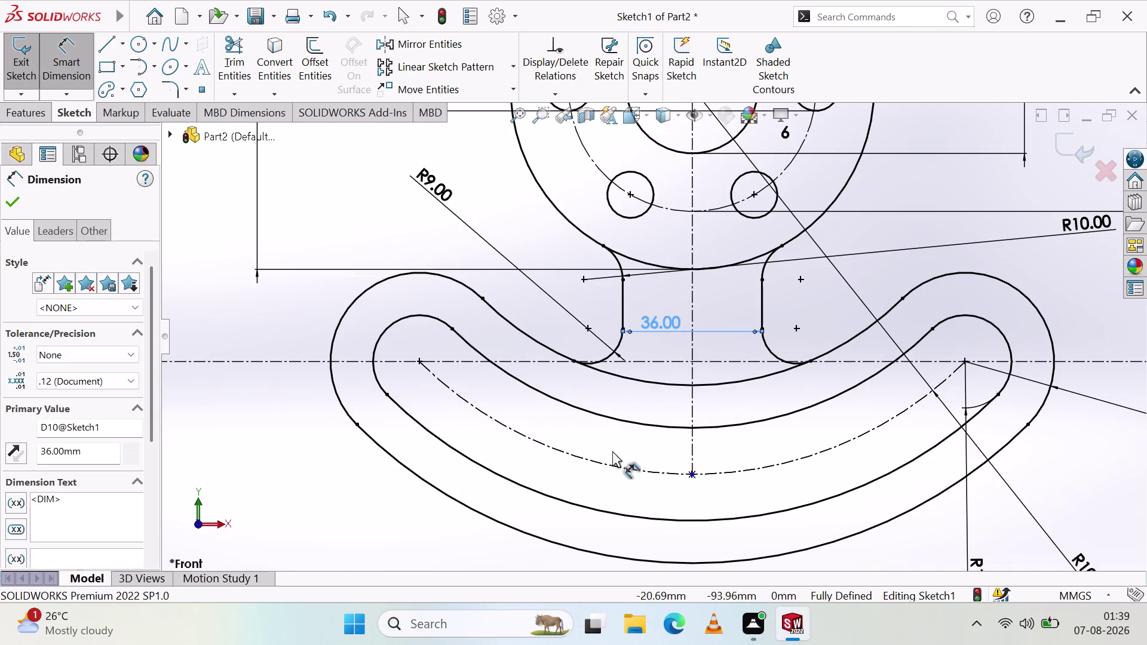
click(612, 450)
scroll(up, 3)
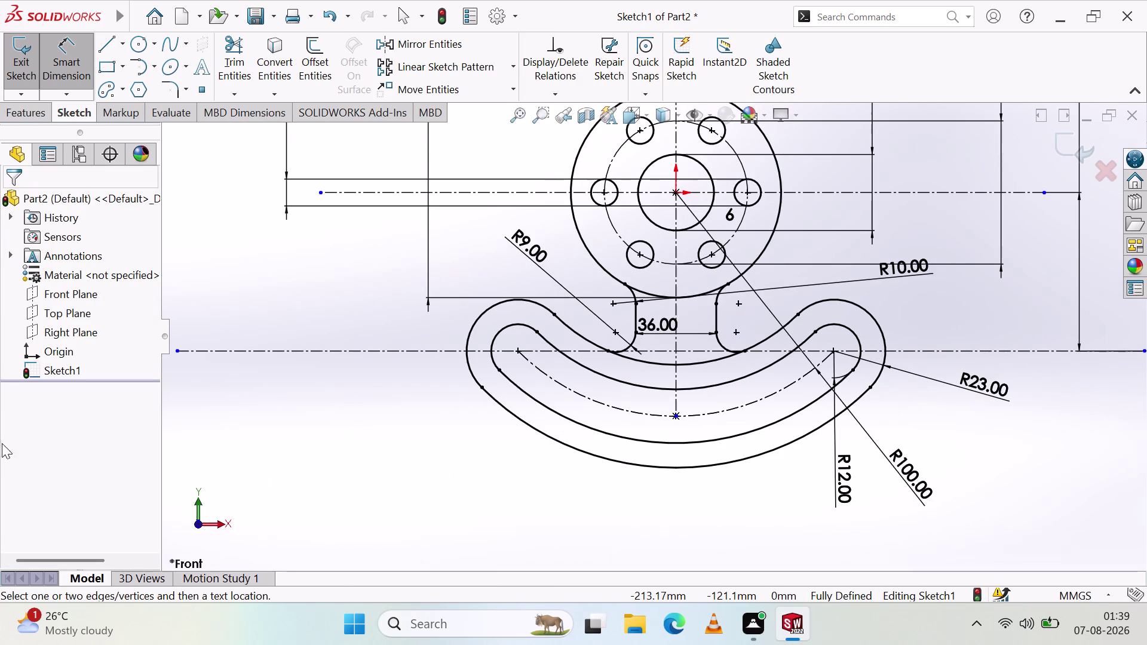
scroll(up, 3)
scroll(up, 3)
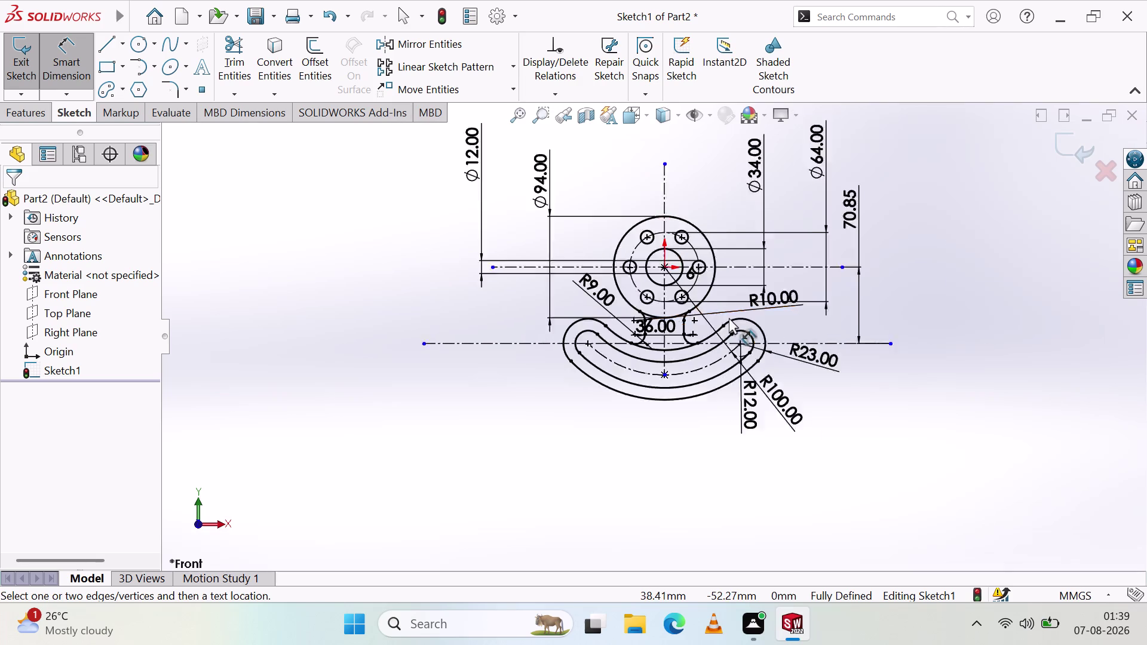
scroll(up, 3)
scroll(down, 3)
scroll(down, 3)
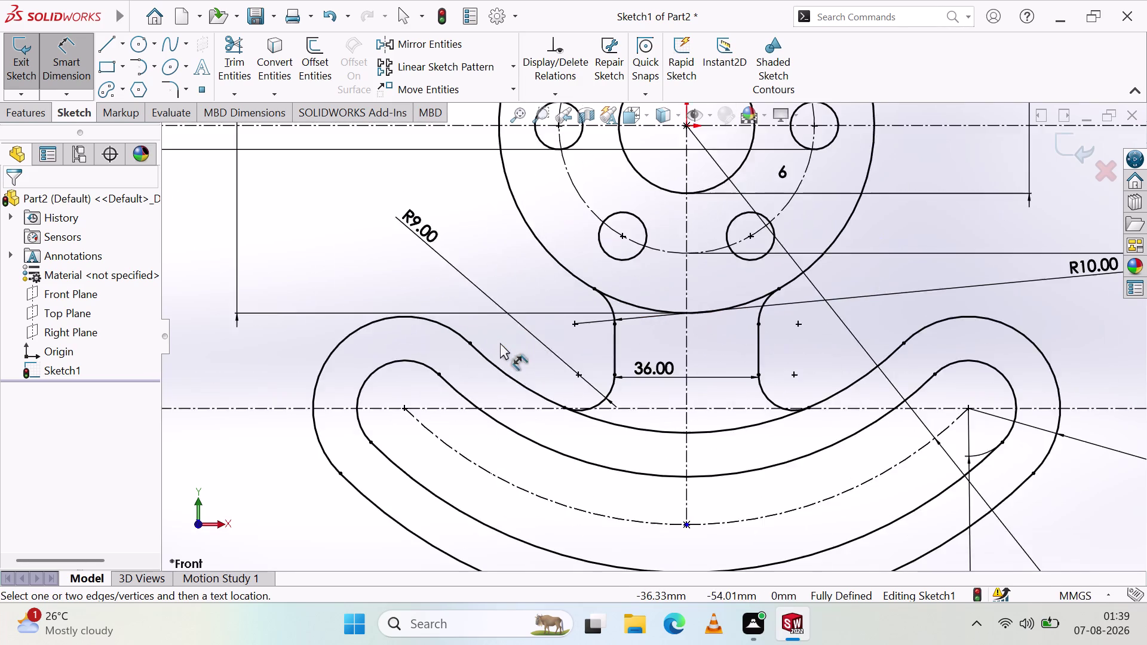
scroll(up, 3)
scroll(up, 3)
scroll(down, 3)
scroll(up, 3)
scroll(down, 3)
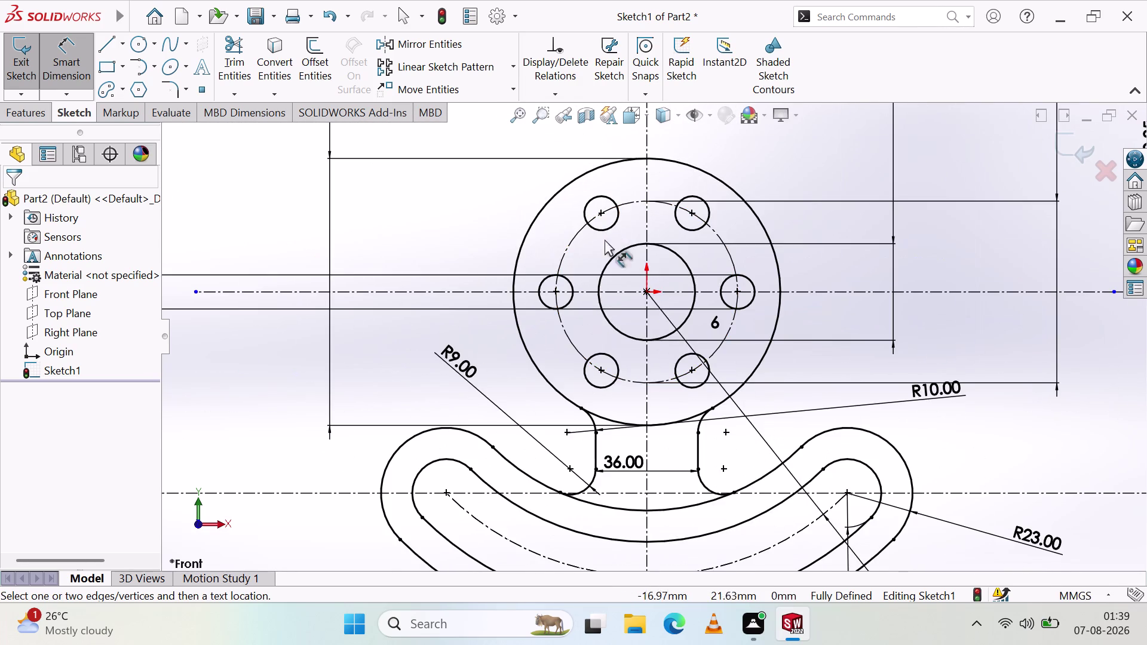
scroll(down, 3)
scroll(up, 3)
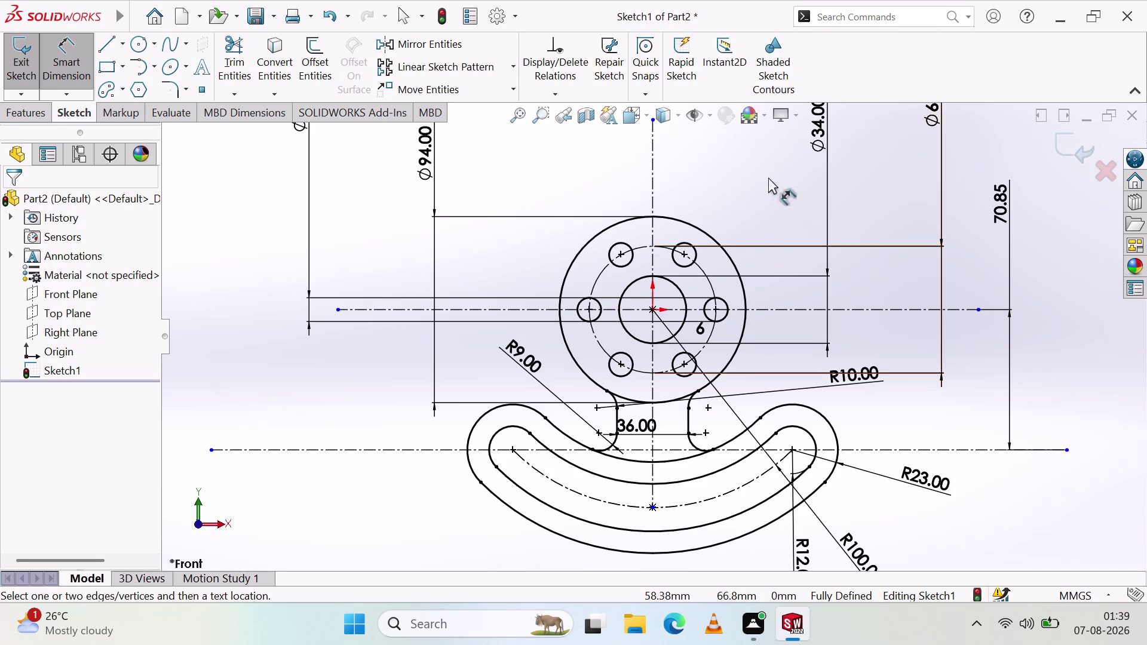
scroll(up, 3)
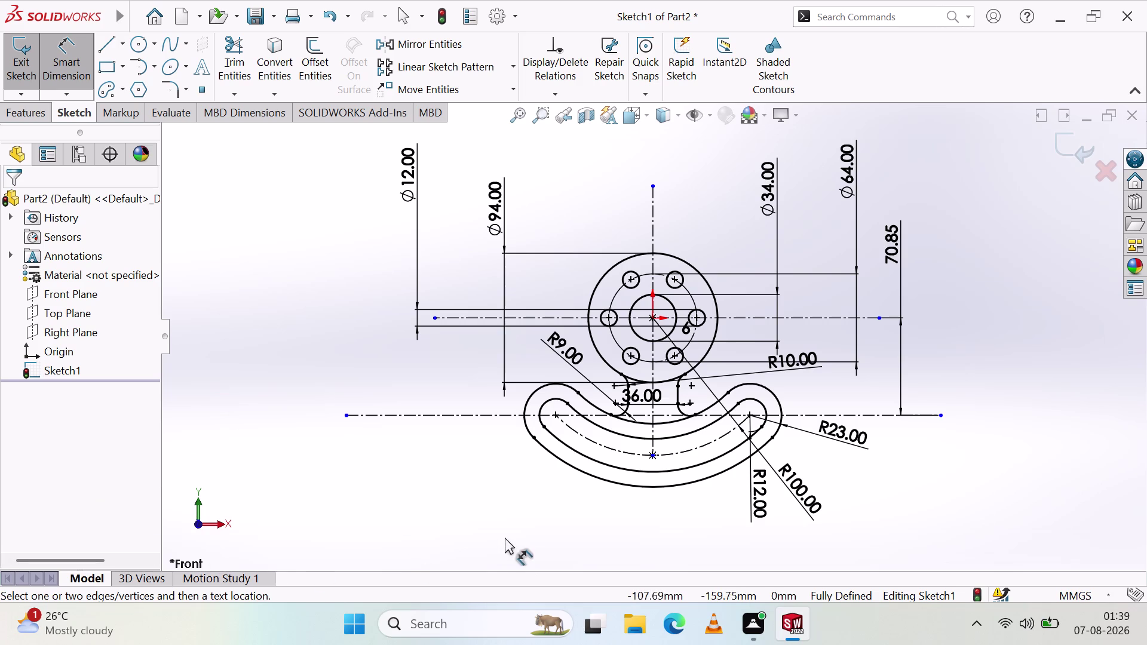
click(72, 68)
click(276, 259)
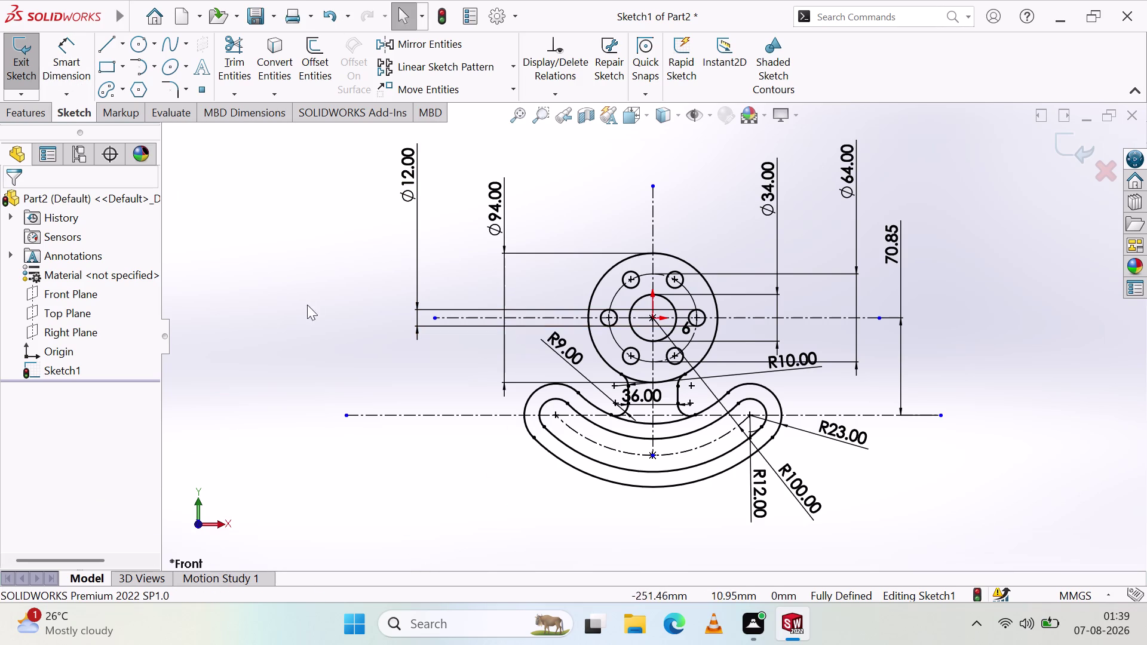
double_click(331, 332)
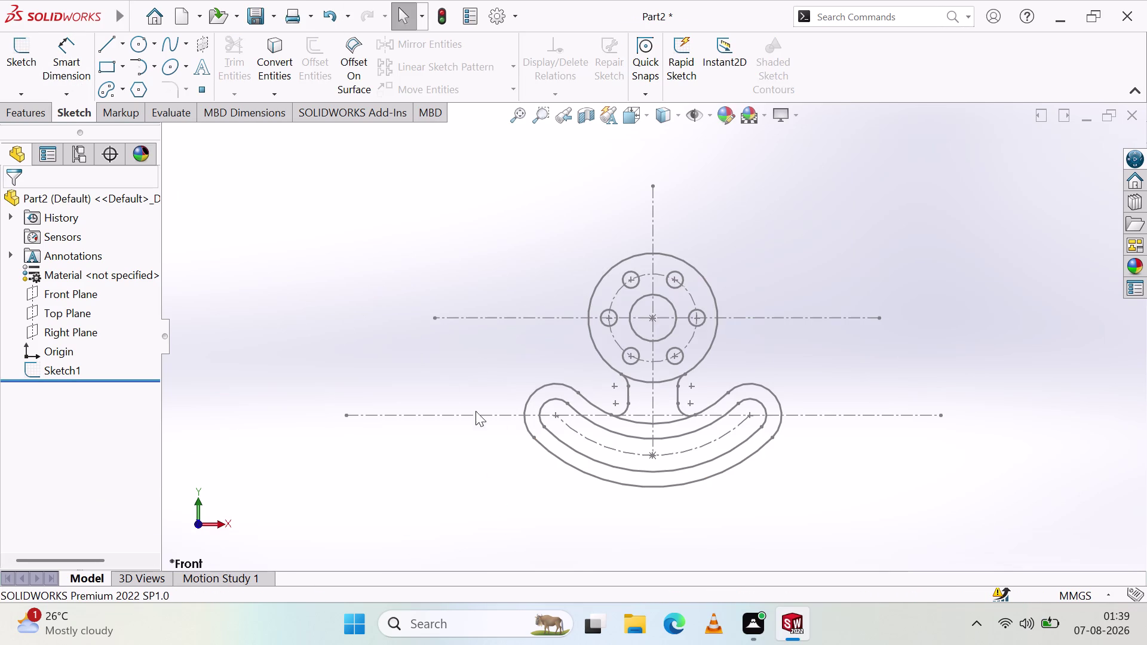
double_click(393, 284)
double_click(471, 365)
double_click(489, 413)
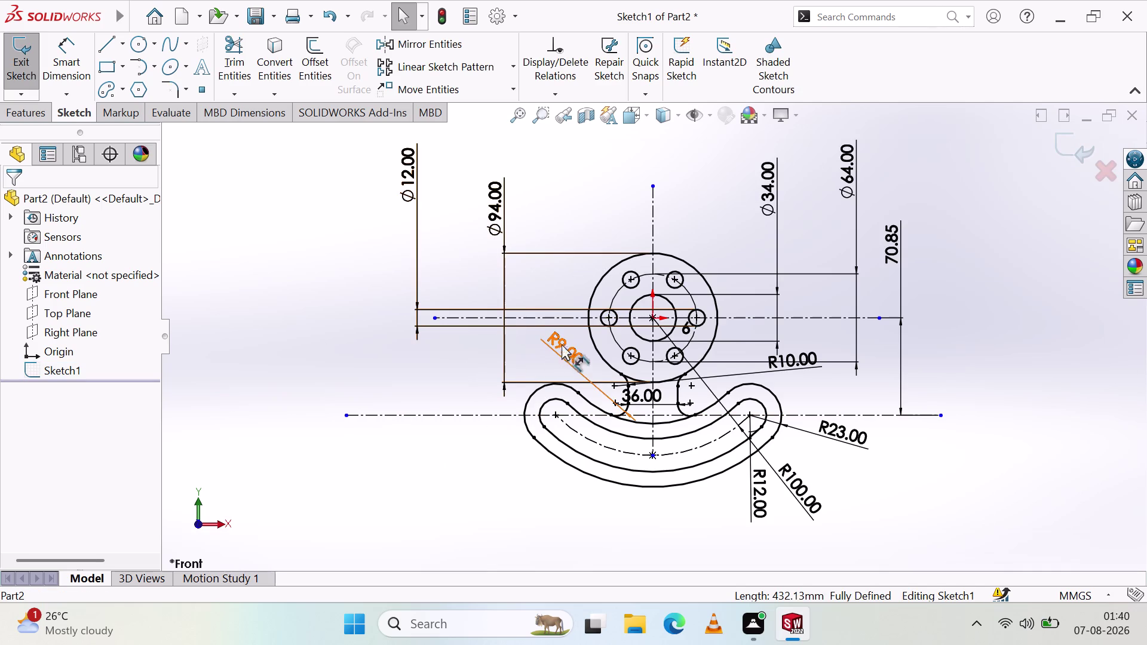
Move the R9 label to the upper left and the 36 label left of the sketch.
drag(574, 355, 390, 232)
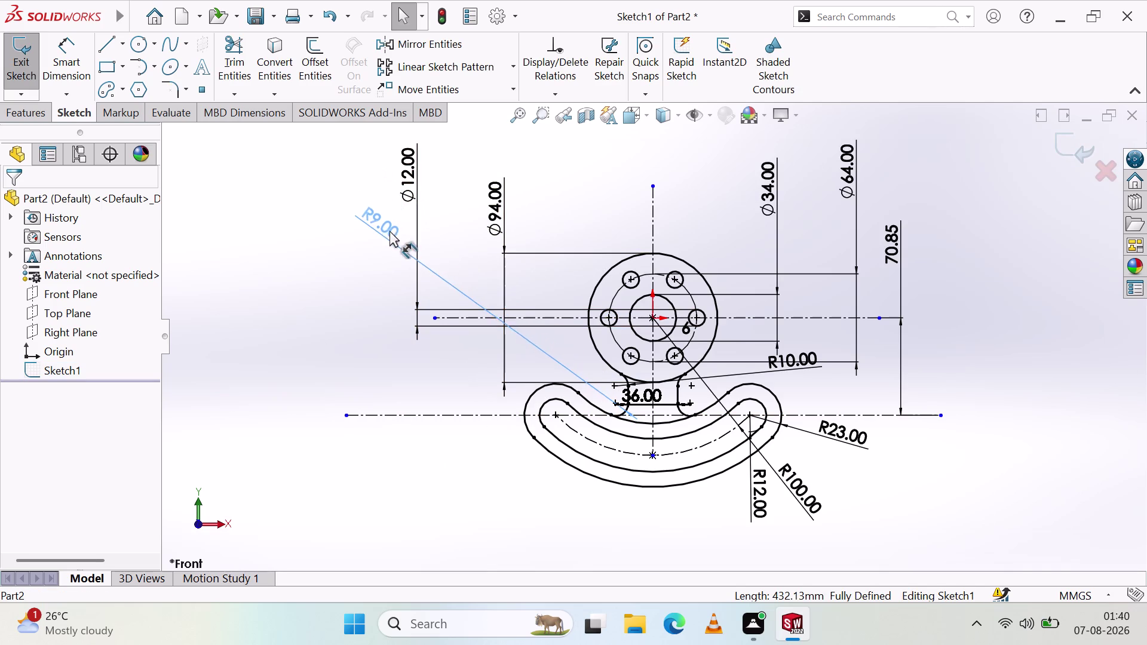
drag(389, 233, 388, 254)
click(354, 321)
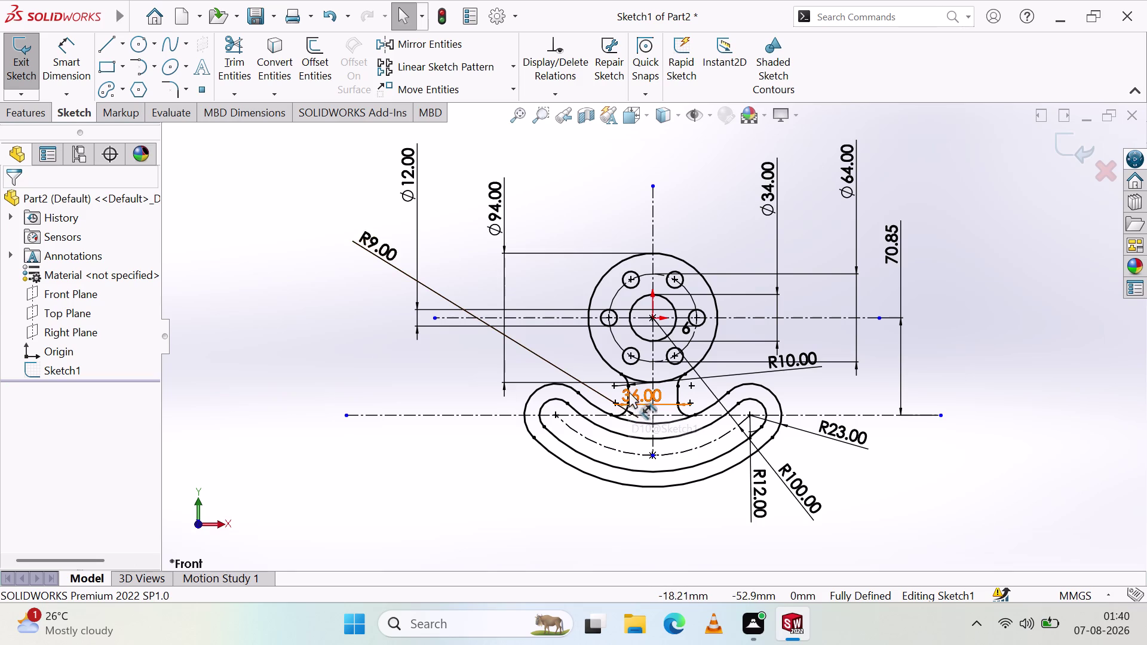
drag(629, 393, 330, 362)
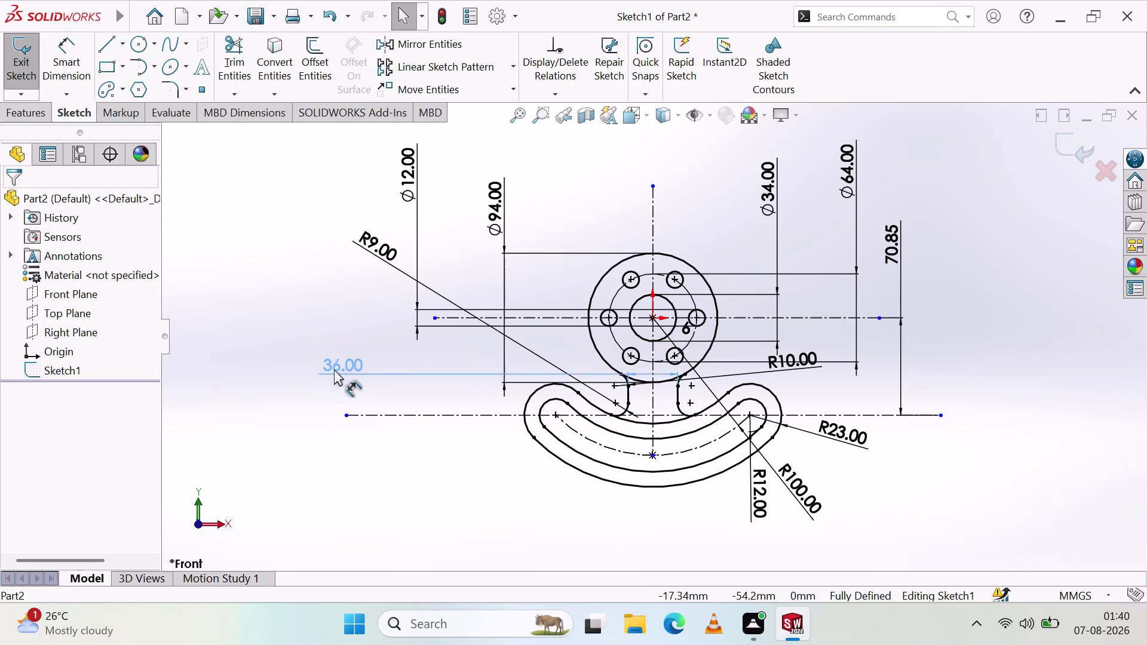
drag(331, 362, 335, 378)
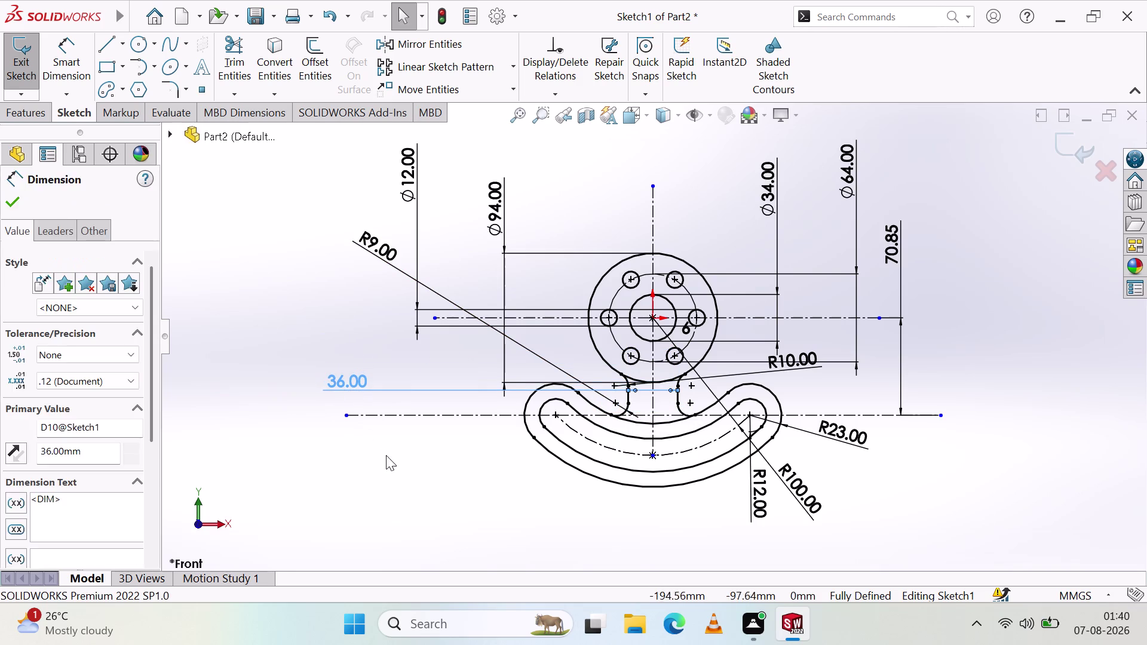
click(390, 459)
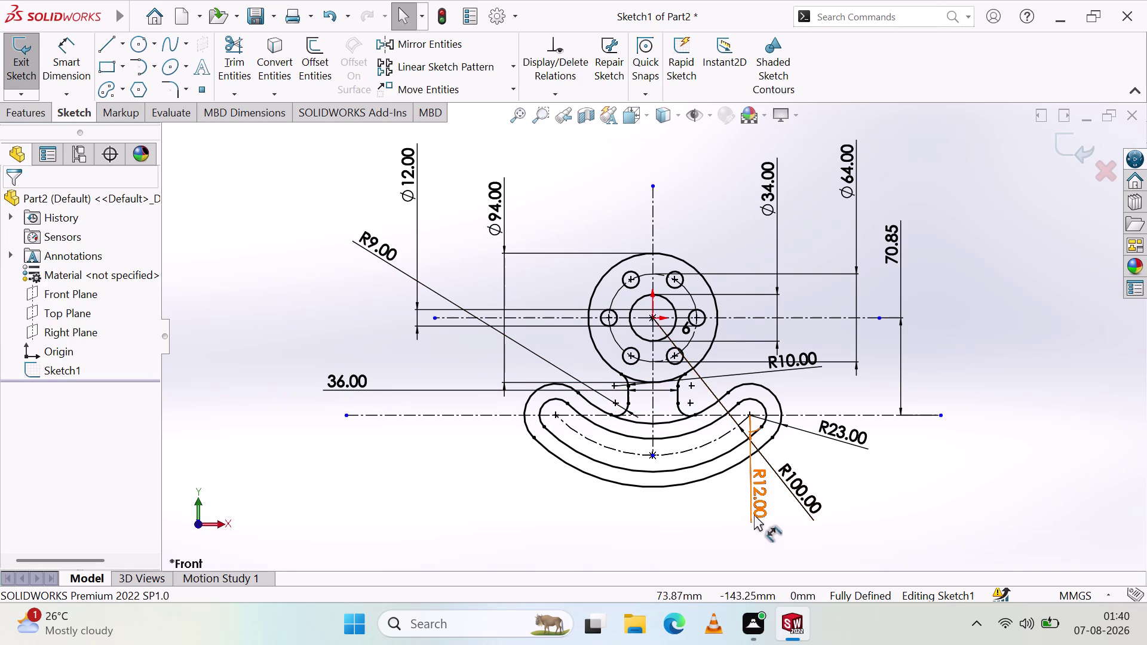
Move the R12 label to the lower right and the R23 label to the right.
drag(753, 512, 945, 538)
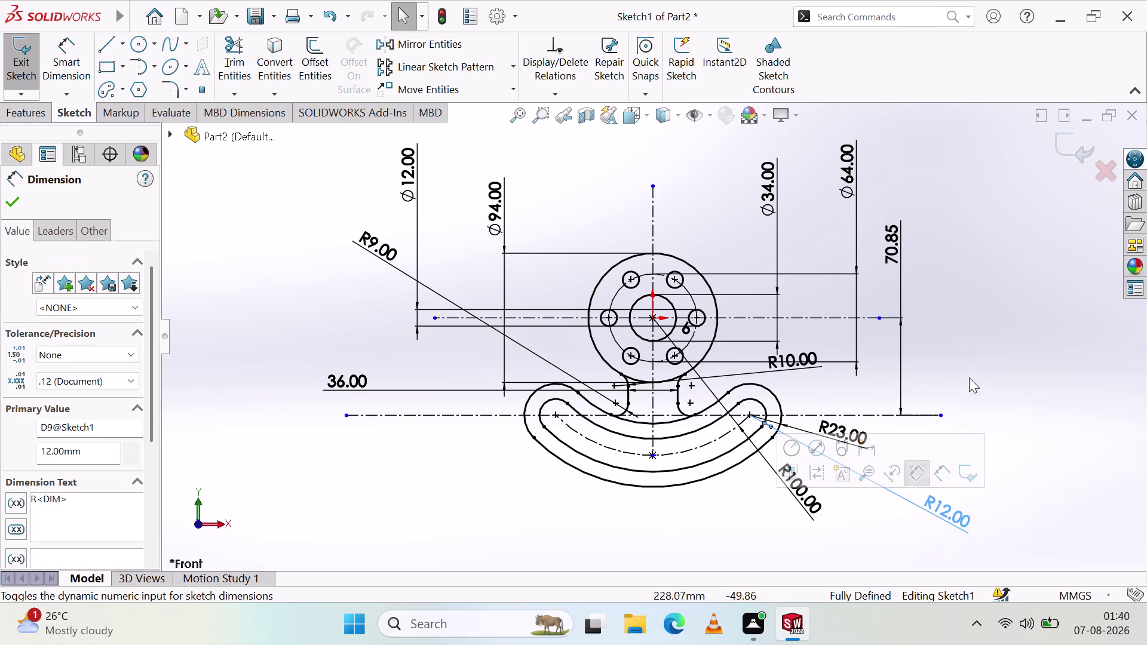
click(972, 371)
drag(847, 430, 948, 448)
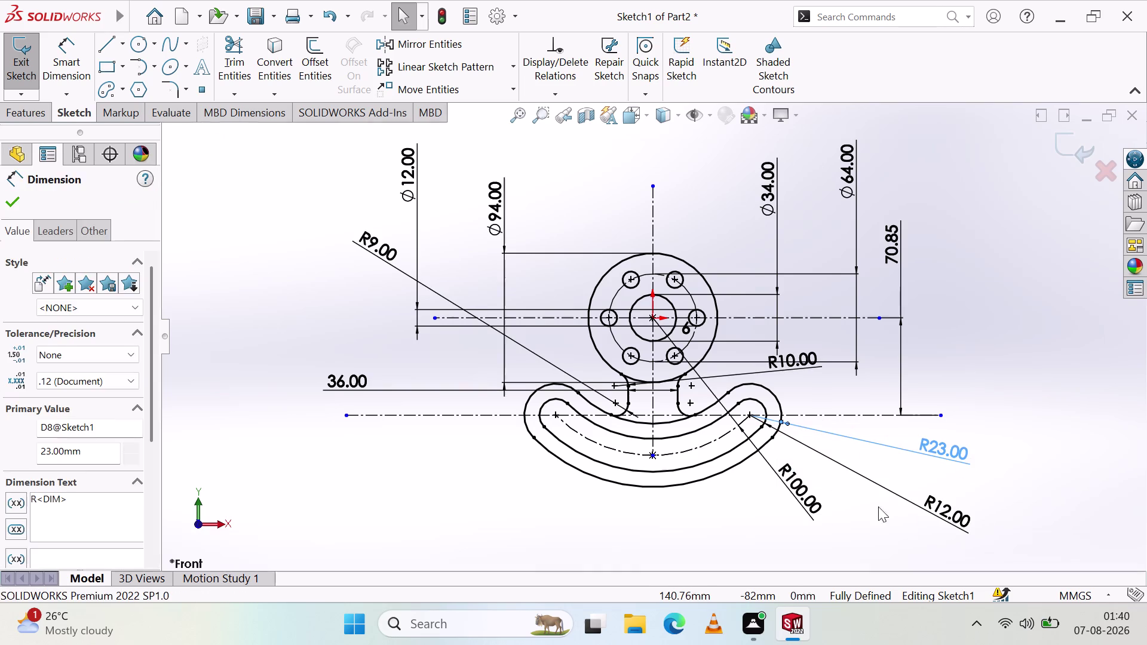
click(674, 512)
Place the R10 label right of the sketch and the R100 label at lower right.
drag(790, 362, 798, 370)
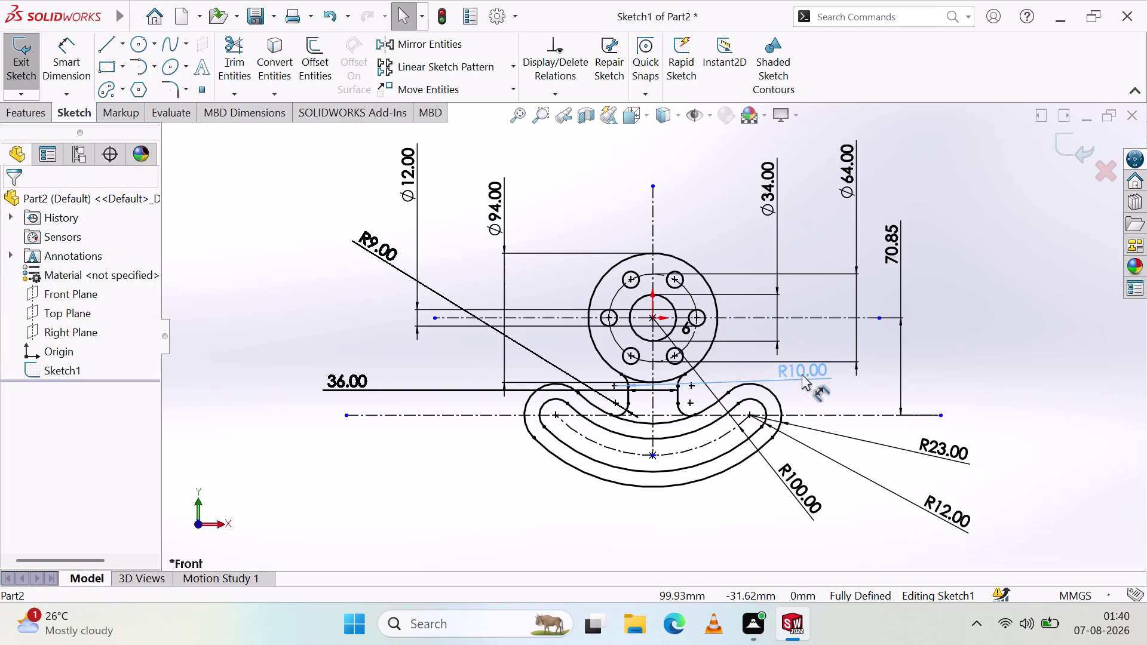
drag(798, 371, 968, 360)
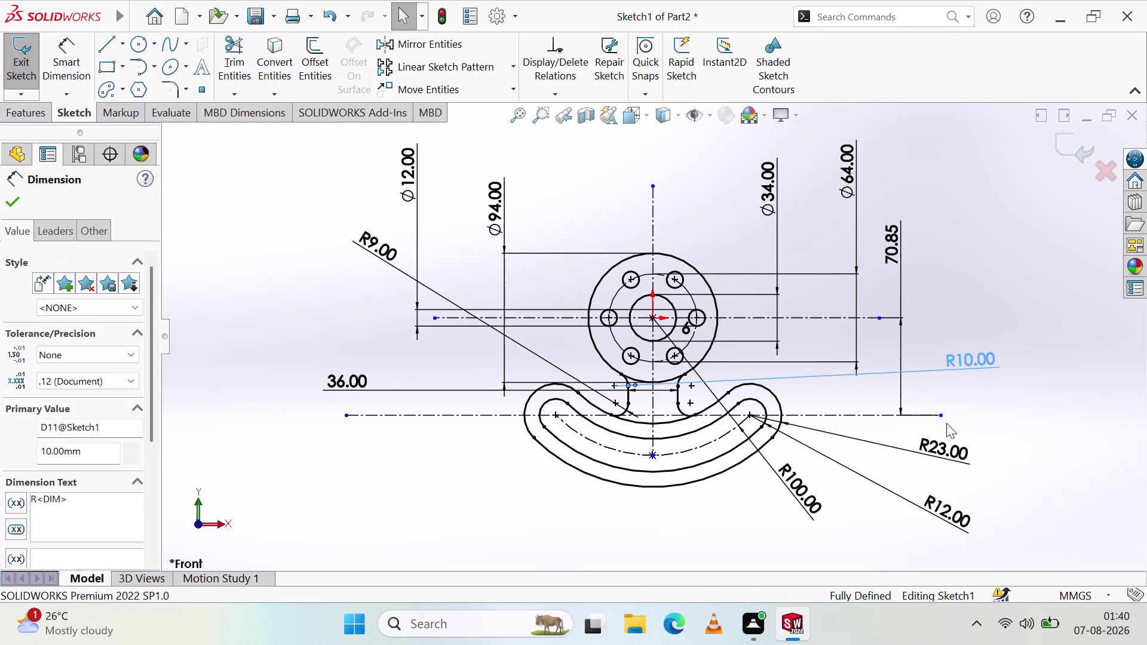
click(671, 523)
drag(806, 505, 988, 397)
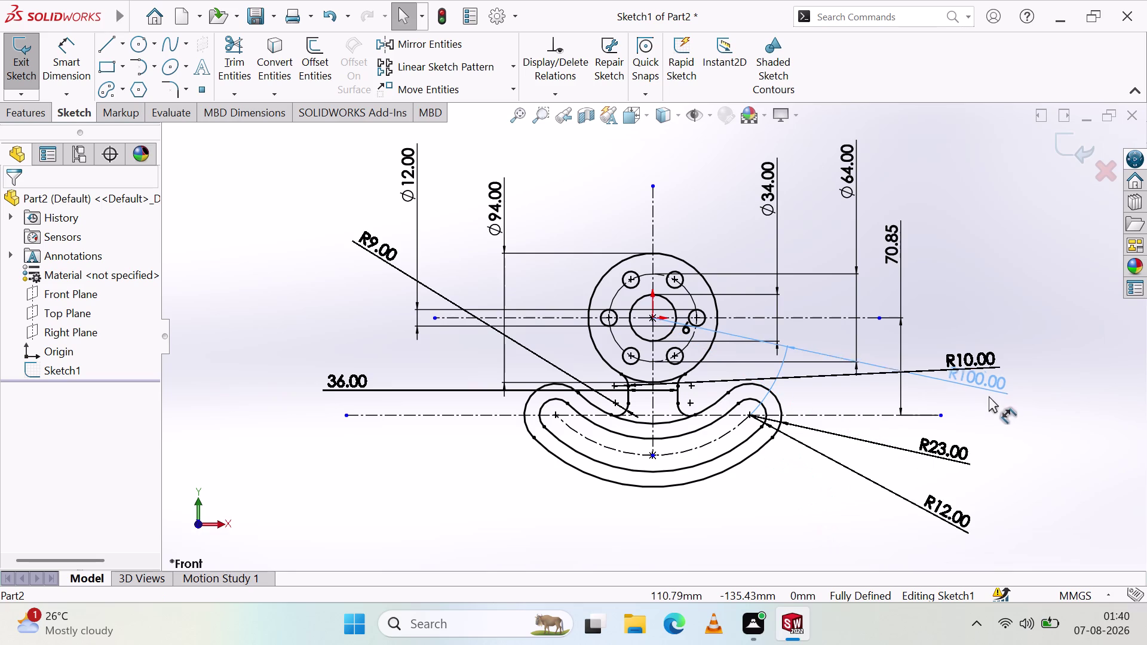
drag(988, 397, 858, 532)
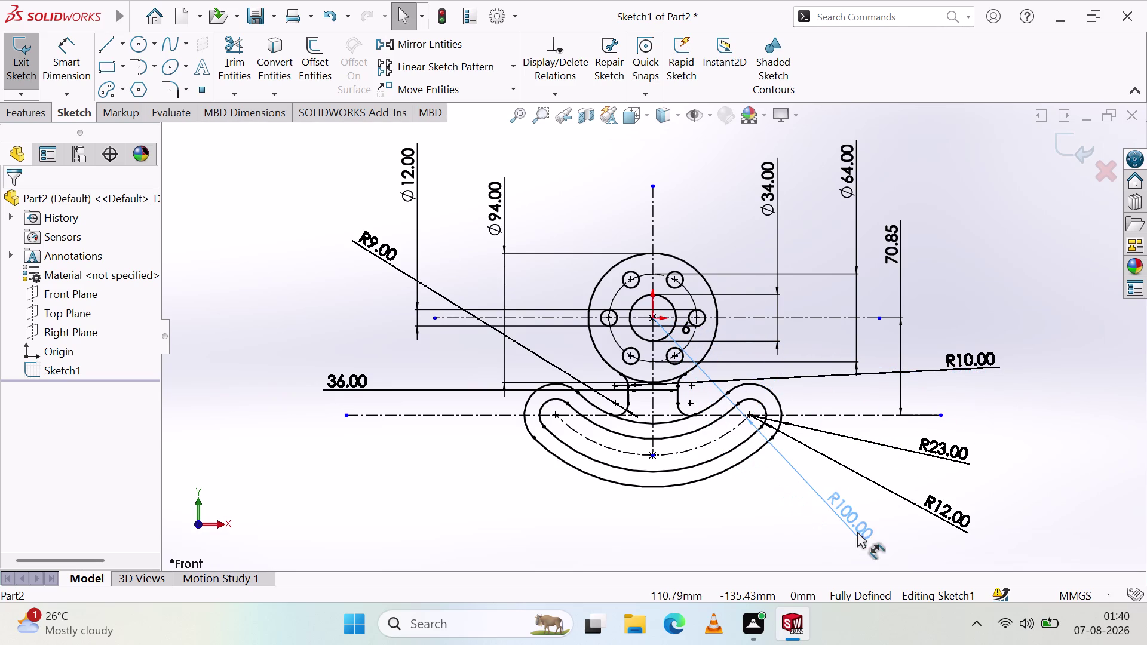
drag(858, 532, 858, 531)
click(718, 520)
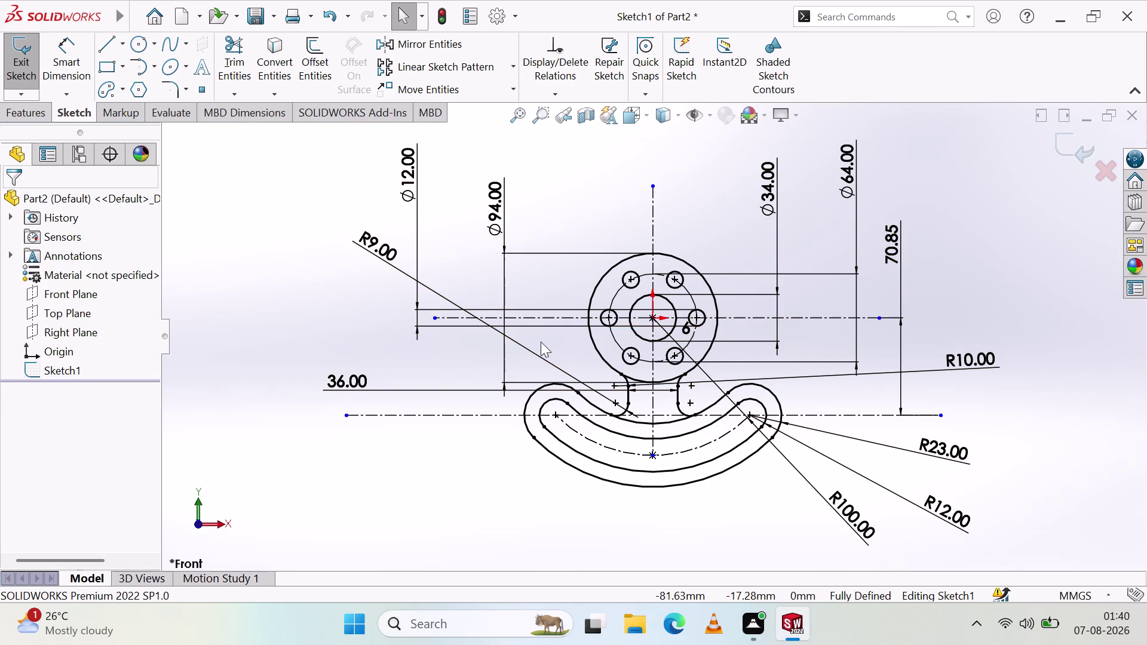
scroll(up, 3)
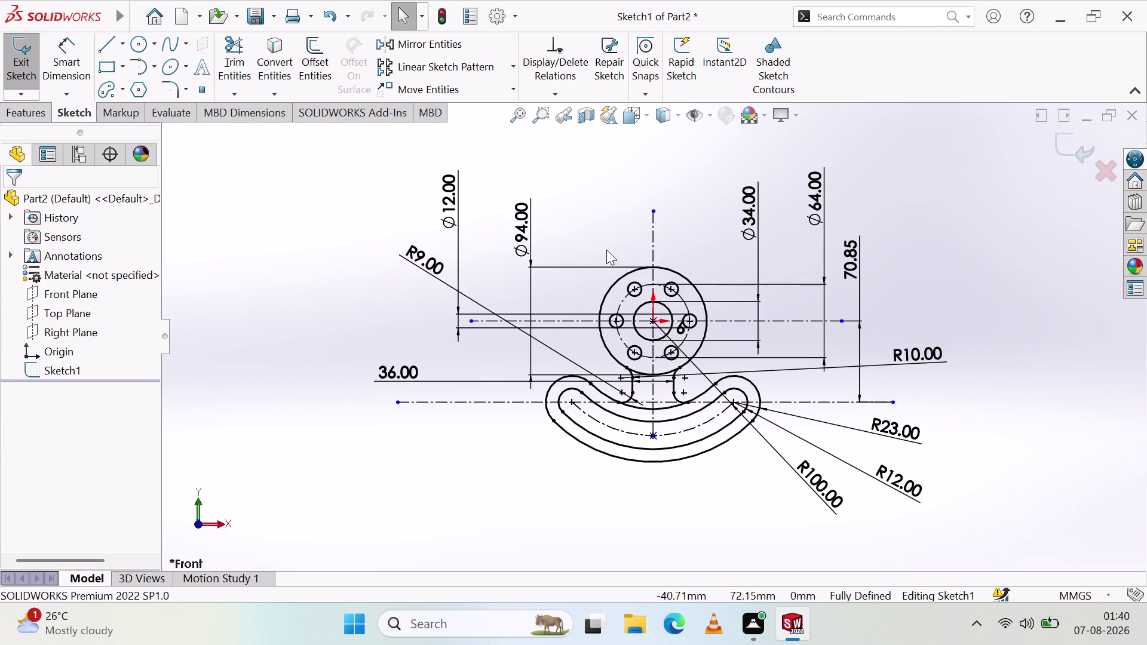
scroll(down, 3)
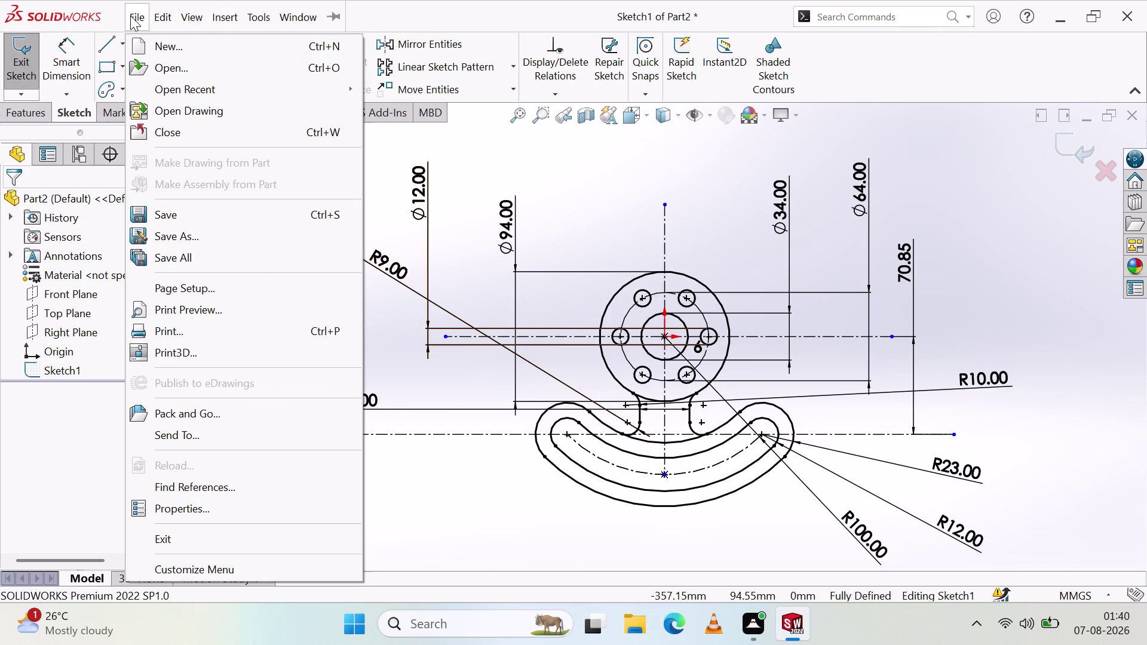
Save the part with Save As under the file name 'quadrant', then start printing with Ctrl+P.
click(193, 231)
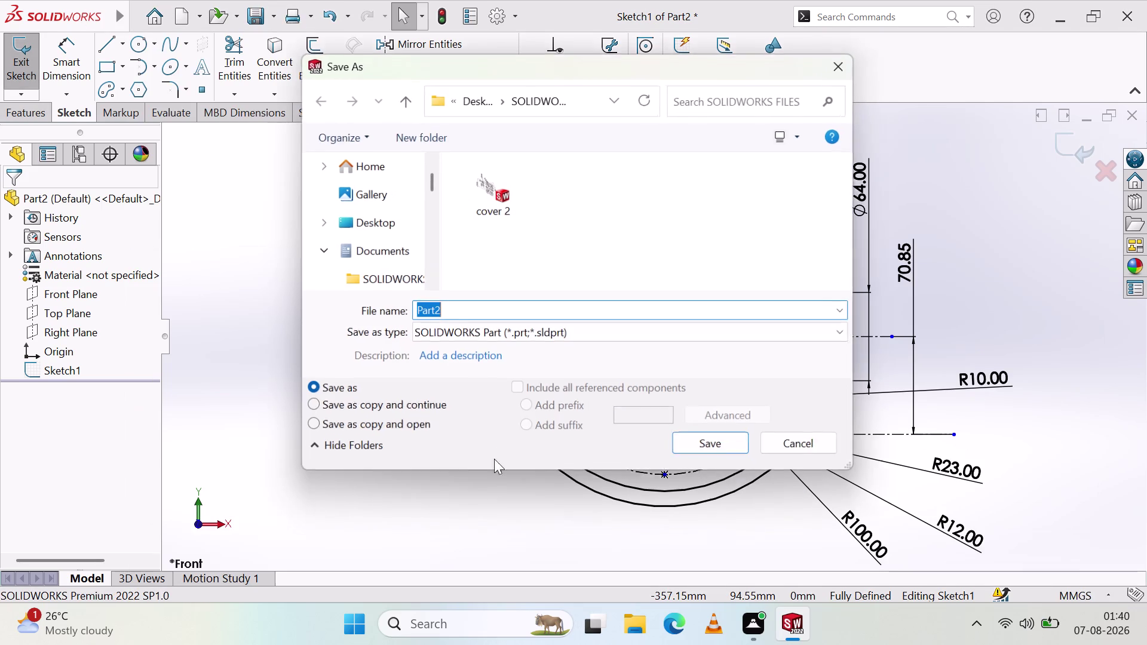
click(539, 306)
key(BackSpace)
key(BackSpace)
key(BackSpace)
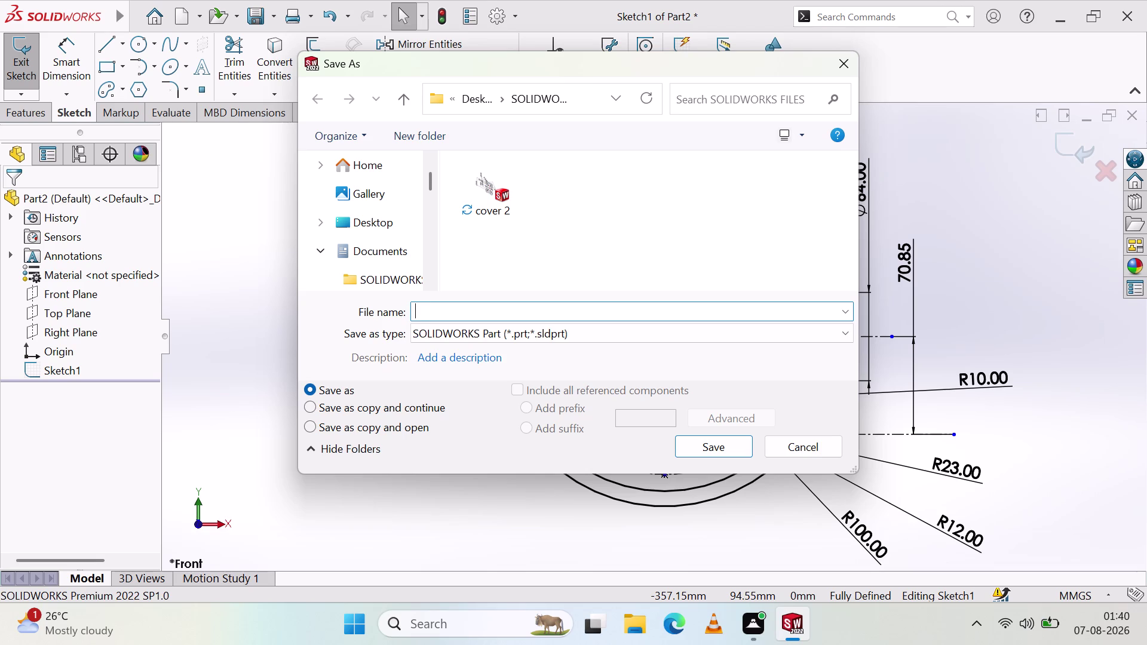
key(q)
key(u)
key(a)
text(dra)
text(nt)
click(707, 450)
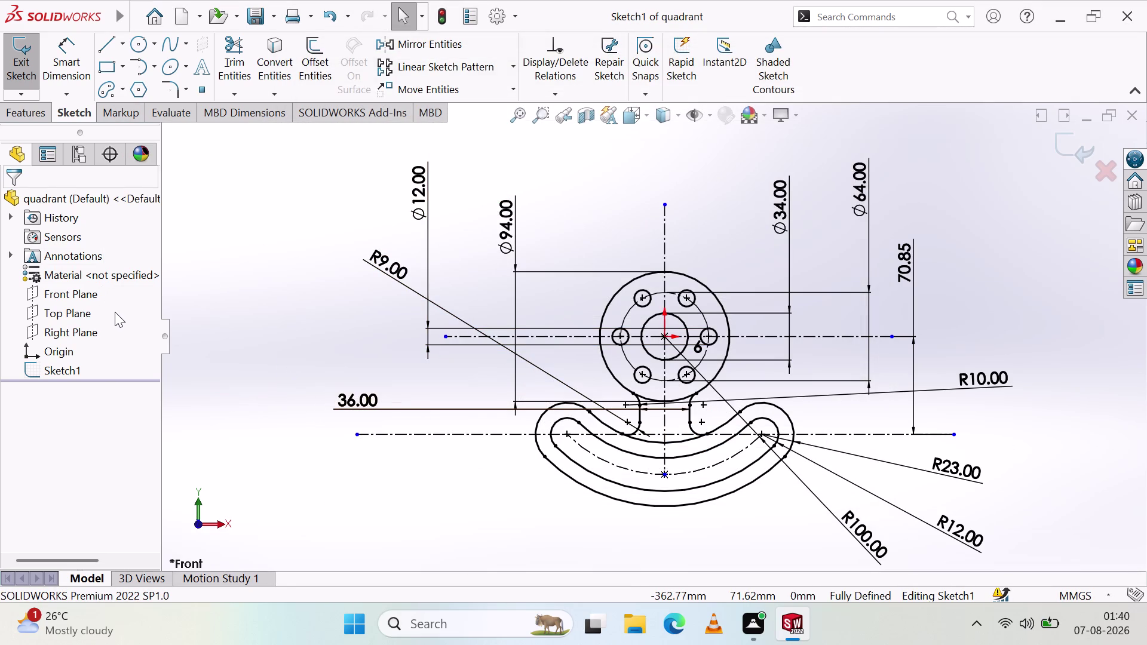
key(ctrl+p)
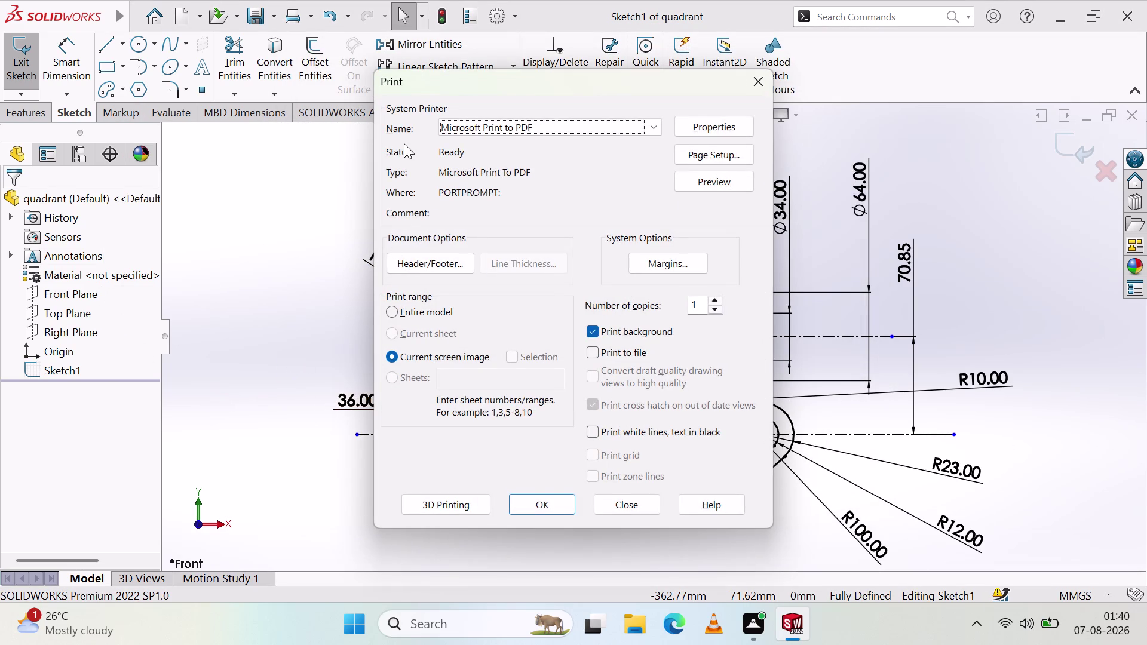
Print the screen image with Microsoft Print to PDF, saving the PDF as 'quadrant'.
click(559, 499)
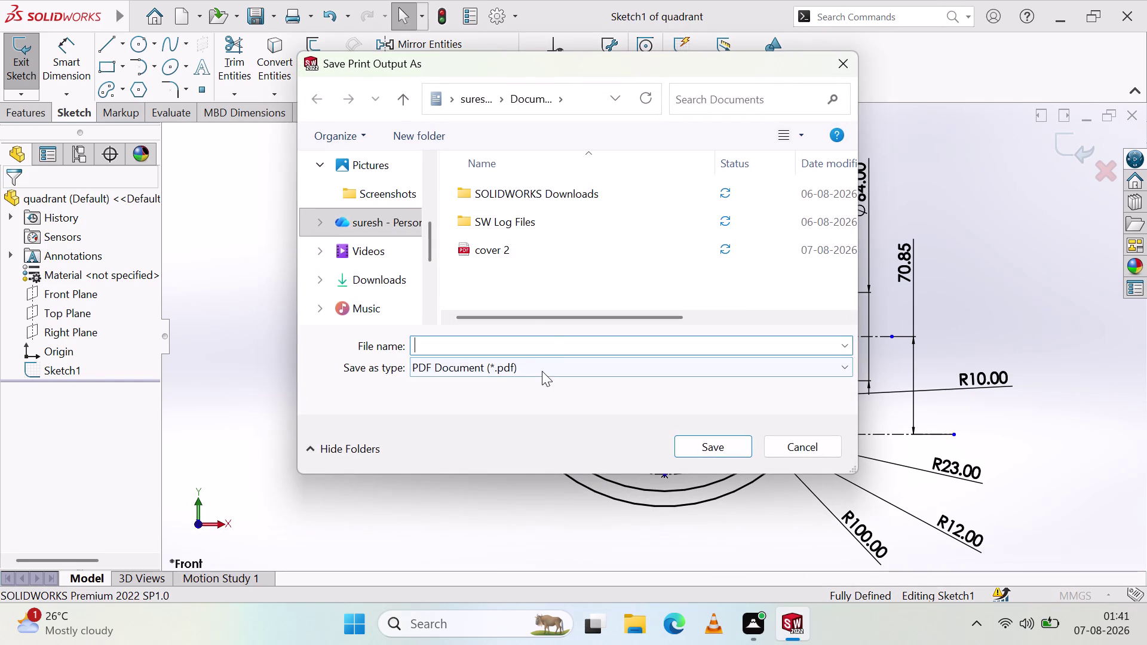
click(538, 348)
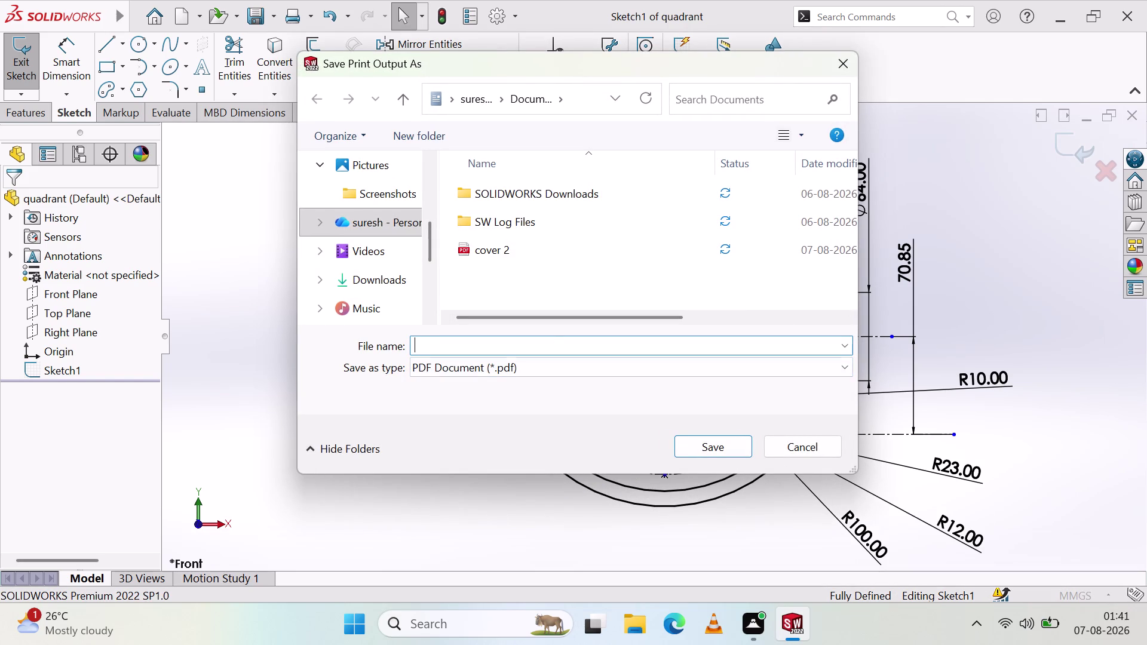
key(q)
key(u)
key(a)
text(dr)
text(anr)
key(BackSpace)
key(t)
click(714, 451)
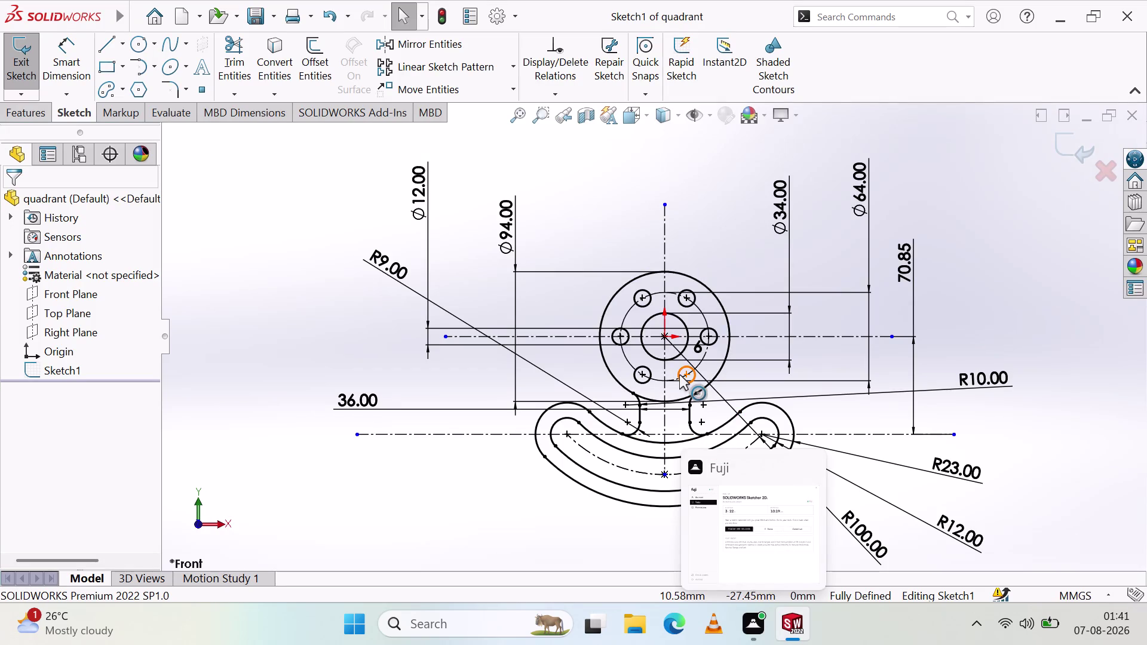
Create a new blank part, Part3, and select its Front Plane.
click(163, 23)
click(259, 147)
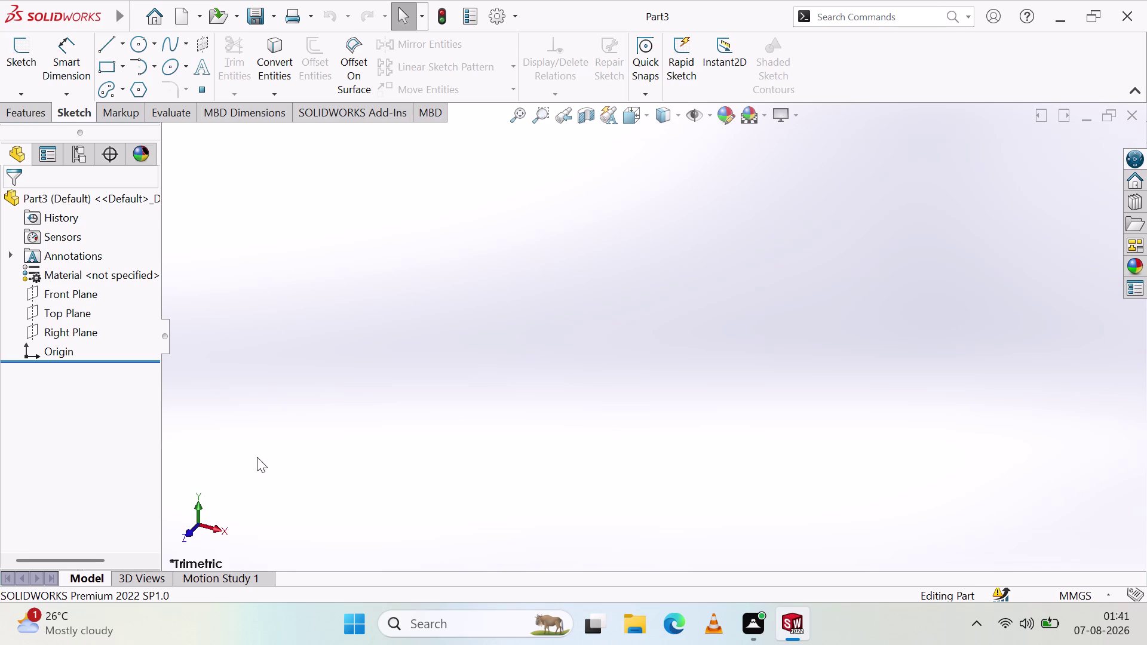
click(219, 534)
click(177, 524)
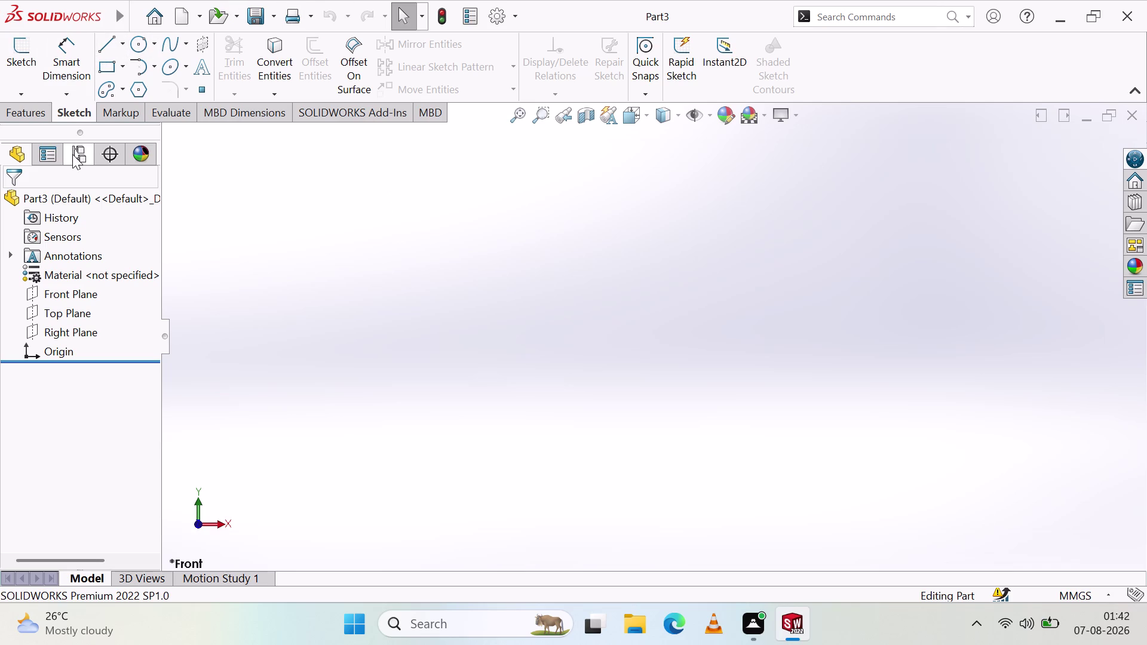
click(63, 294)
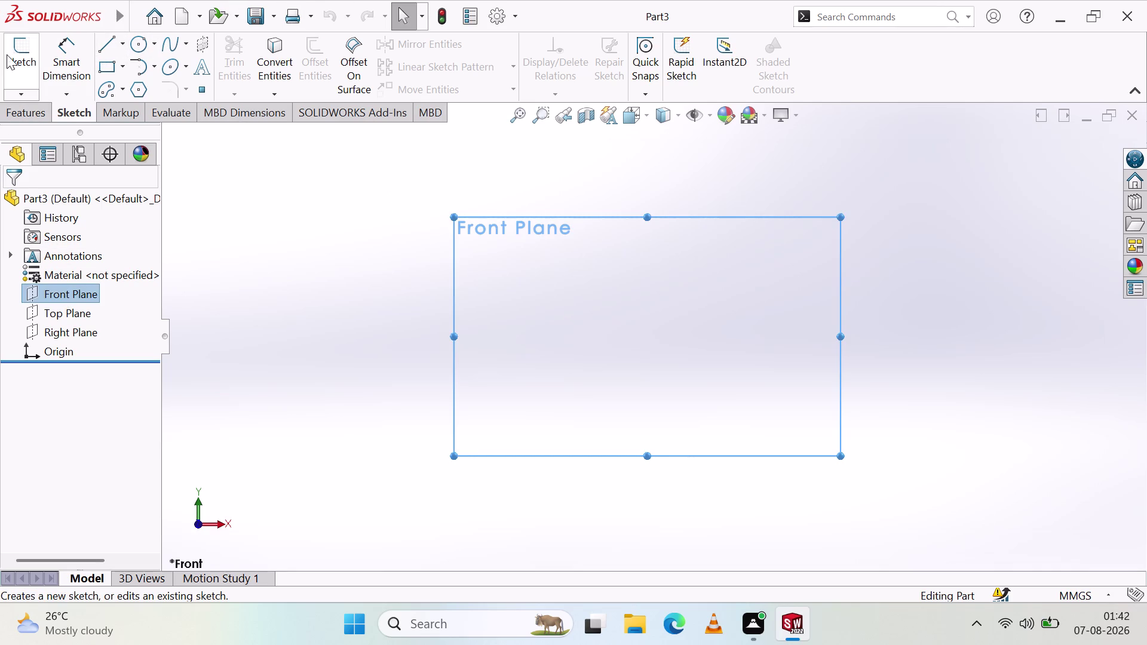
Start a Front Plane sketch and draw a vertical centerline through the origin.
click(16, 51)
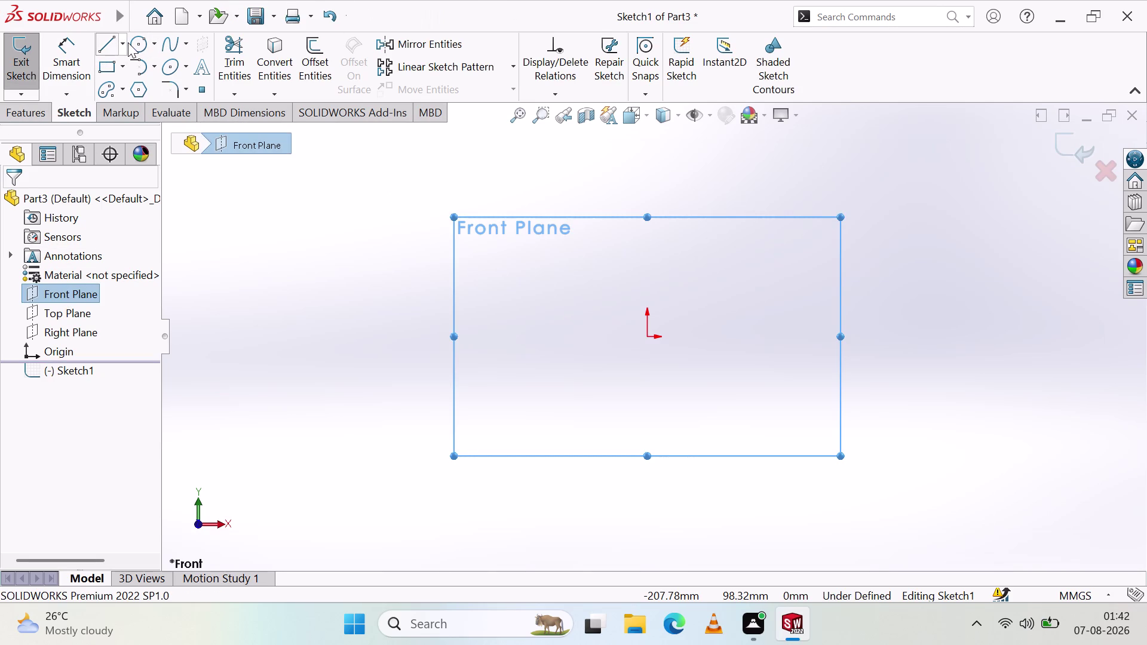
click(121, 46)
click(135, 82)
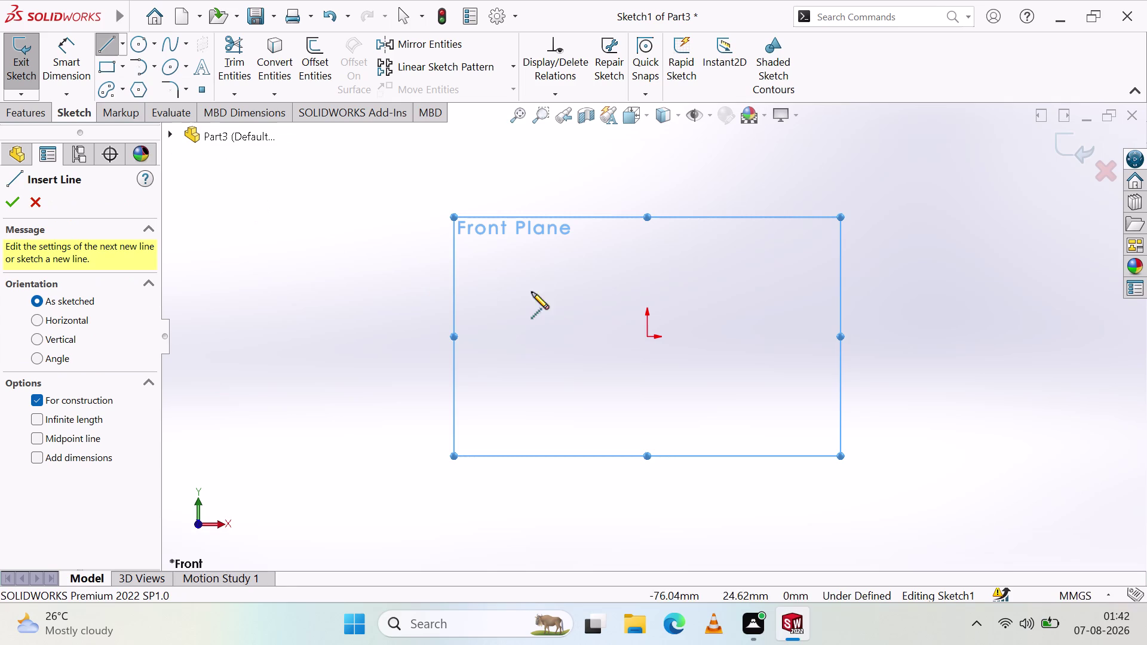
click(645, 151)
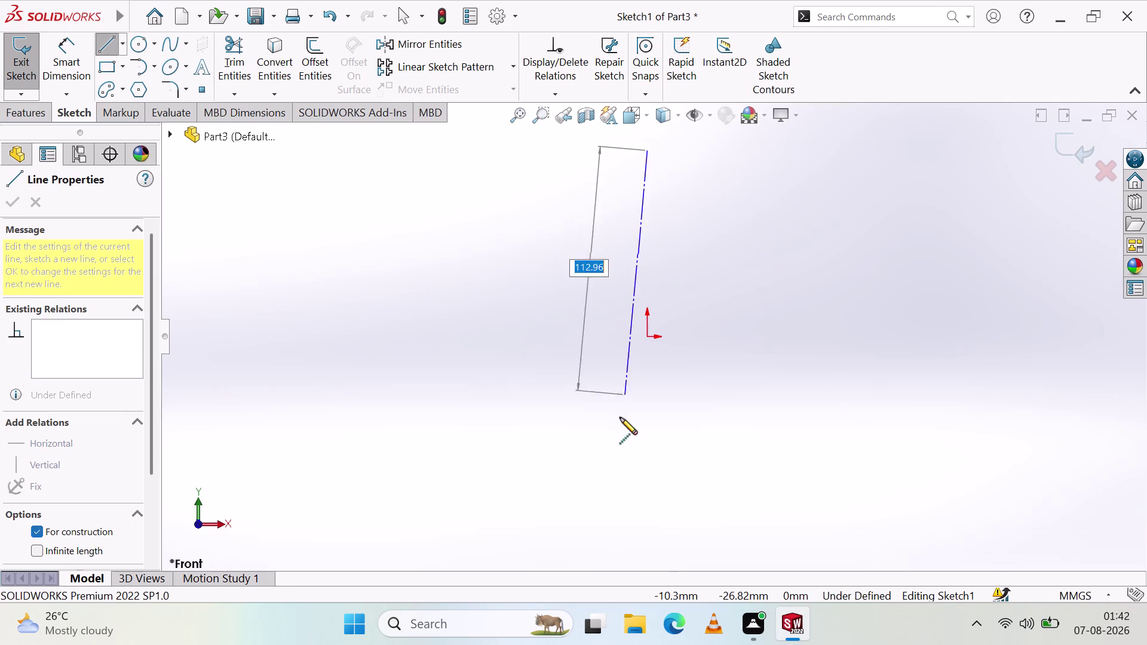
click(647, 560)
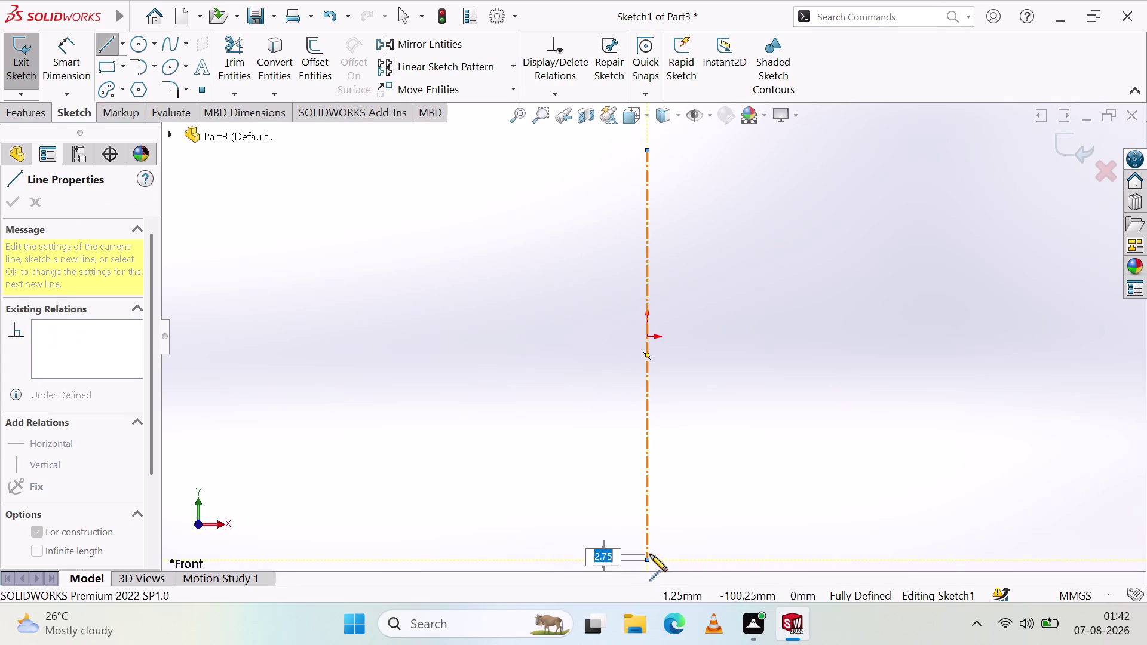
key(Escape)
key(Escape)
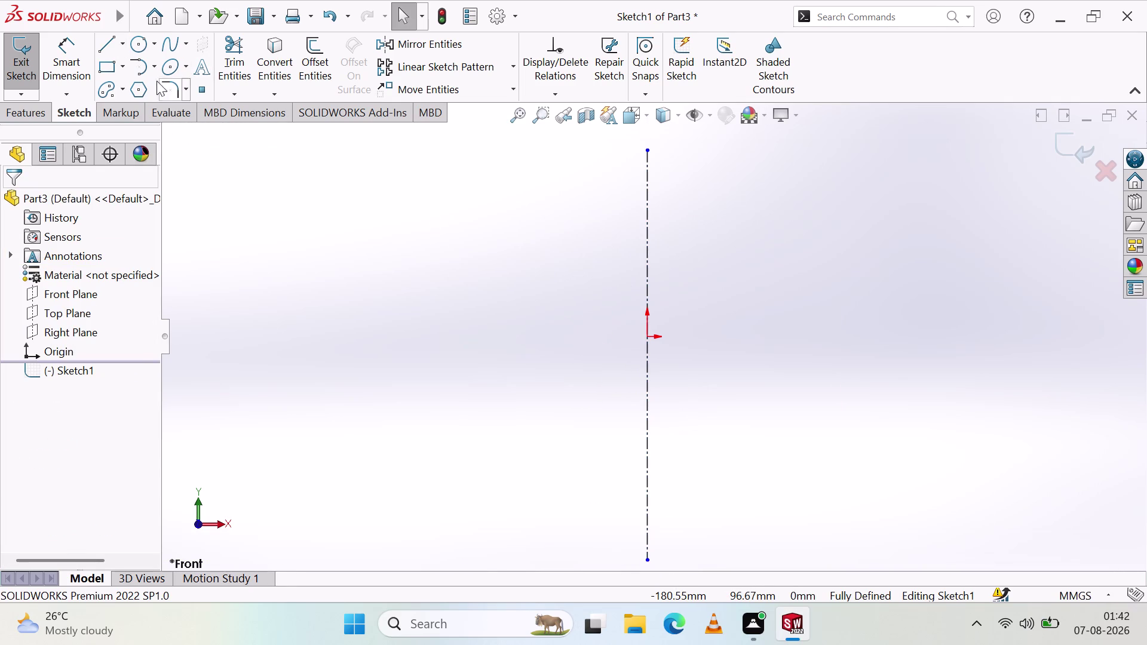
Draw a horizontal centerline through the origin and deselect it.
click(122, 36)
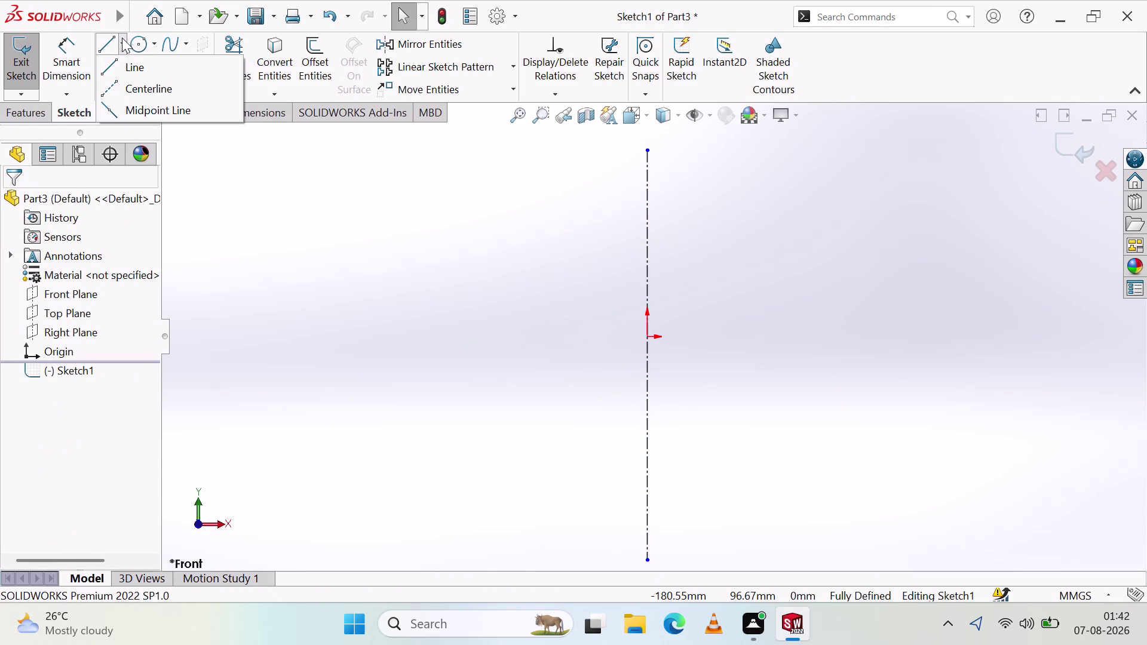
click(141, 91)
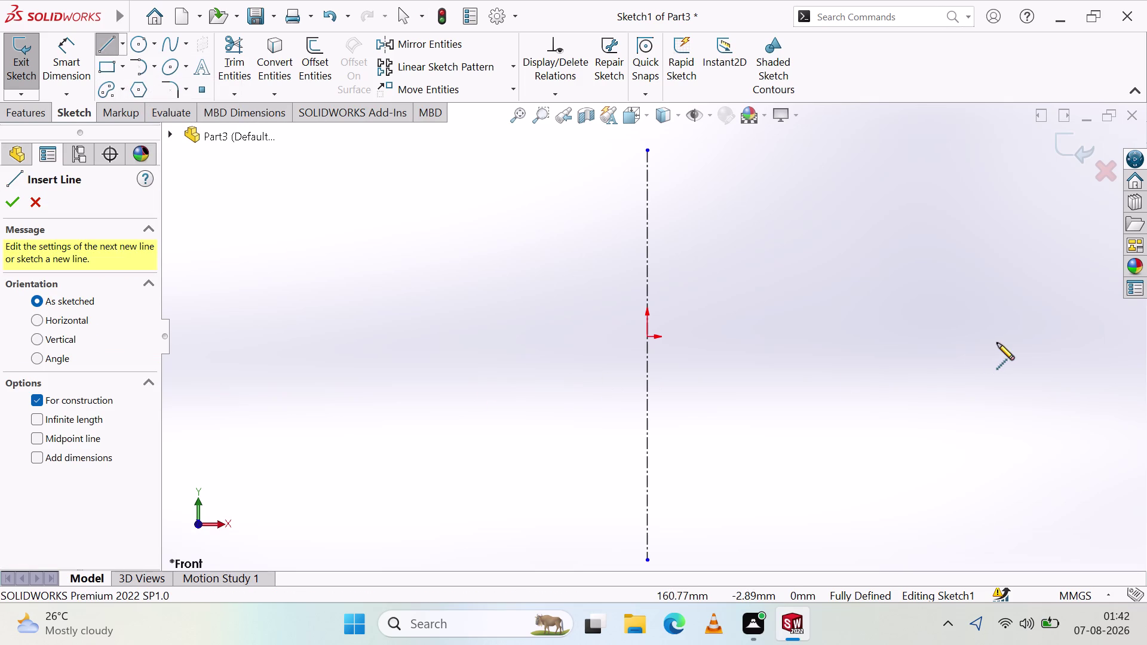
click(1009, 337)
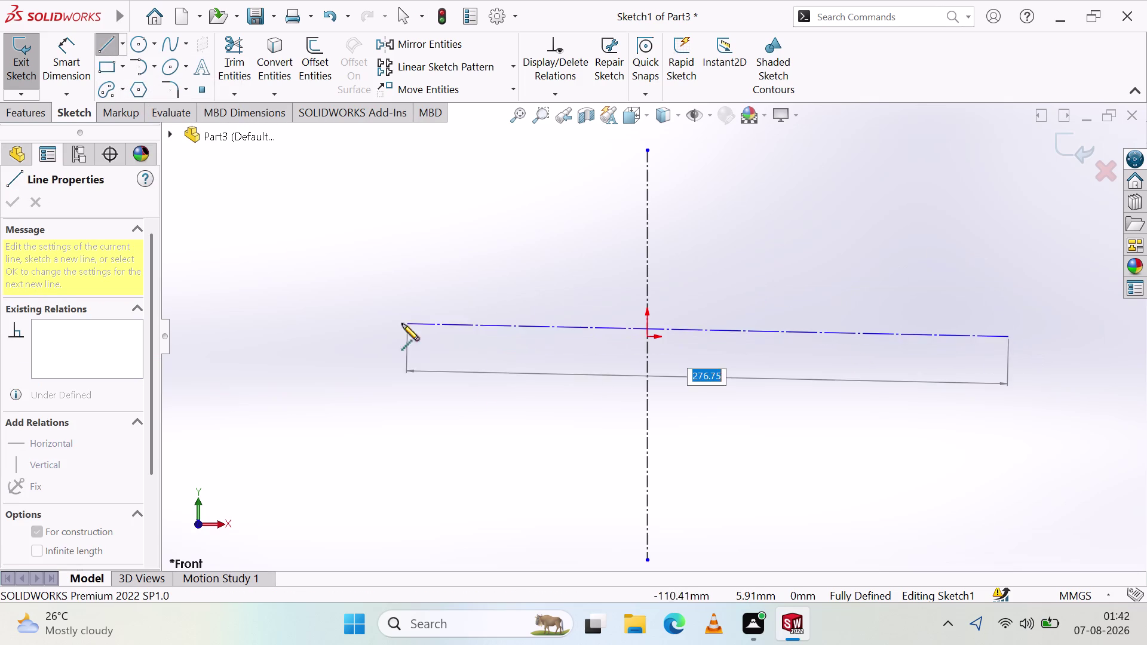
click(319, 337)
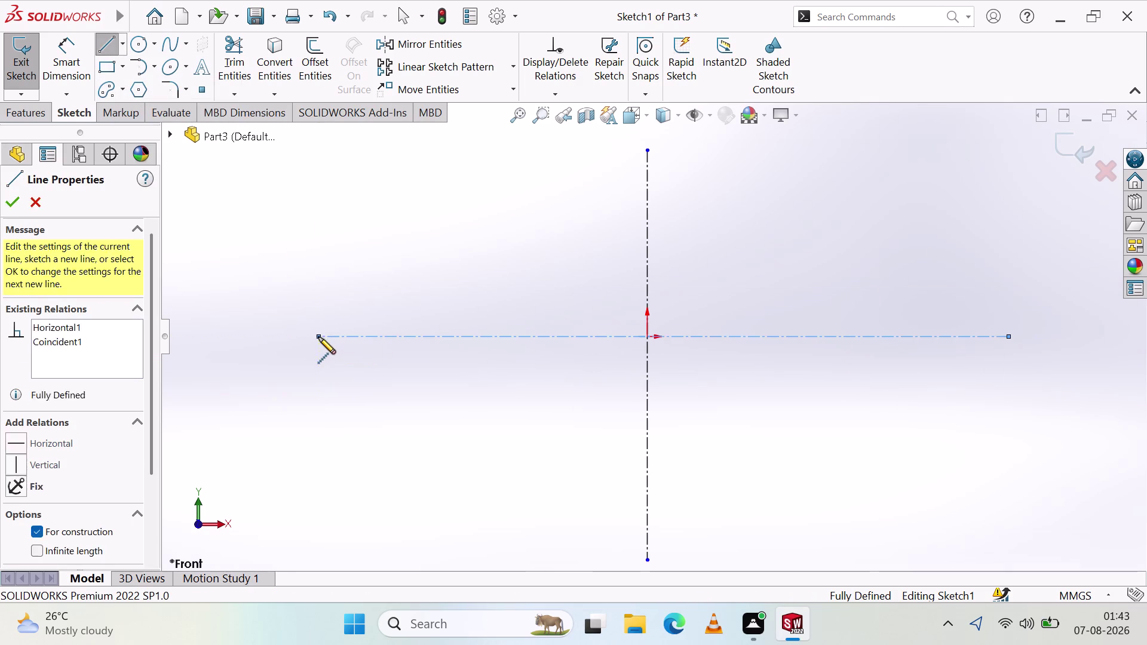
key(Escape)
key(Escape)
key(Escape)
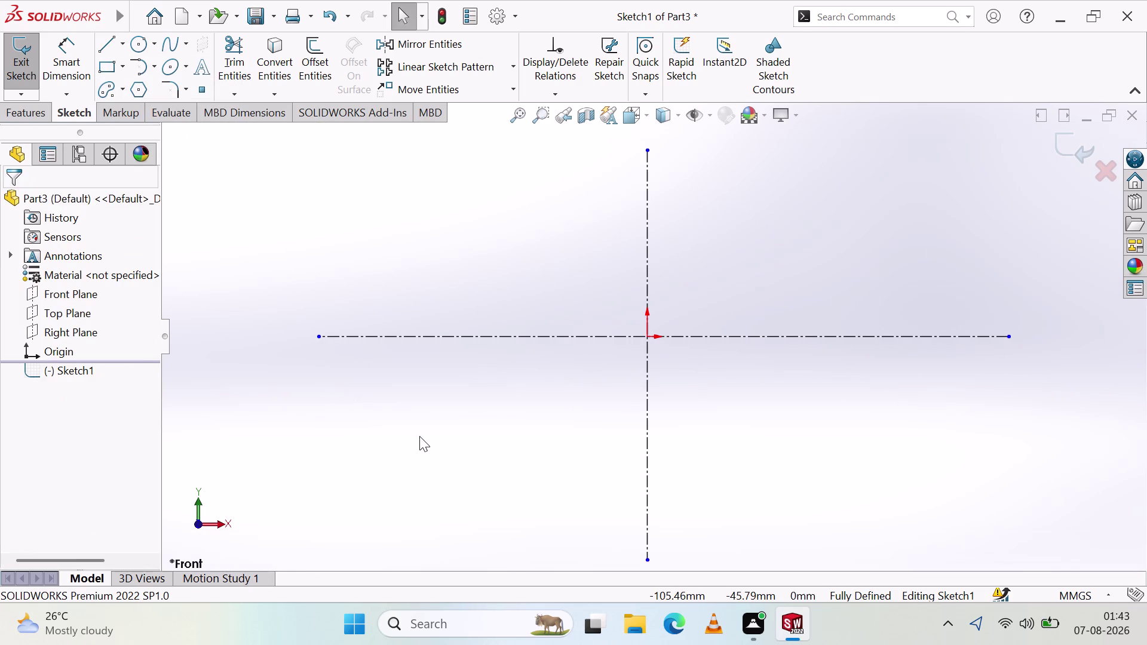
click(420, 437)
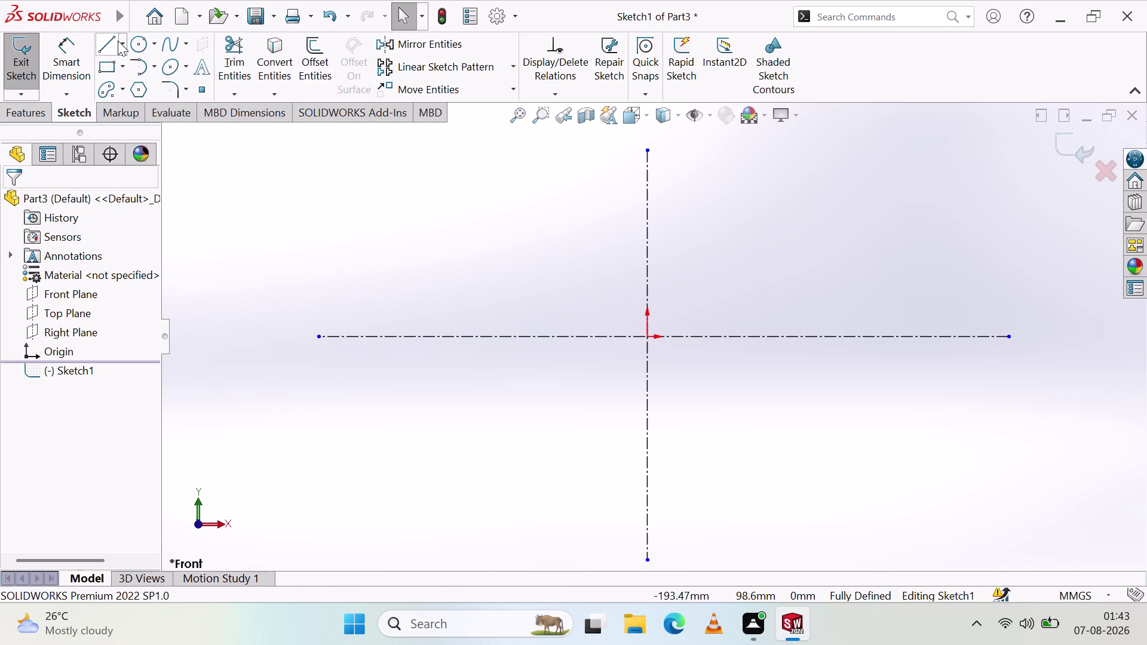
Drag the vertical centerline's ends up and down and the horizontal centerline's ends left and right.
scroll(up, 3)
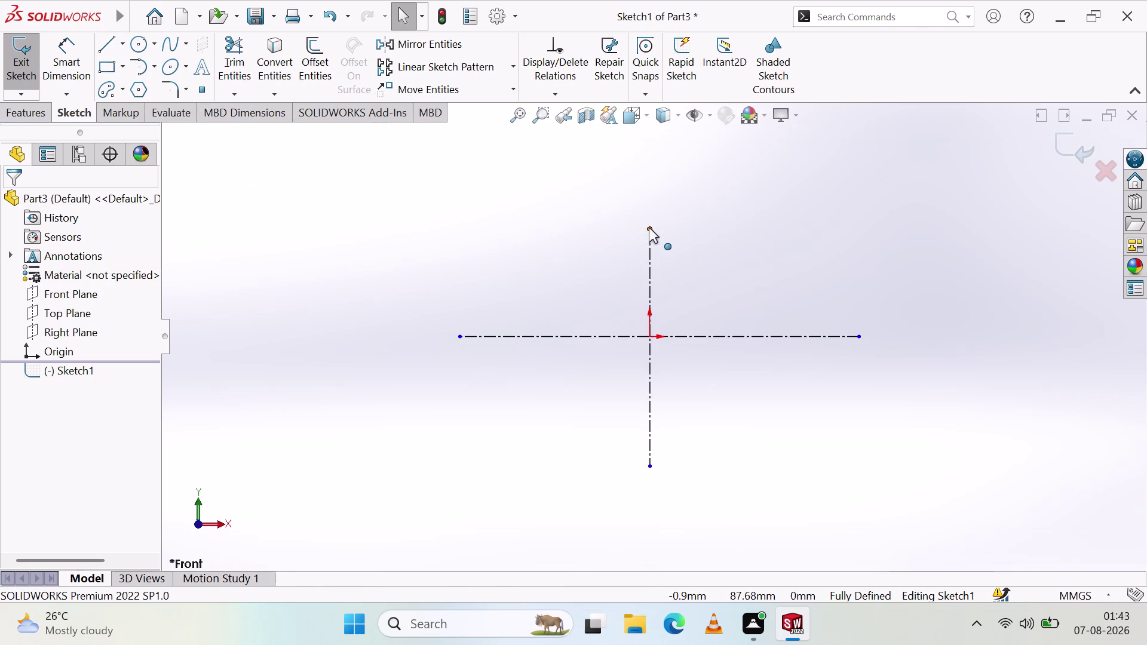
drag(648, 229, 653, 136)
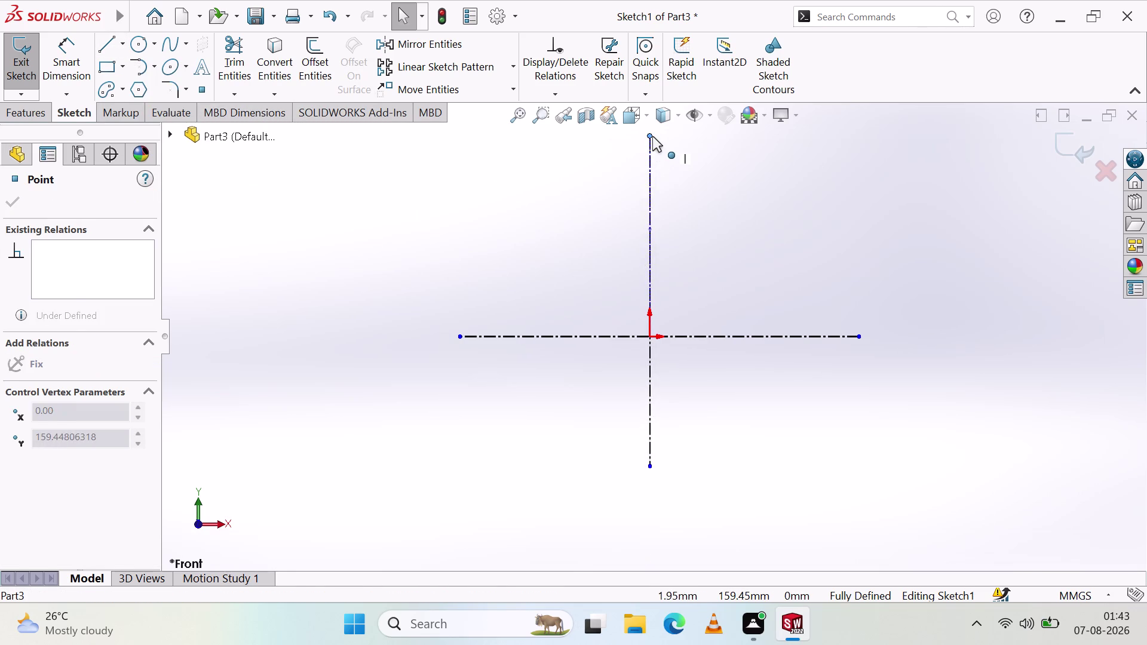
drag(653, 136, 652, 135)
drag(650, 464, 644, 481)
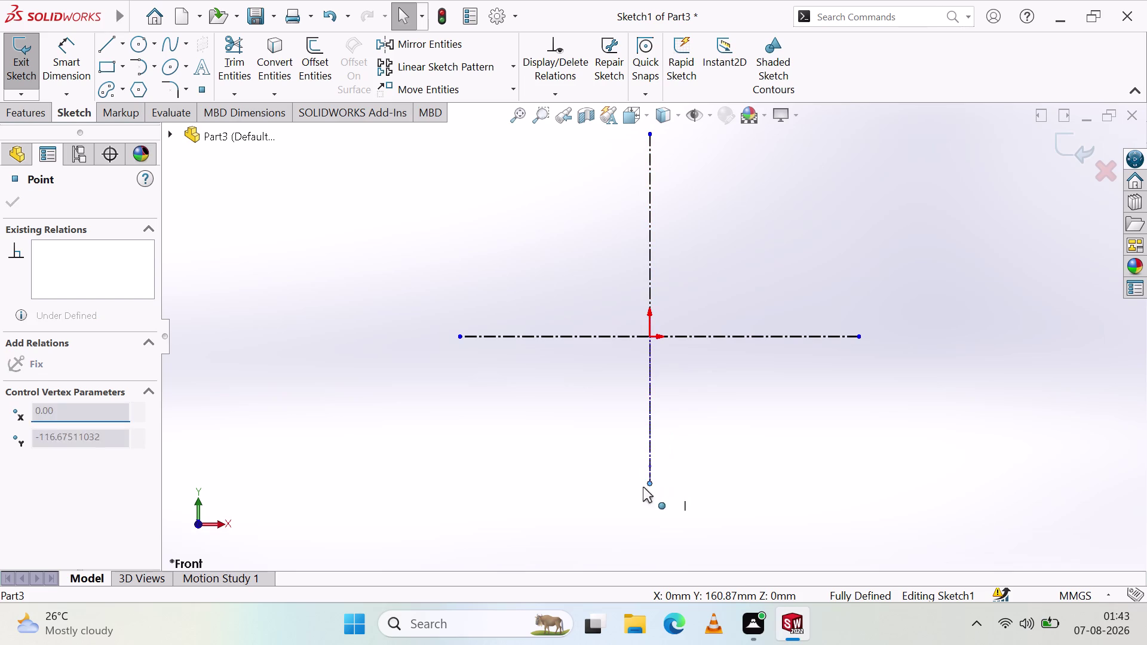
drag(644, 481, 639, 520)
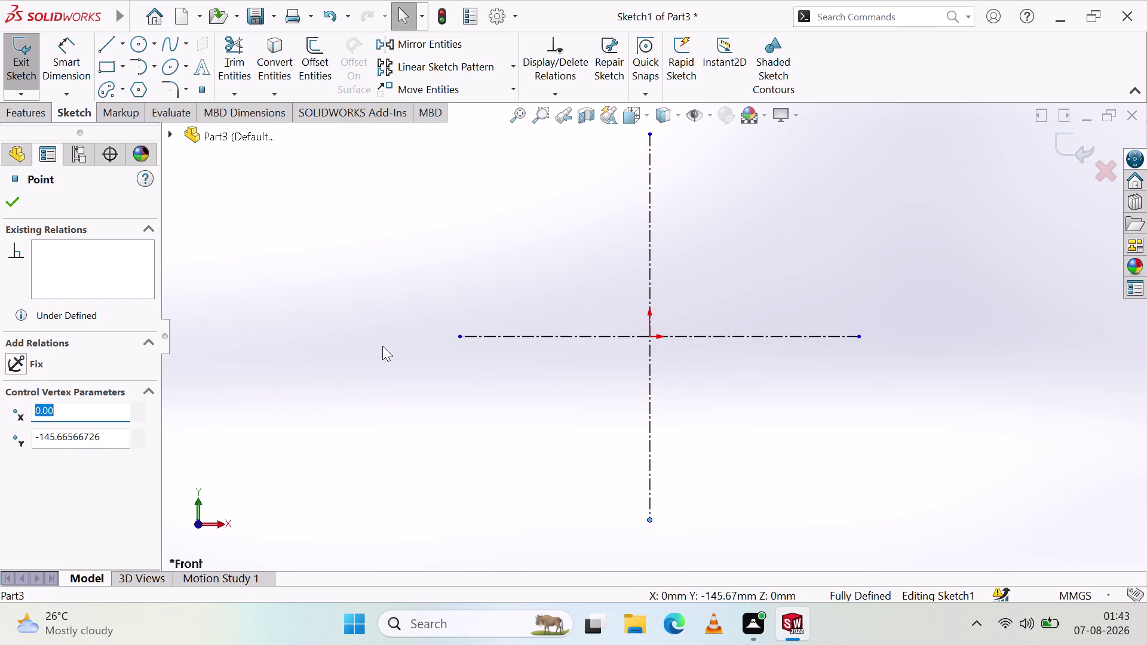
drag(460, 336, 382, 340)
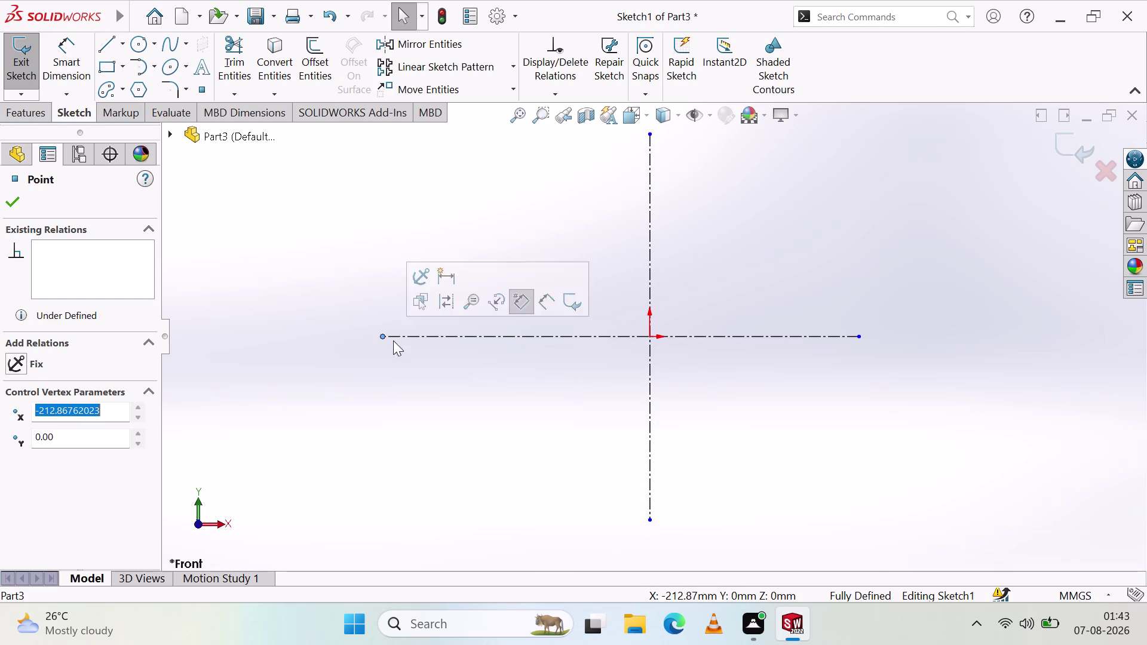
drag(858, 338, 881, 331)
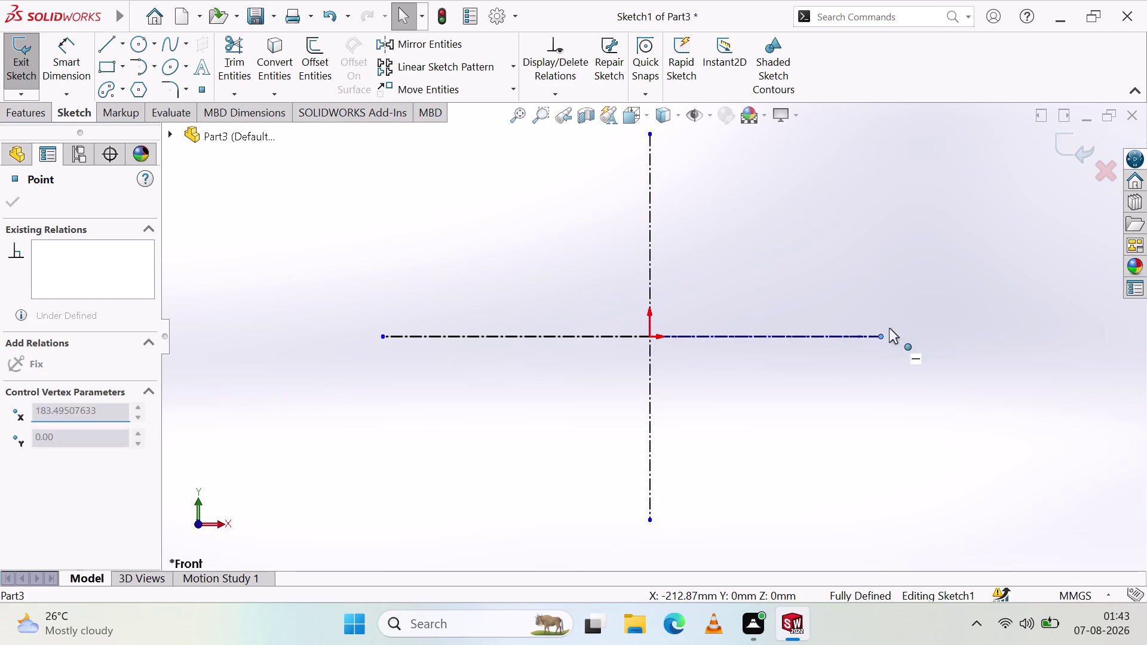
drag(881, 331, 920, 324)
click(758, 433)
scroll(down, 3)
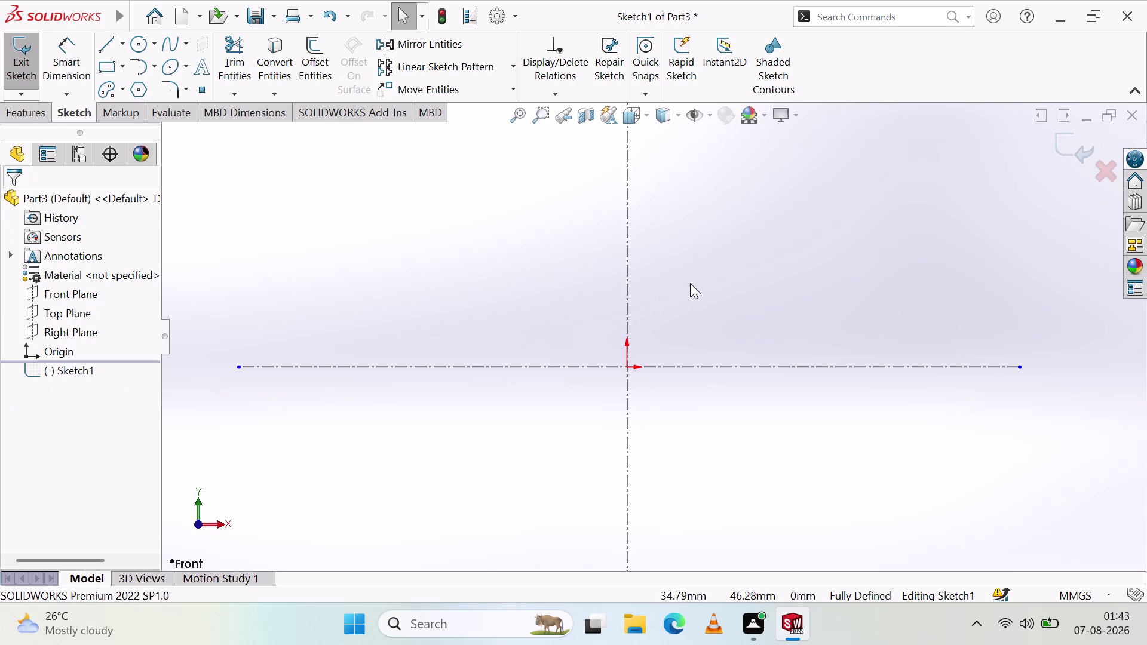
scroll(up, 3)
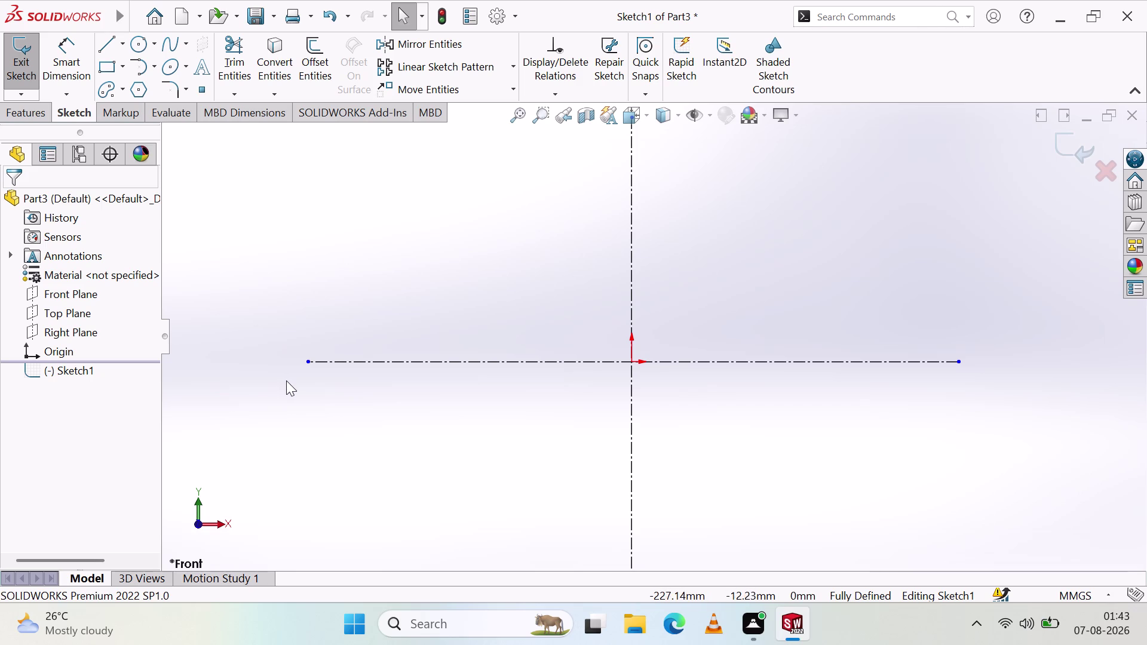
Dimension the horizontal centerline's length to 80.
click(54, 60)
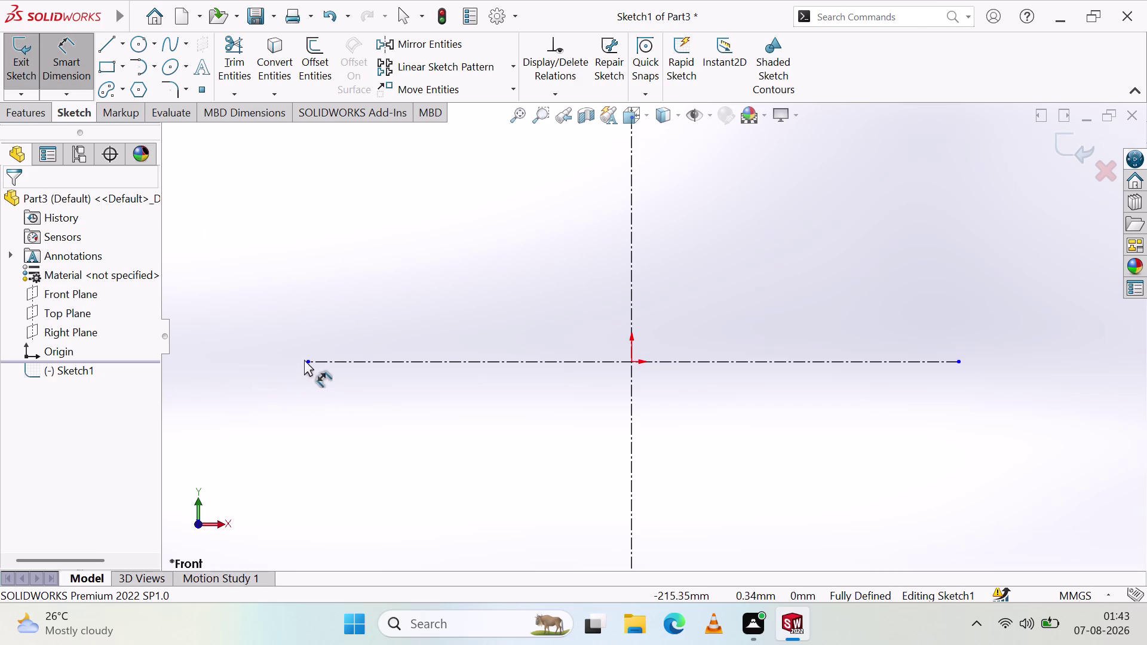
click(306, 363)
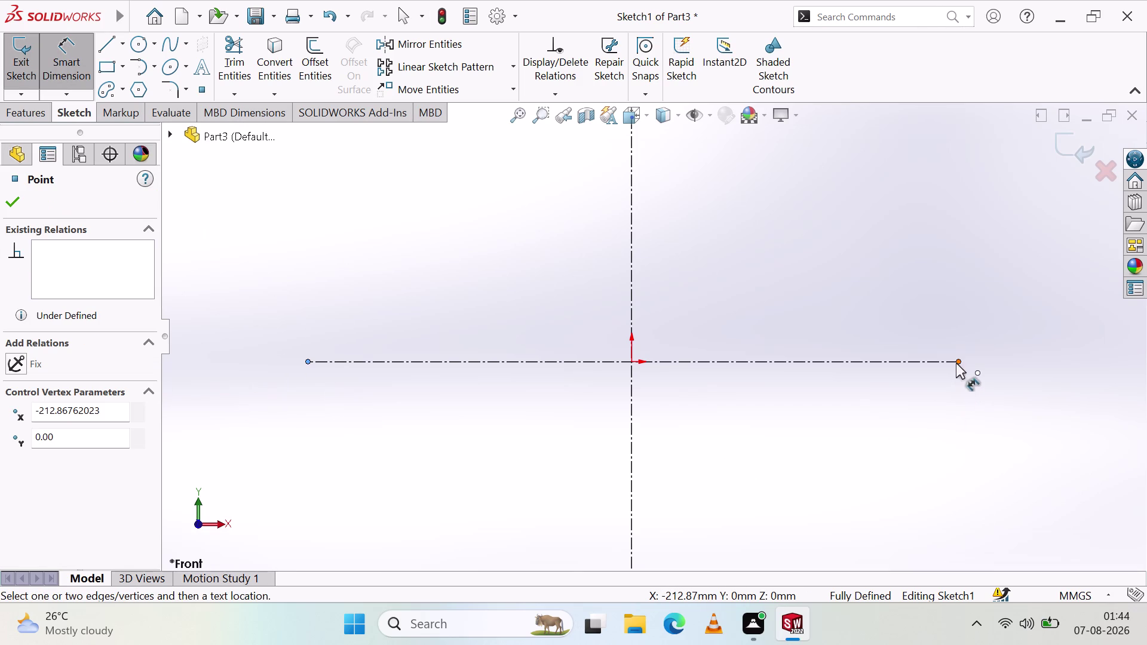
click(958, 359)
click(733, 441)
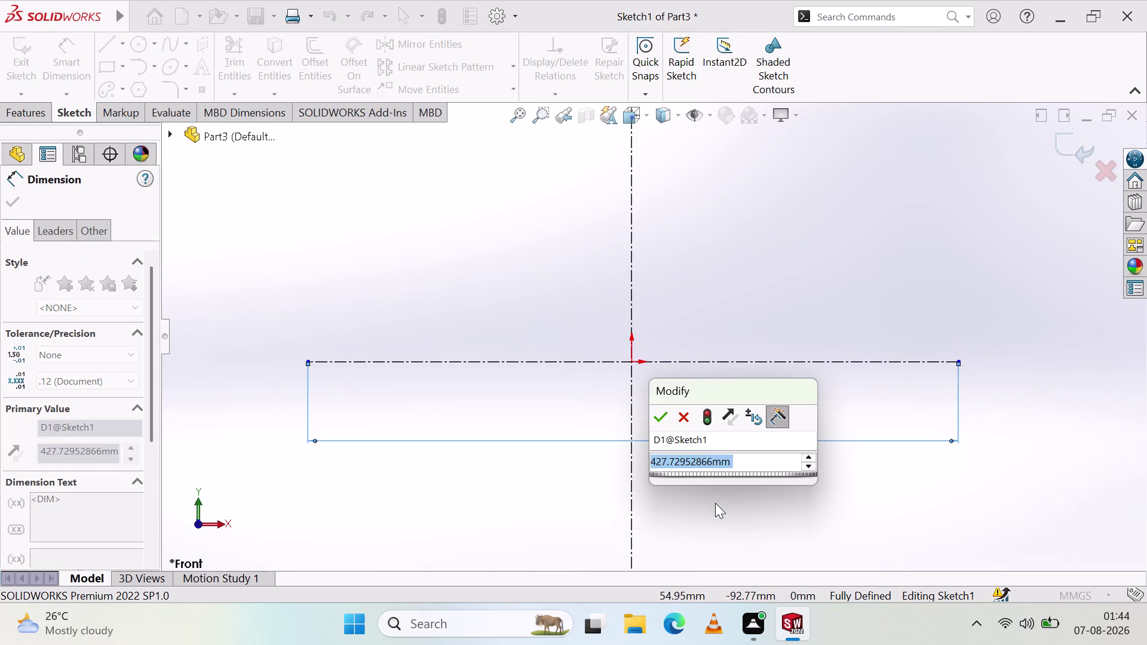
text(80)
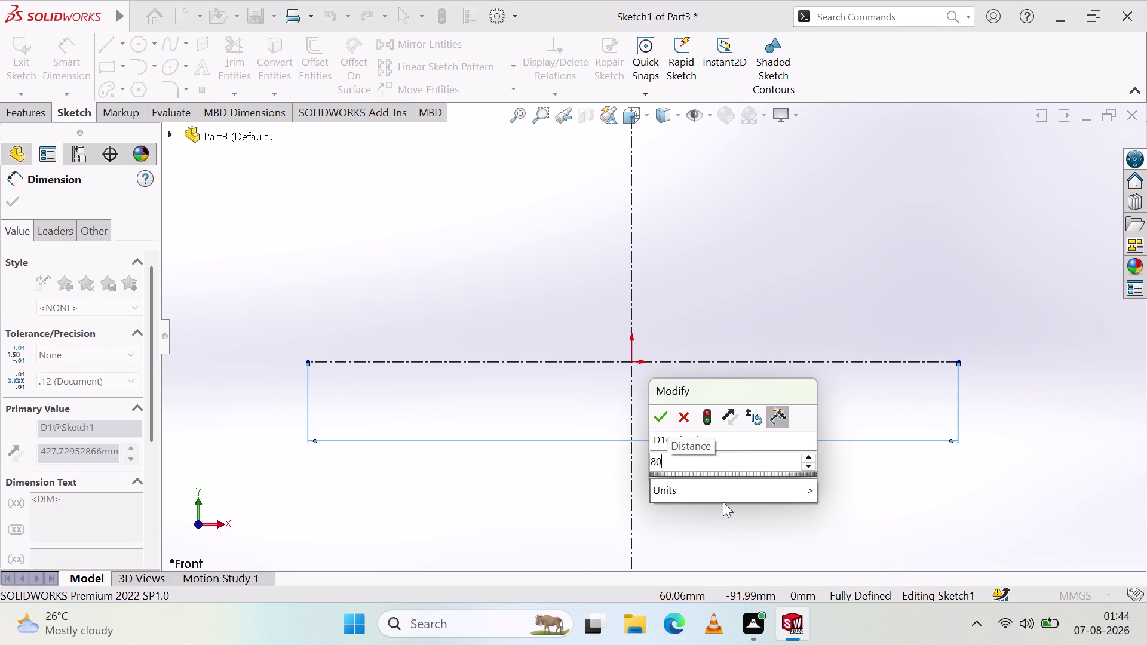
key(Return)
click(696, 399)
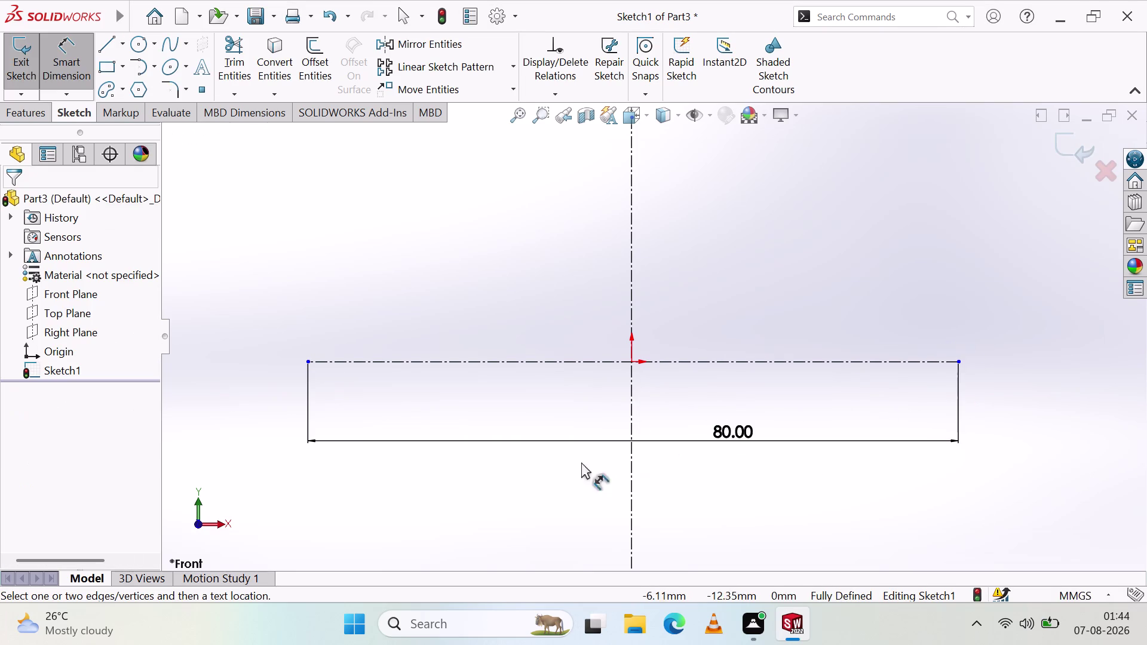
Dimension the vertical centerline's length to 68.
scroll(up, 3)
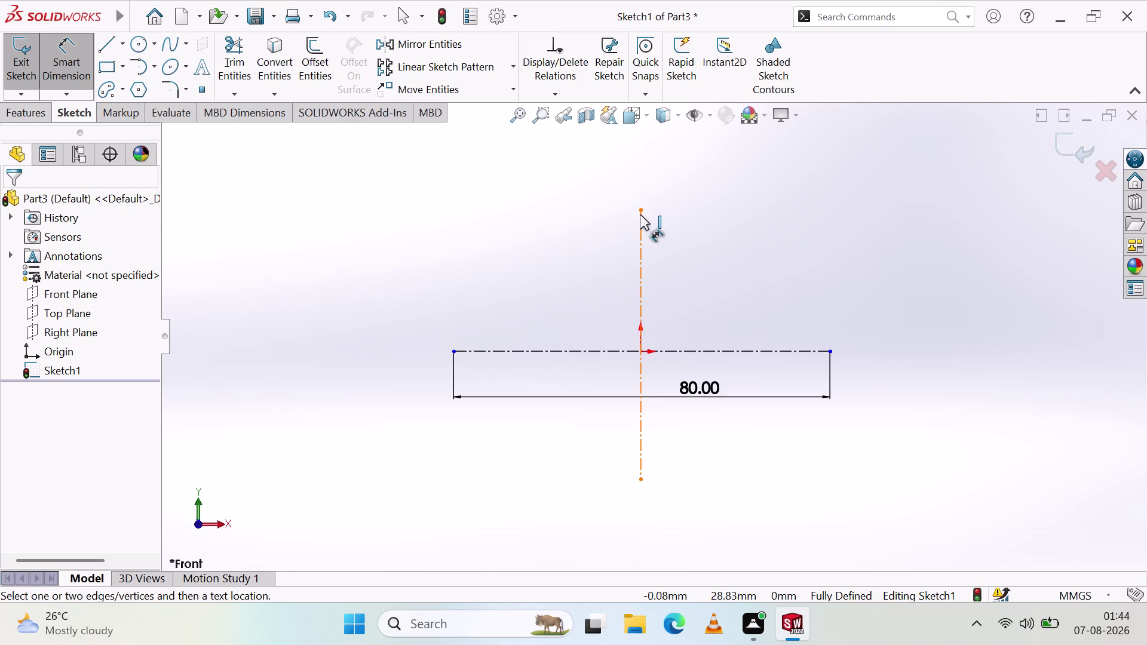
click(639, 208)
click(640, 480)
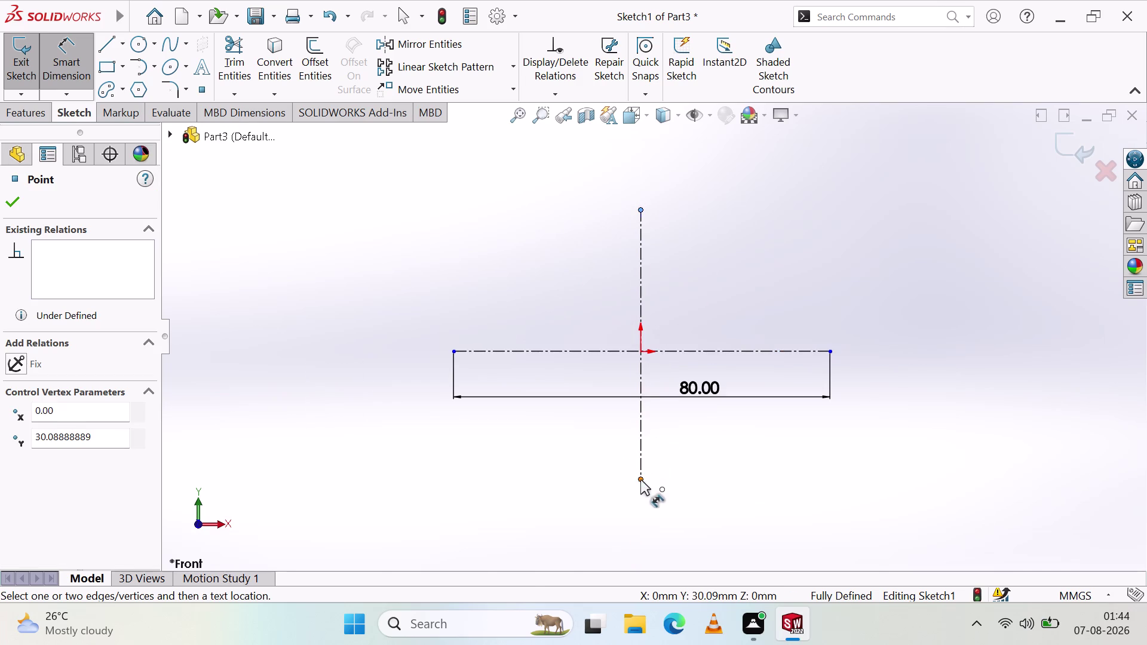
click(735, 321)
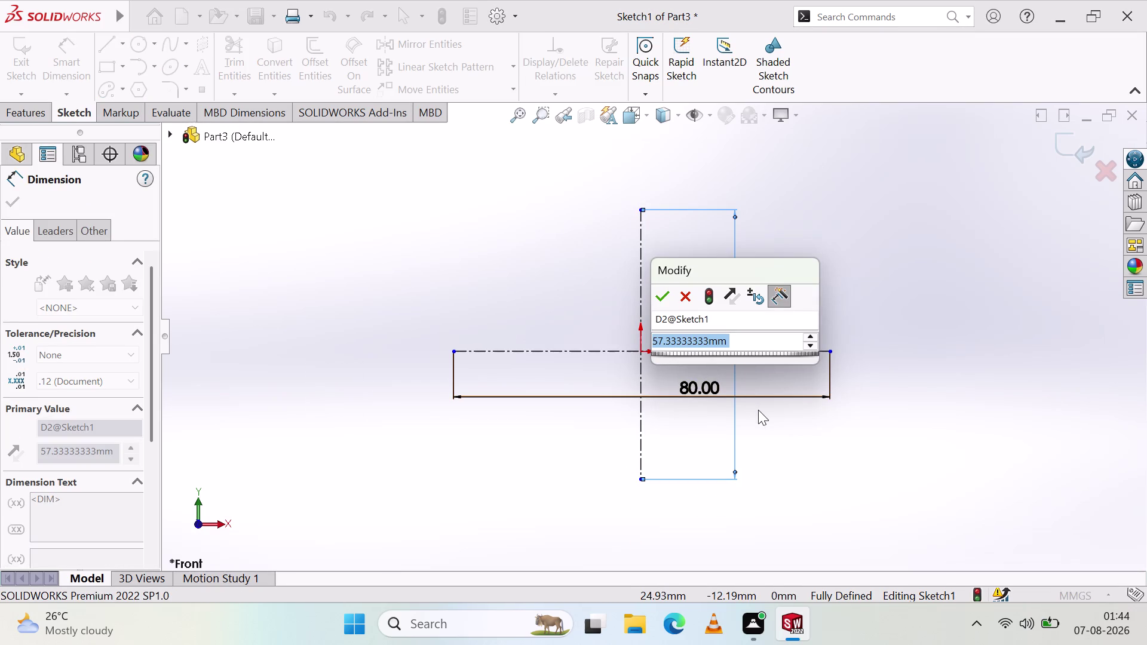
key(6)
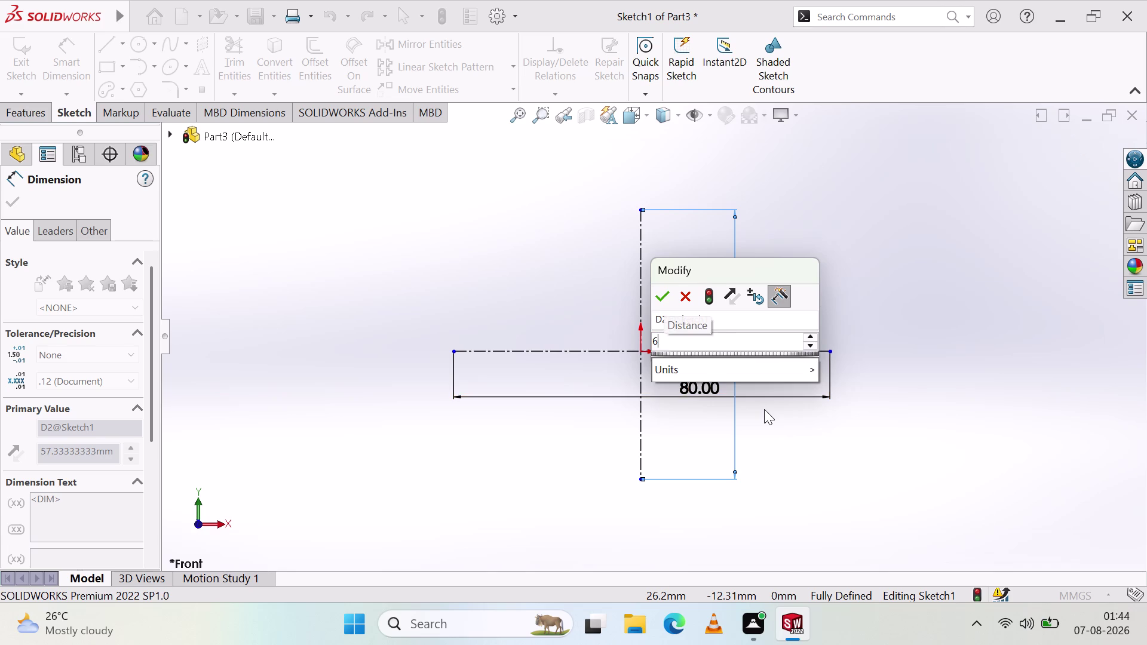
key(8)
key(Return)
click(802, 282)
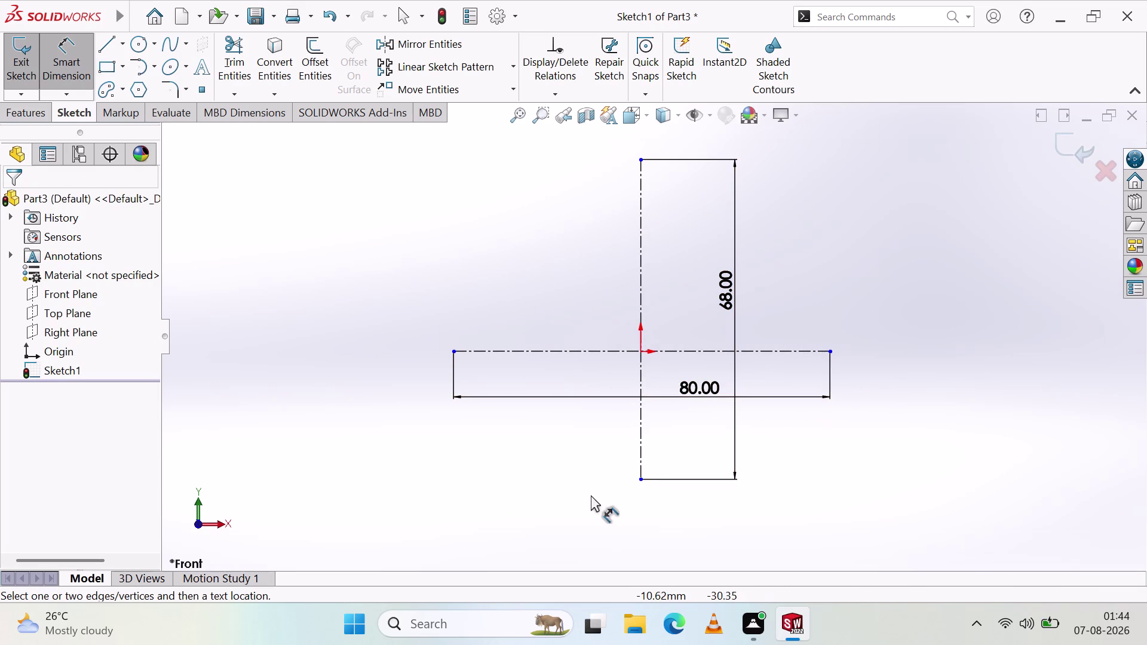
key(Escape)
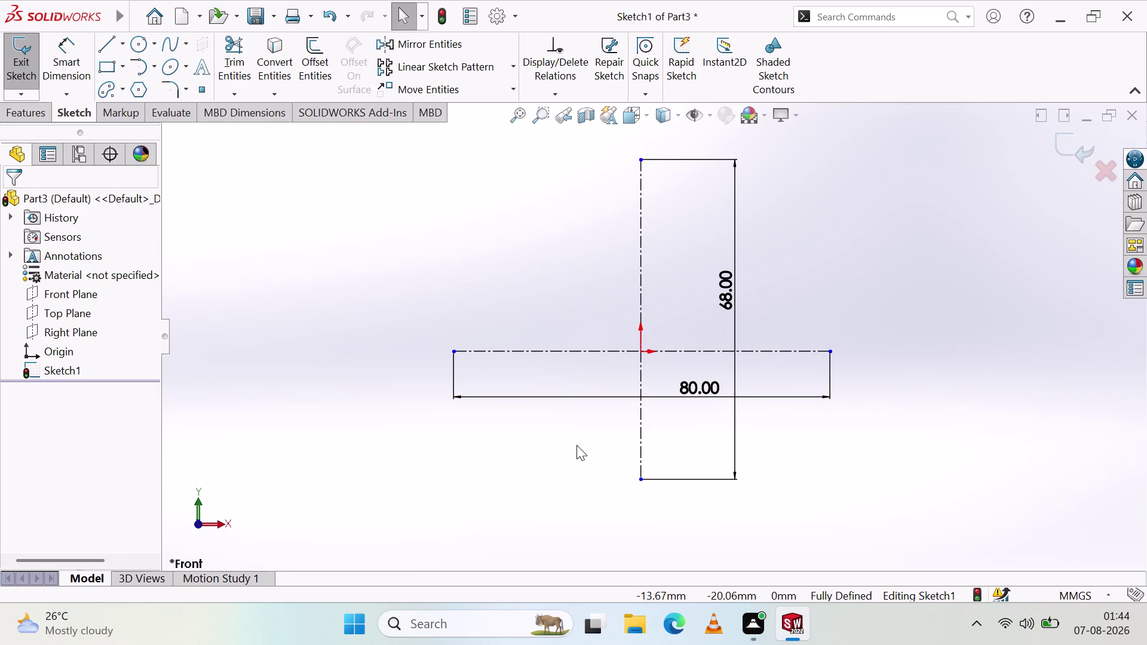
Make the vertical centerline's endpoints symmetric about the horizontal centerline.
click(641, 480)
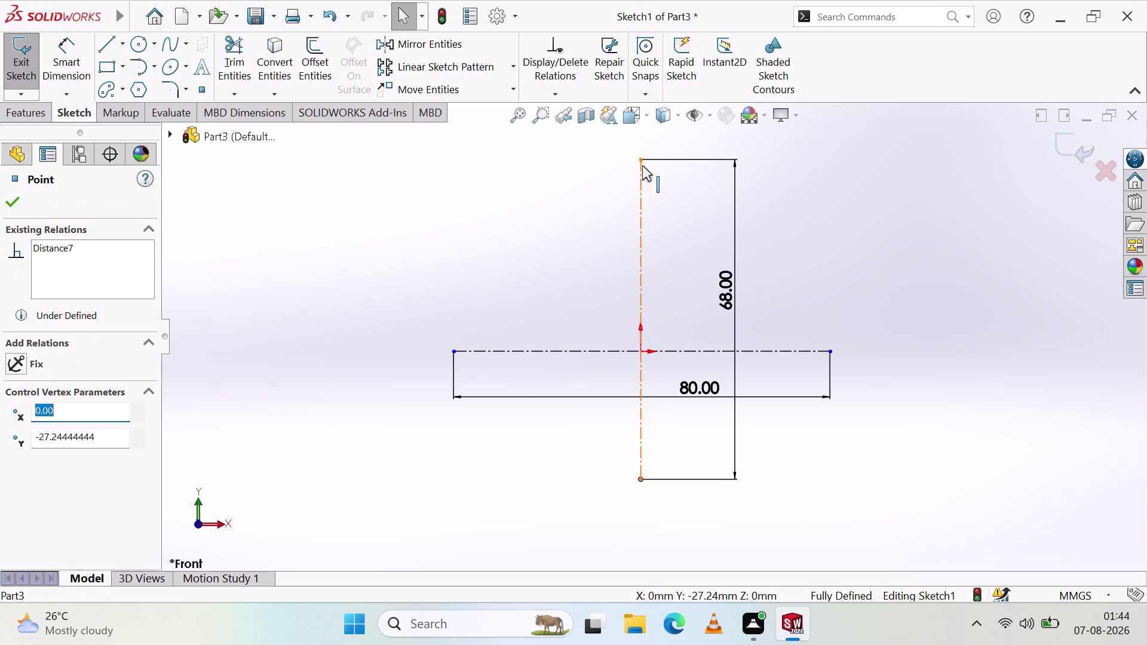
click(639, 158)
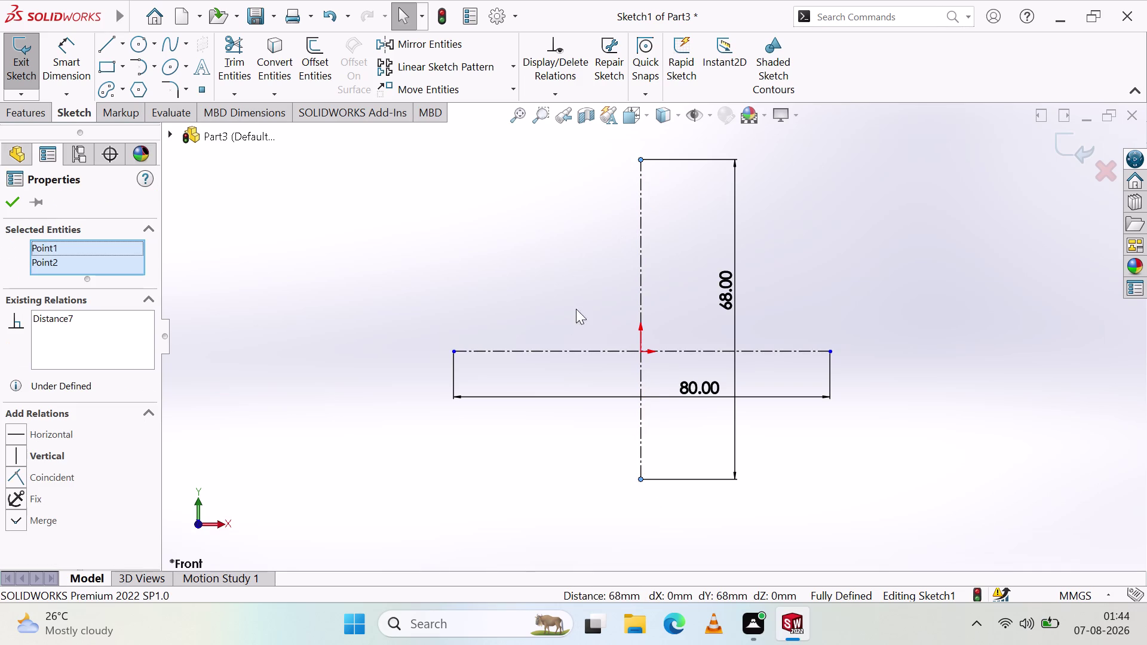
click(573, 348)
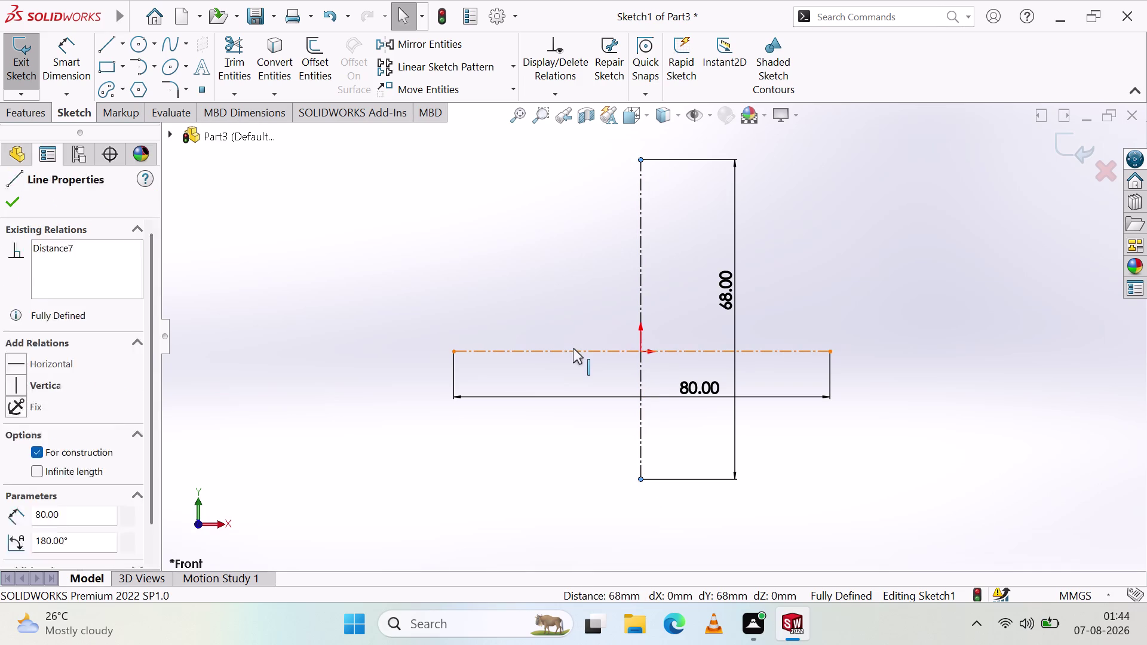
click(37, 446)
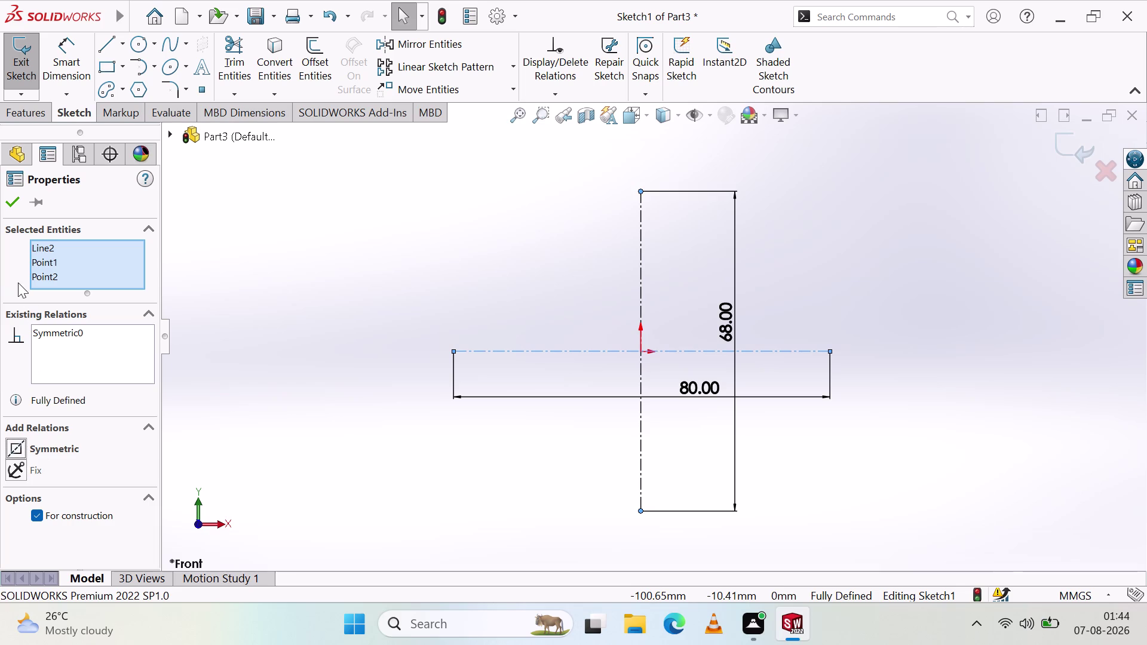
click(8, 203)
click(399, 295)
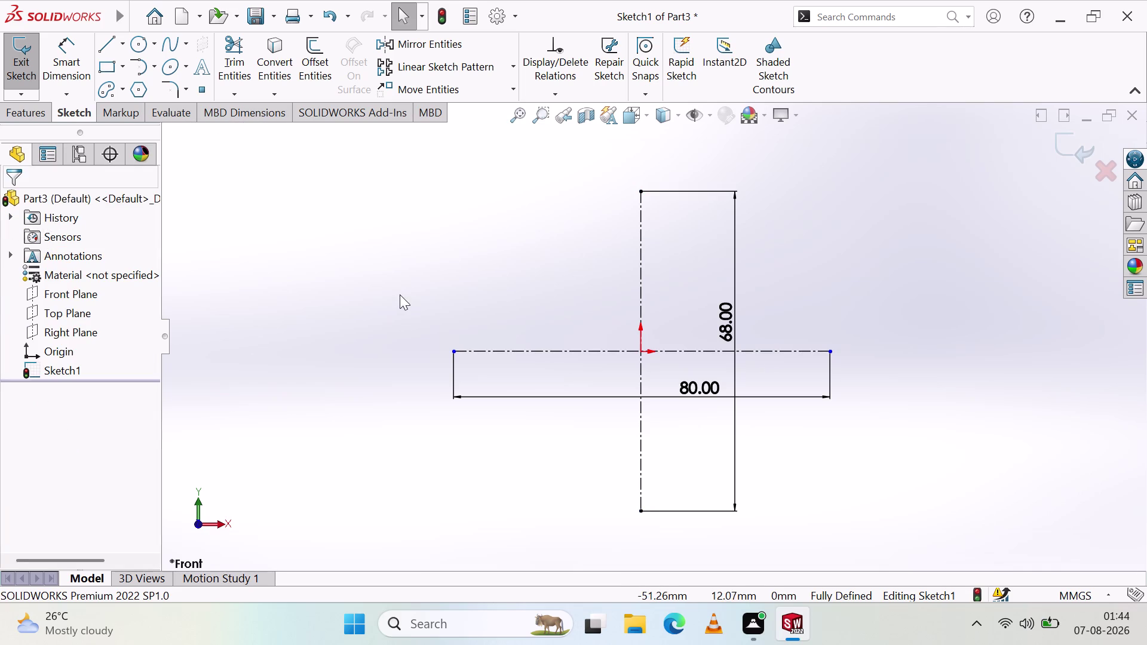
Move the 68 dimension left of the vertical centerline and the 80 dimension below the horizontal one.
drag(725, 331, 622, 359)
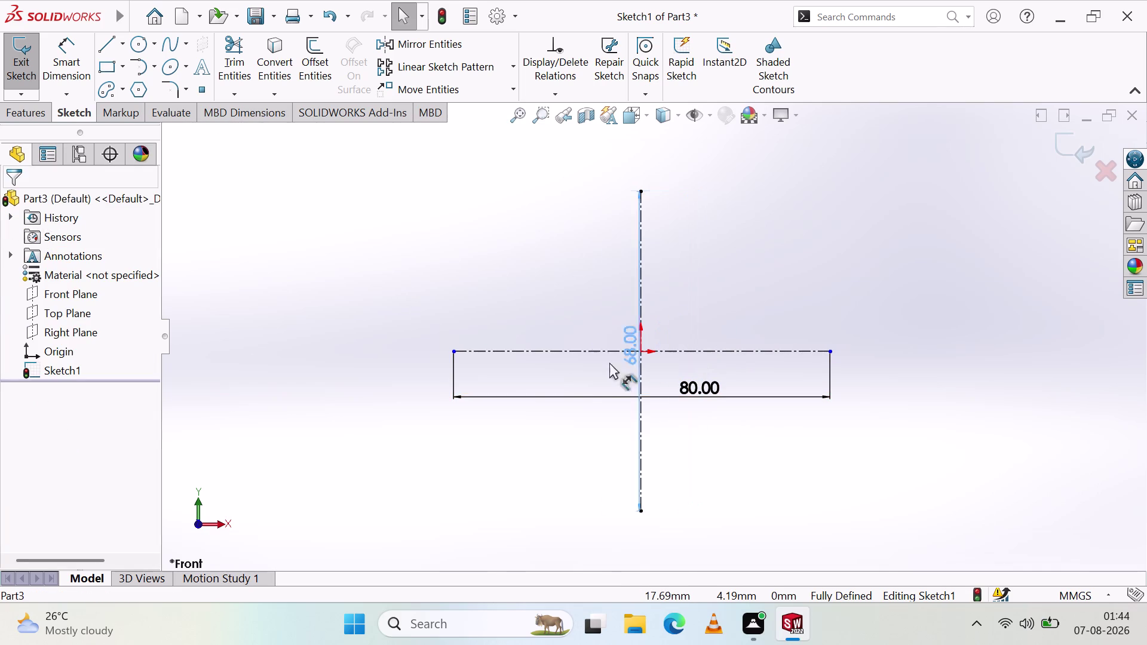
drag(622, 359, 571, 372)
click(554, 456)
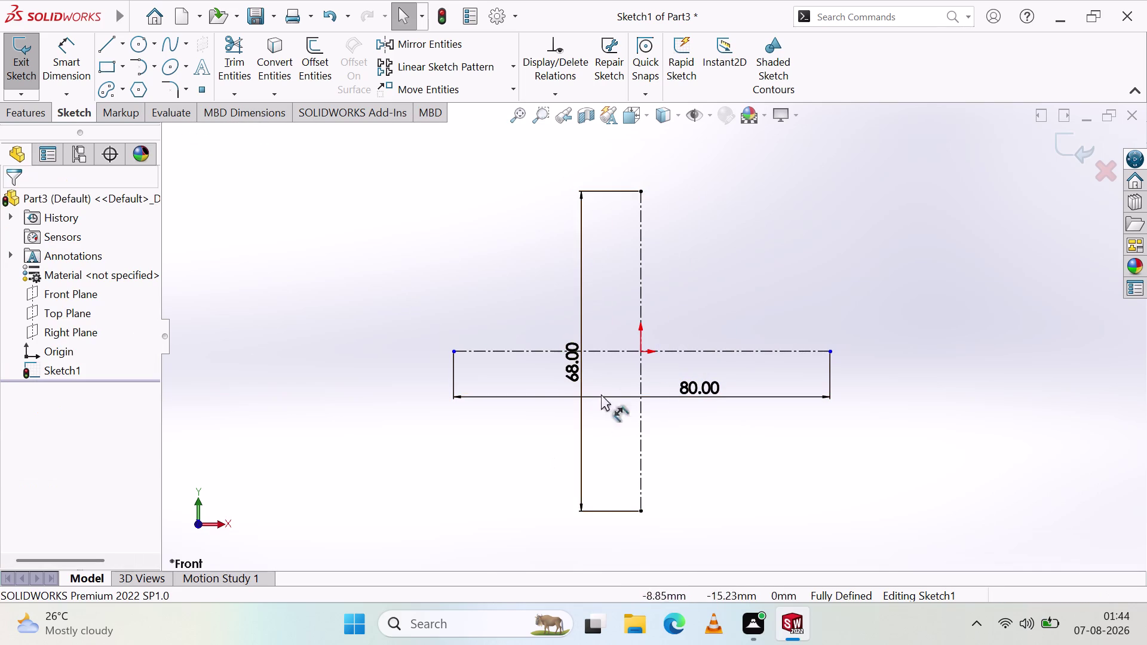
drag(692, 390, 512, 344)
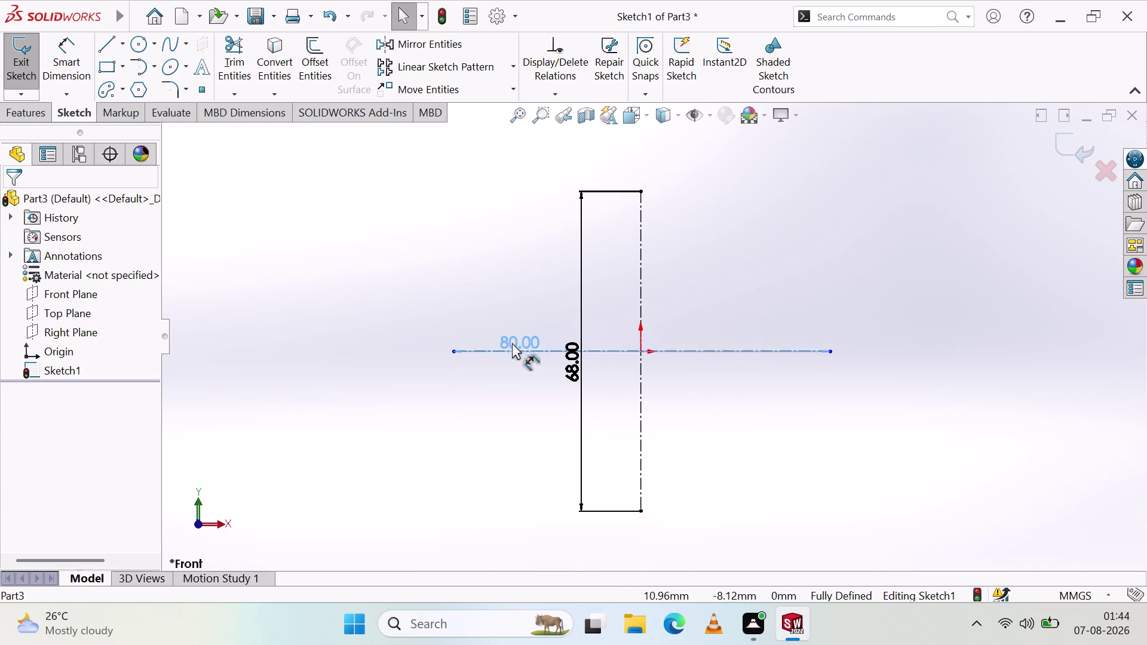
drag(512, 344, 335, 375)
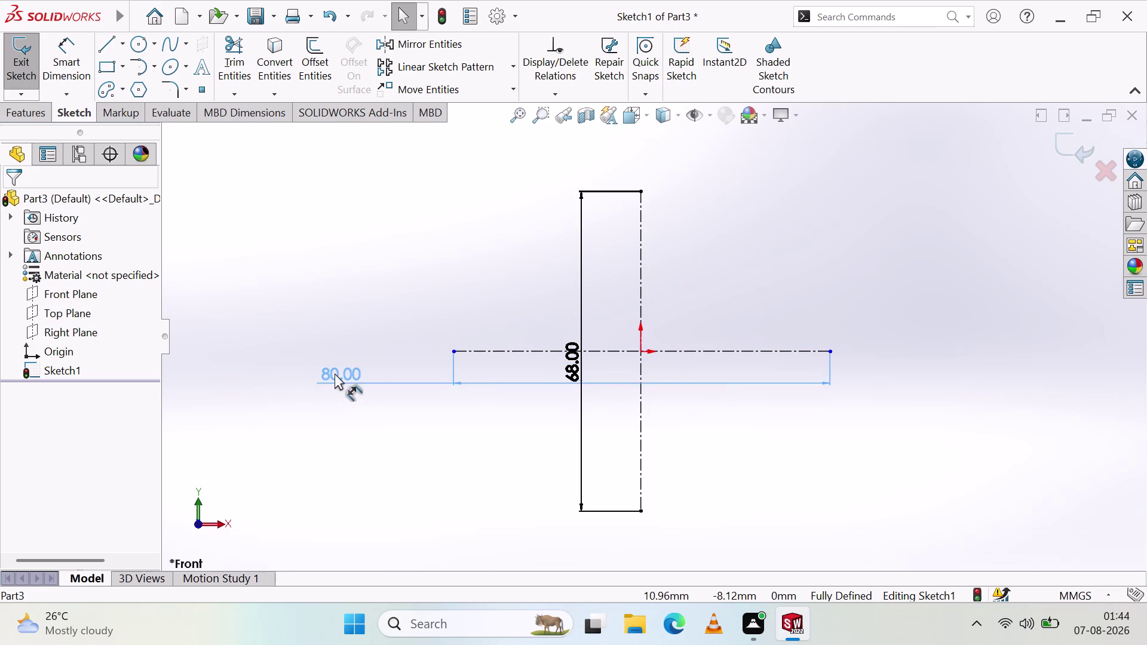
drag(335, 375, 333, 365)
click(384, 469)
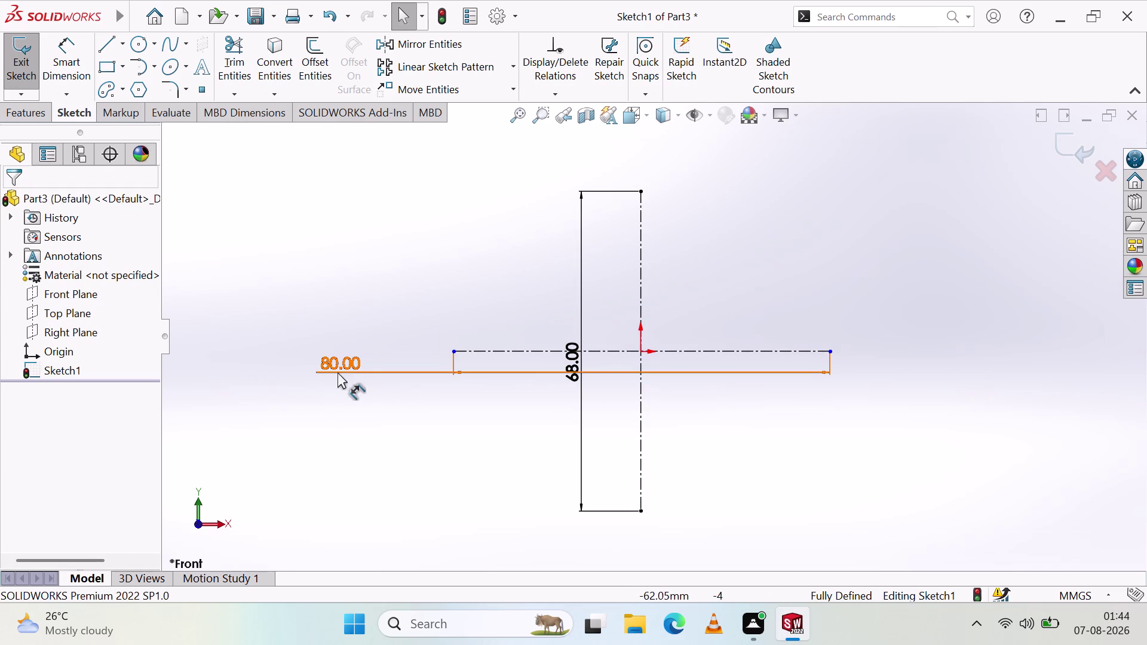
drag(331, 359, 315, 384)
click(397, 496)
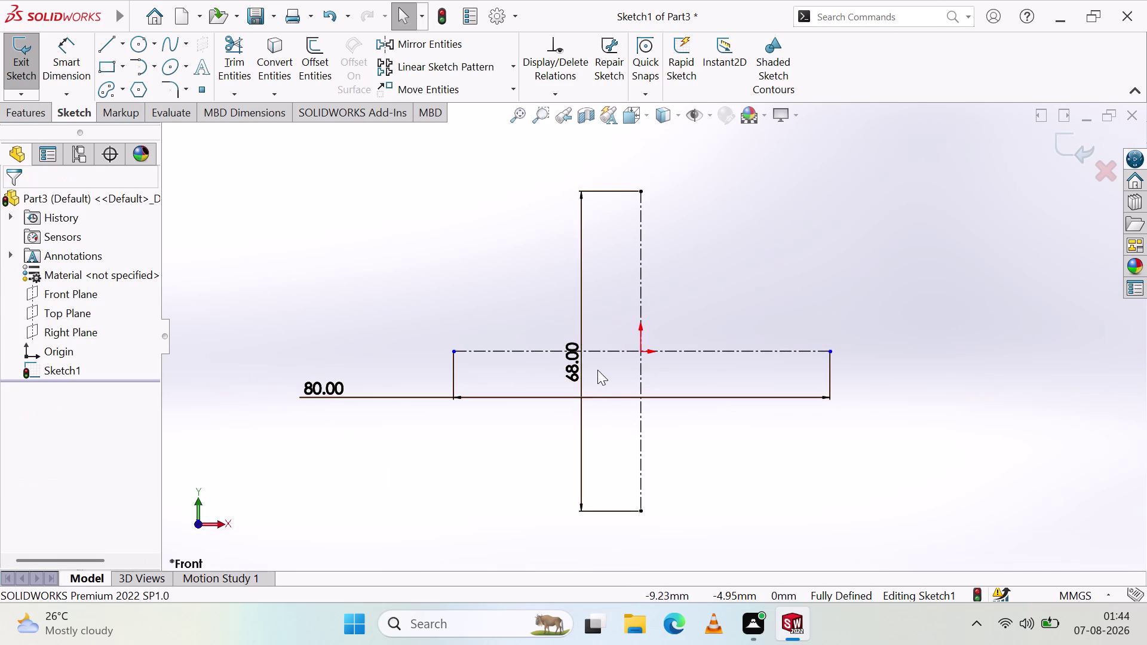
Reposition the 68 and 80 dimensions until each sits close to its centerline.
drag(568, 363, 714, 355)
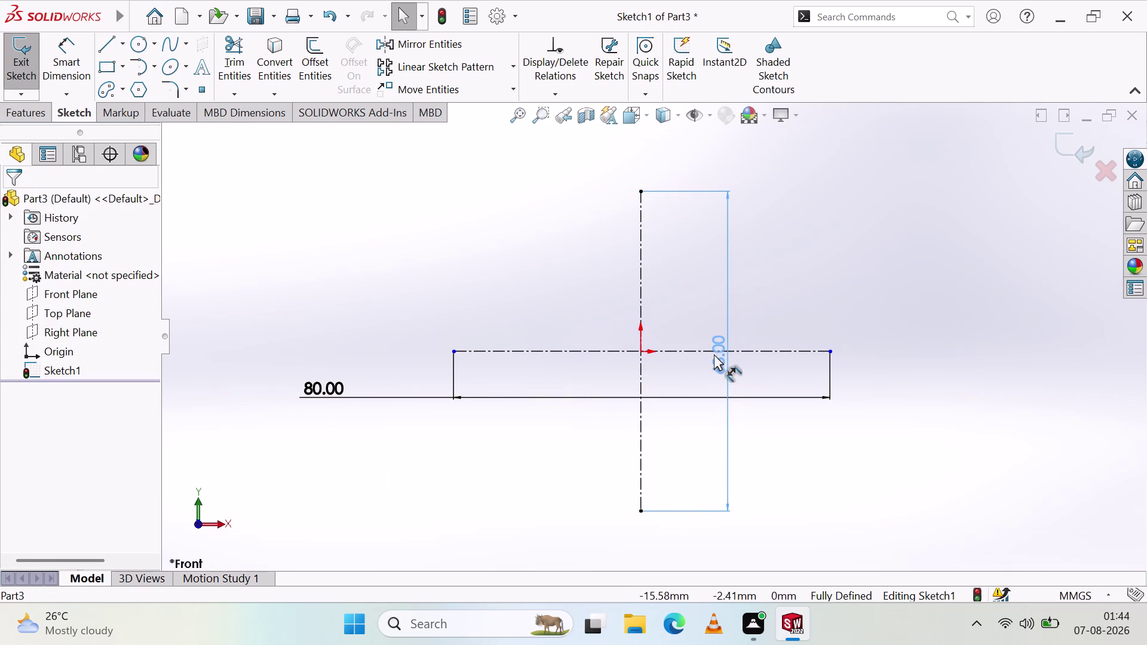
drag(715, 356, 727, 325)
click(928, 459)
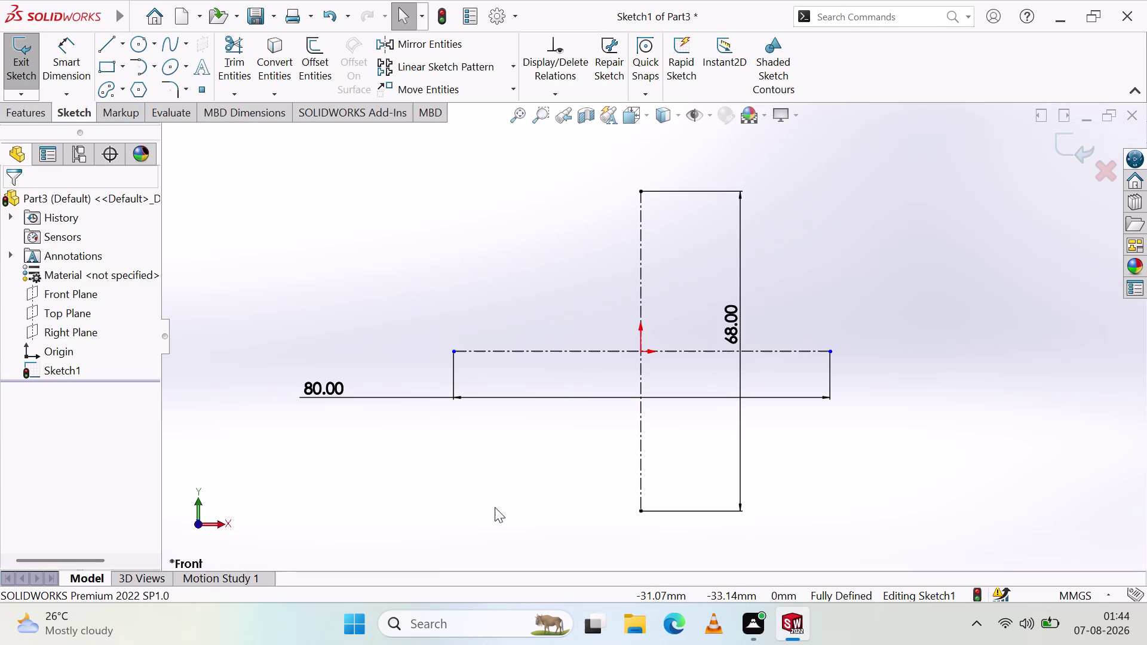
drag(737, 323, 587, 373)
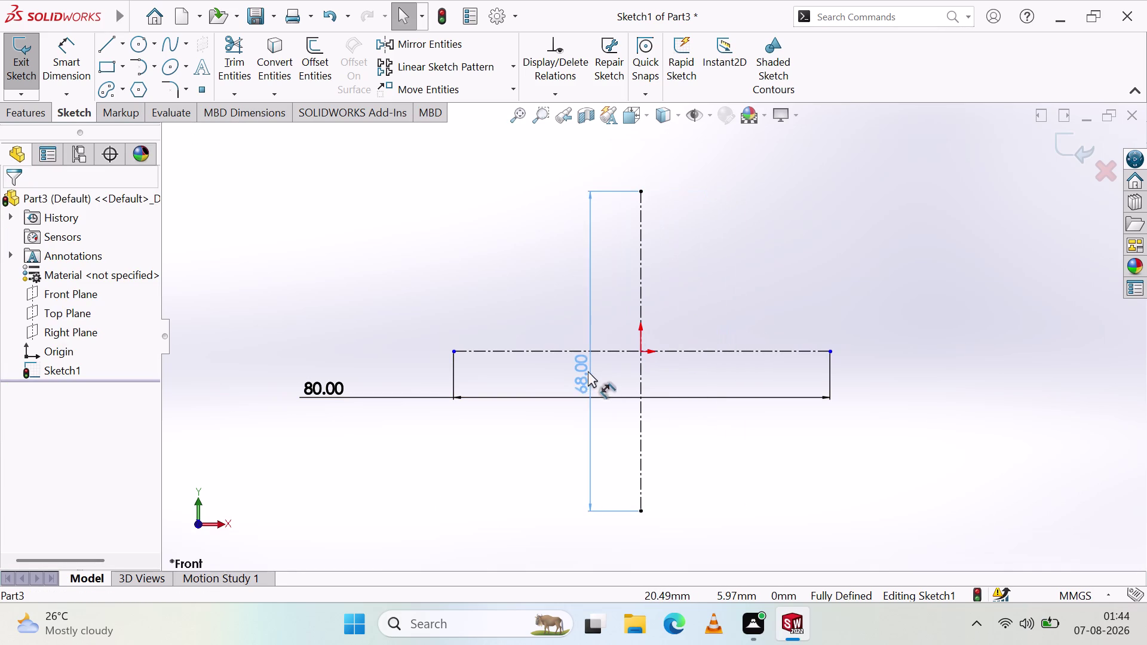
drag(587, 373, 574, 306)
click(503, 429)
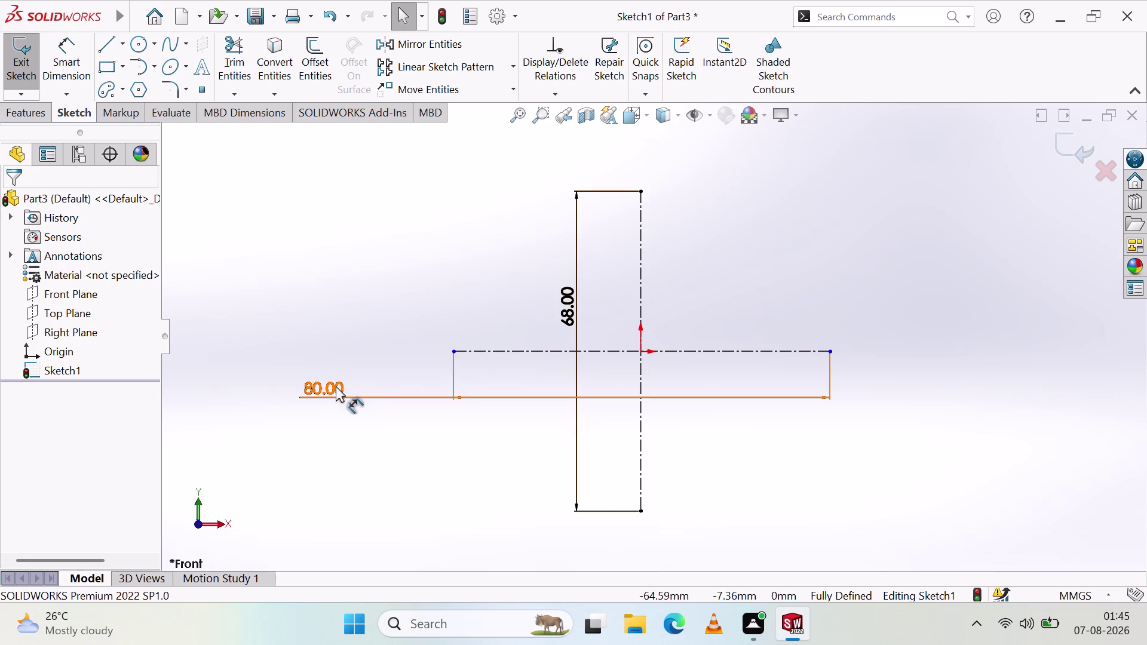
drag(336, 386, 337, 361)
click(392, 484)
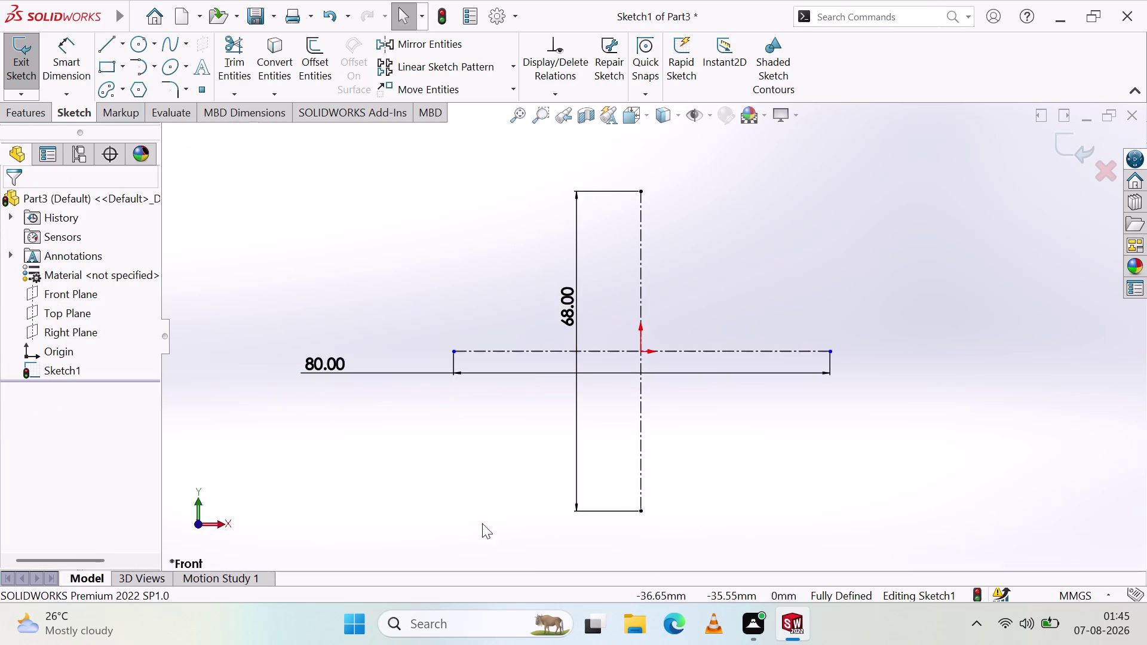
drag(563, 311, 612, 308)
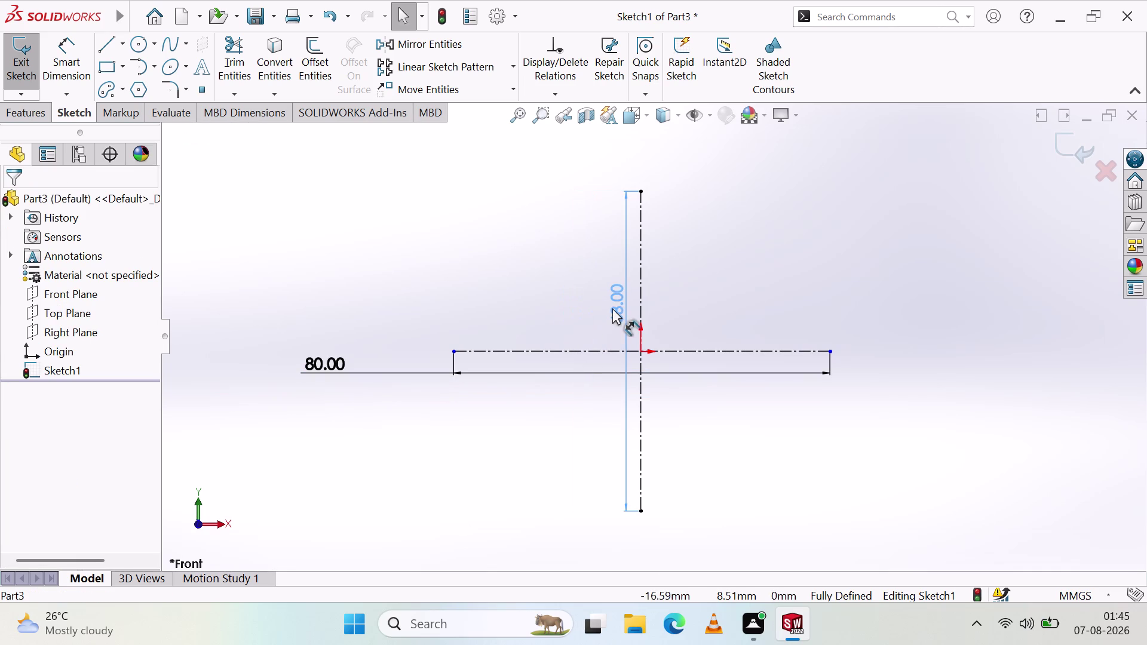
drag(612, 308, 590, 315)
click(525, 487)
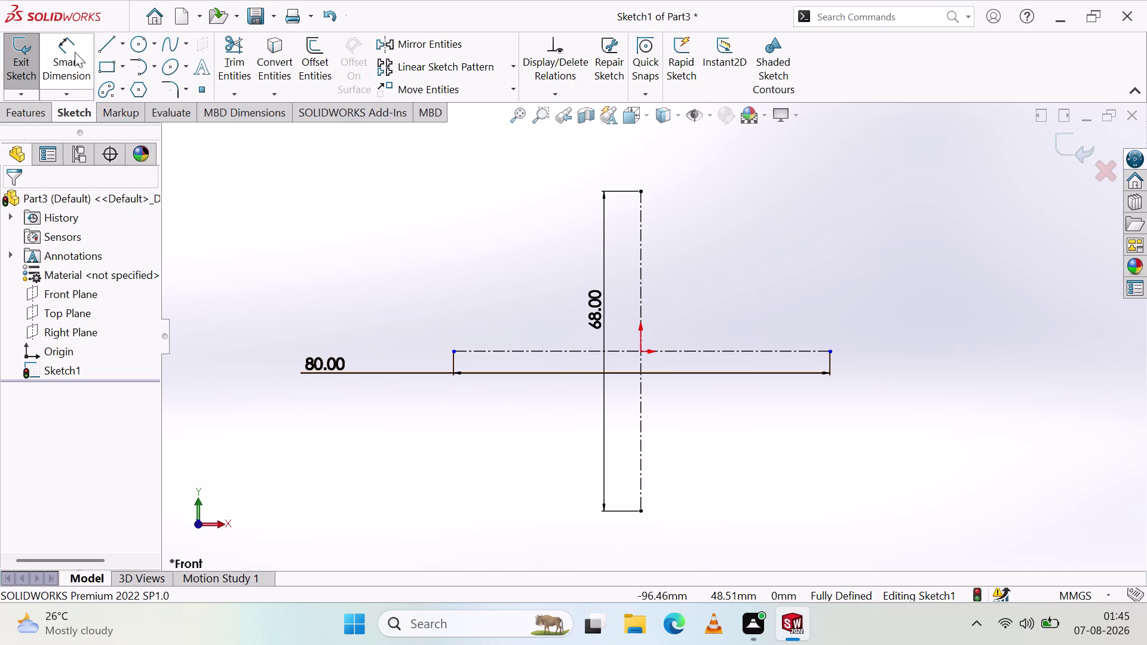
Switch the line tool to centerline and midpoint line drawing.
click(120, 49)
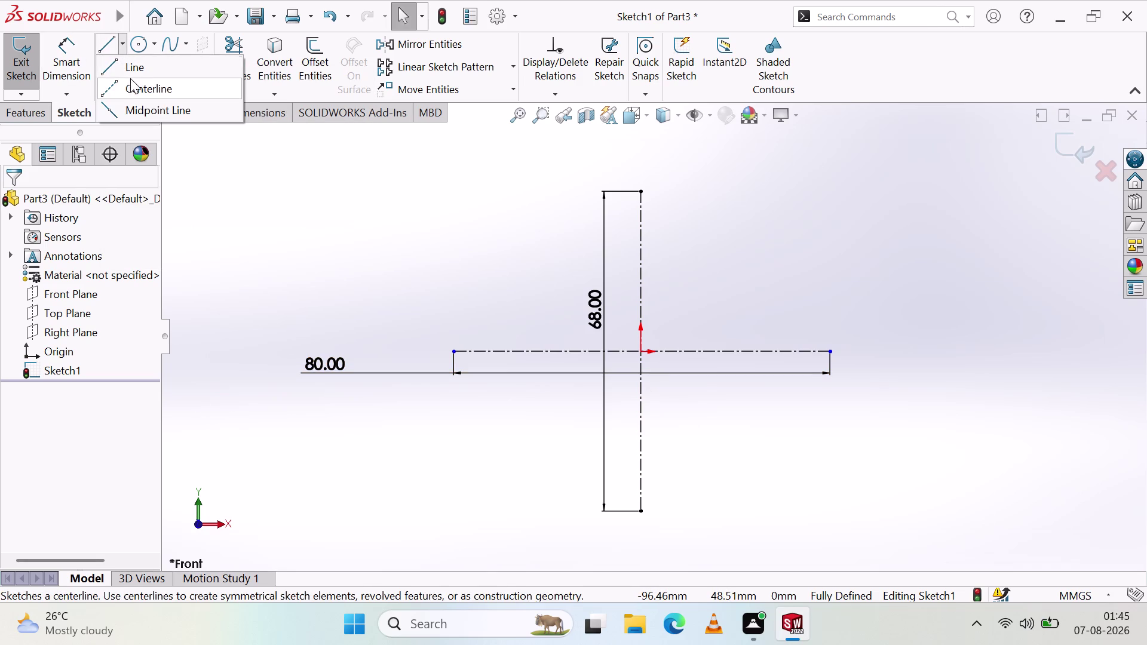
click(136, 88)
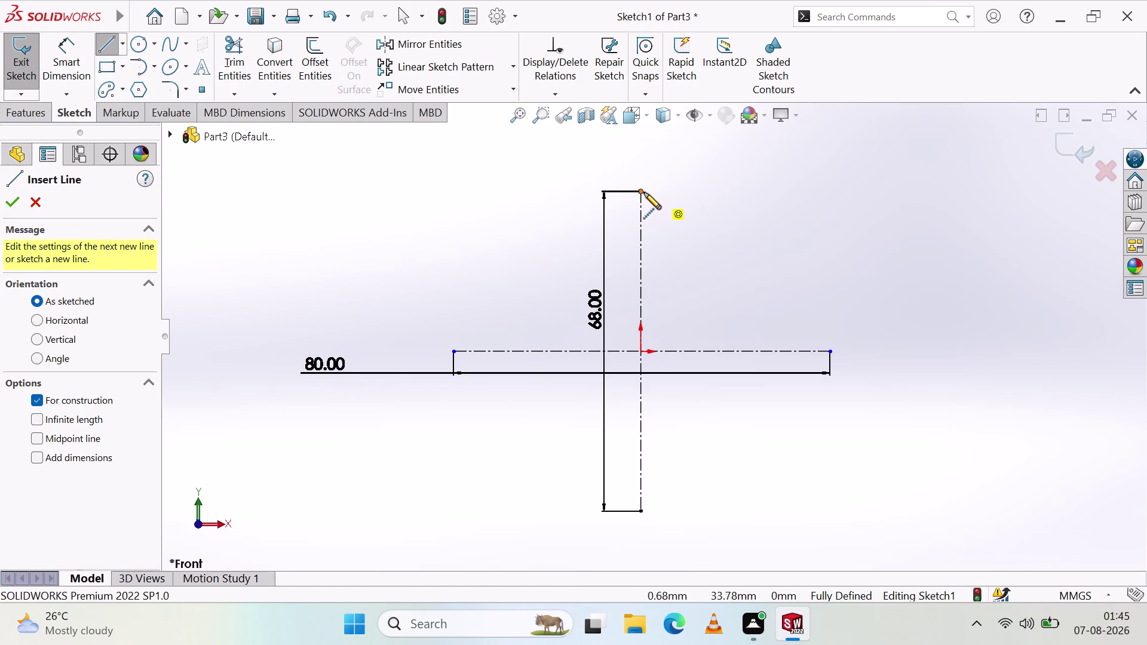
click(121, 48)
click(140, 107)
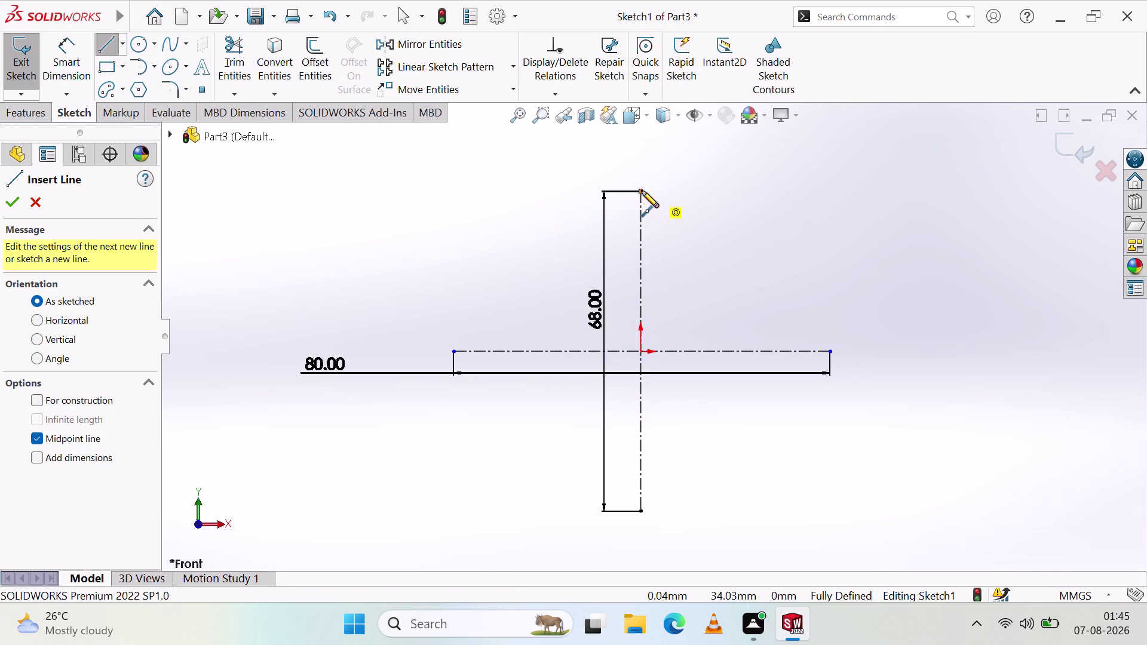
Draw a horizontal line centred on the vertical centerline's top end and set it to construction.
click(642, 191)
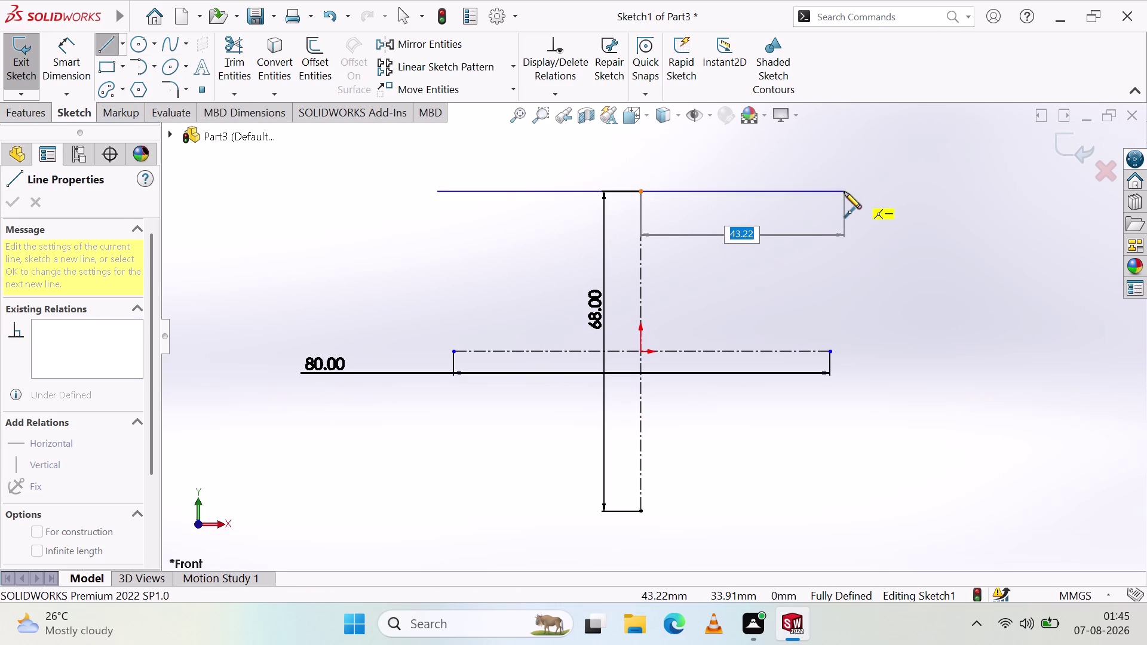
click(845, 191)
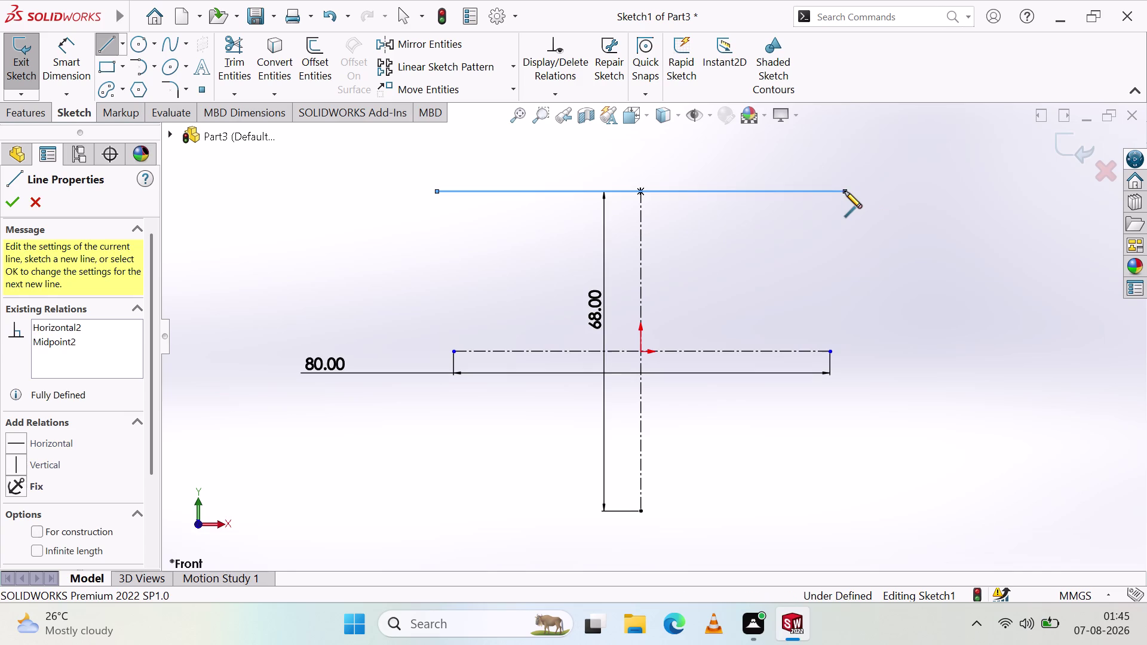
key(Escape)
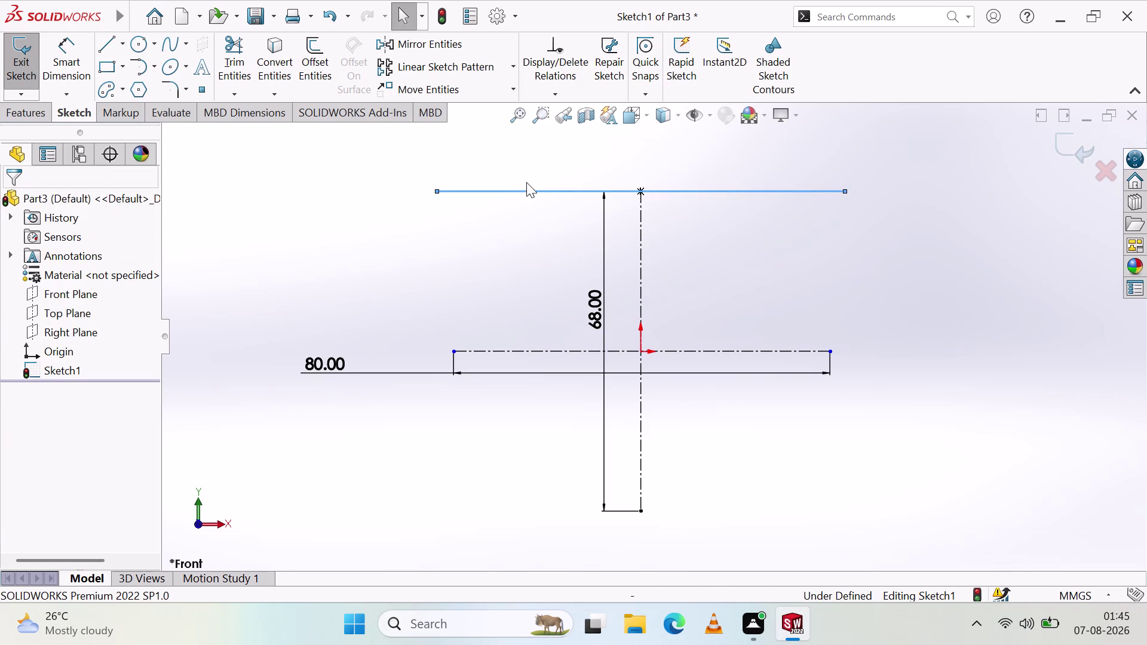
click(515, 190)
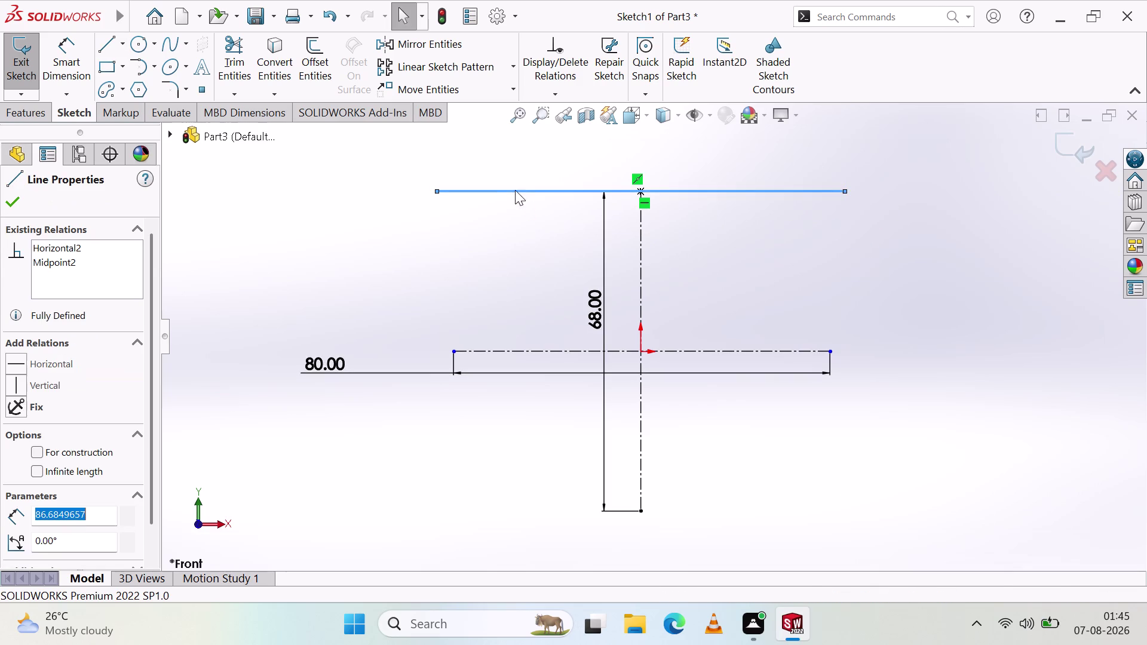
click(39, 453)
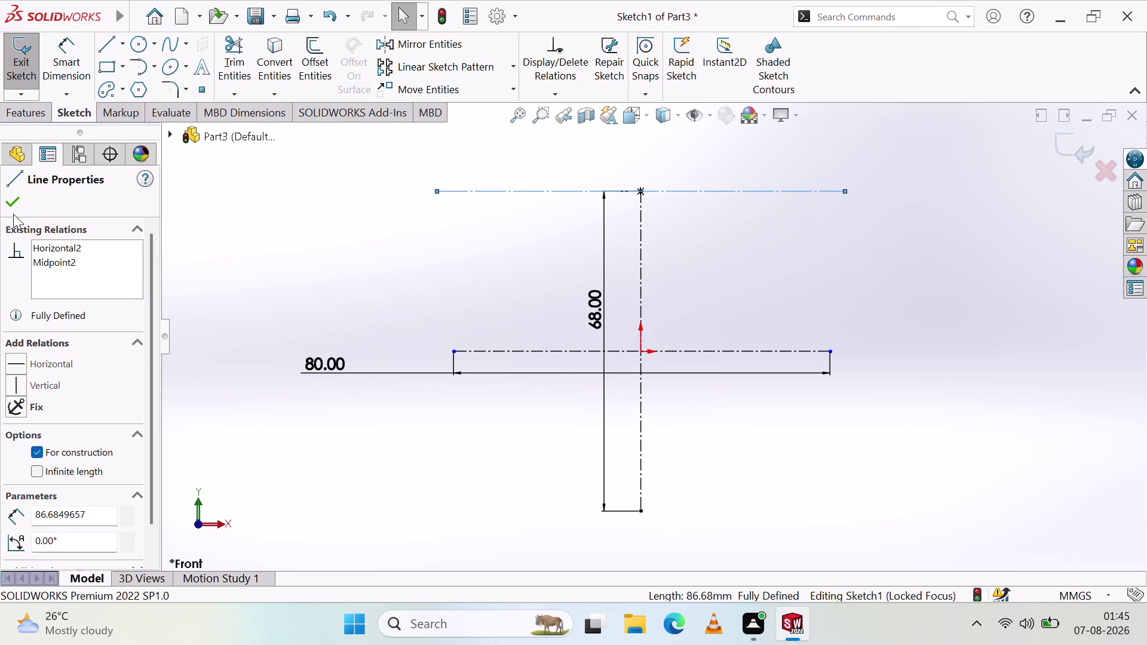
click(9, 215)
click(9, 206)
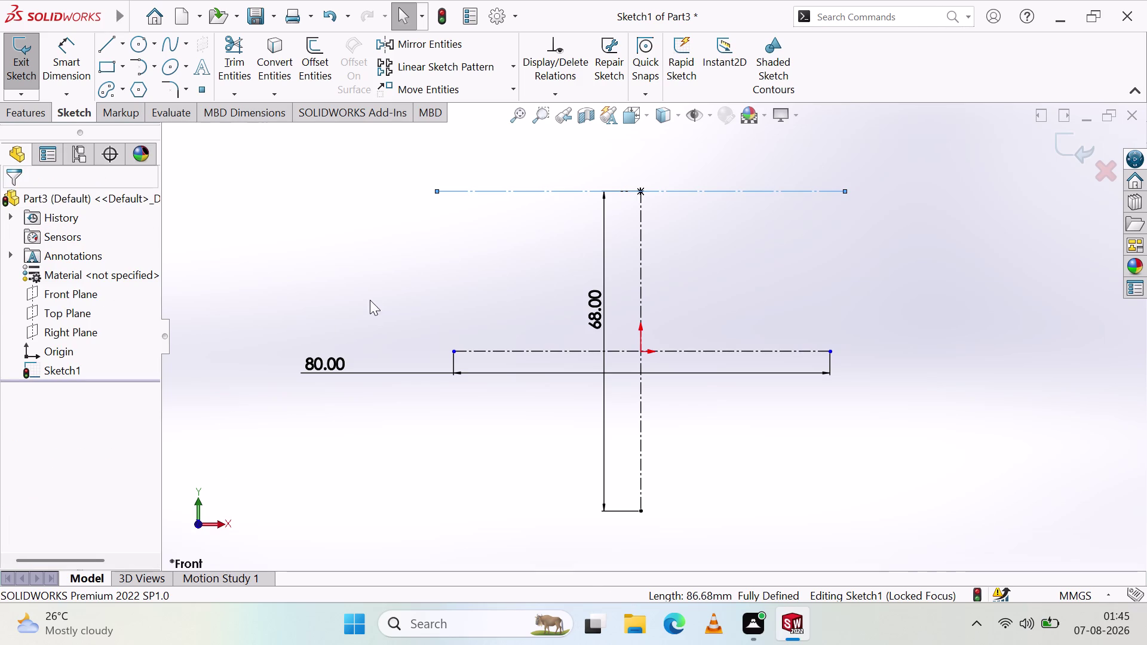
click(370, 300)
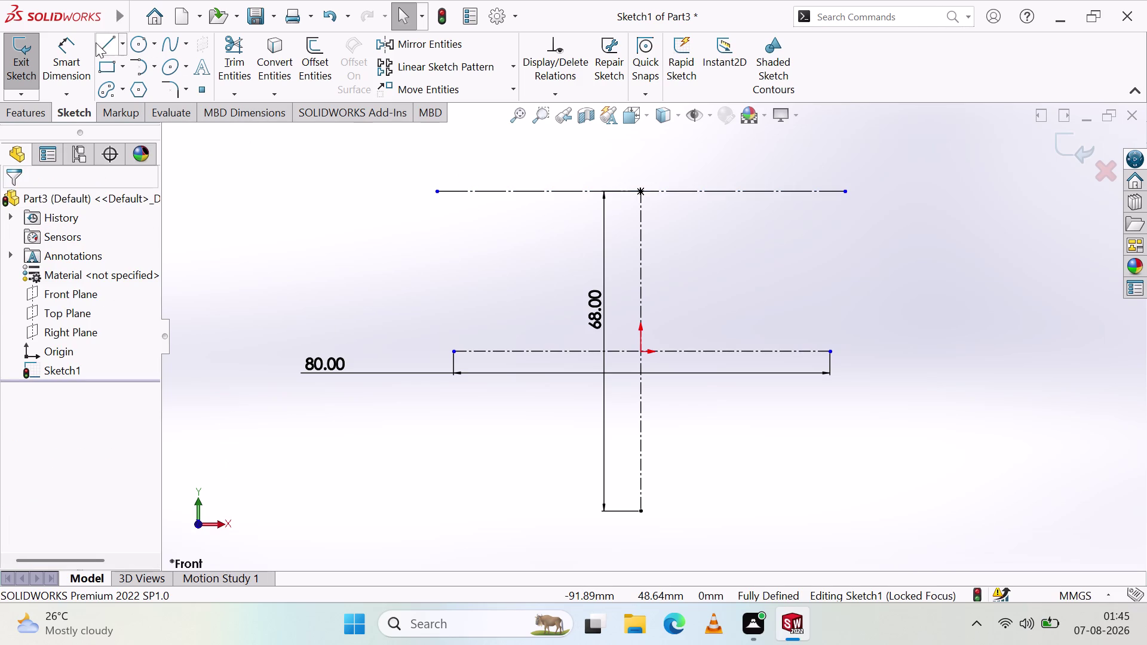
Dimension the top construction line to a length of 58 and select it to check.
click(84, 47)
click(585, 192)
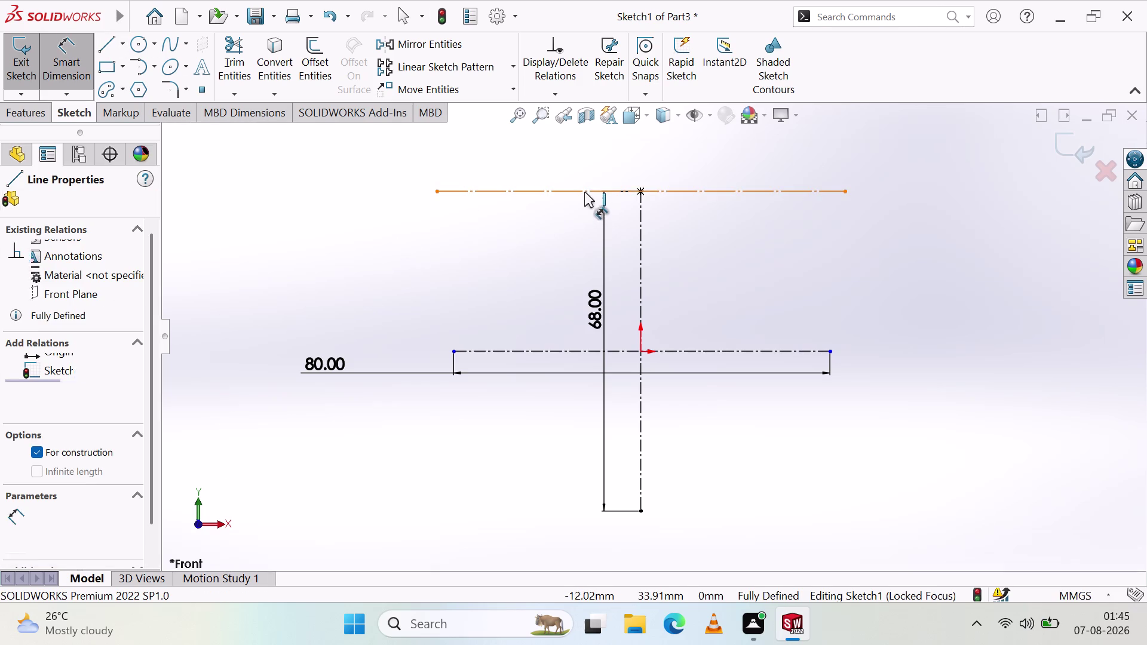
click(576, 157)
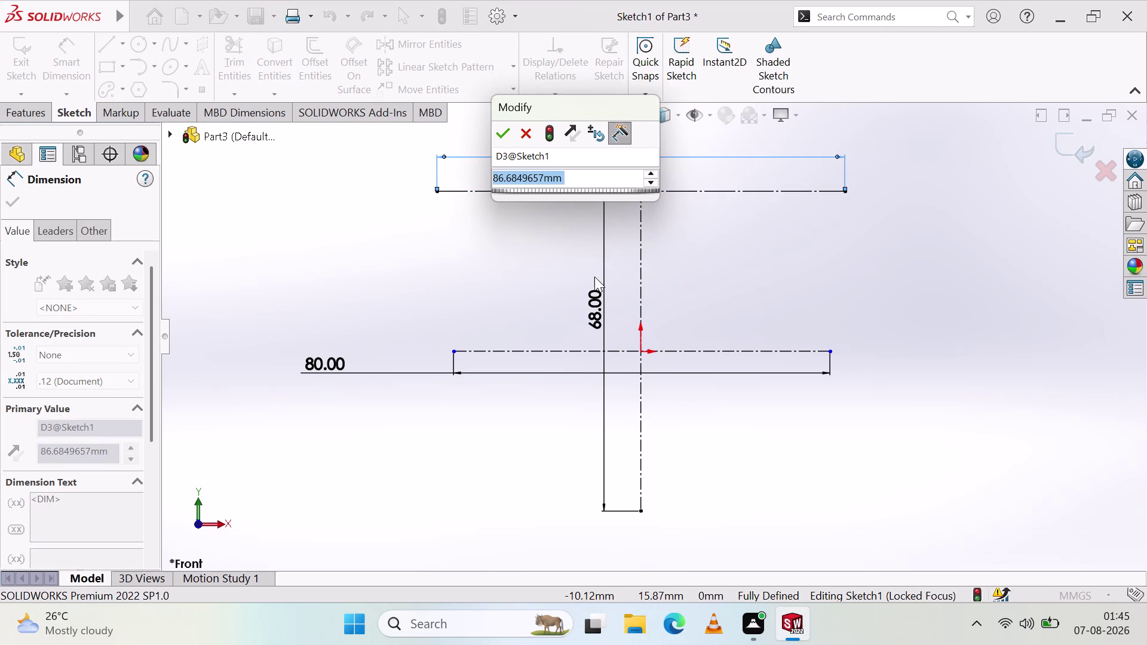
text(5)
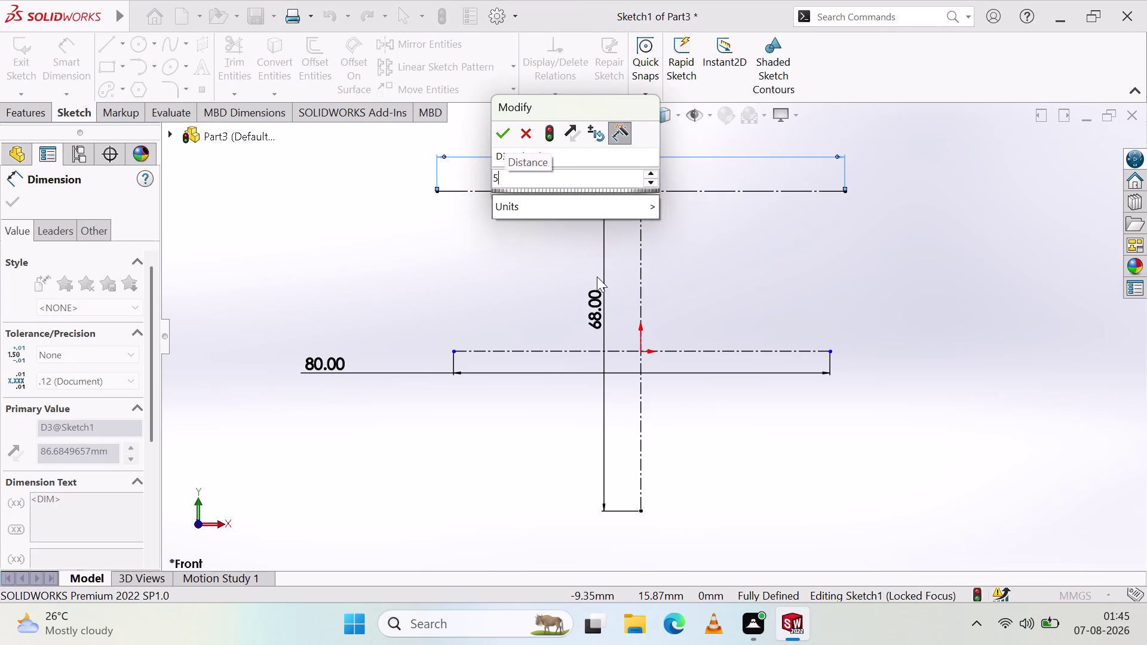
text(8)
key(Return)
click(510, 252)
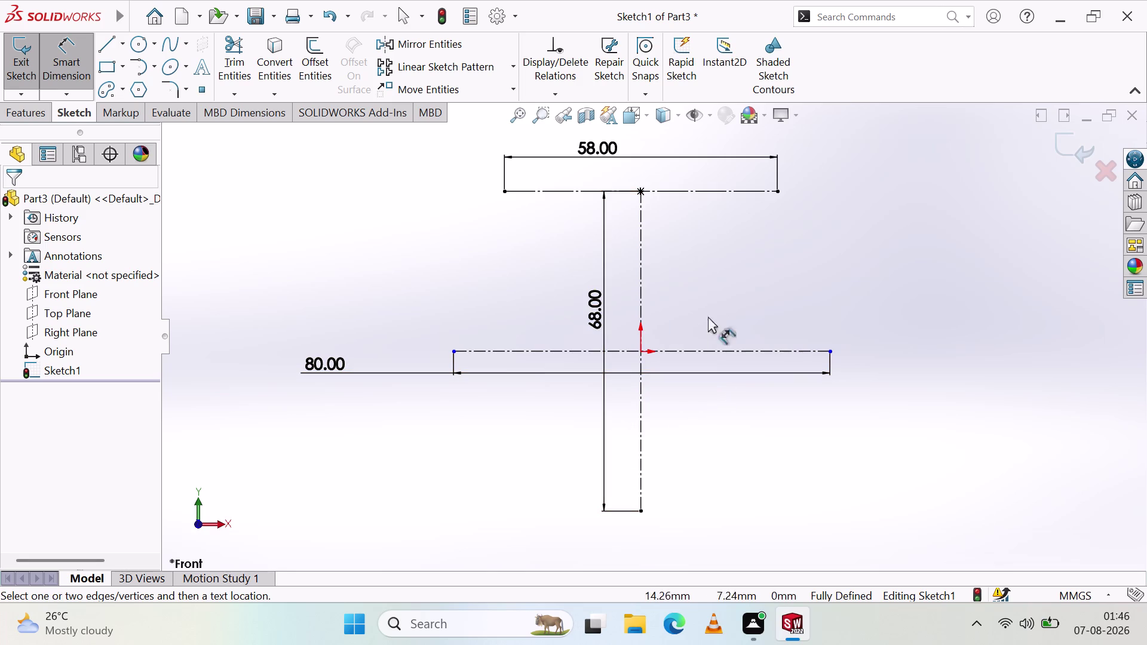
click(700, 189)
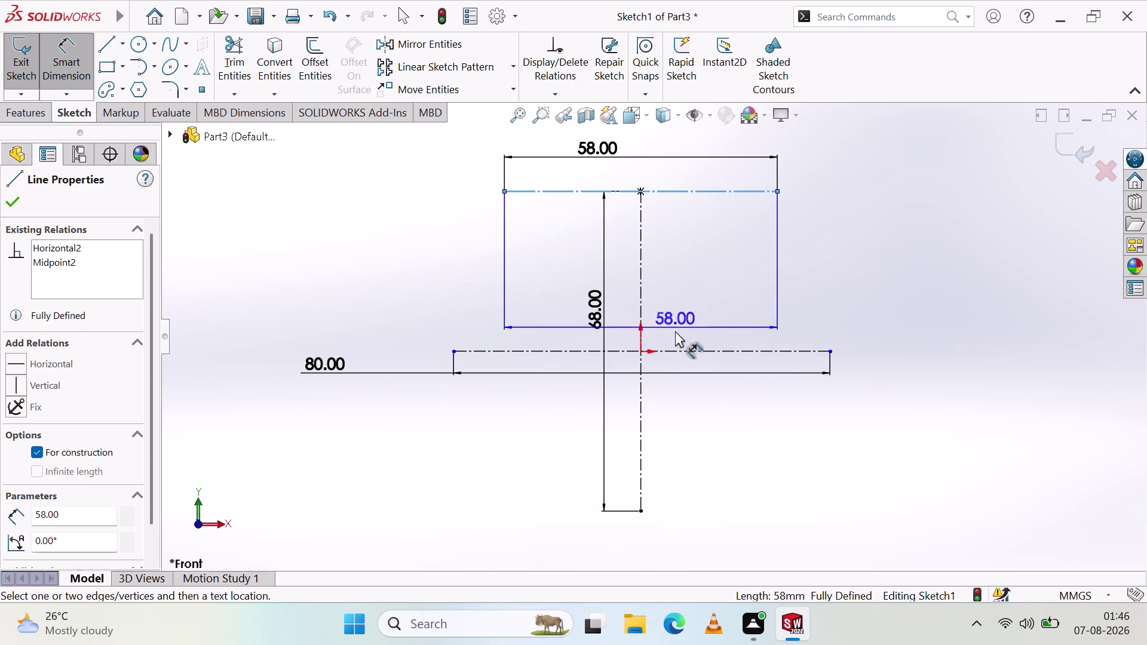
Check the middle, vertical and bottom construction lines by selecting each one.
click(683, 351)
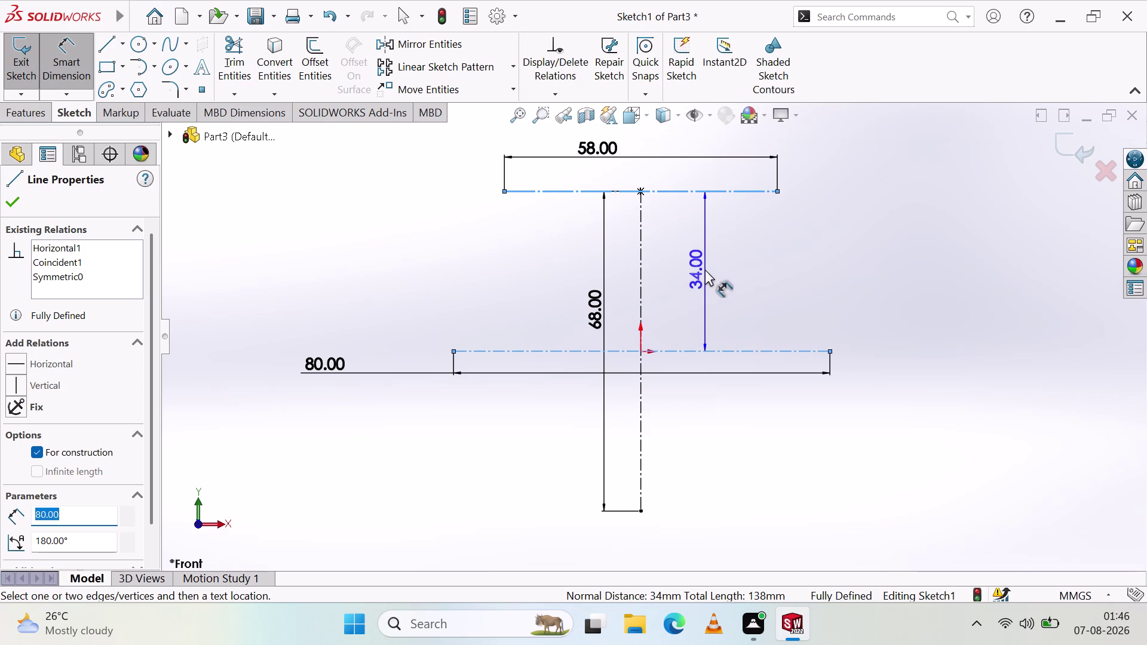
key(Escape)
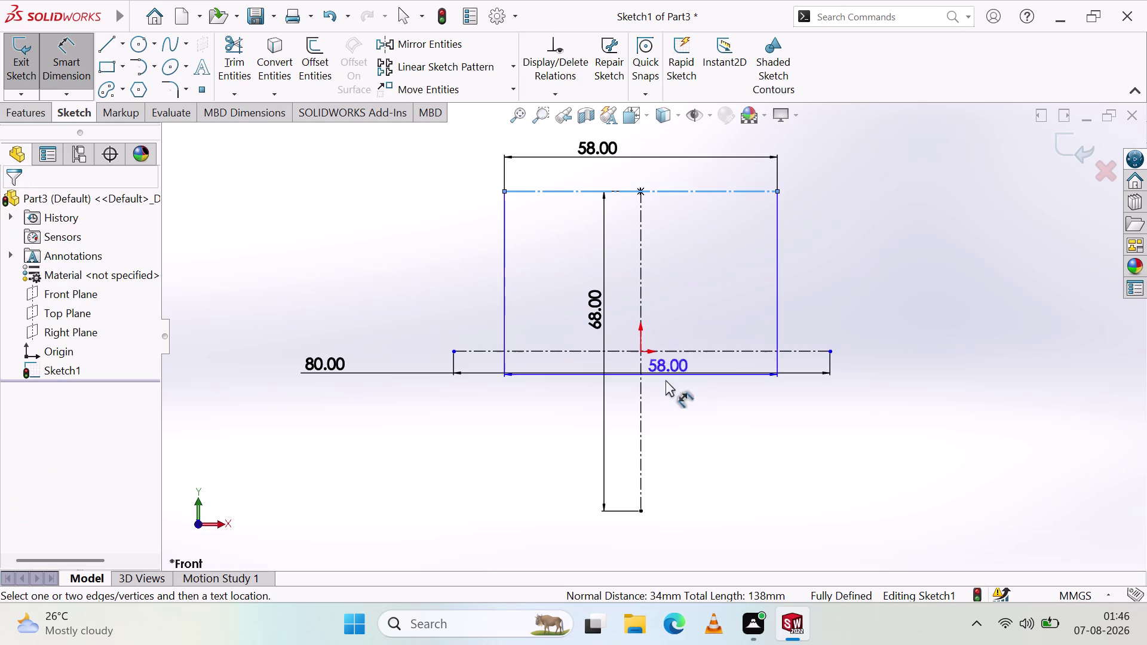
key(Escape)
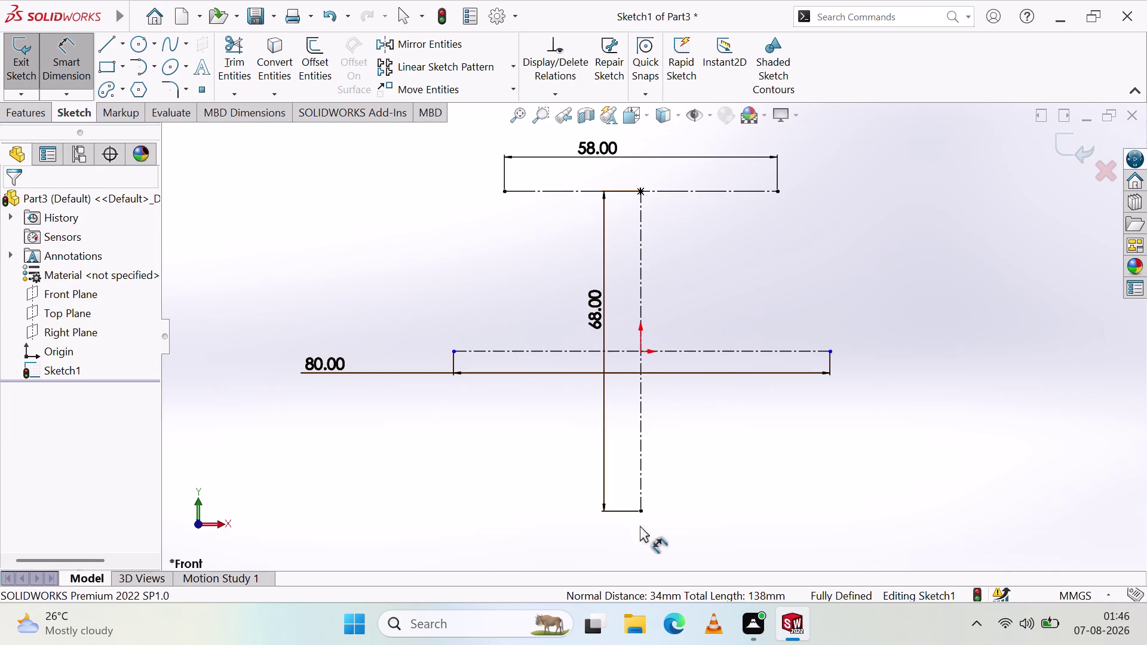
click(691, 349)
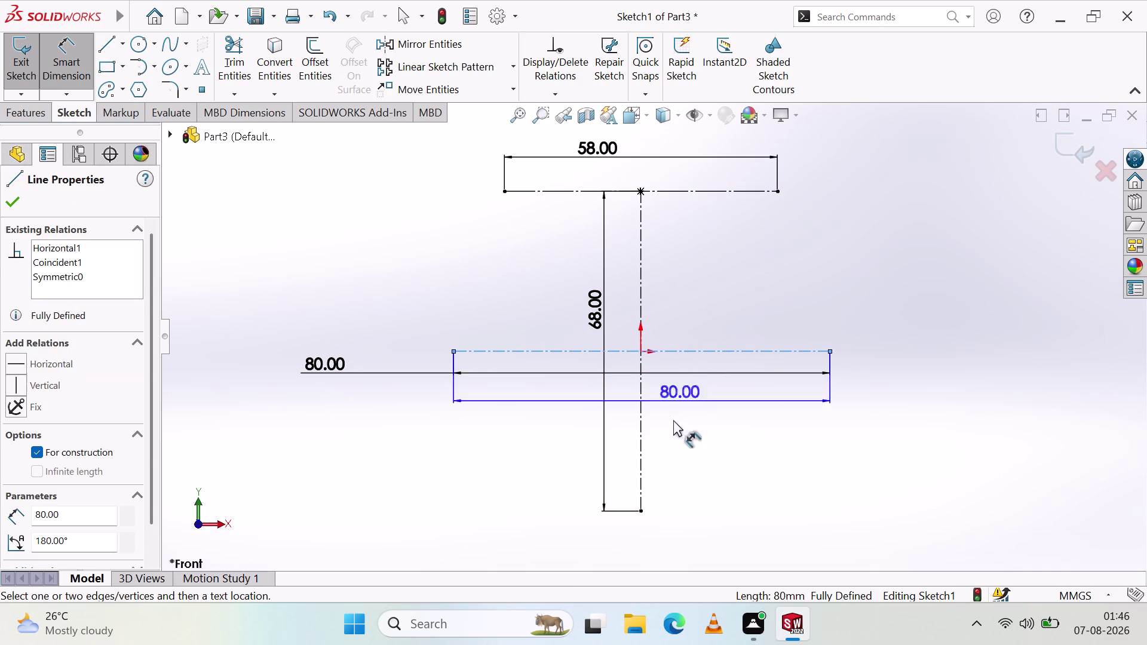
click(641, 456)
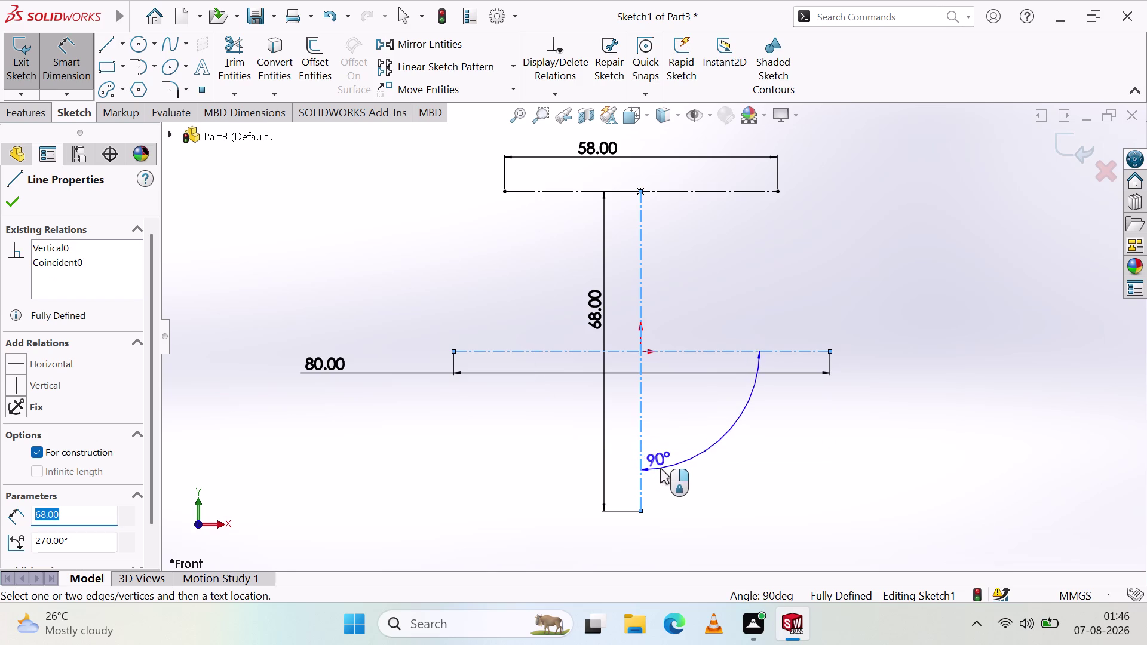
key(Escape)
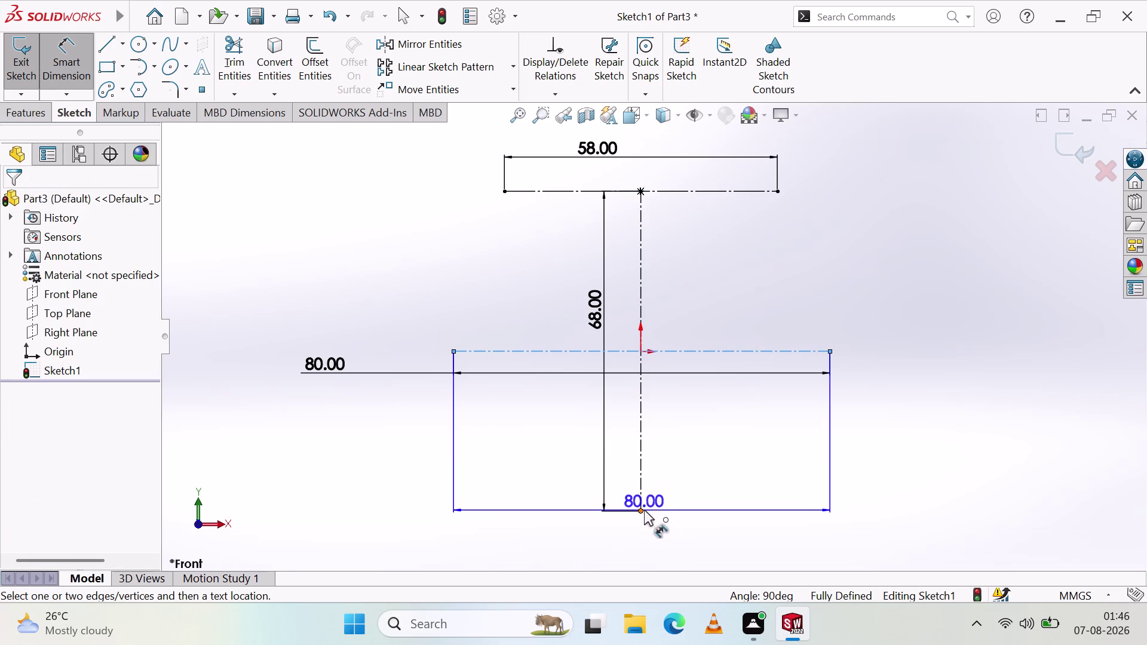
click(641, 511)
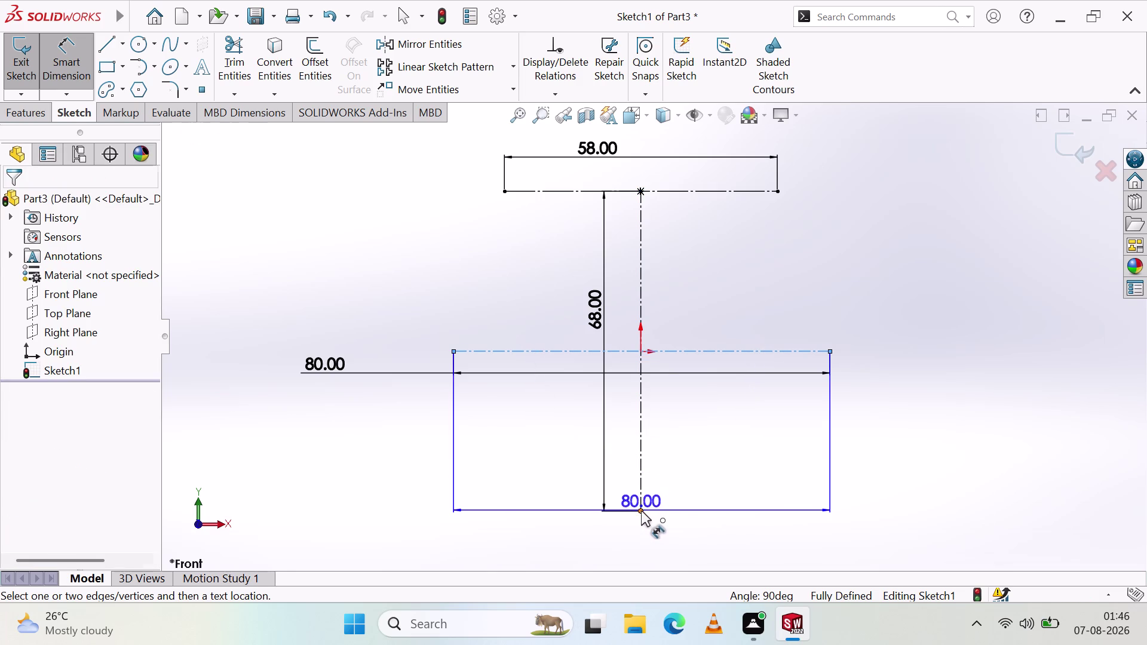
key(Escape)
key(Escape)
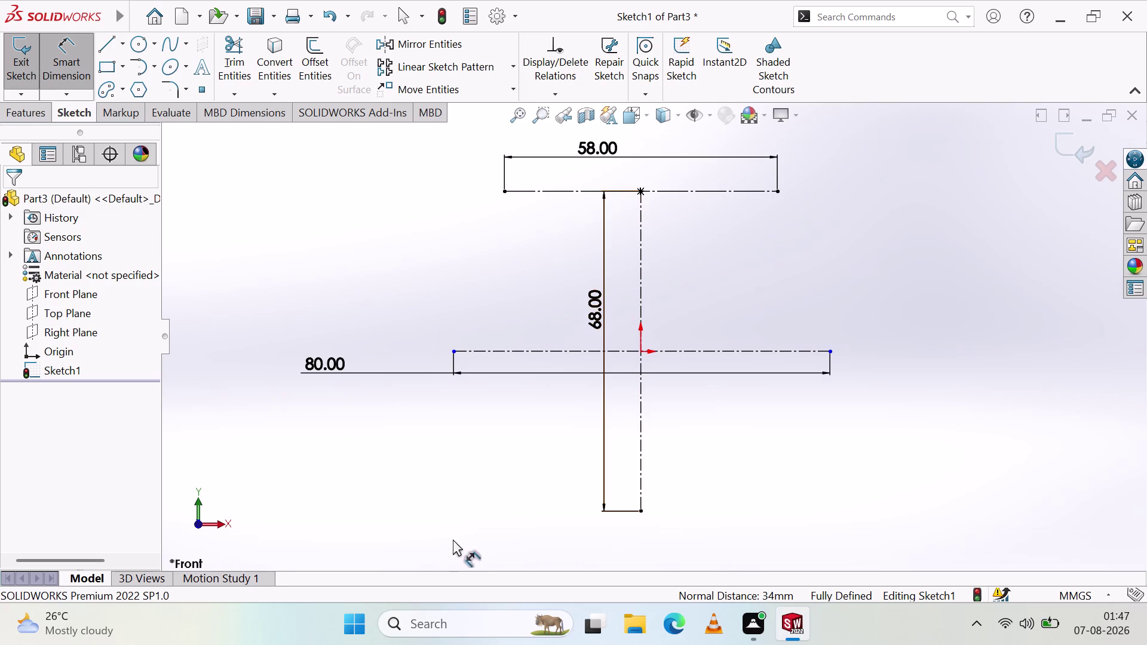
Review the top and middle construction lines, then bring up the line-type choices.
click(704, 192)
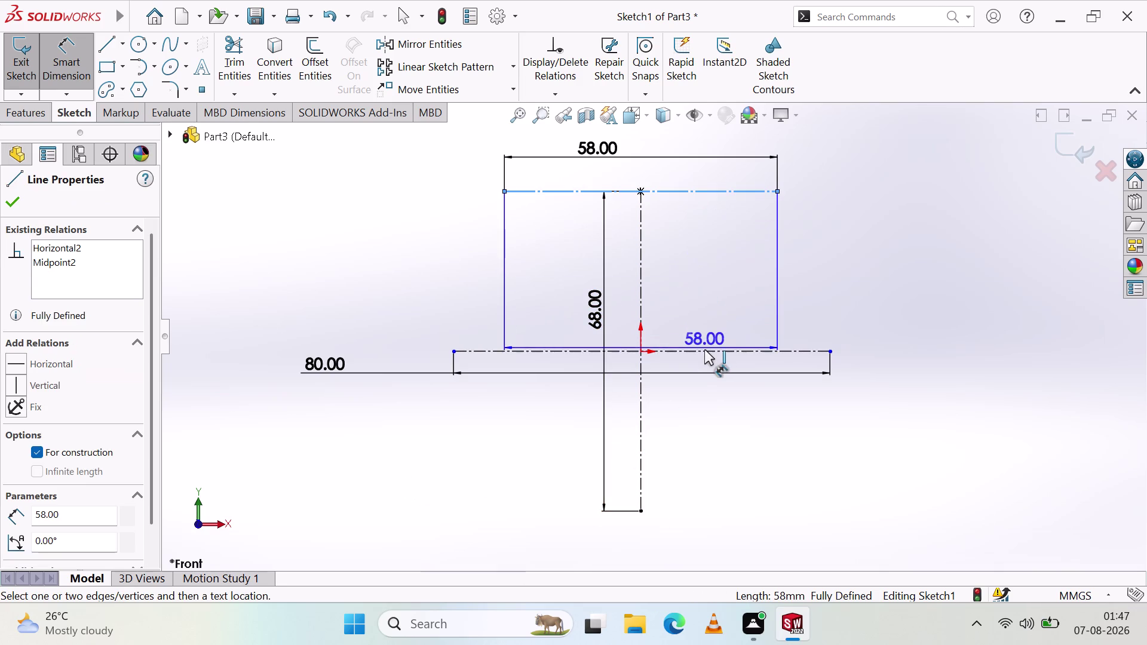
click(705, 351)
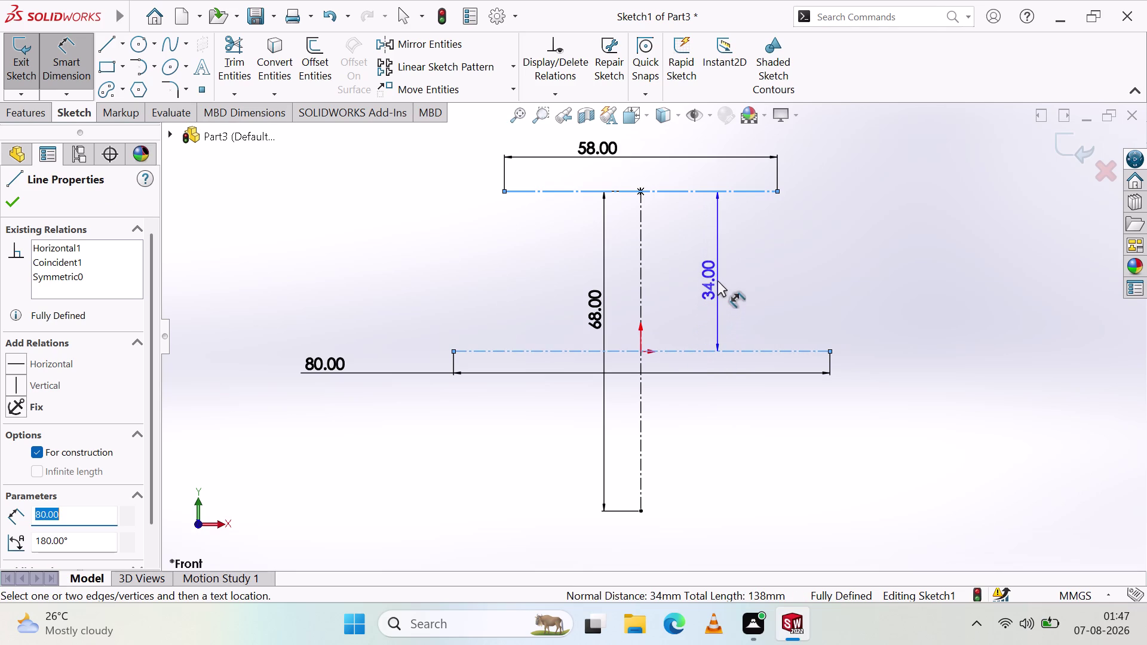
key(Escape)
key(Escape)
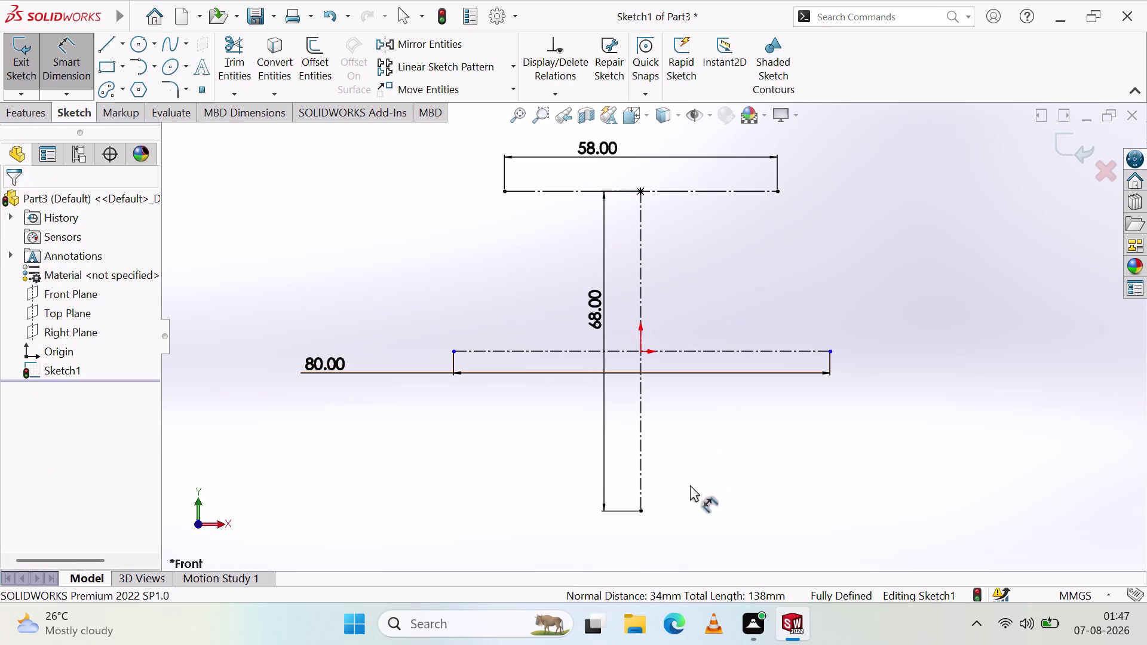
key(Escape)
key(Escape)
key(Escape)
click(124, 46)
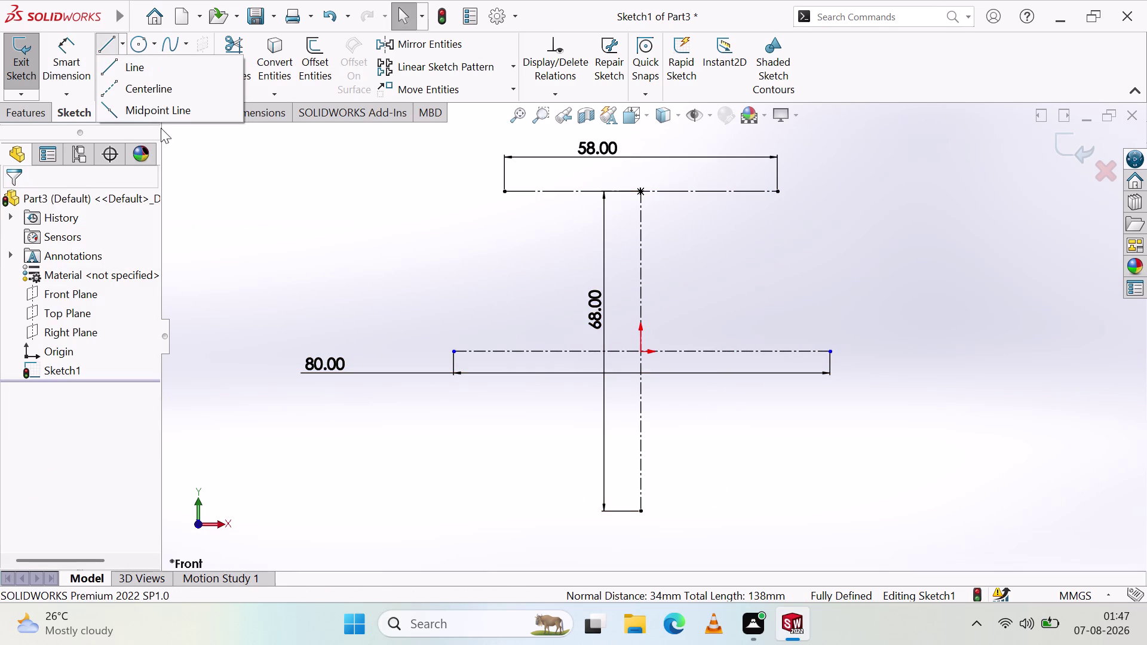
Draw a roughly 78 mm horizontal midpoint line centred on the vertical line's bottom end.
click(166, 90)
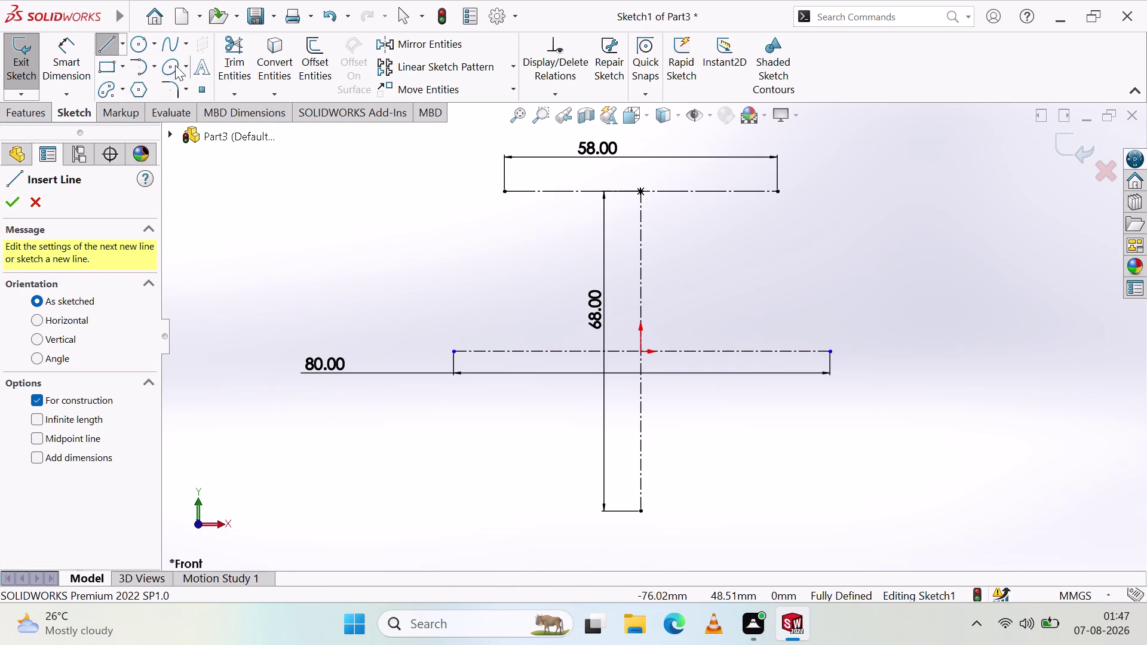
key(Escape)
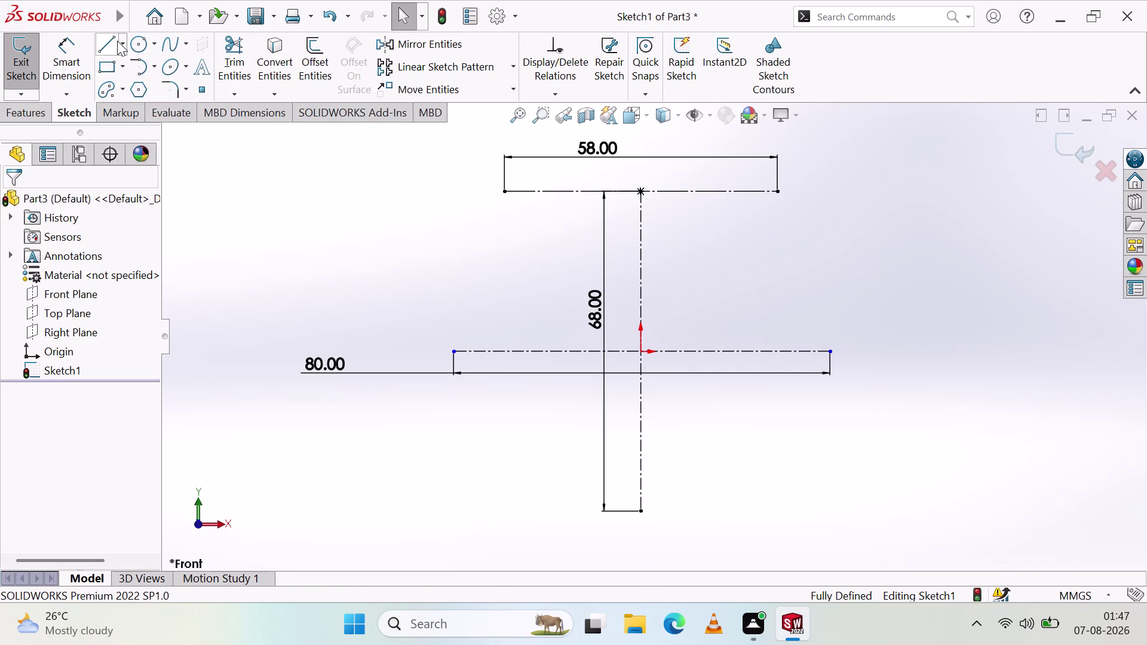
click(122, 43)
click(137, 109)
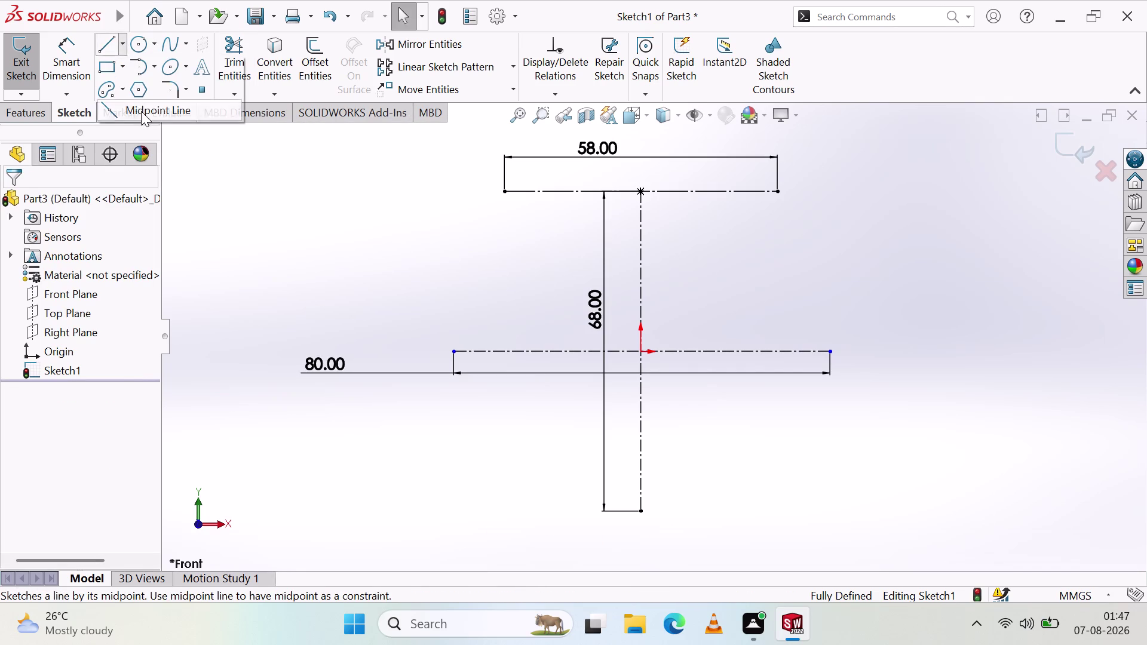
click(640, 510)
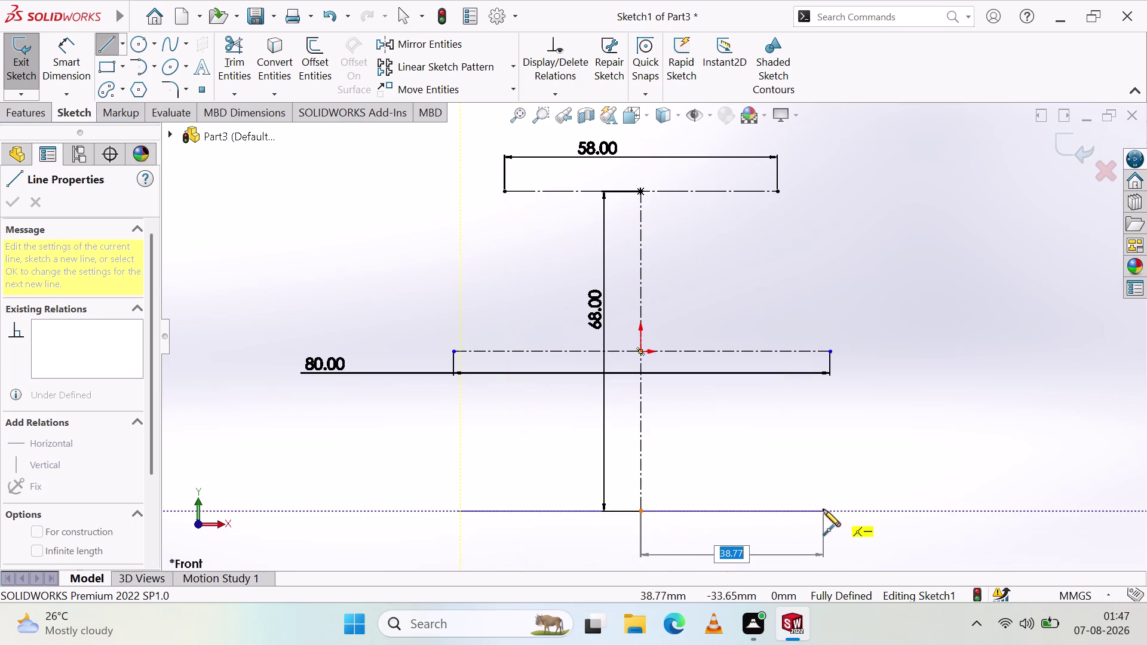
click(824, 509)
key(Escape)
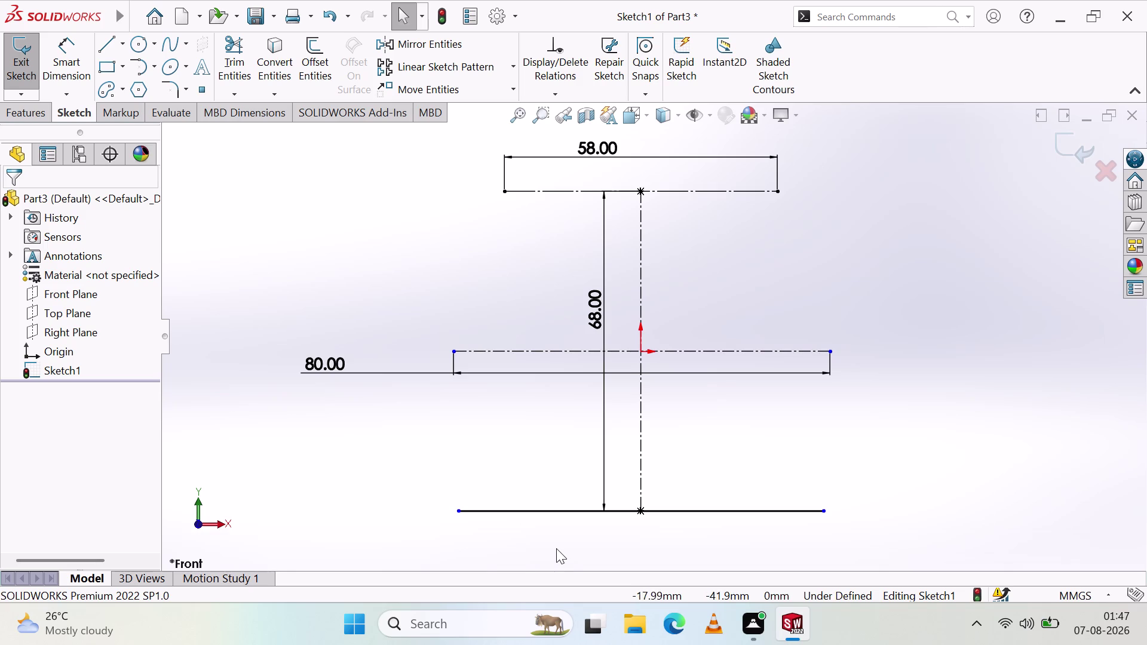
Convert the new bottom line into construction geometry.
click(563, 510)
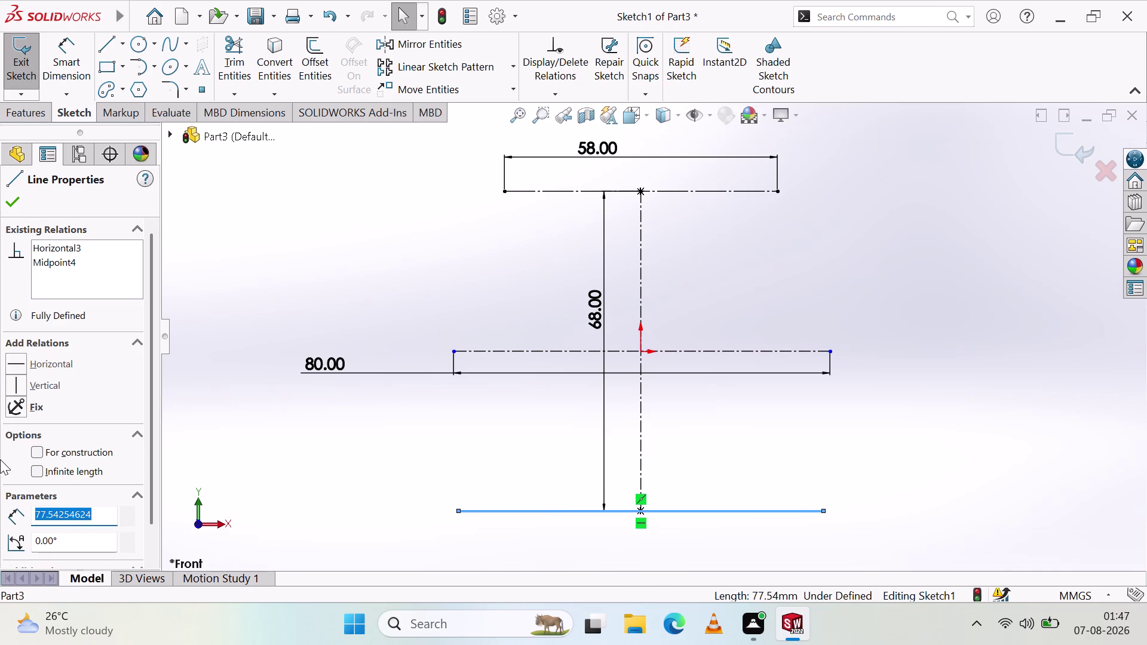
click(32, 453)
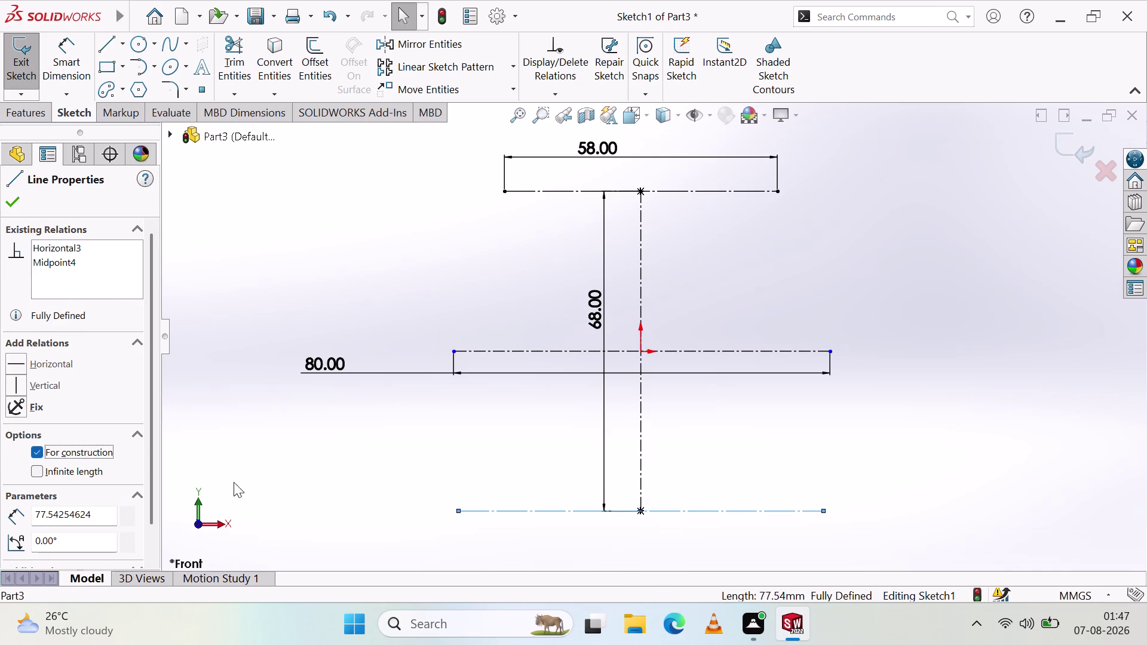
click(268, 475)
click(339, 471)
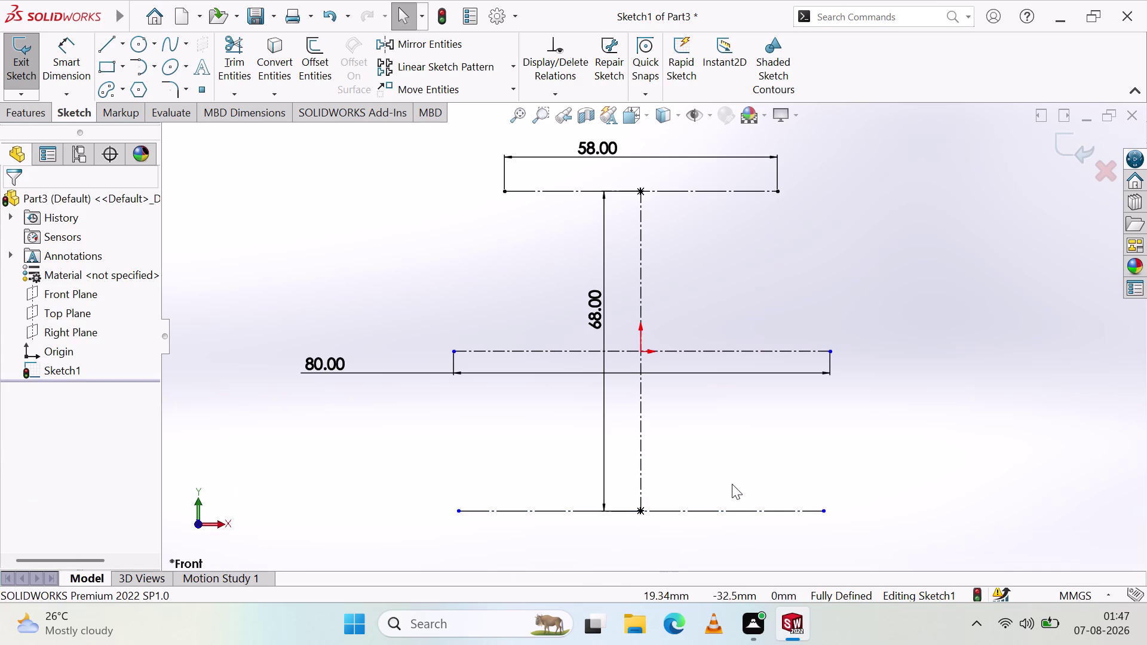
click(79, 48)
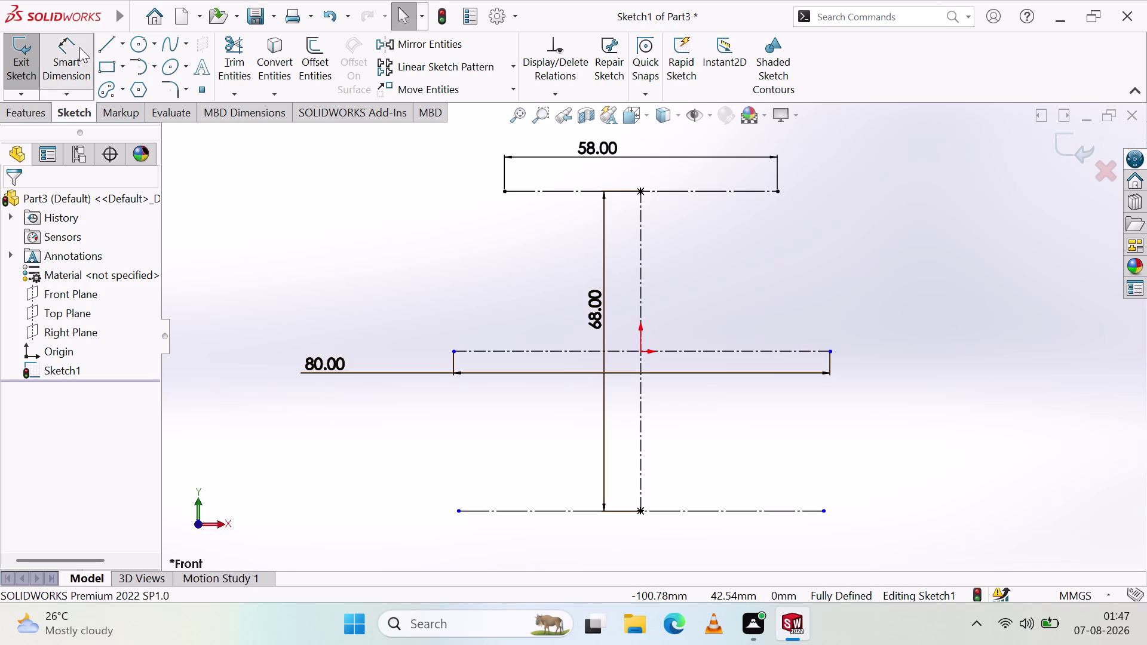
Inspect the middle and bottom construction lines.
click(738, 370)
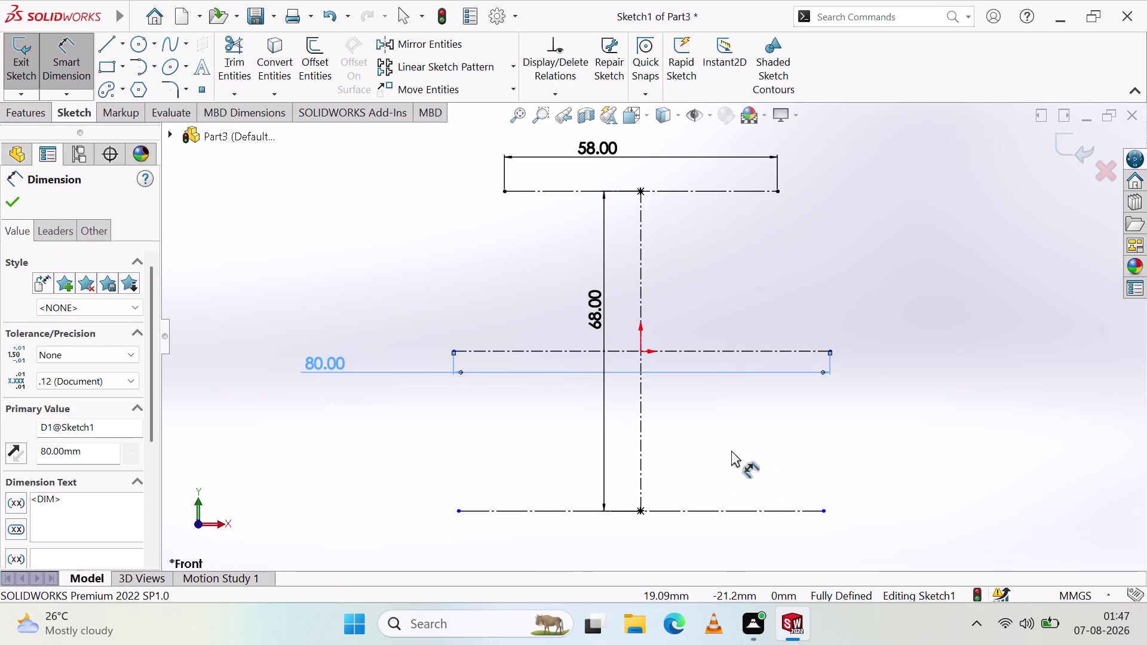
key(Escape)
click(724, 353)
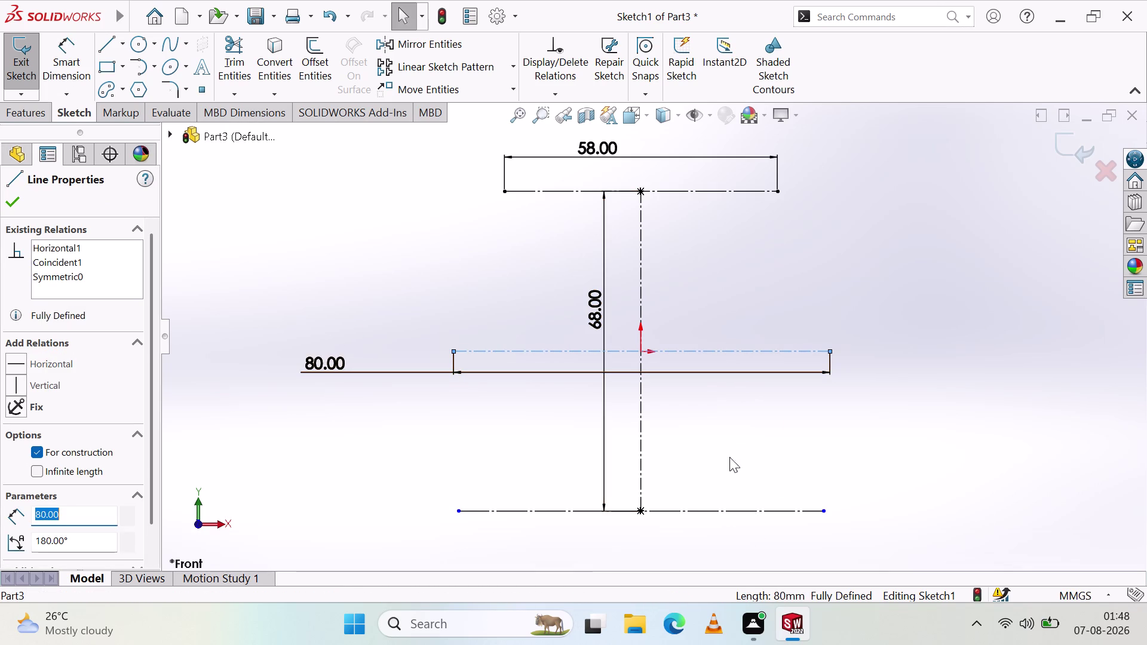
click(734, 510)
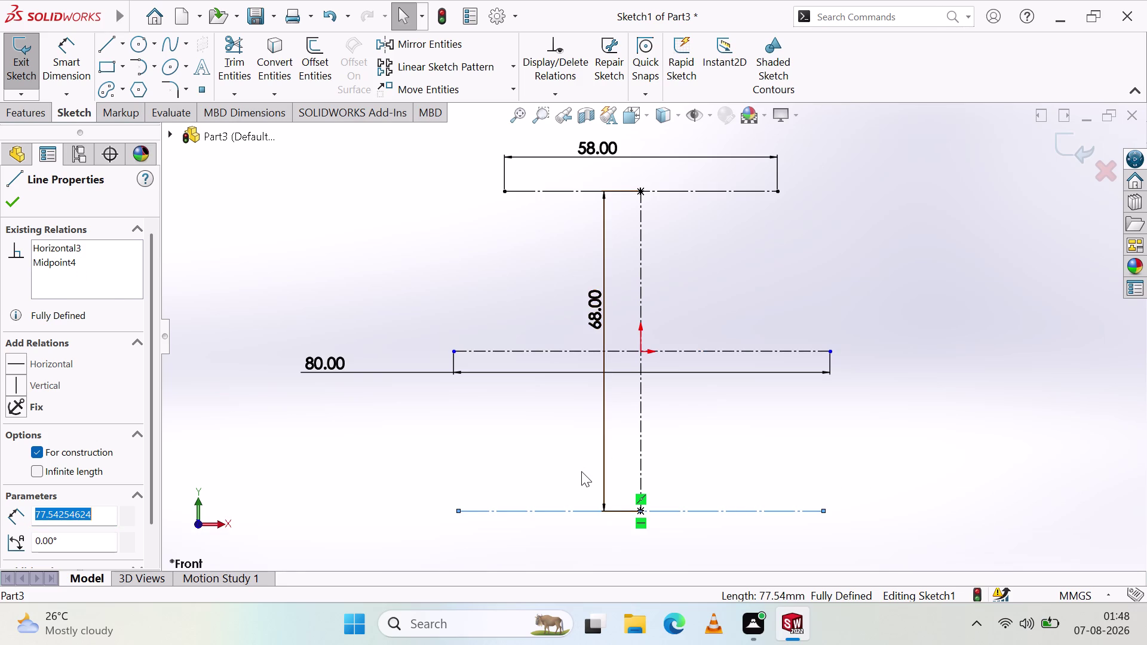
key(Escape)
key(Escape)
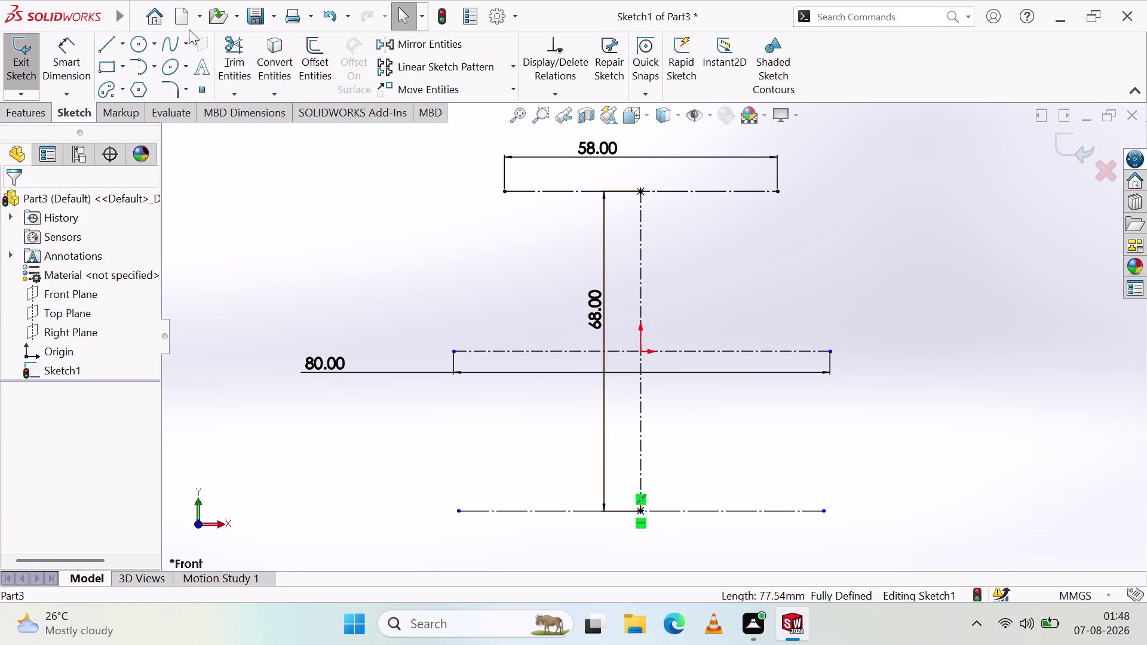
Start a 34 mm spacing dimension between the middle and bottom lines, then cancel it.
click(70, 77)
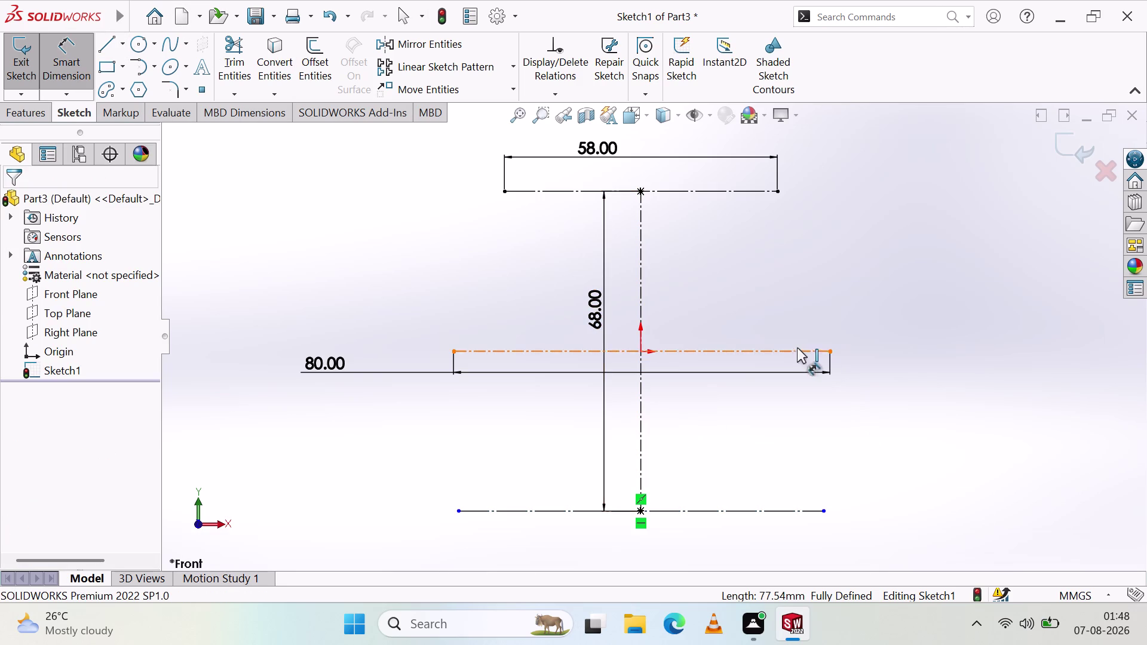
click(817, 350)
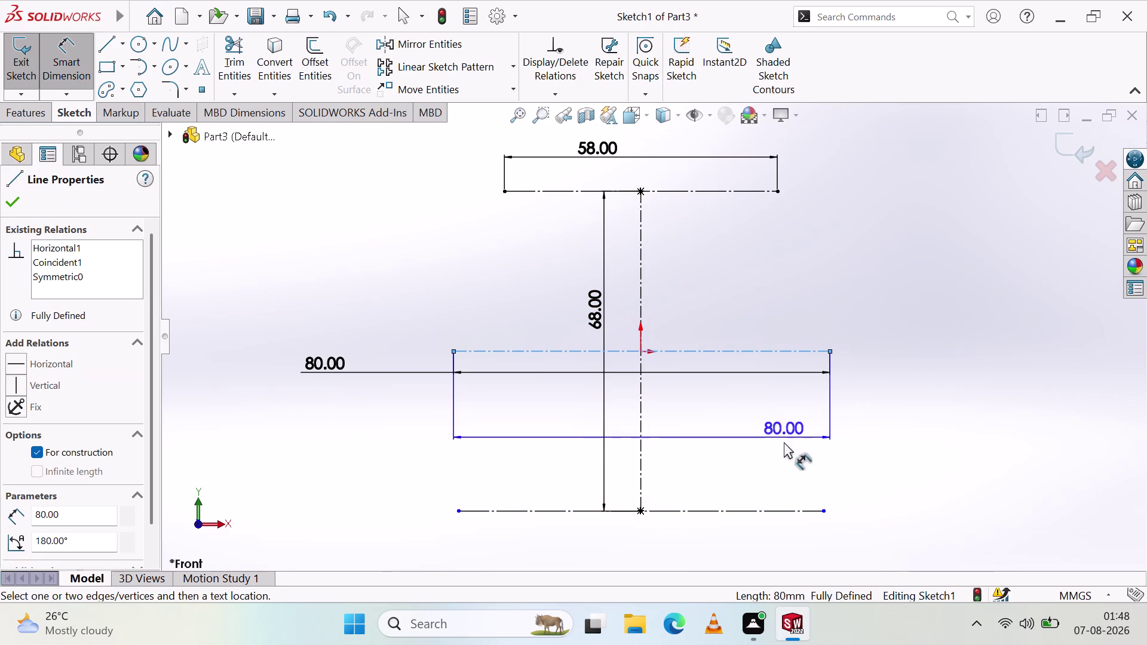
click(825, 509)
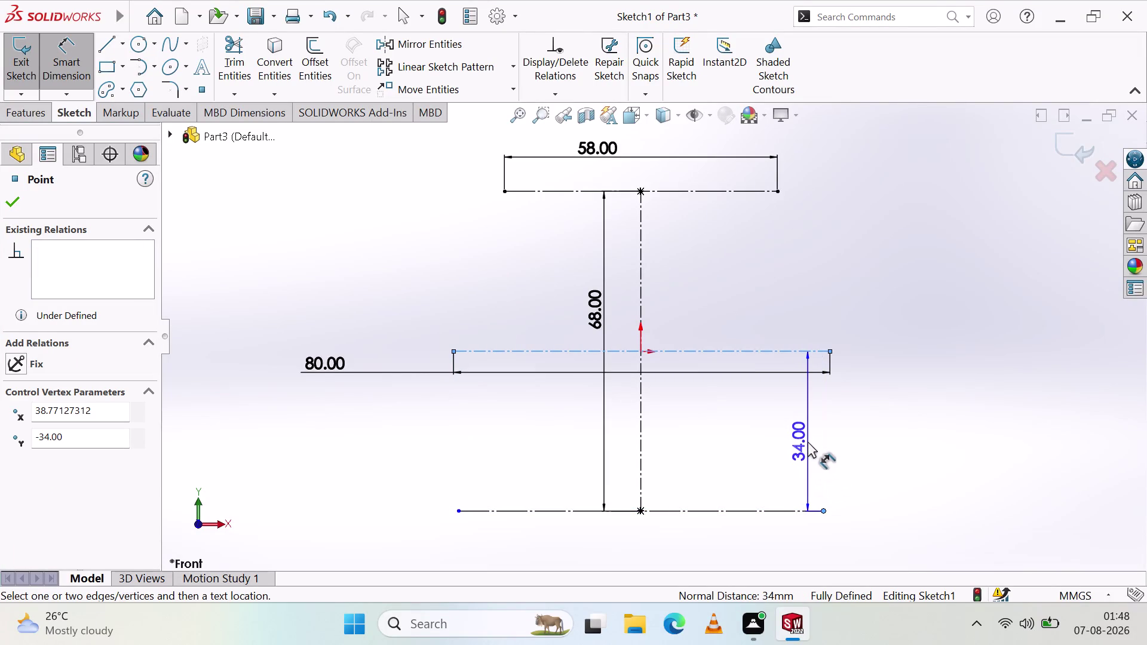
key(Escape)
key(Escape)
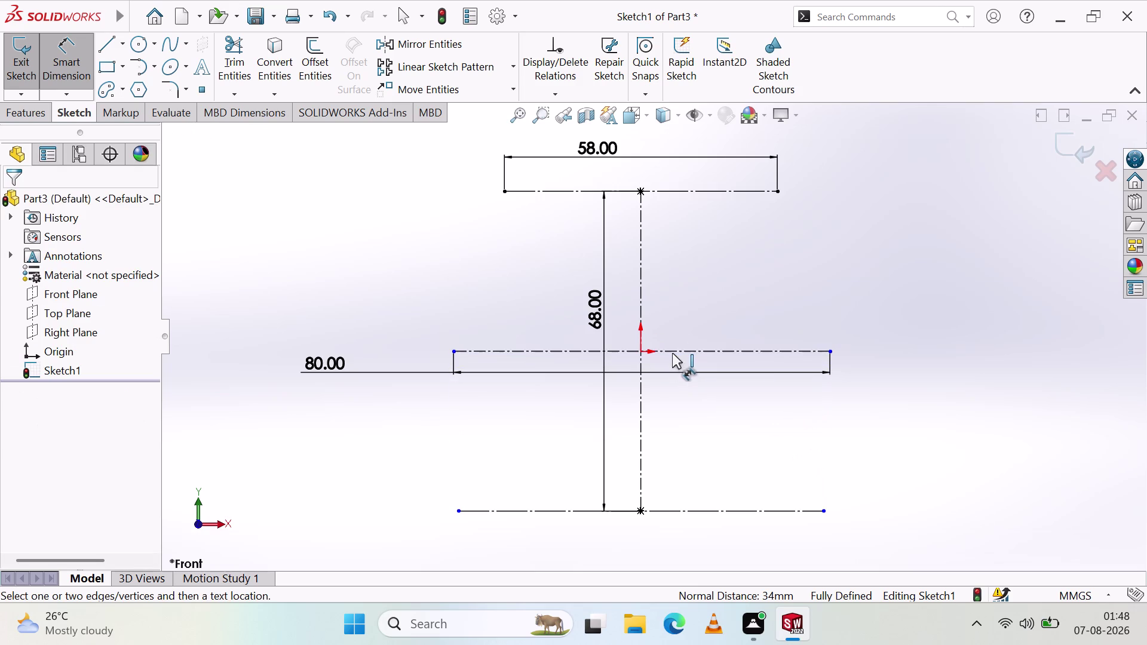
key(Escape)
Drag the 68 and 80 dimension labels out to the right of the sketch.
drag(589, 307, 601, 310)
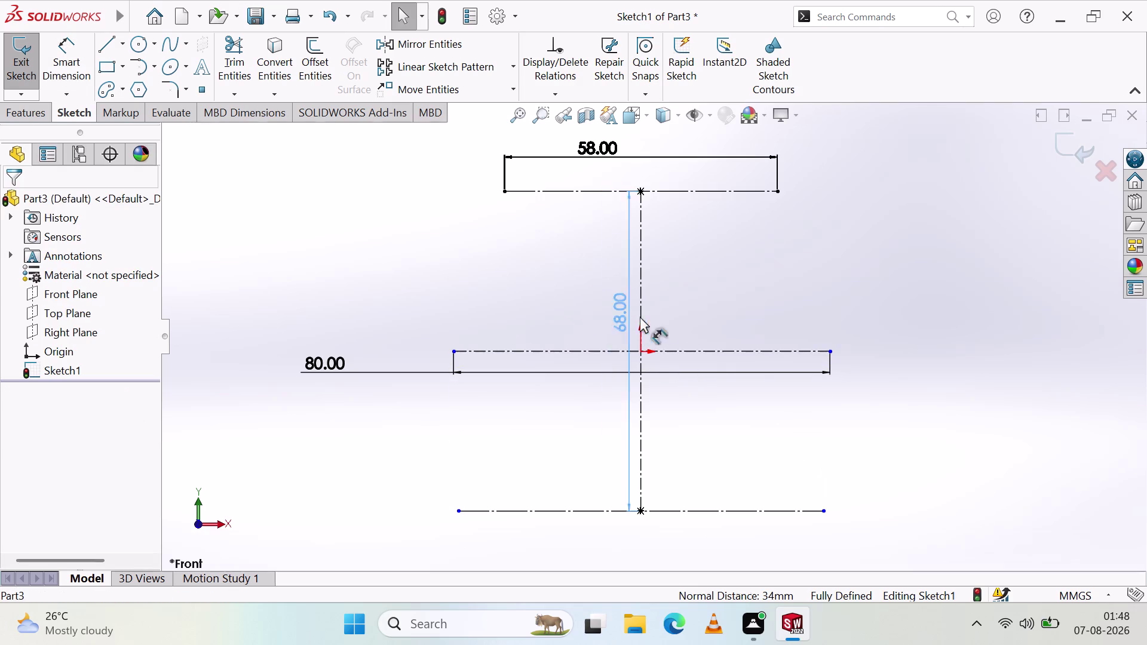
drag(601, 310, 884, 370)
click(848, 405)
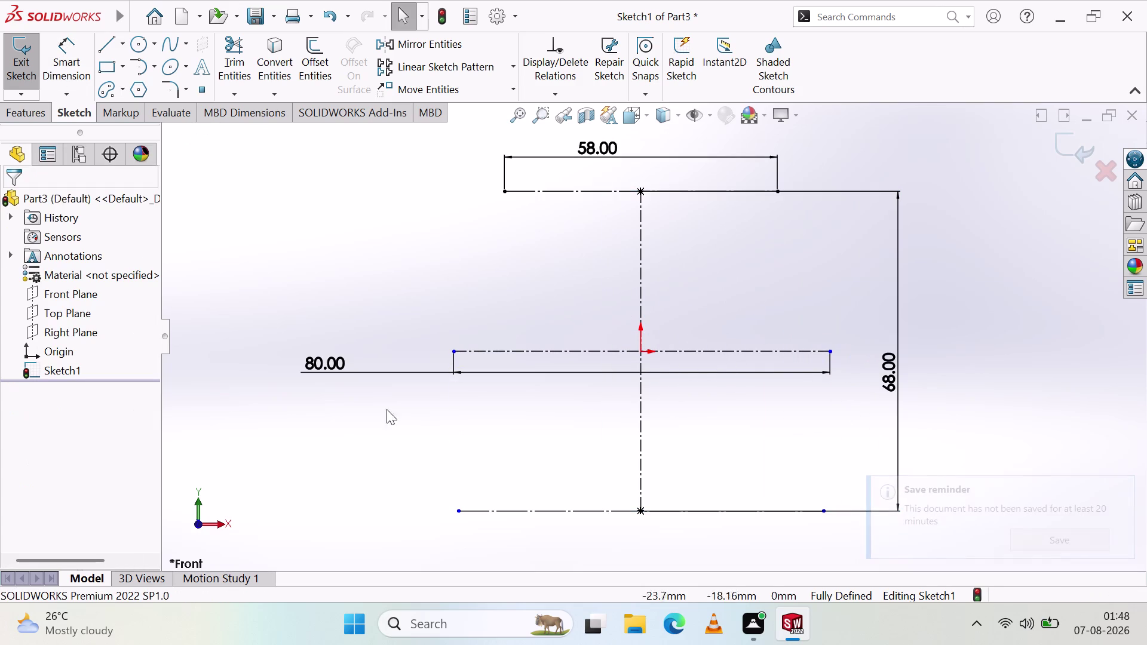
drag(332, 366, 770, 407)
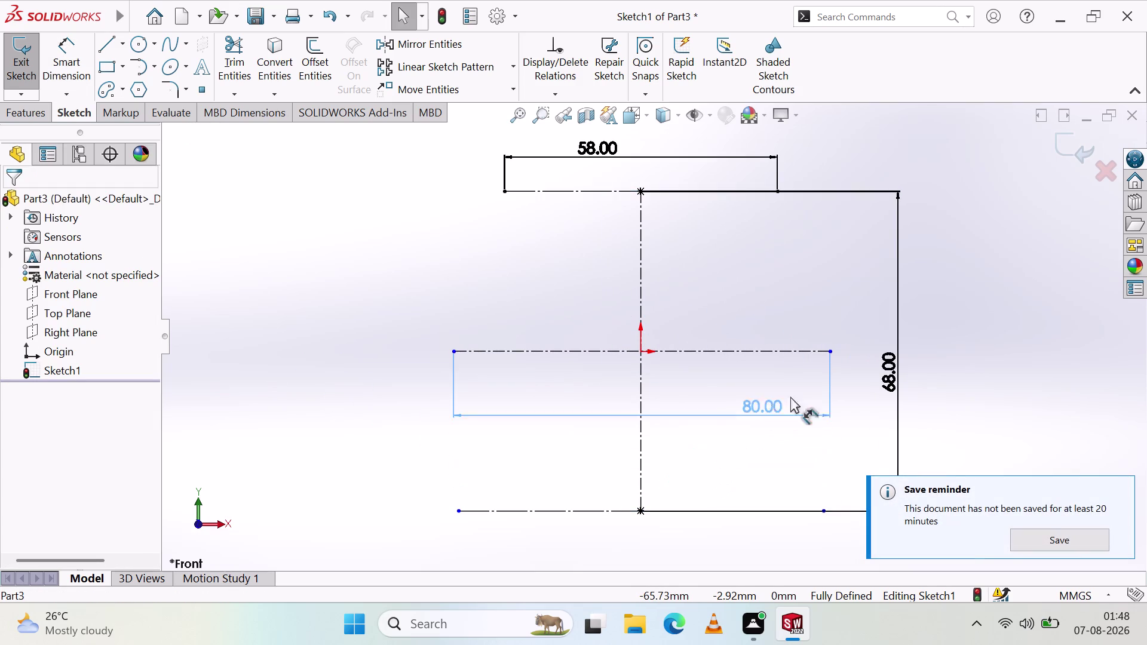
drag(769, 407, 1008, 384)
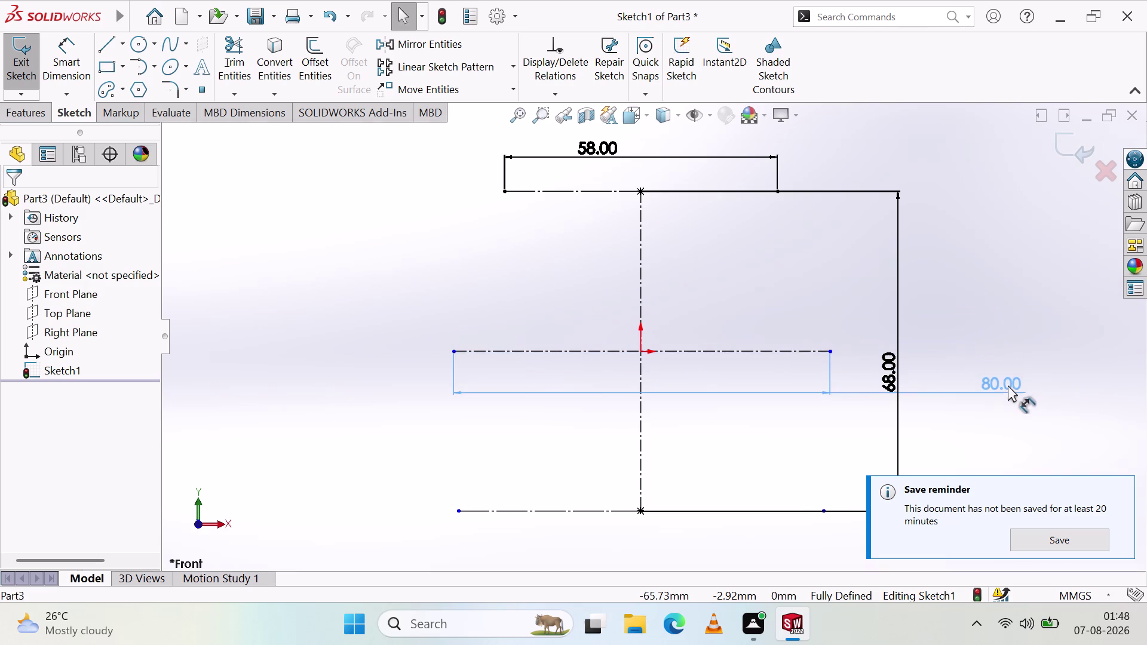
drag(1008, 384, 1014, 416)
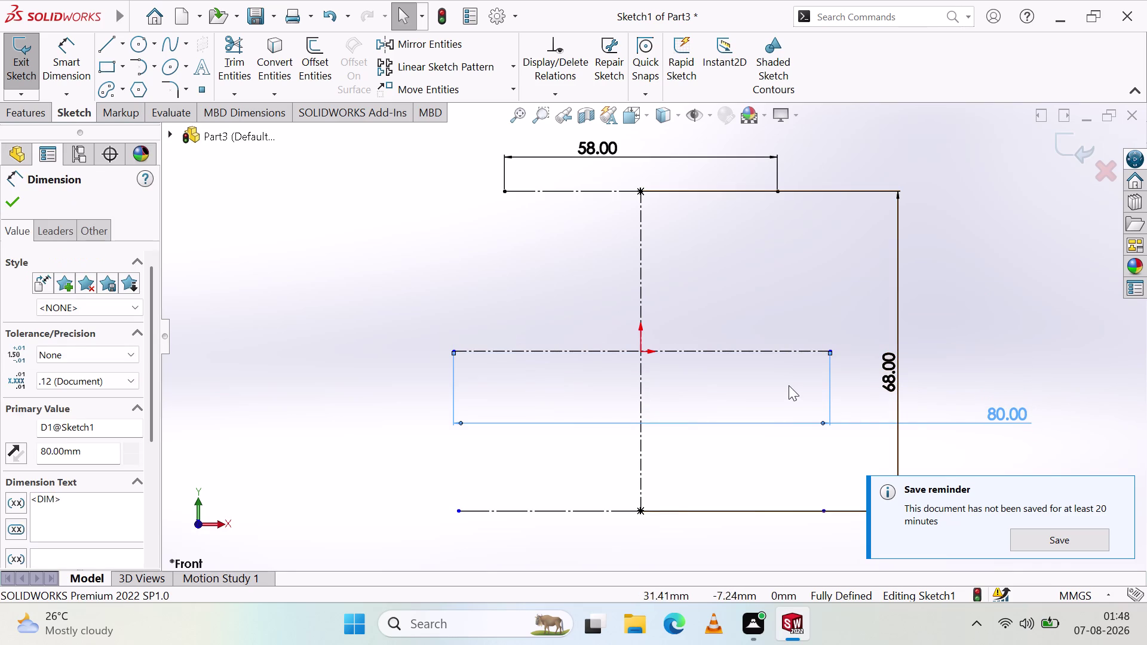
click(789, 384)
scroll(up, 3)
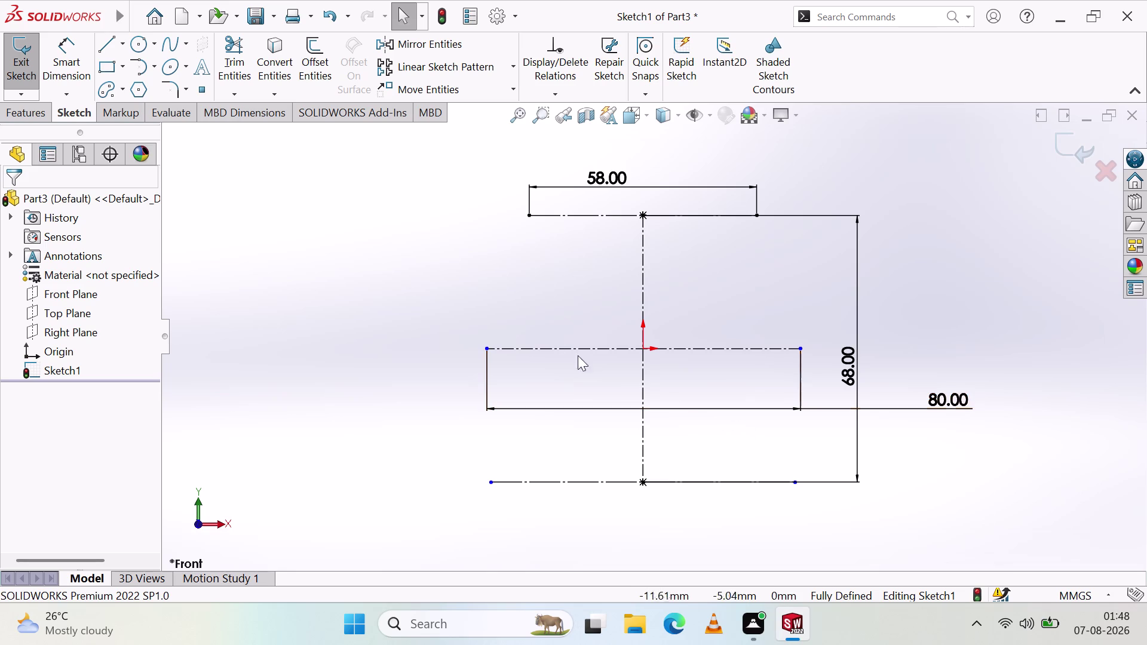
click(141, 50)
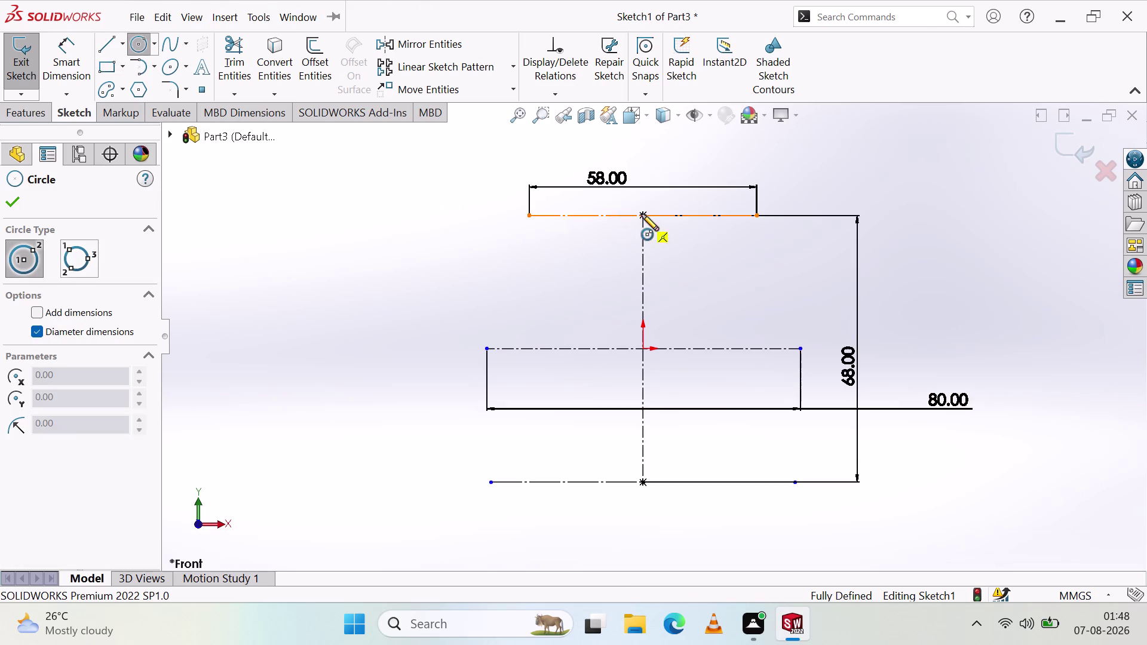
Draw a circle centred on the top construction line's midpoint.
click(641, 216)
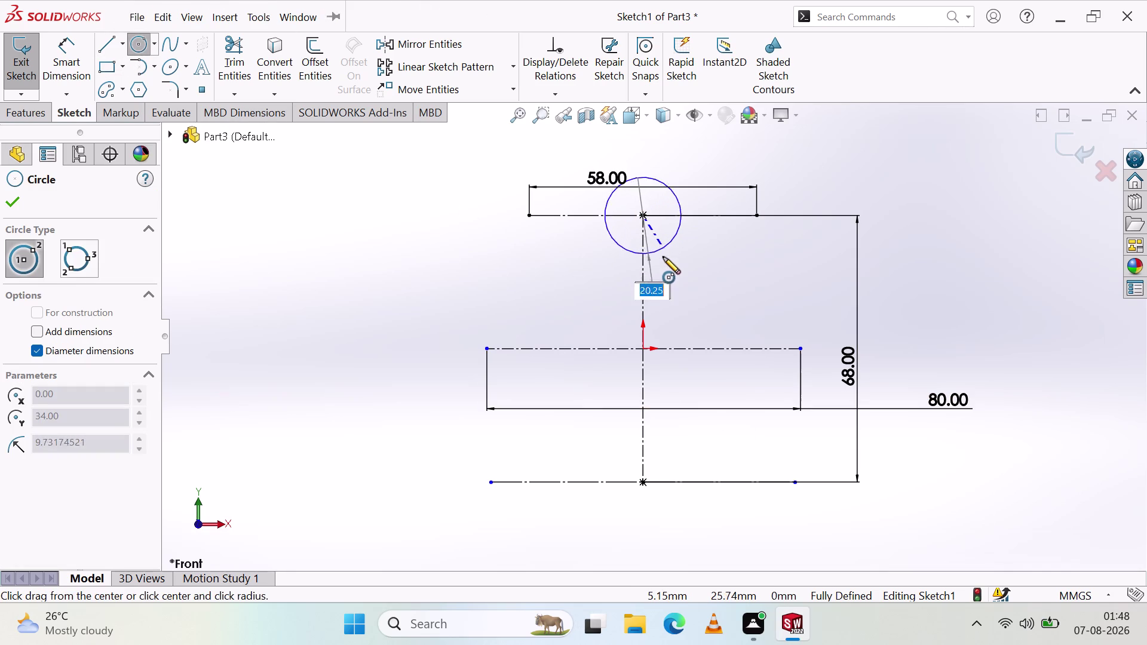
click(660, 272)
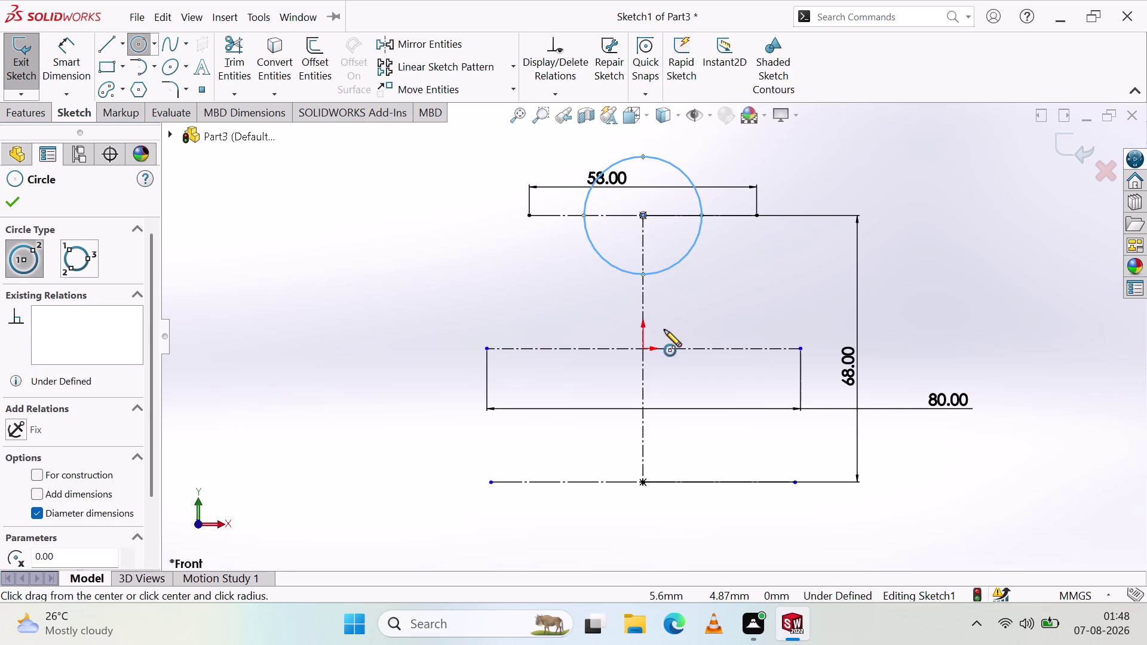
key(Escape)
Rearrange the 58, 80 and 68 dimension labels to the right, clear of the circle.
drag(622, 173, 1078, 282)
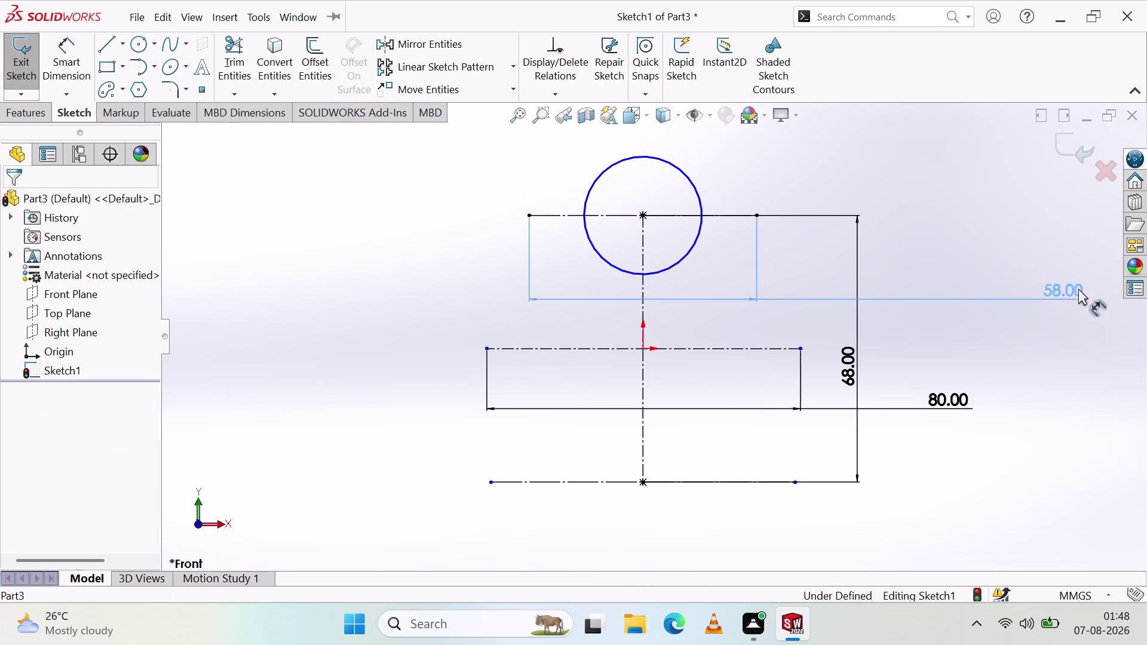
drag(1078, 282, 1062, 318)
click(719, 375)
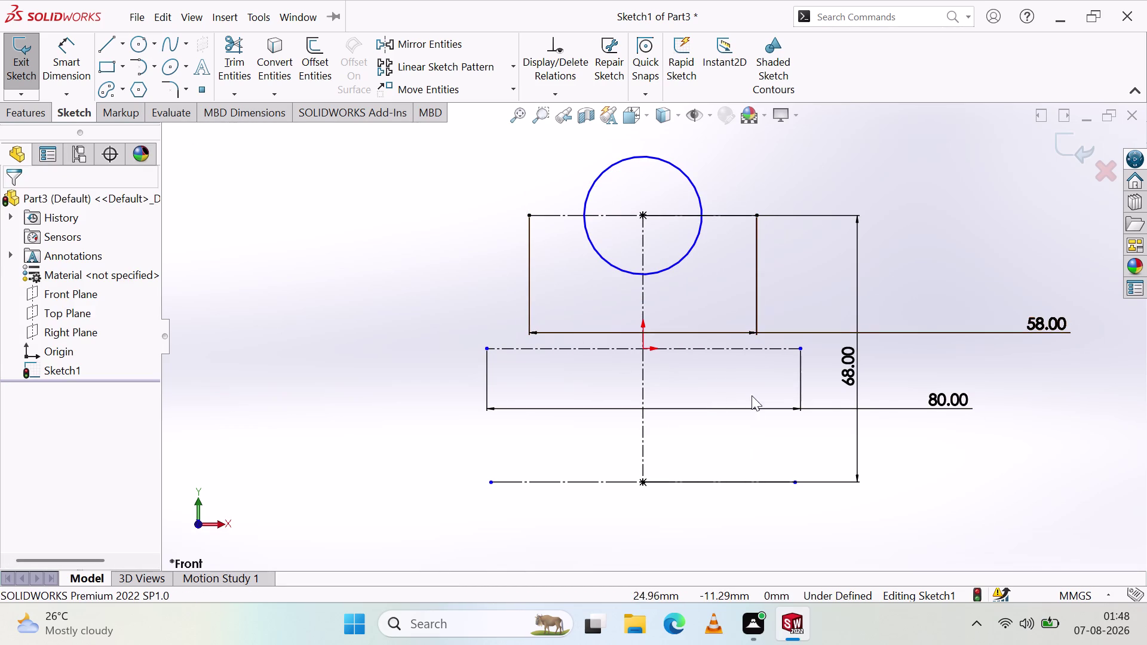
drag(945, 398, 962, 513)
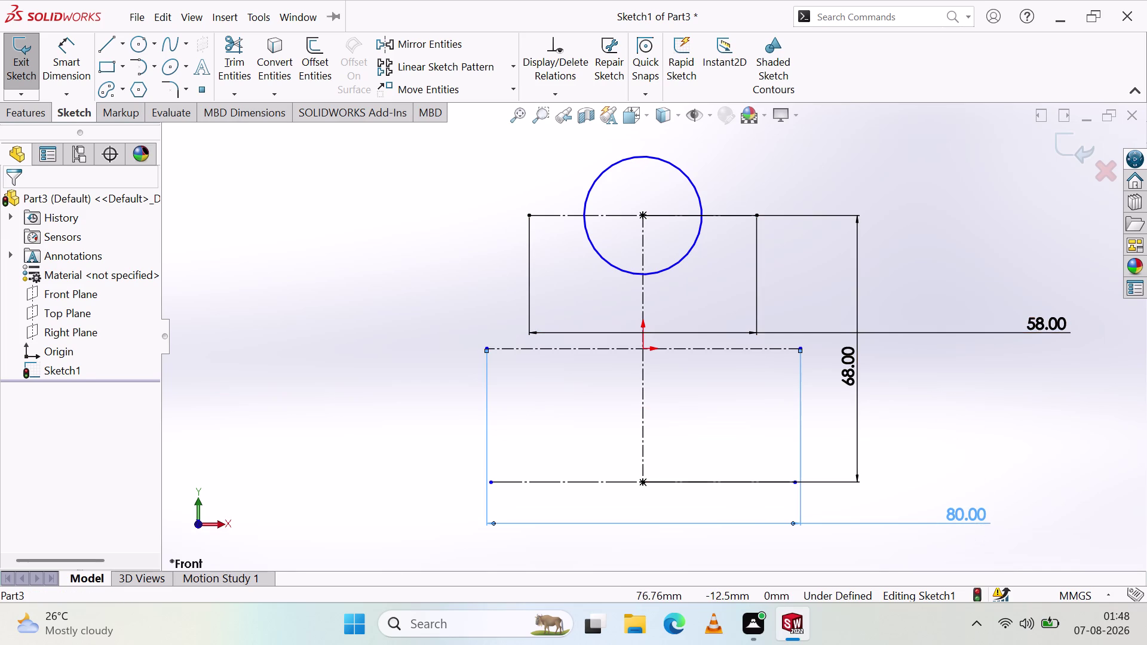
drag(836, 351, 989, 475)
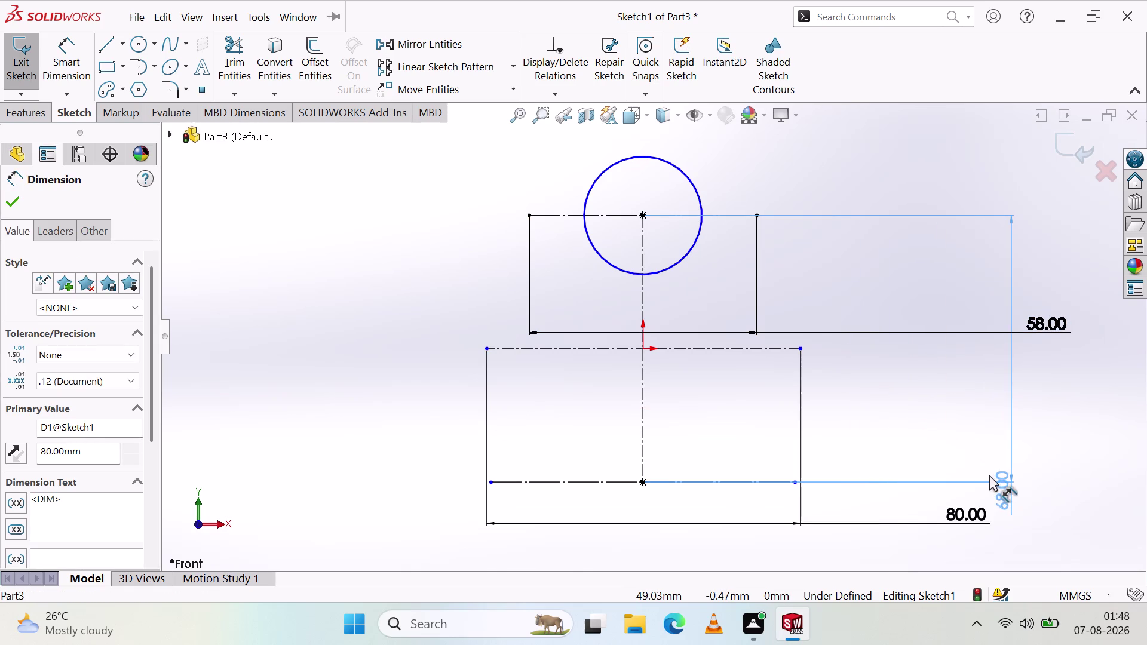
drag(990, 475, 991, 475)
drag(1050, 313, 985, 384)
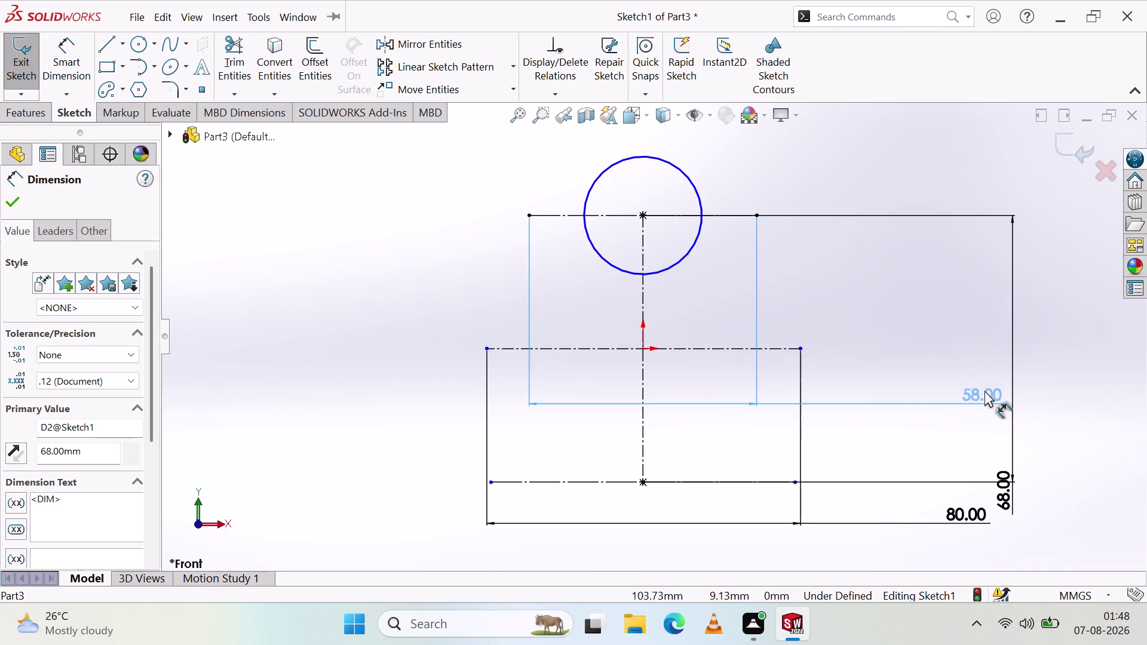
drag(985, 384, 946, 431)
drag(1008, 491, 1049, 471)
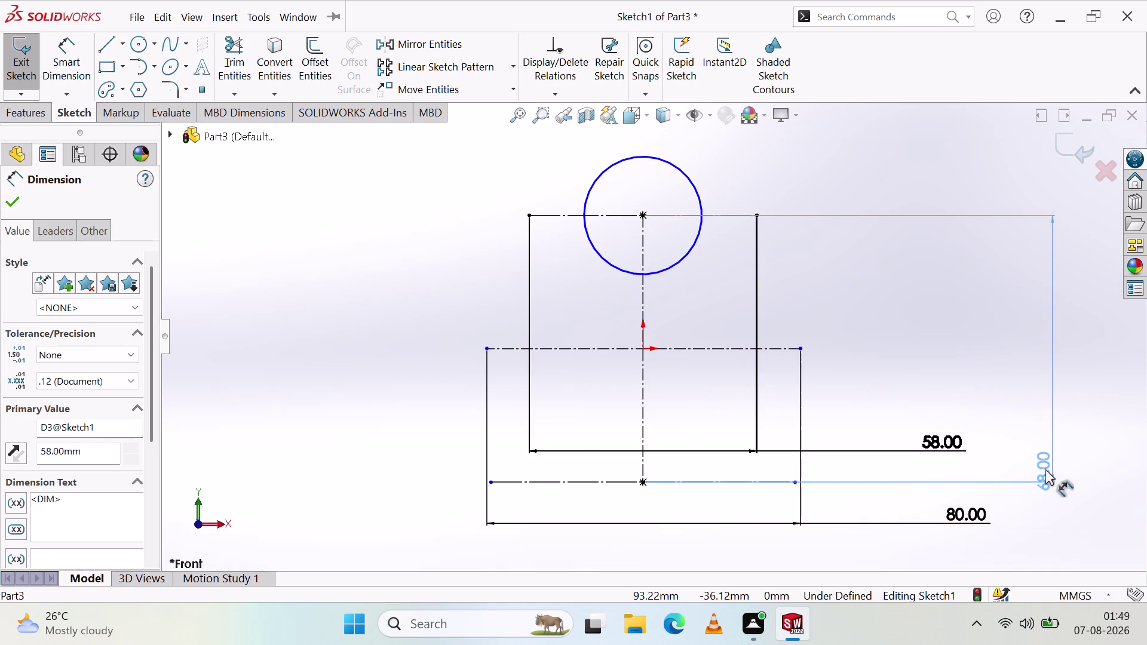
drag(1049, 471, 1047, 385)
click(1015, 511)
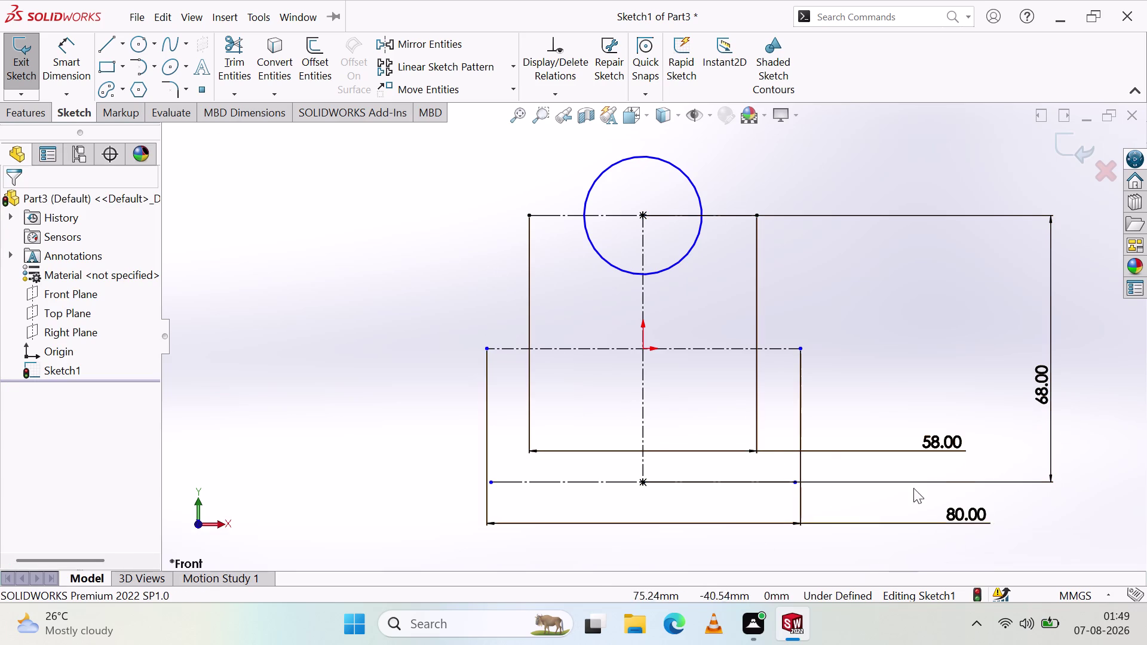
scroll(down, 3)
scroll(down, 3)
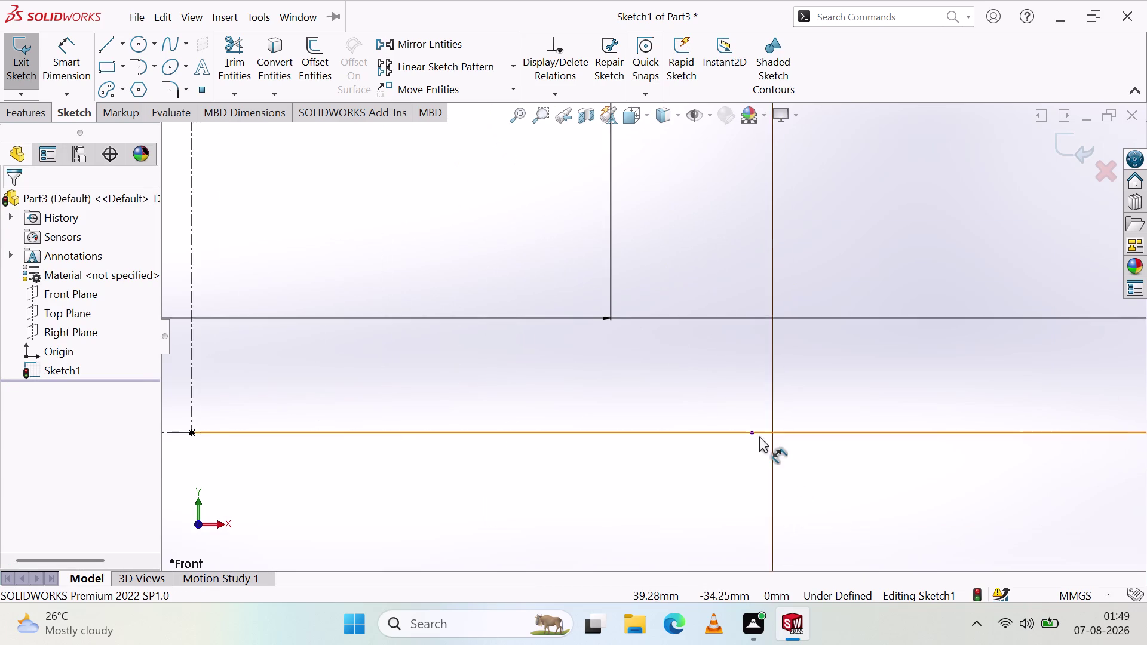
scroll(up, 3)
scroll(up, 3)
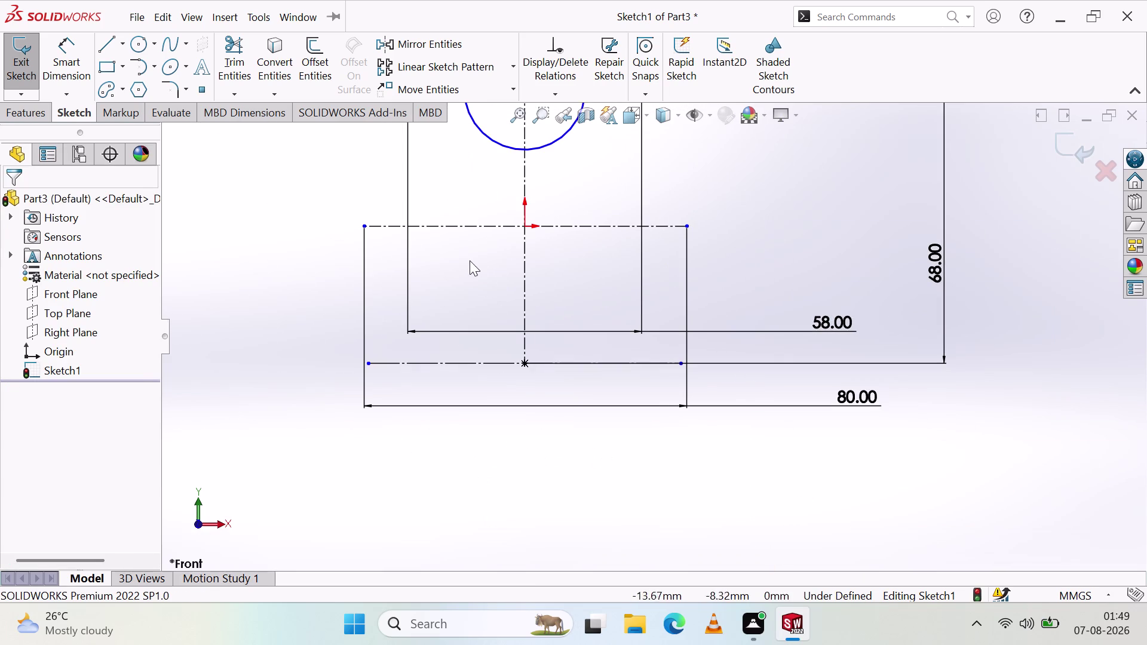
scroll(up, 3)
scroll(down, 3)
scroll(up, 3)
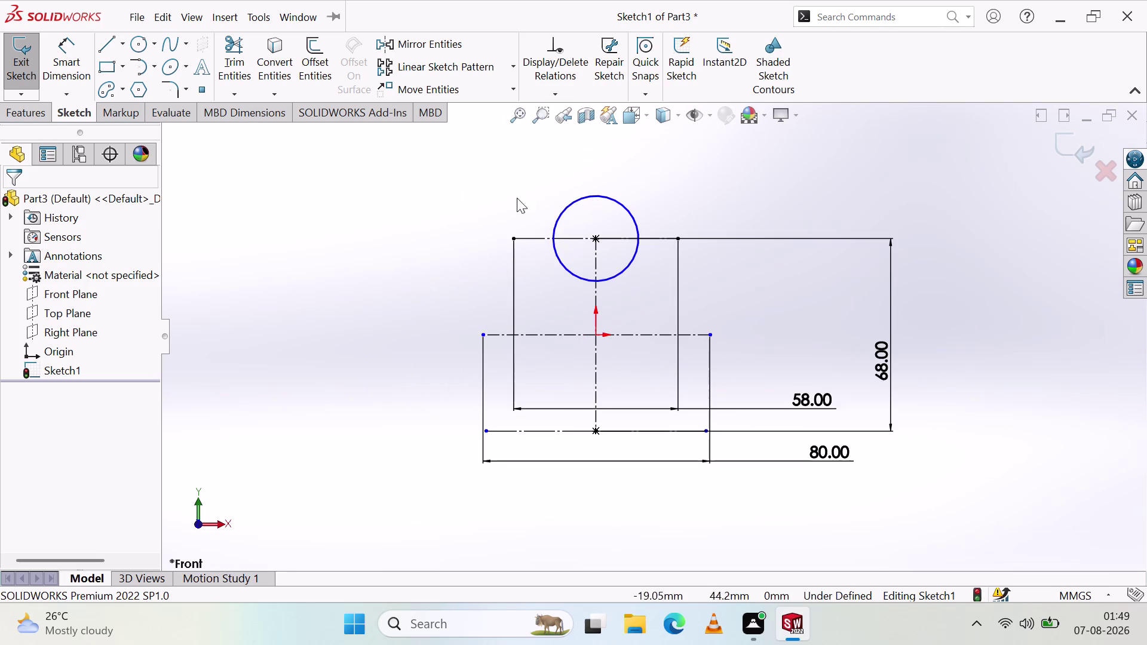
click(138, 38)
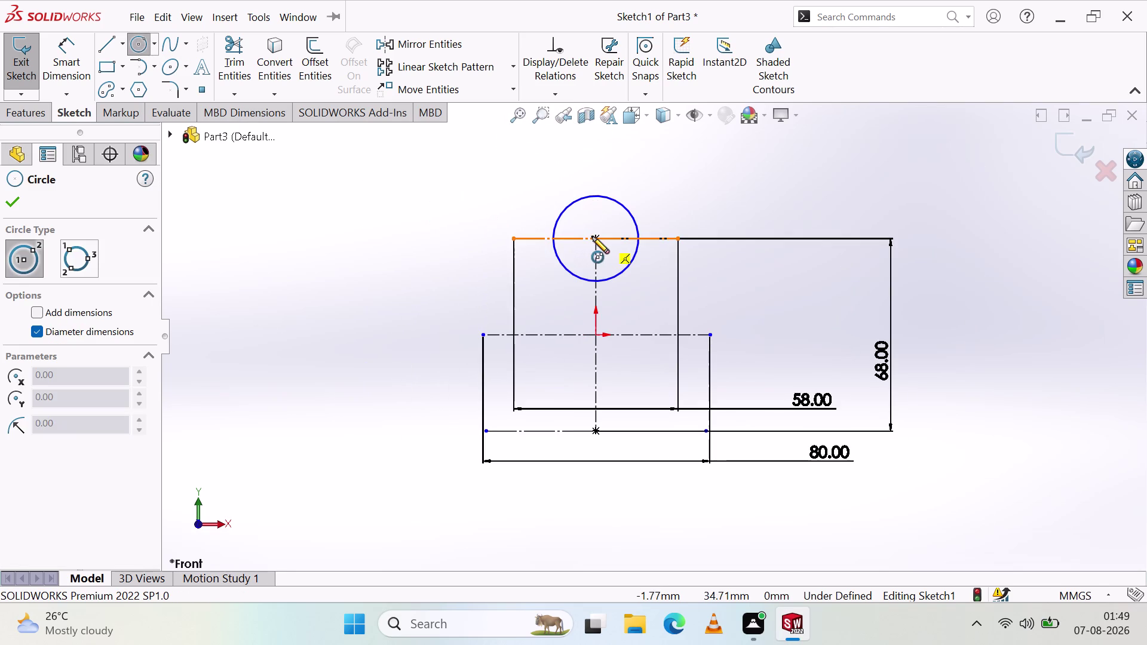
Draw a larger circle concentric with the top circle.
click(593, 237)
click(660, 279)
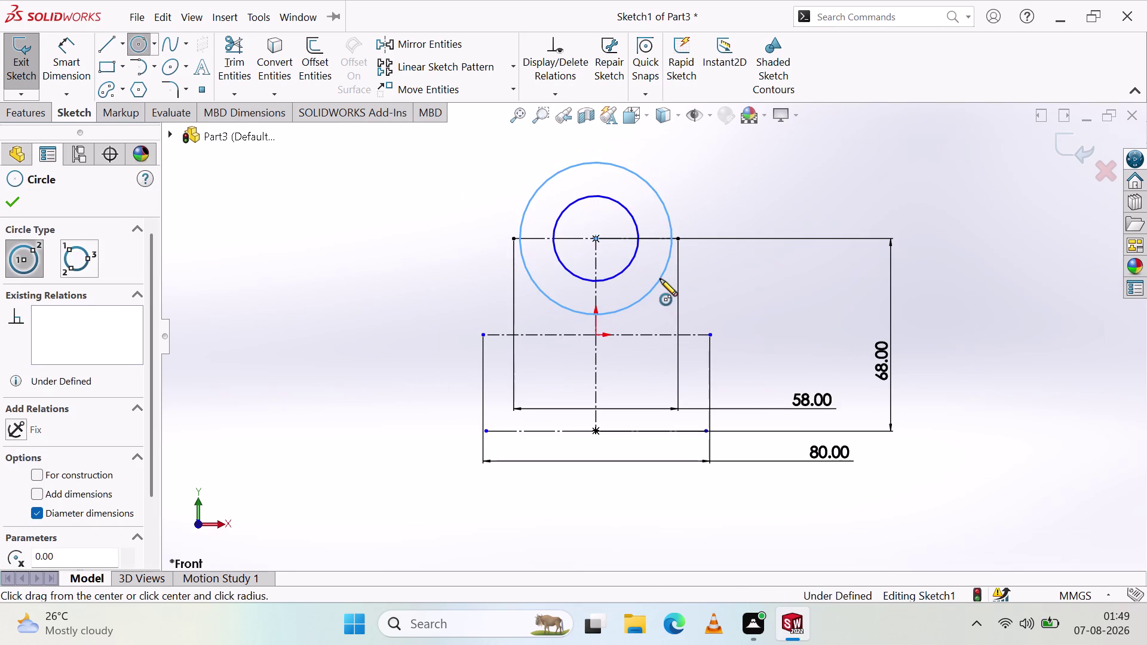
key(Escape)
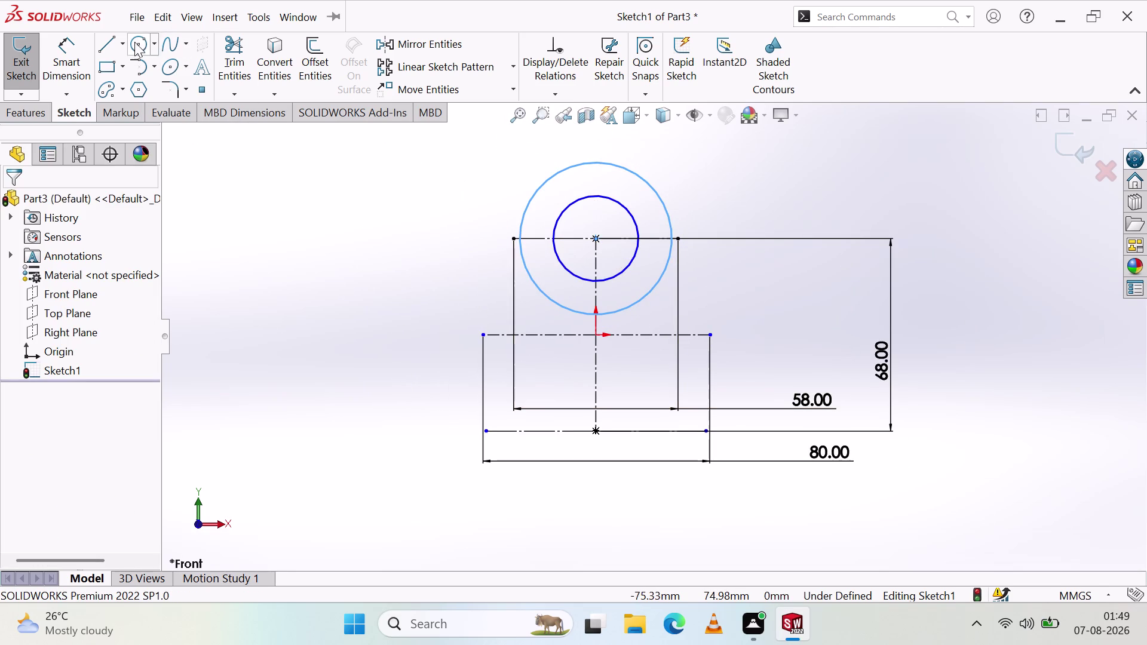
Dimension the top circles with Ø40 for the inner and Ø58 for the outer.
click(77, 66)
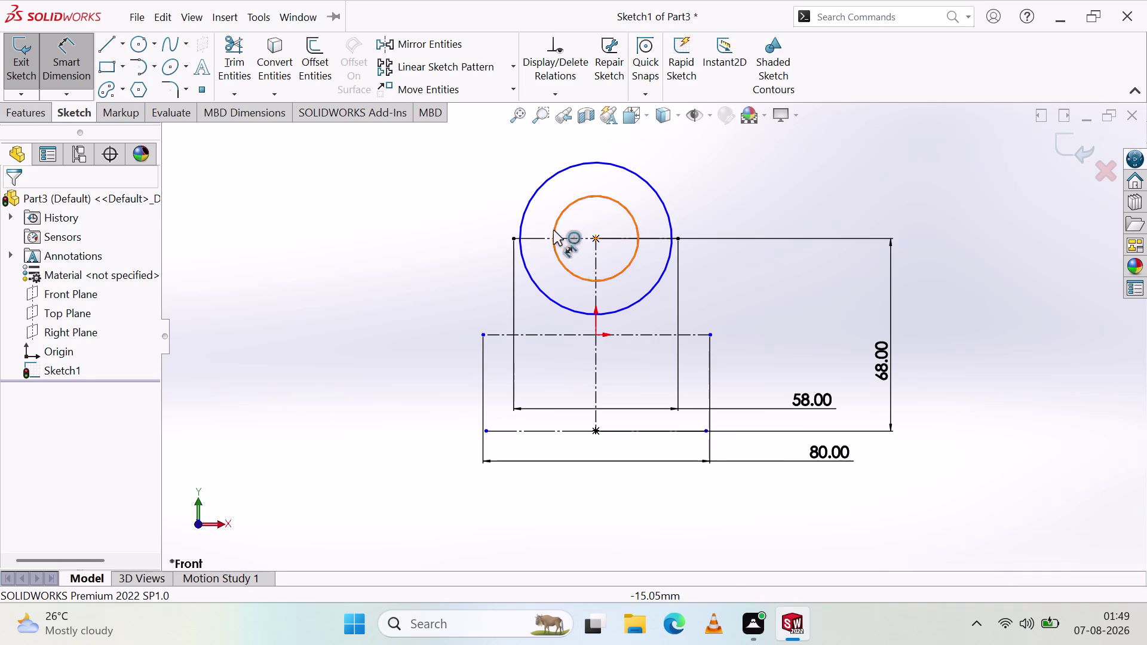
click(553, 226)
click(474, 235)
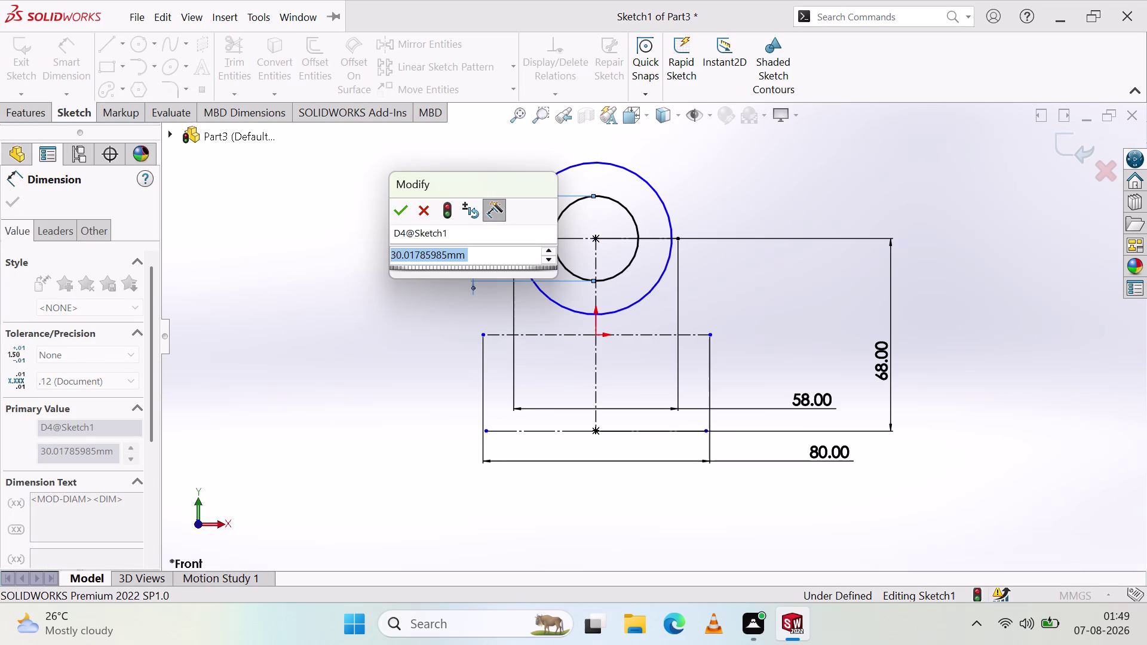
text(40)
key(Return)
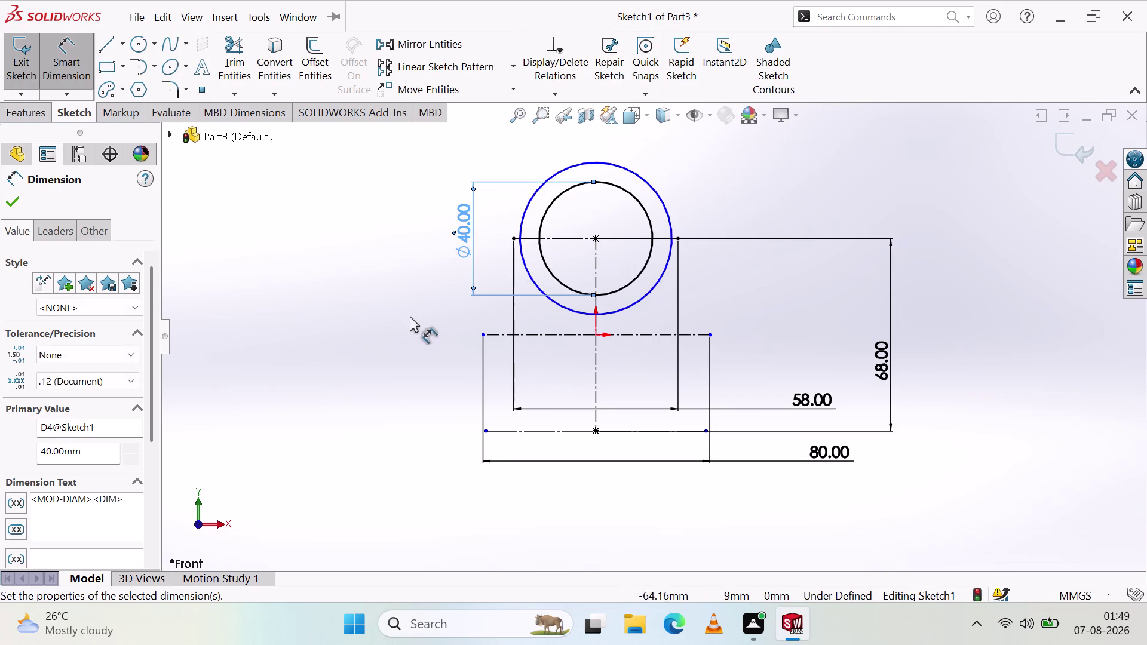
click(410, 311)
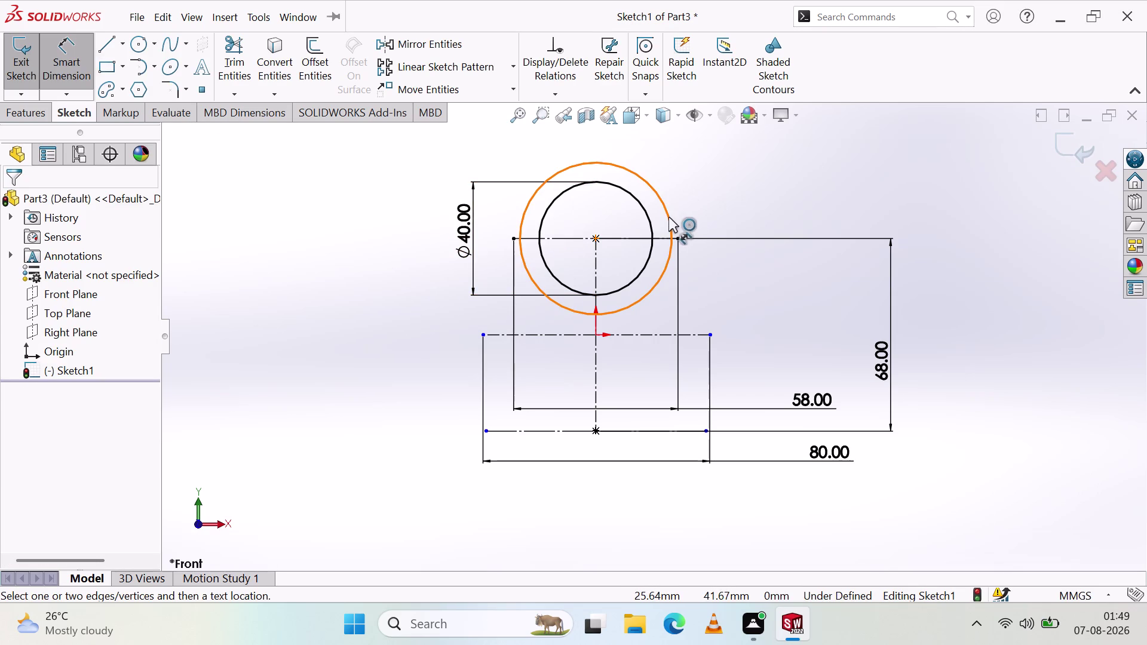
click(668, 217)
click(374, 239)
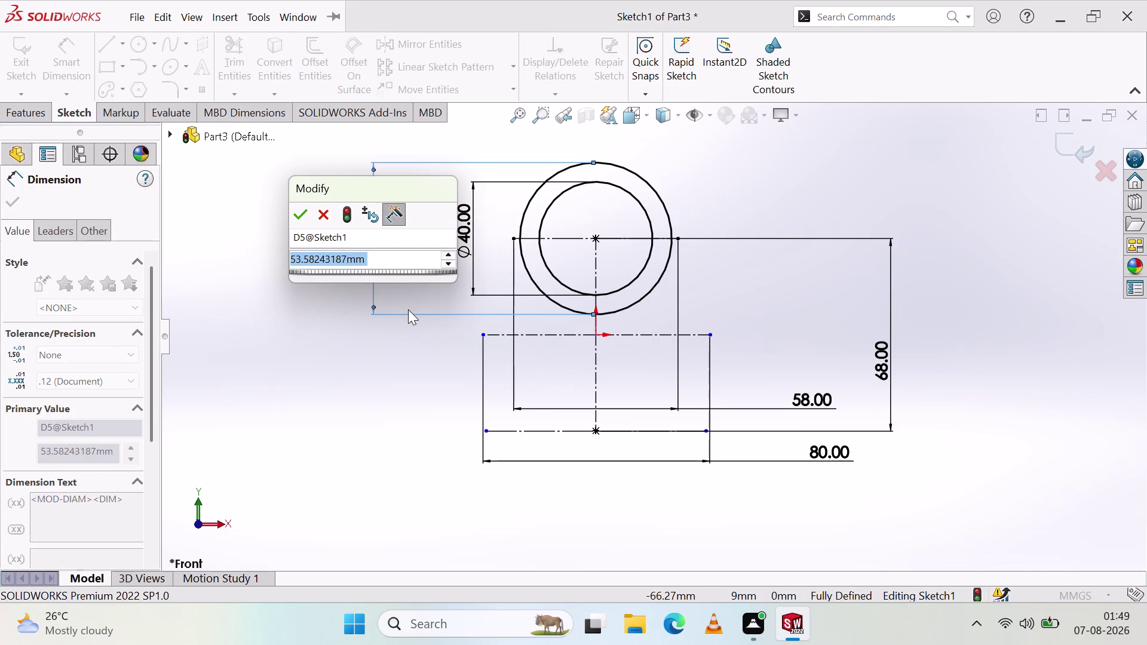
text(58)
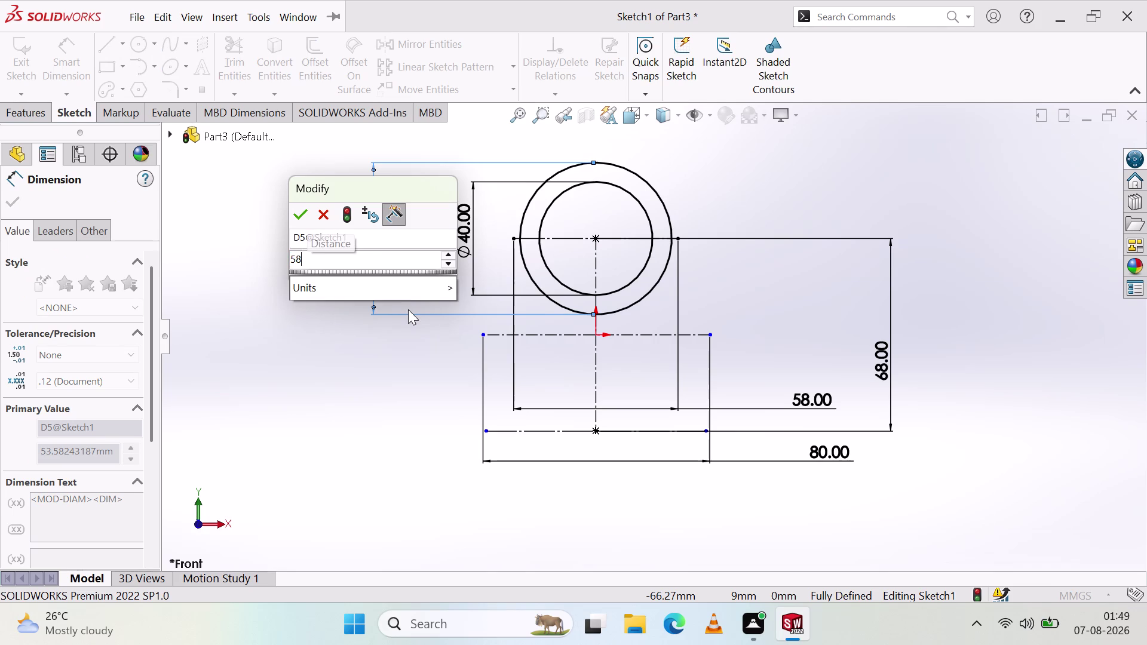
key(Return)
click(344, 388)
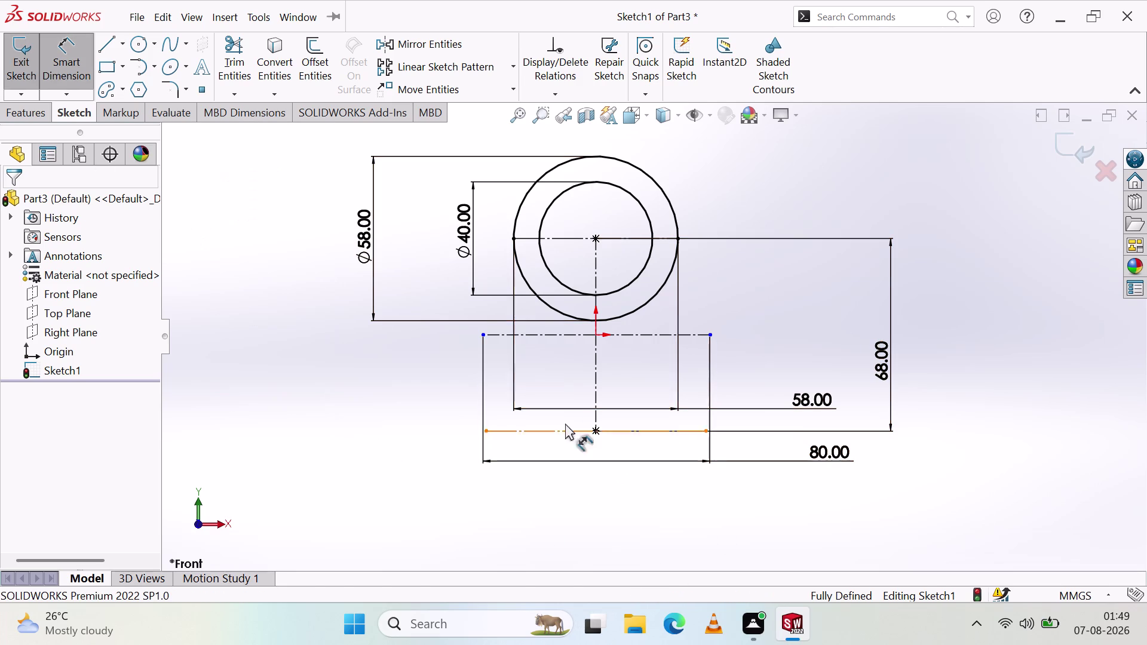
key(Escape)
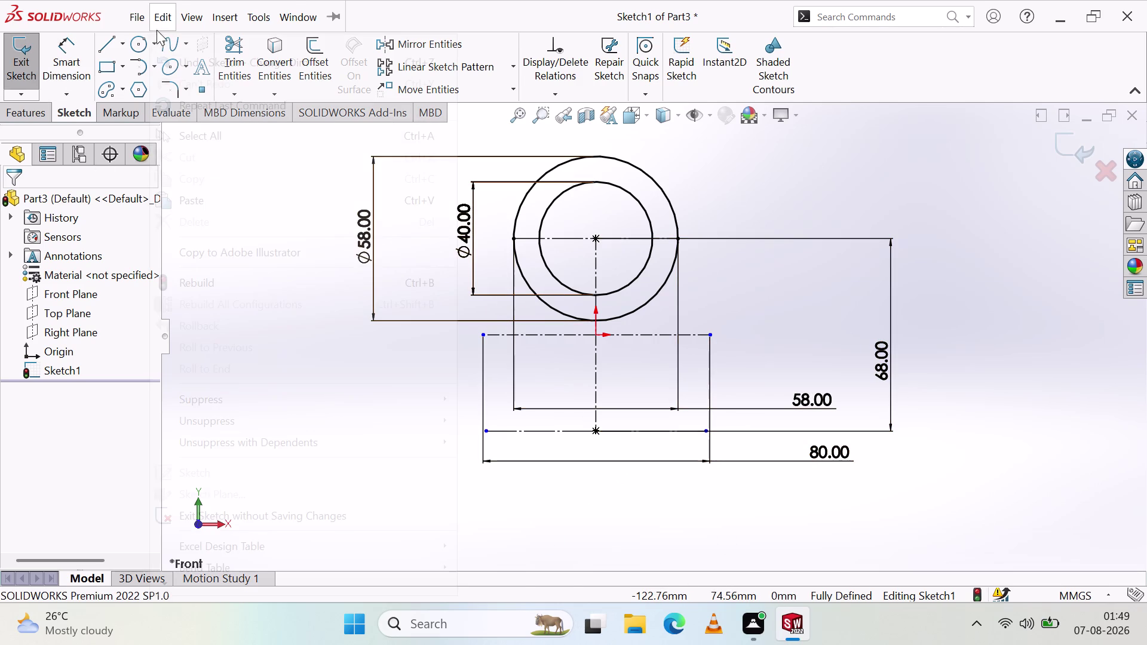
Draw concentric circle pairs at the left and right ends of the middle line.
click(132, 49)
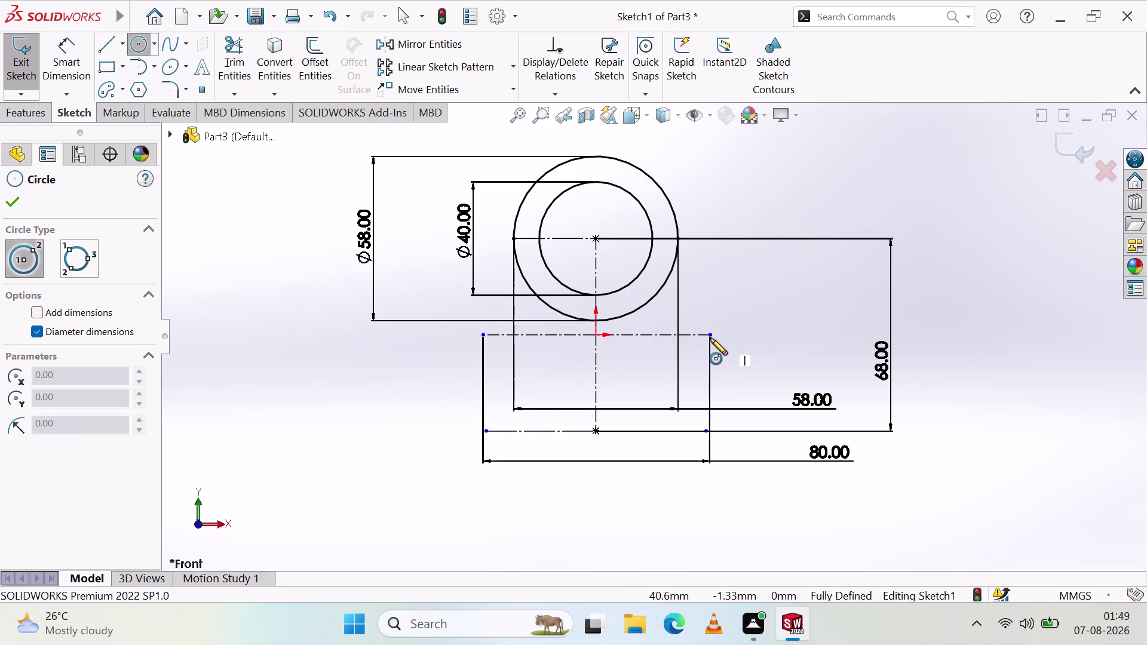
click(710, 337)
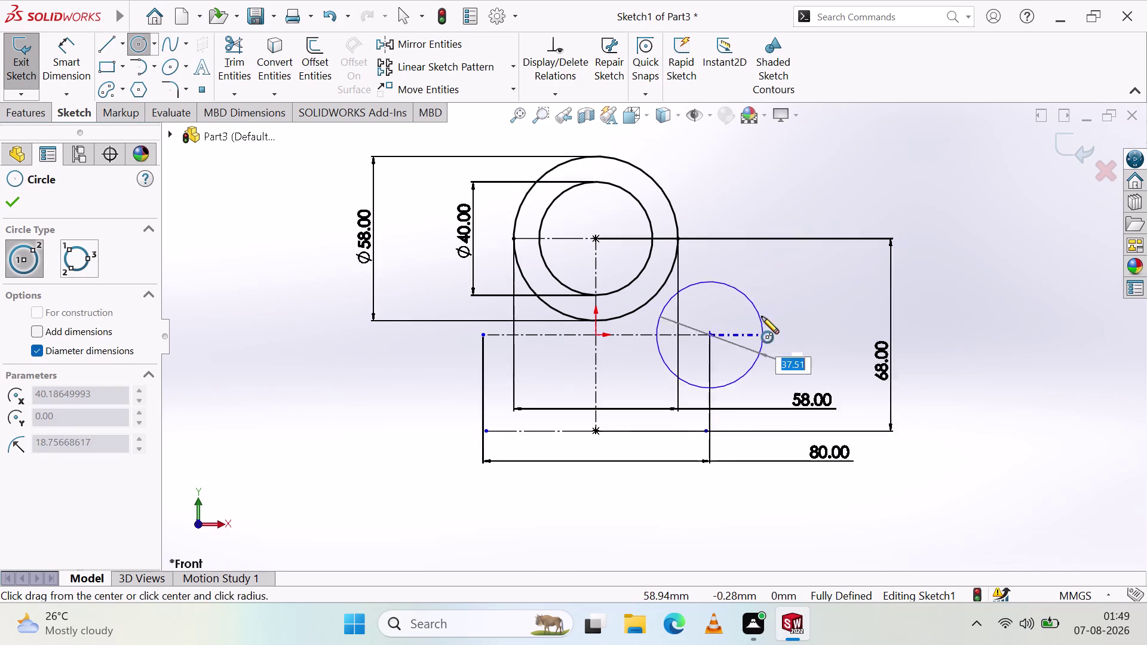
key(Escape)
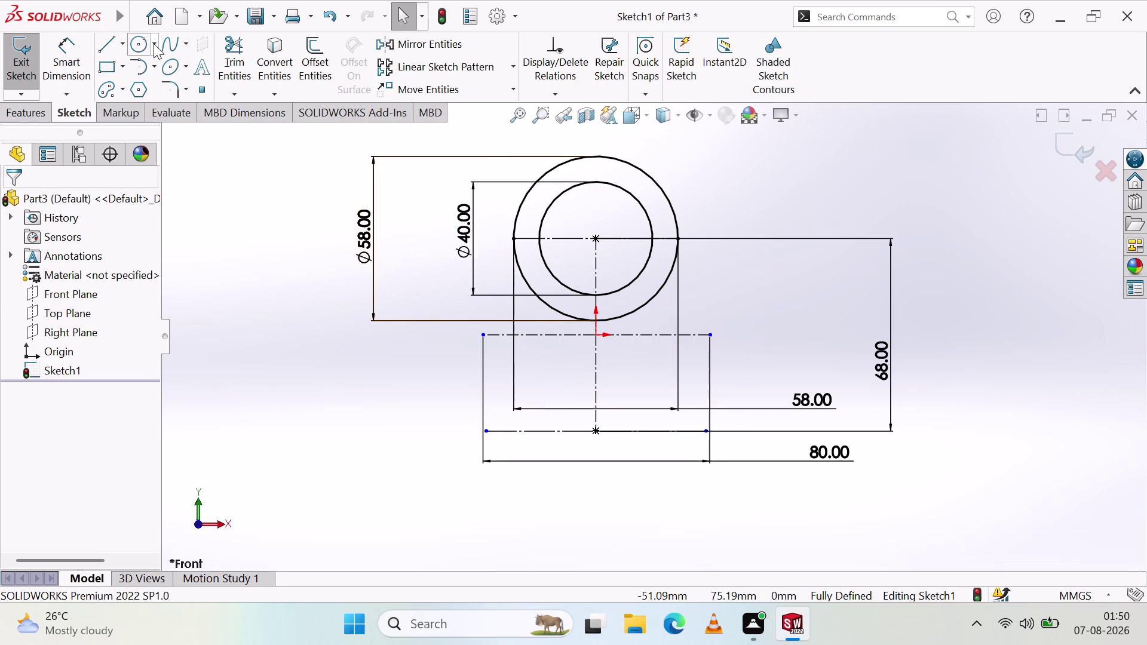
click(136, 48)
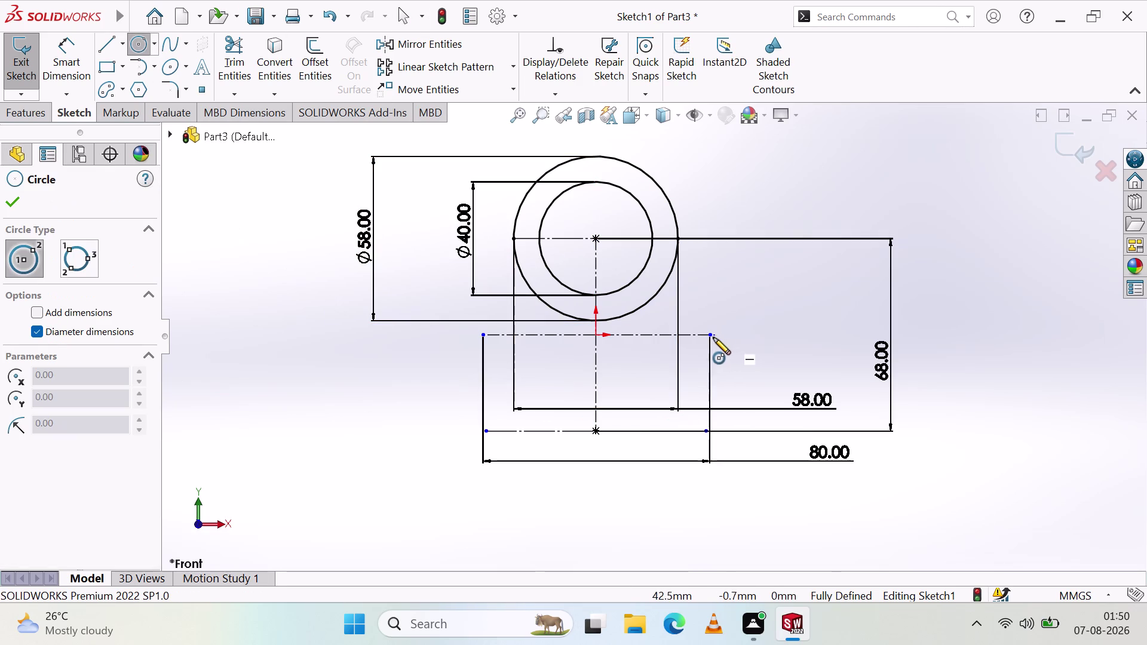
click(710, 334)
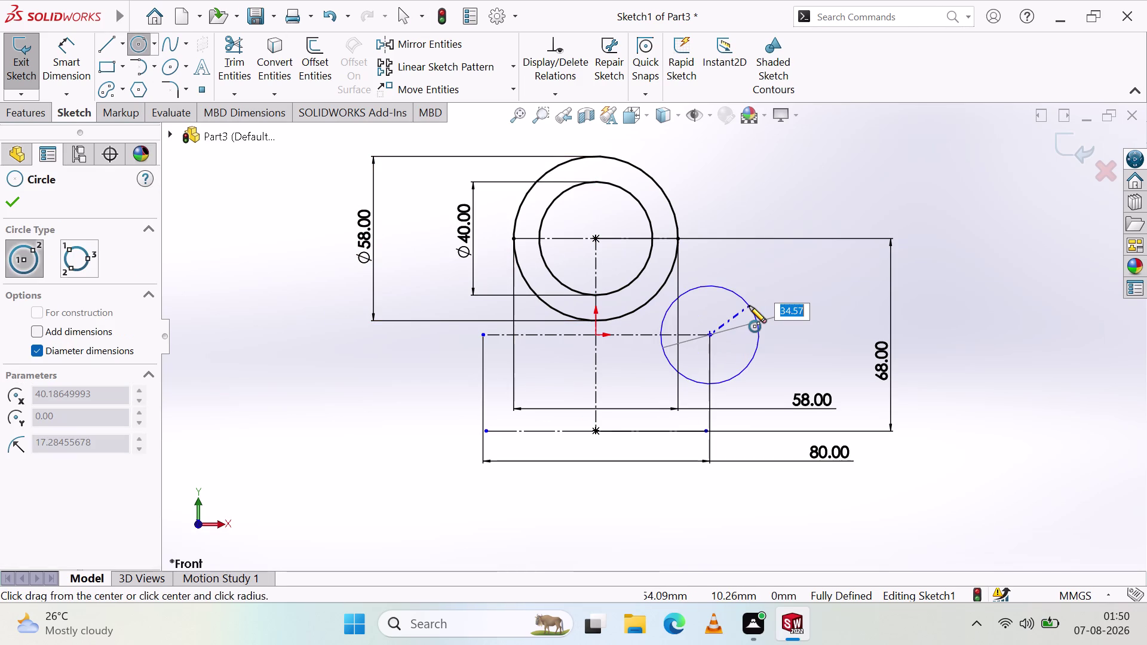
click(750, 306)
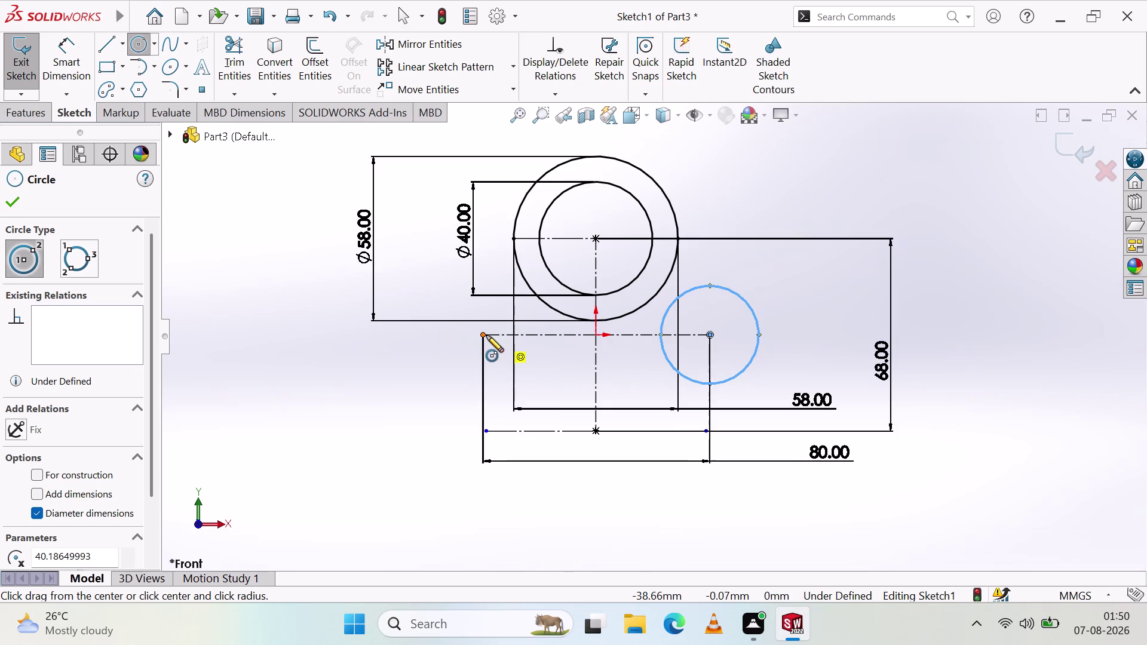
click(483, 336)
click(450, 355)
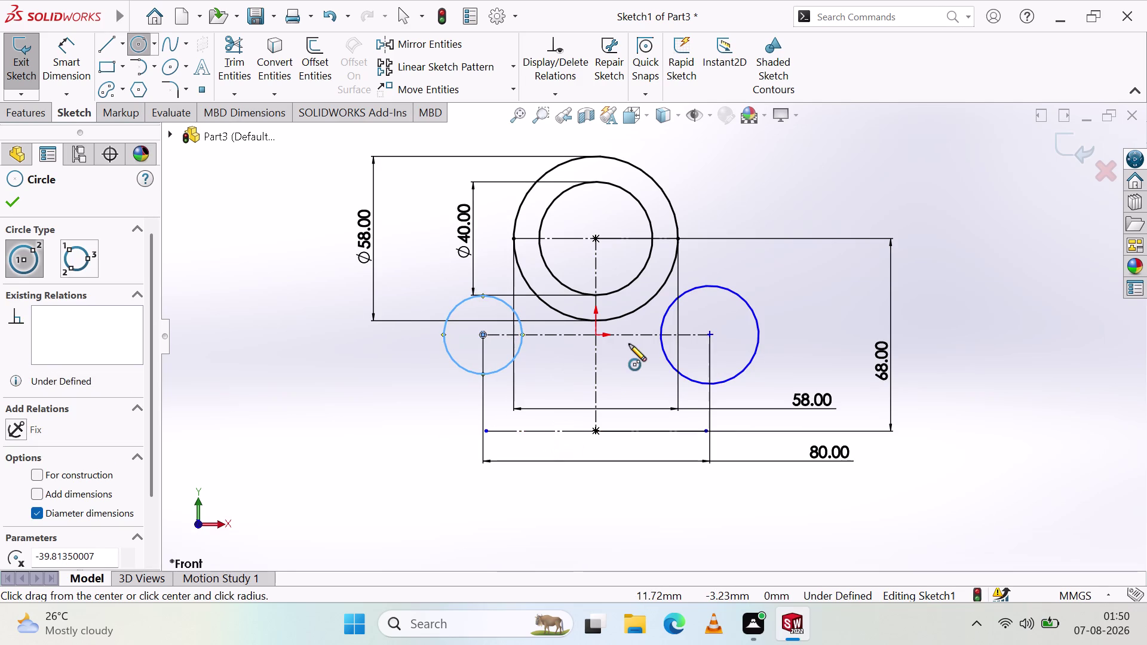
click(710, 332)
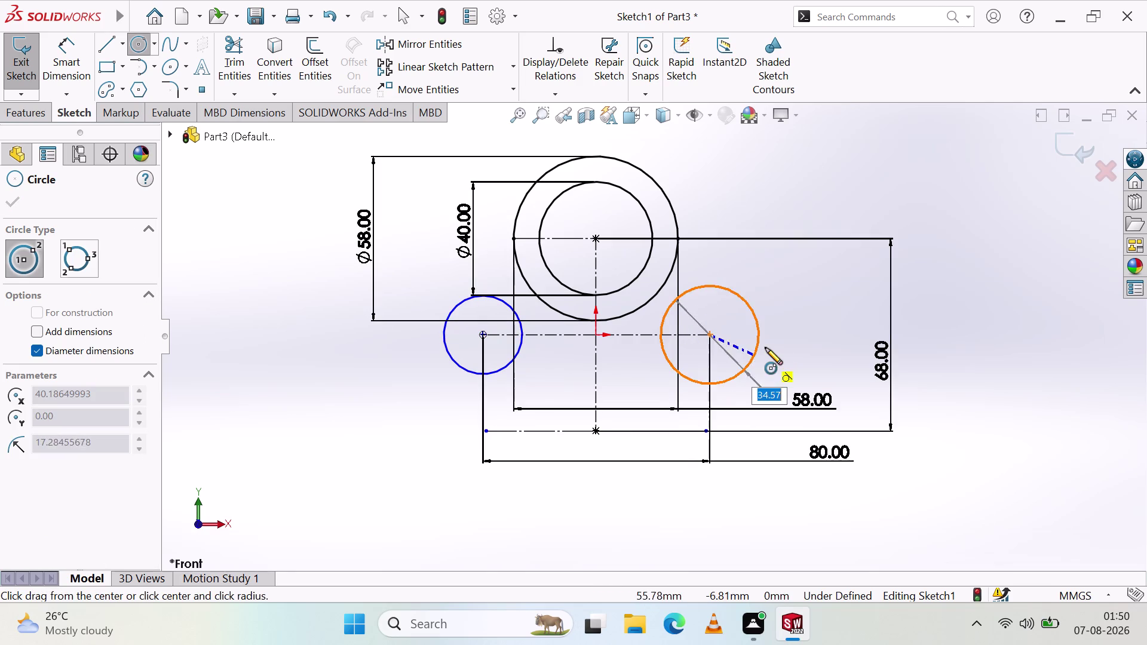
click(743, 350)
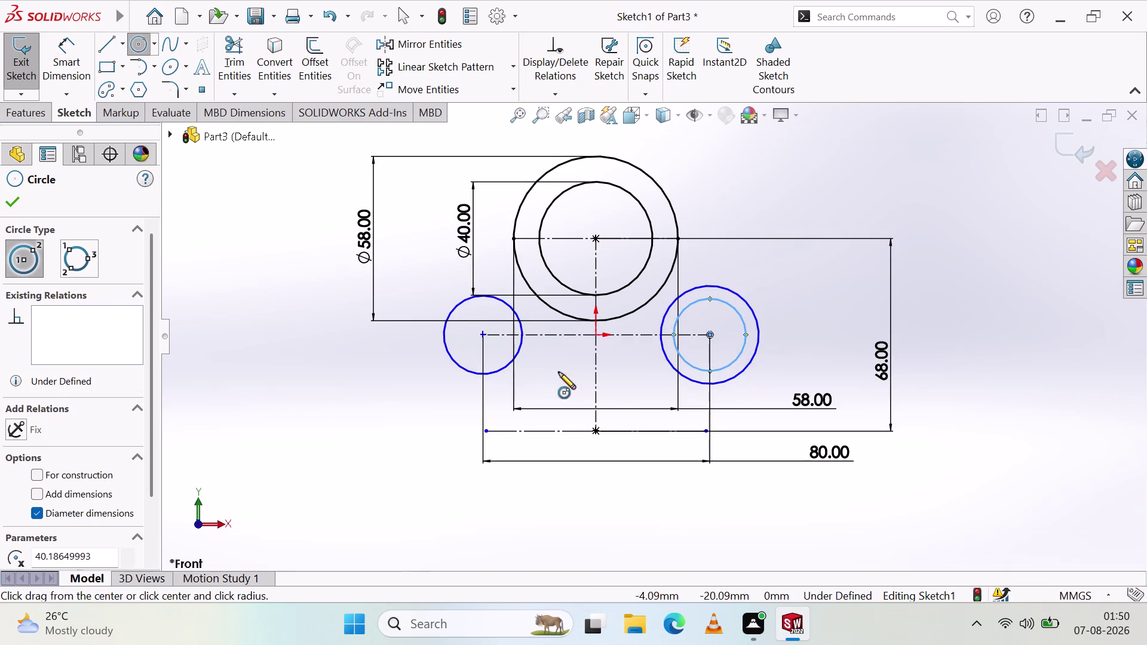
click(485, 334)
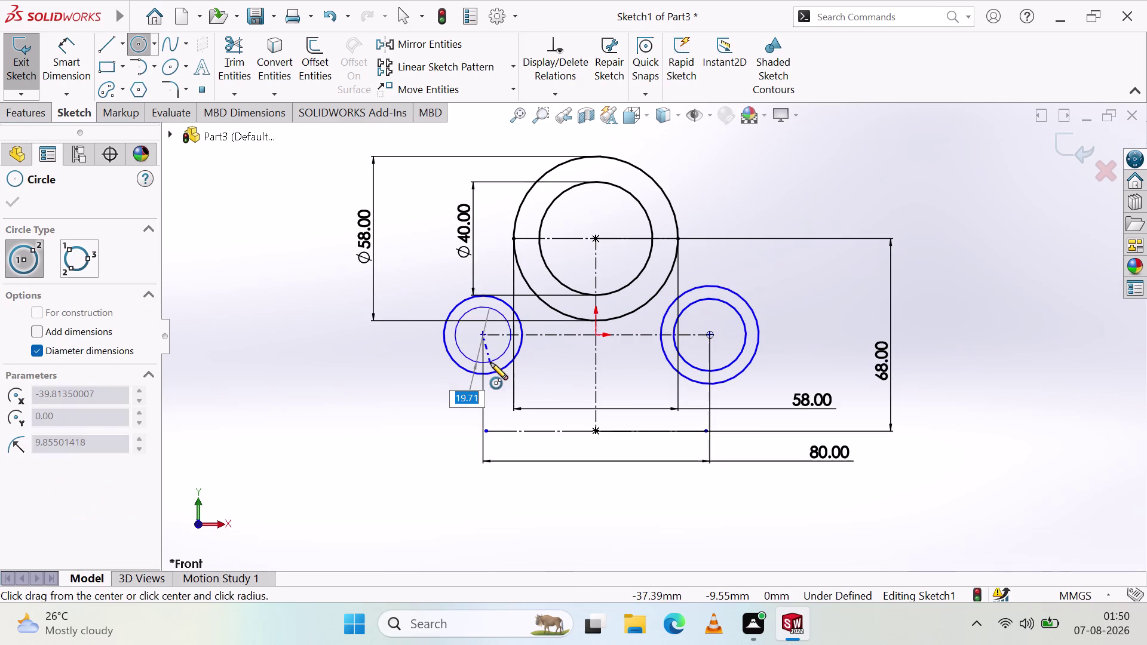
click(490, 362)
key(Escape)
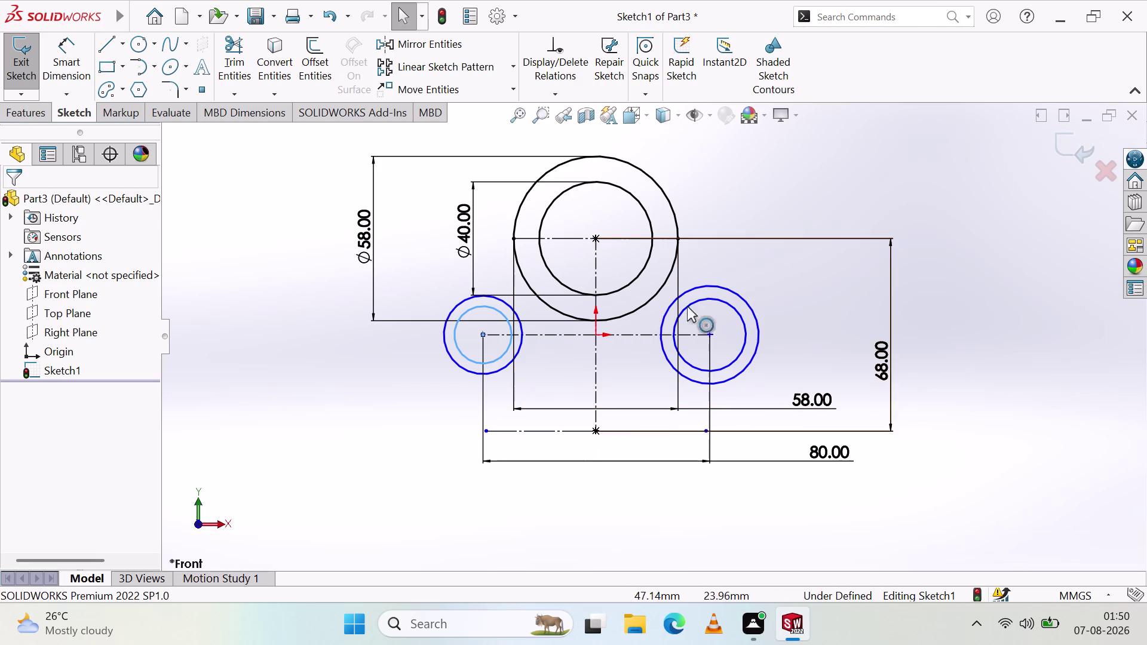
Draw circles at the left and right ends of the lower line.
click(135, 46)
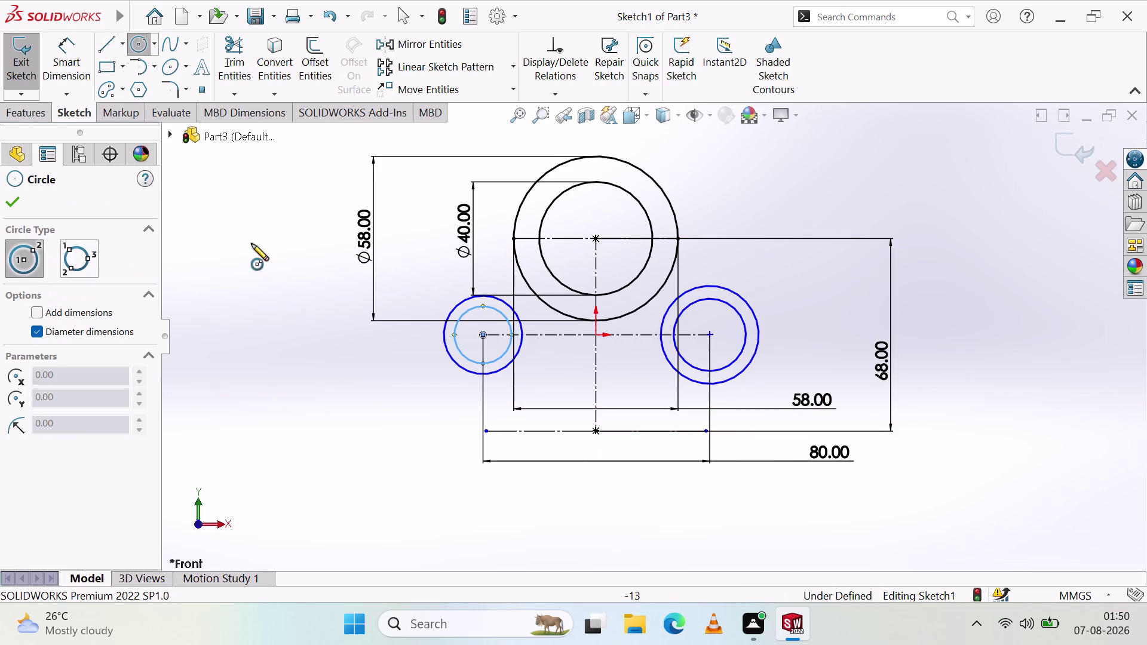
click(485, 429)
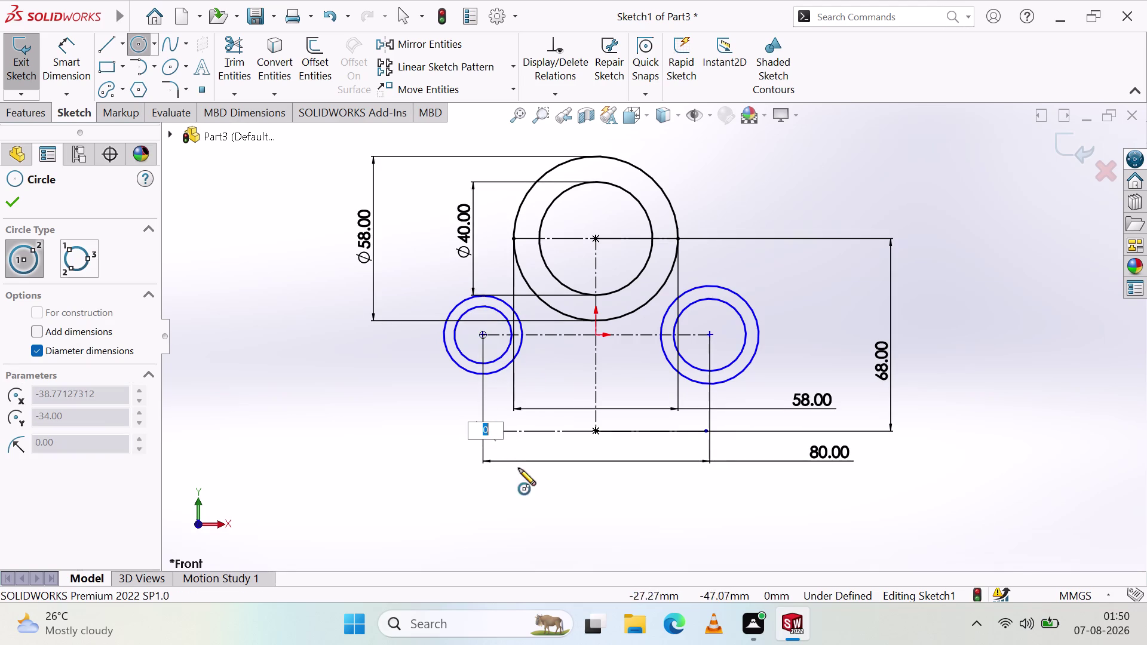
key(Escape)
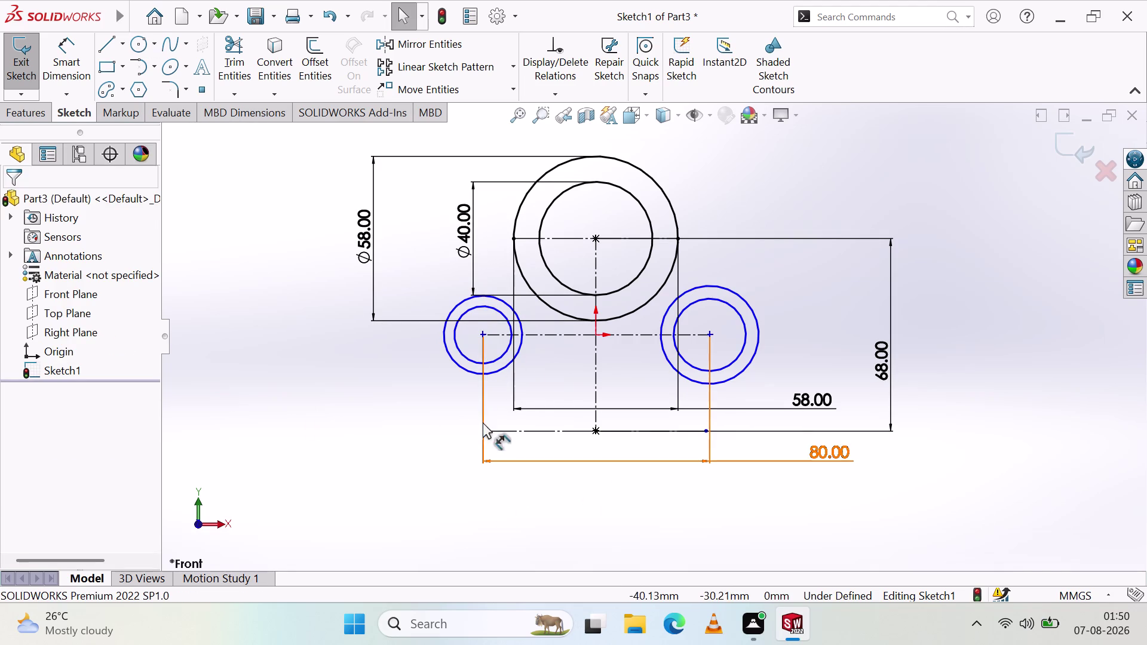
click(141, 51)
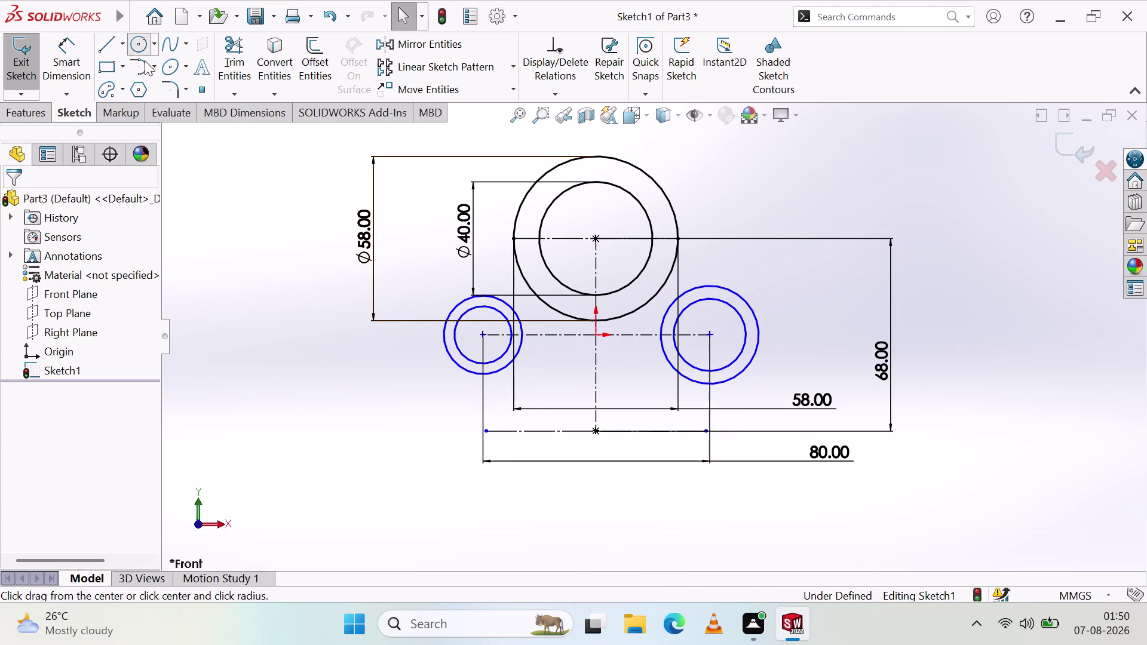
click(487, 434)
click(529, 496)
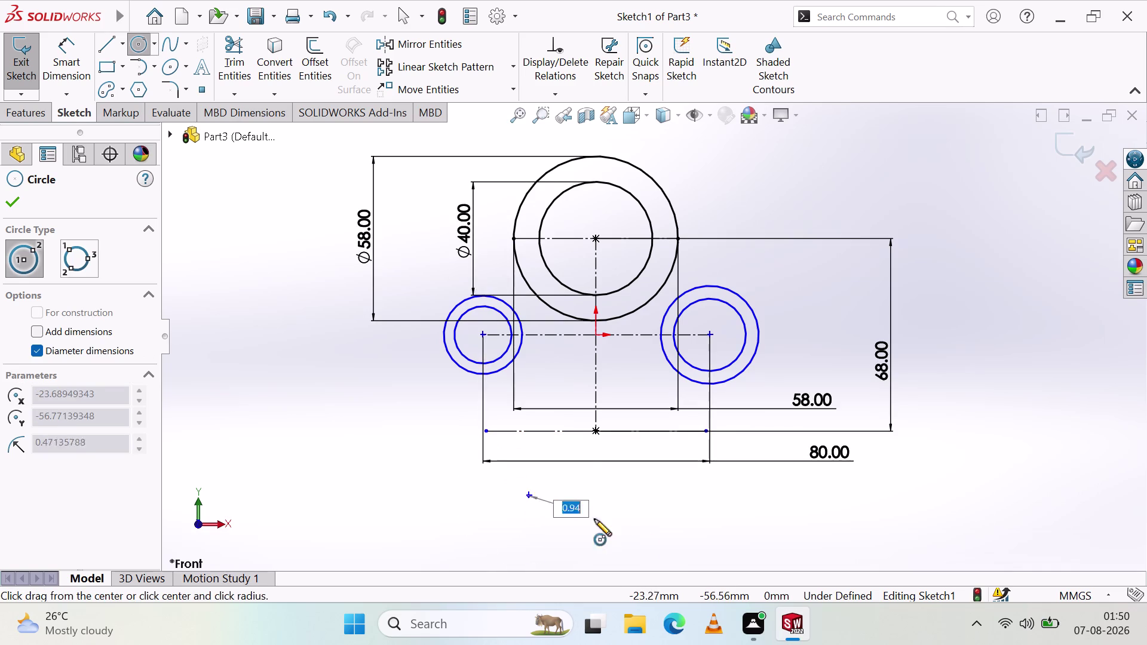
key(Escape)
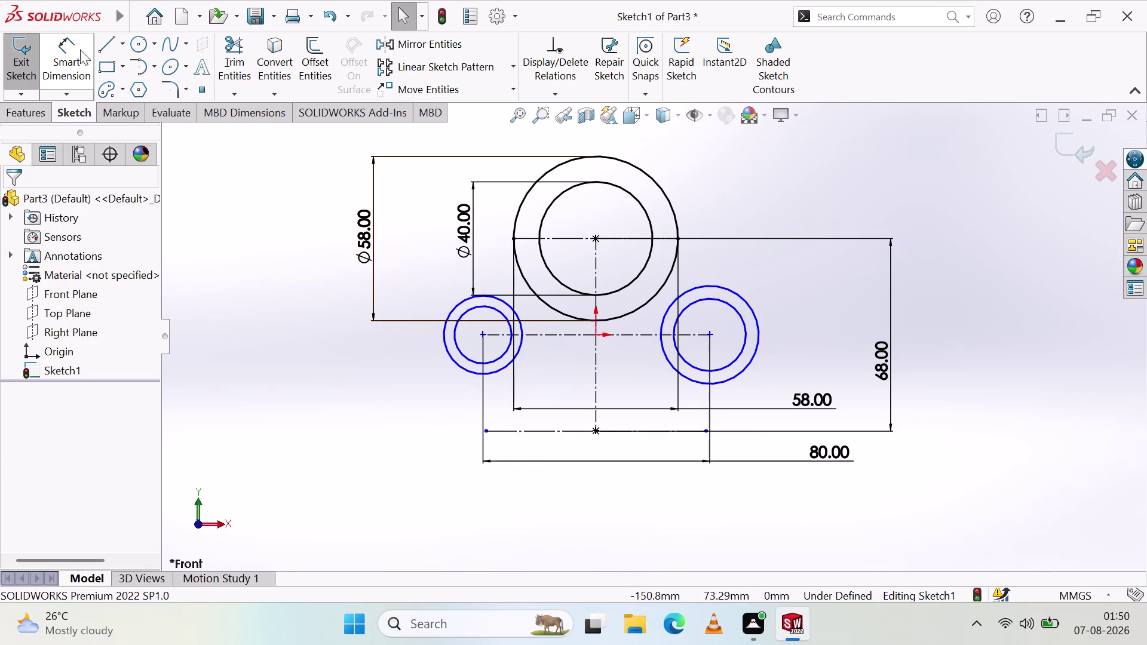
click(138, 42)
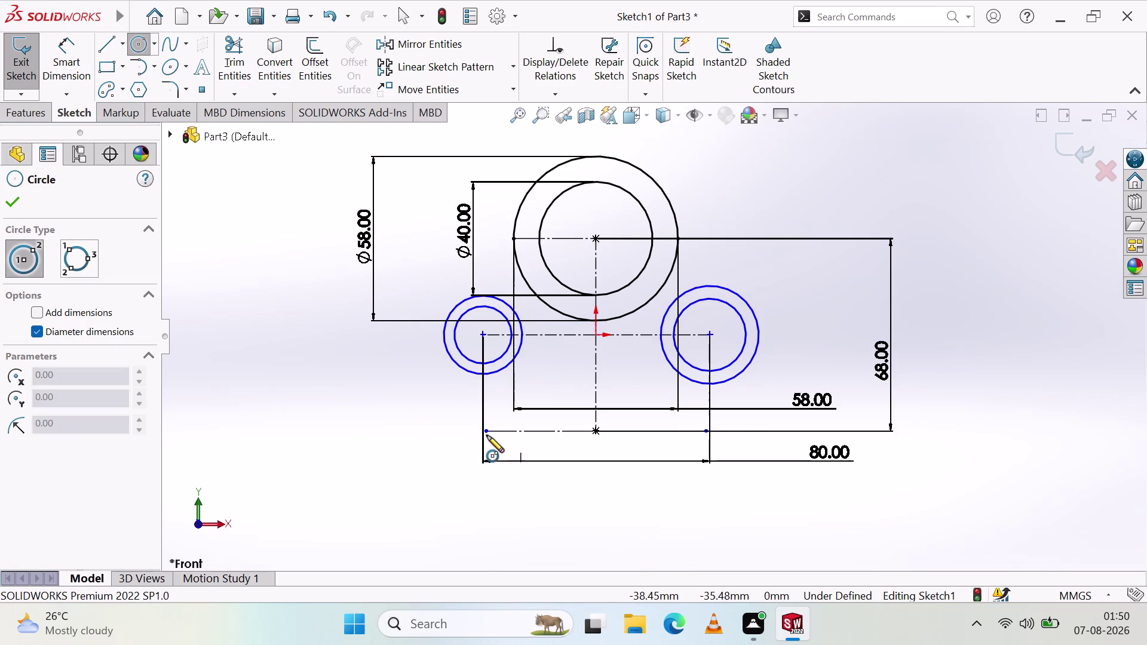
click(487, 432)
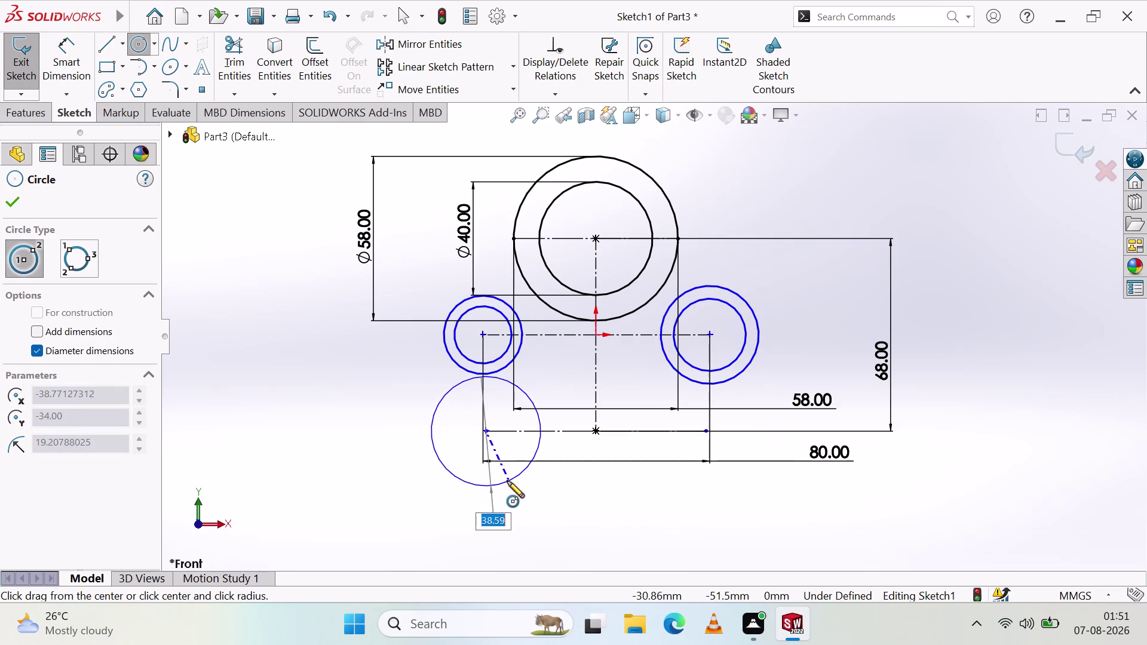
click(506, 479)
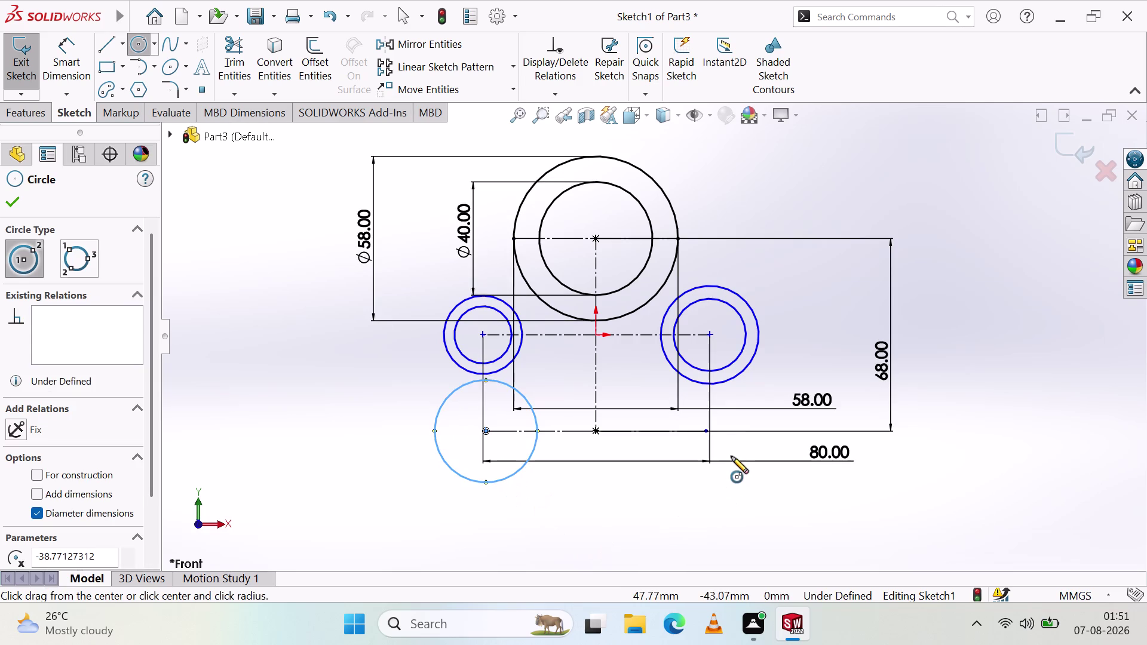
click(706, 432)
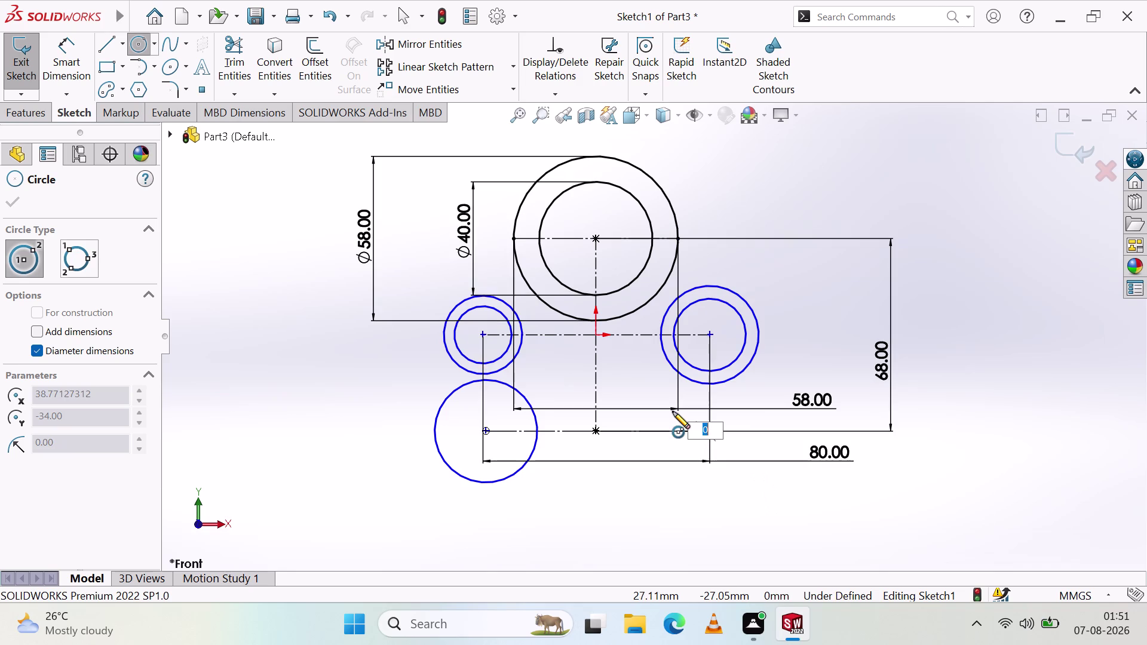
drag(673, 436, 705, 484)
key(Escape)
key(Escape)
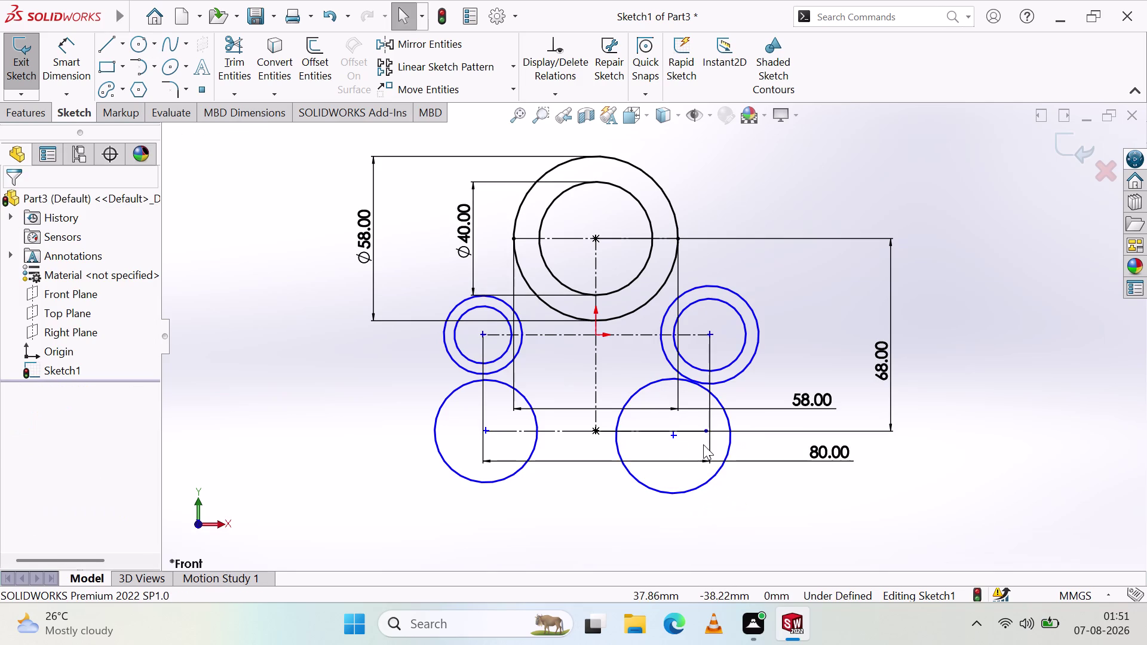
Drag the lower left and right circles so their centres sit on the line.
drag(673, 436, 688, 433)
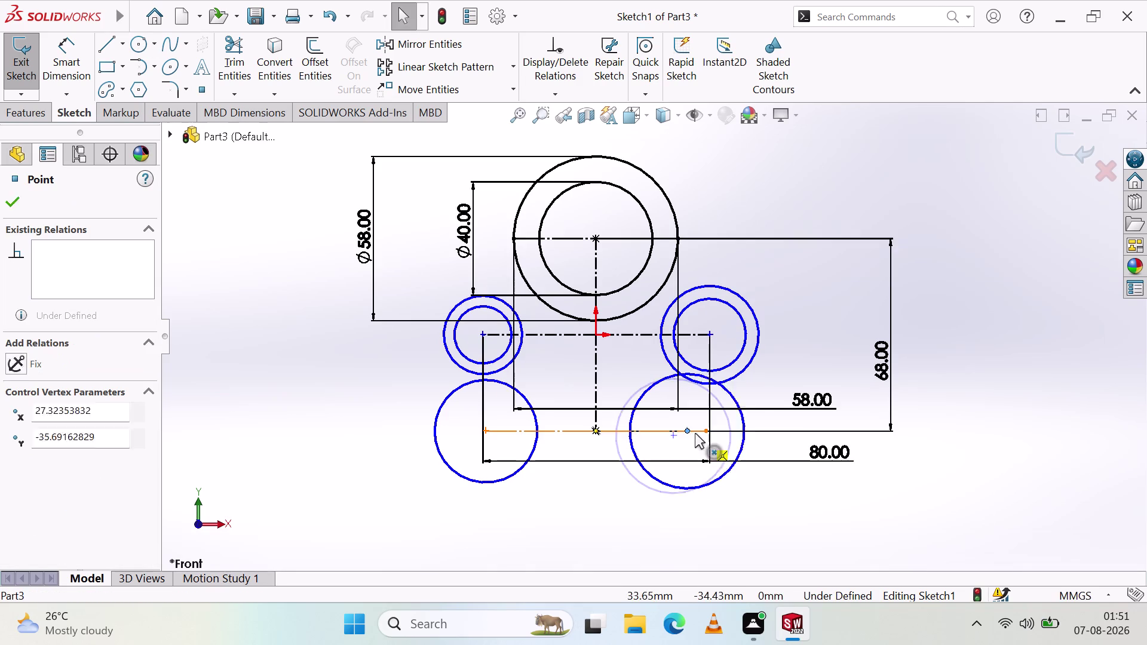
drag(687, 433, 707, 433)
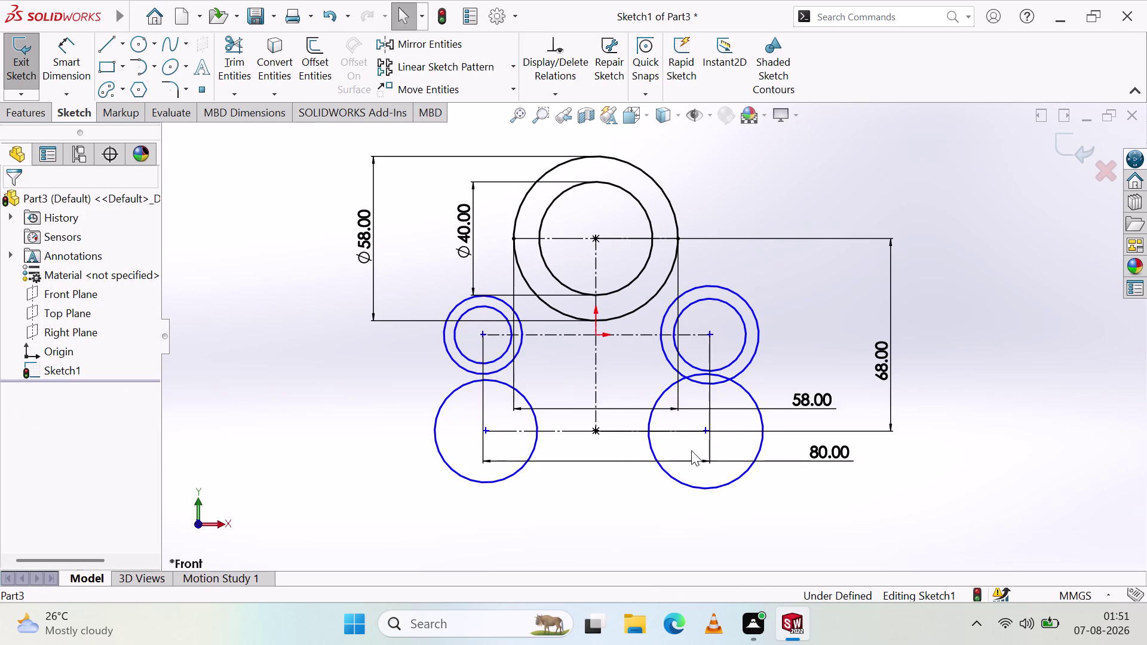
scroll(down, 3)
scroll(down, 3)
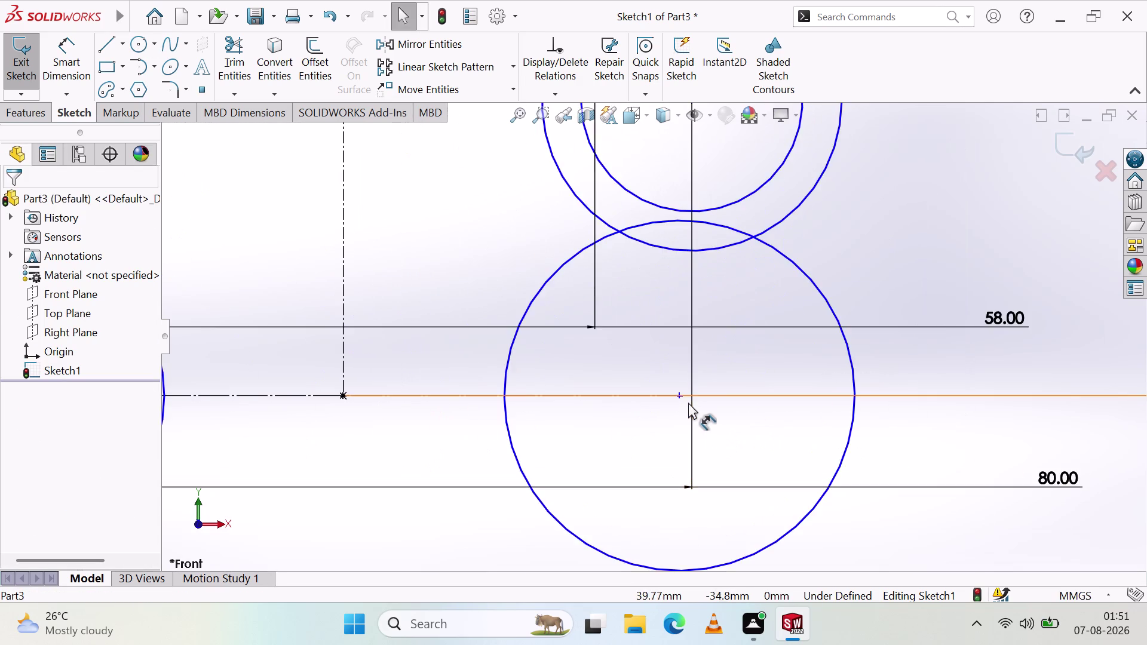
scroll(up, 3)
drag(667, 366, 610, 423)
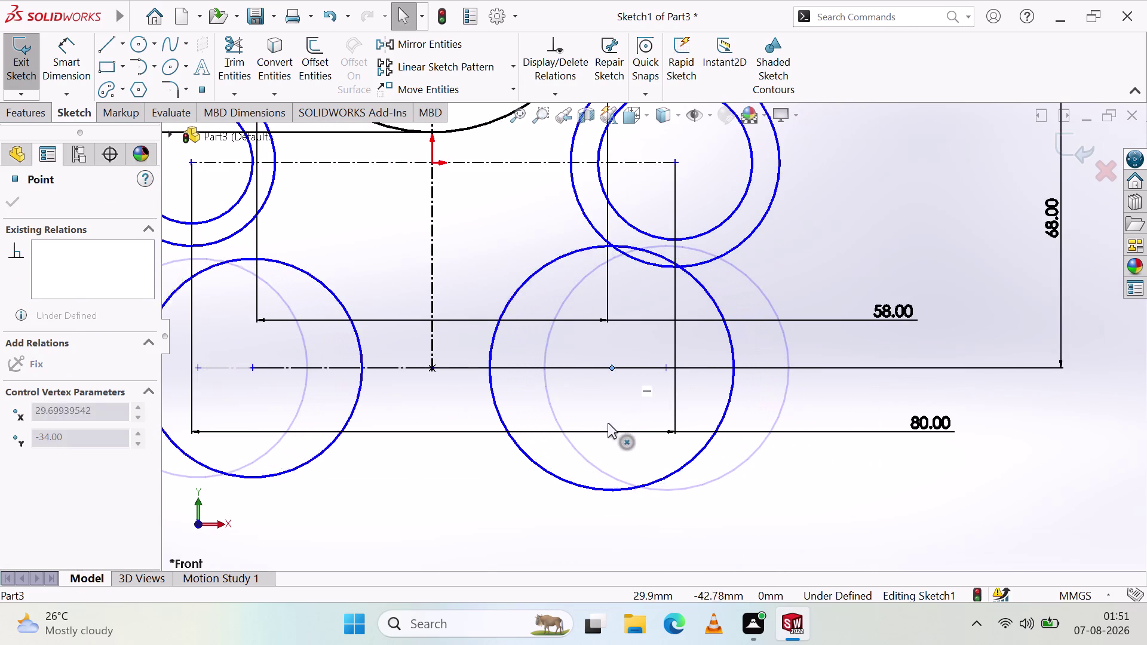
drag(609, 422, 603, 430)
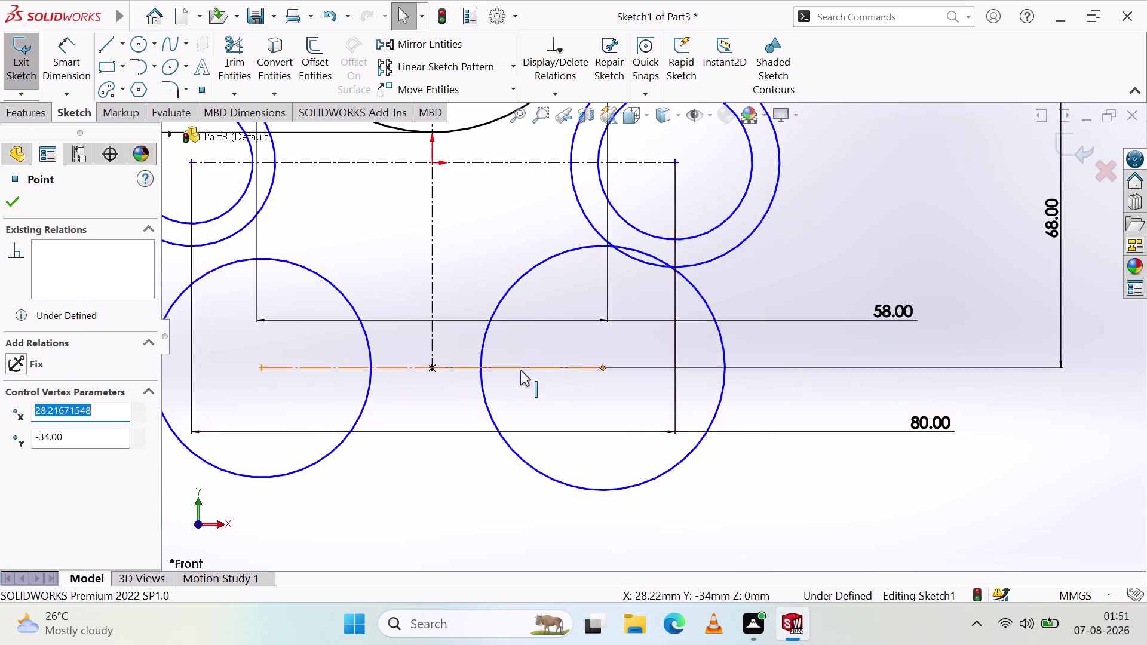
scroll(up, 3)
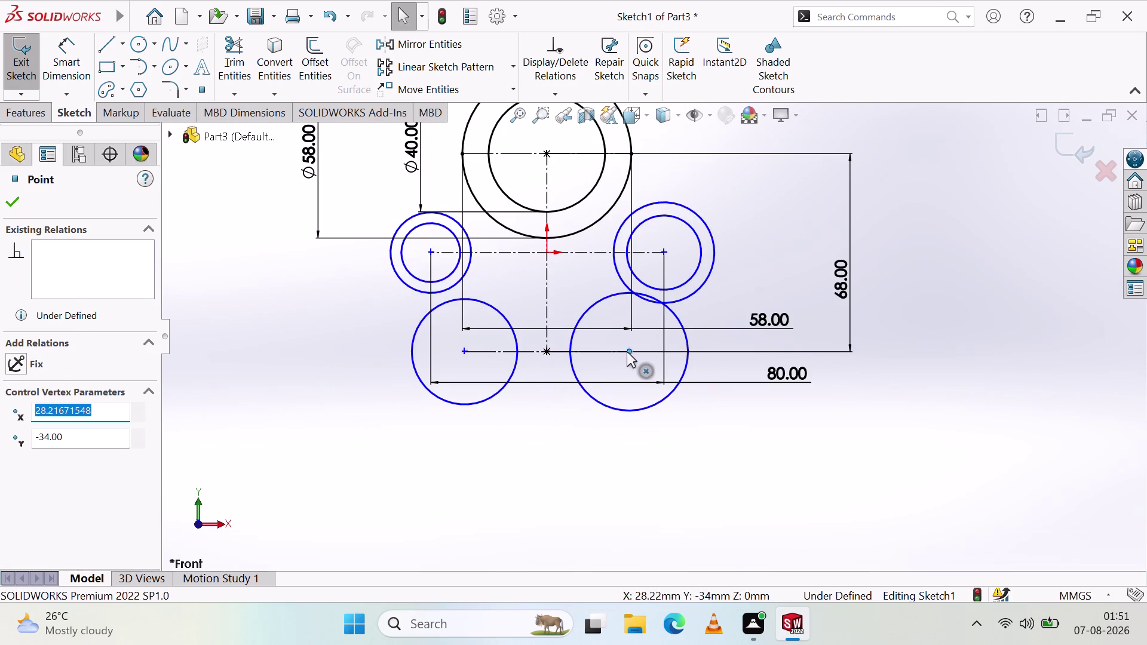
drag(629, 352, 452, 416)
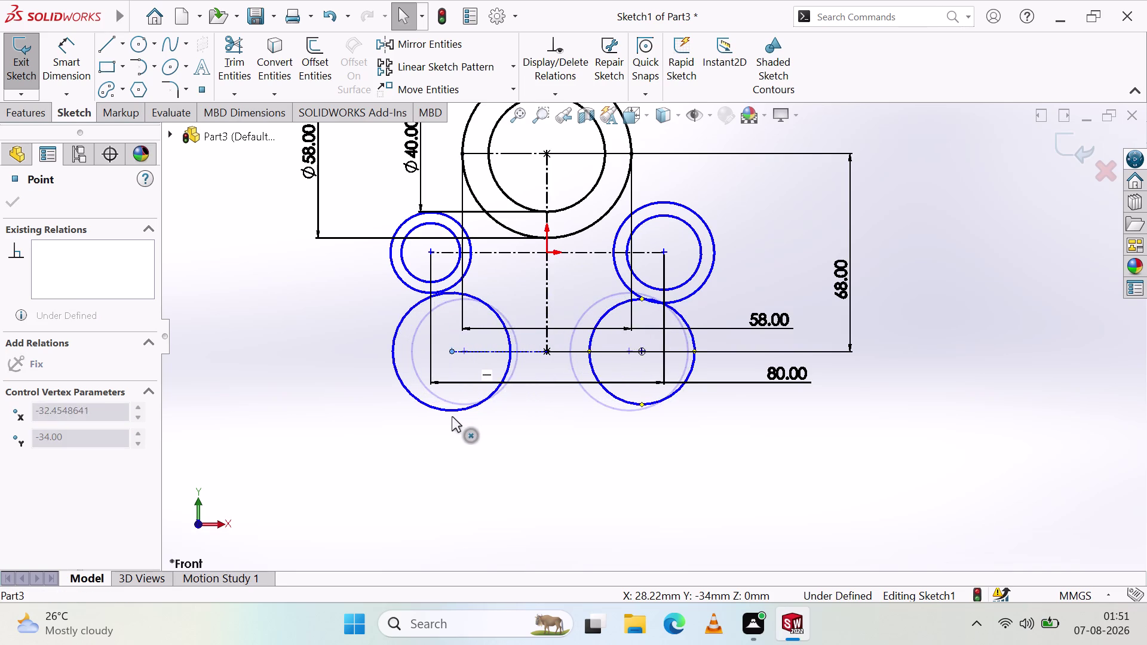
drag(451, 416, 462, 414)
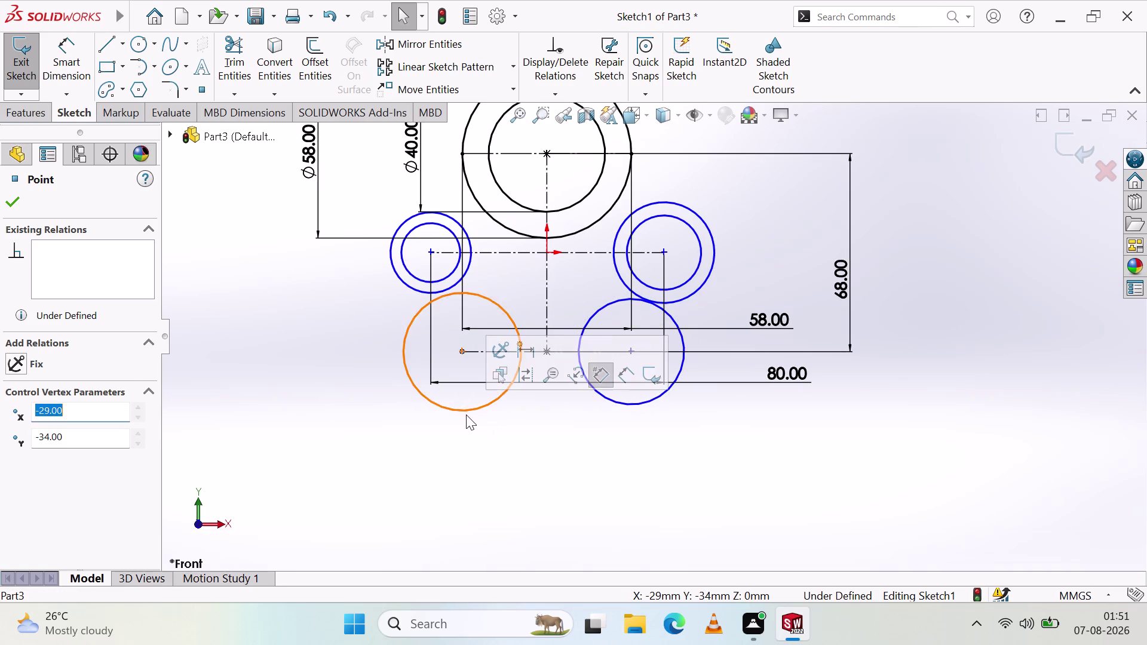
click(531, 497)
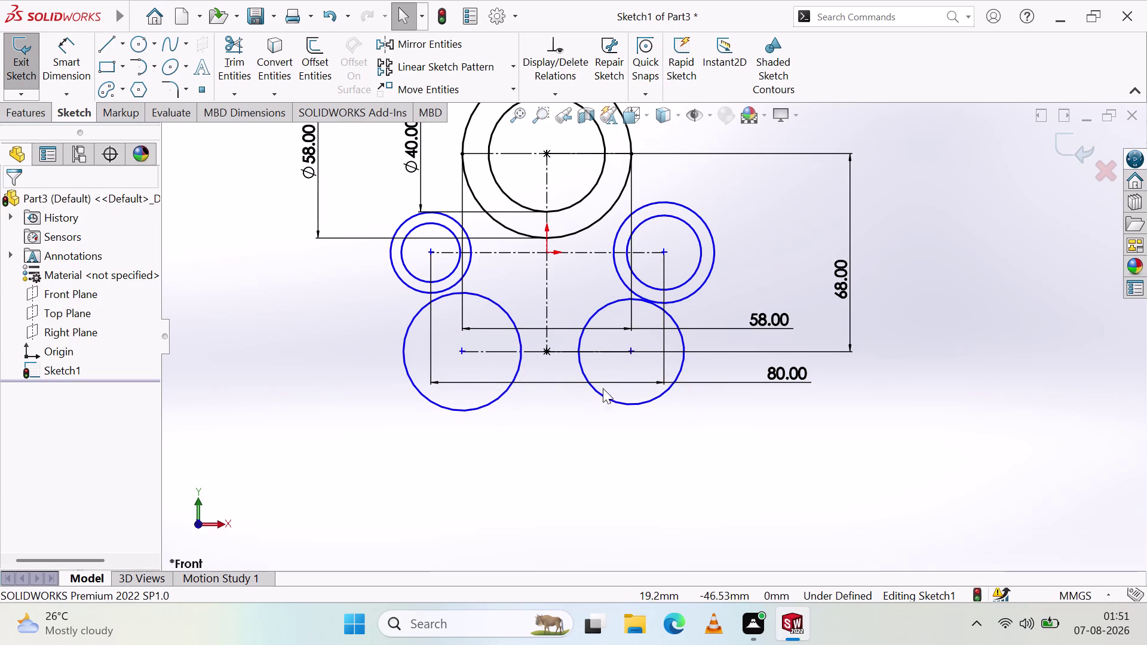
key(Escape)
Delete the large lower-right and lower-left circles.
click(588, 323)
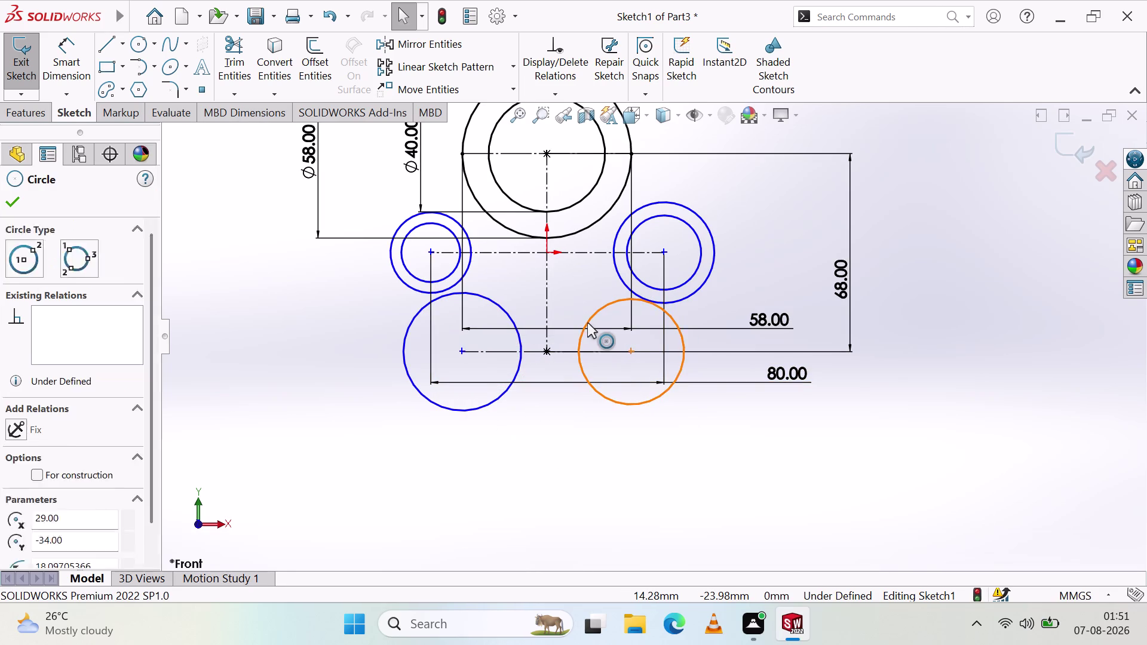
key(Delete)
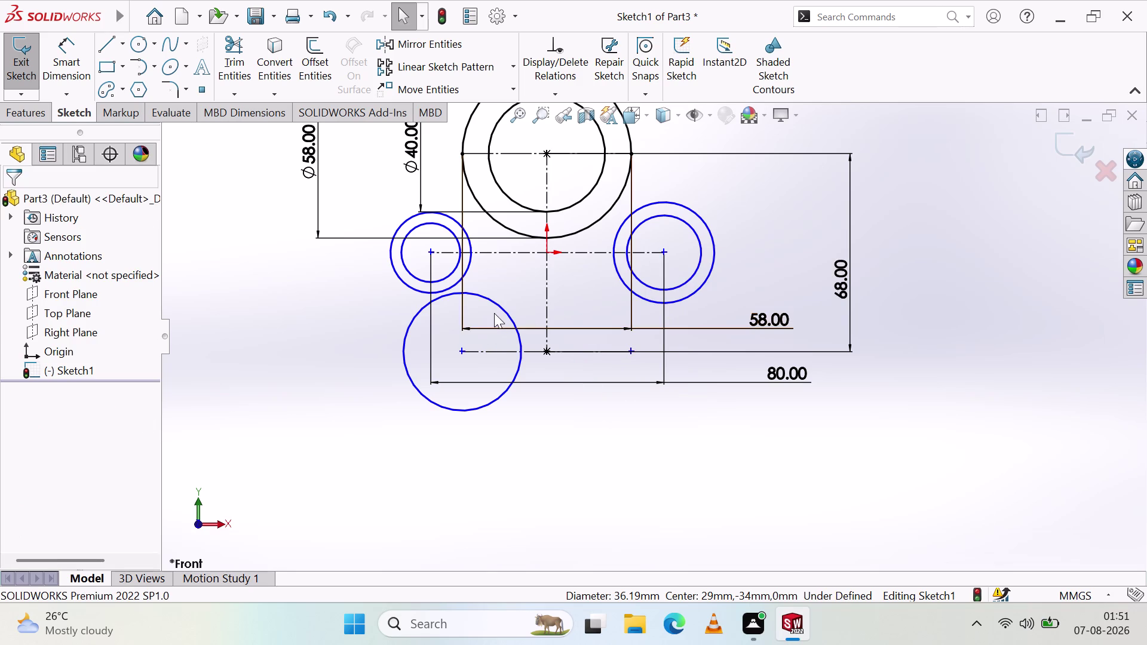
click(494, 302)
key(Delete)
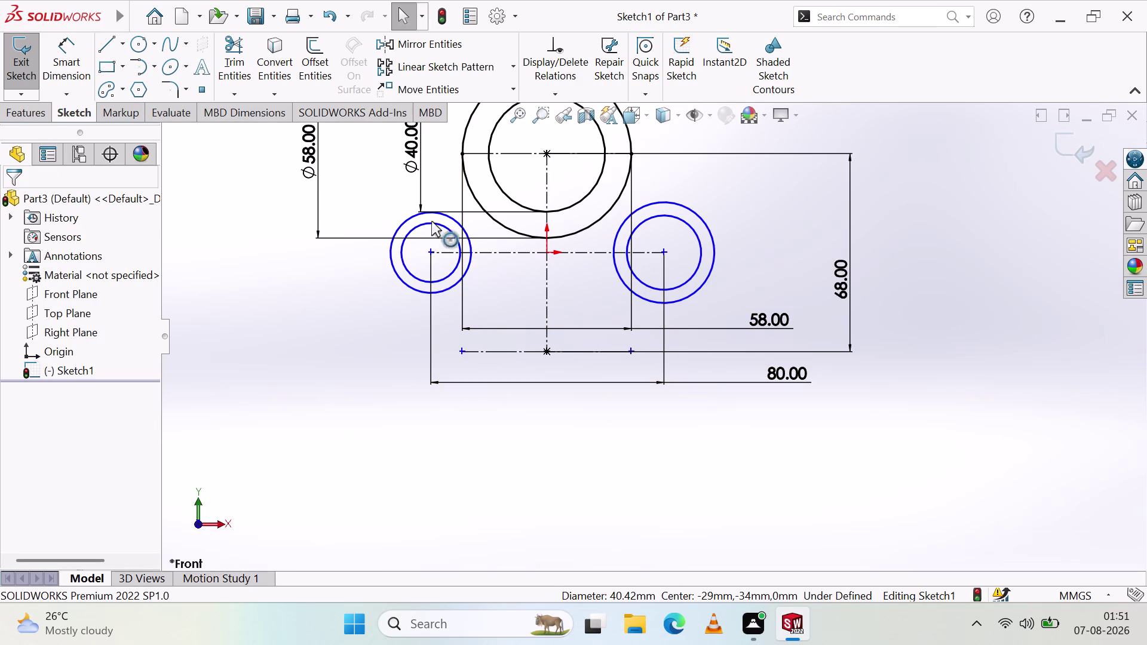
click(144, 41)
scroll(down, 3)
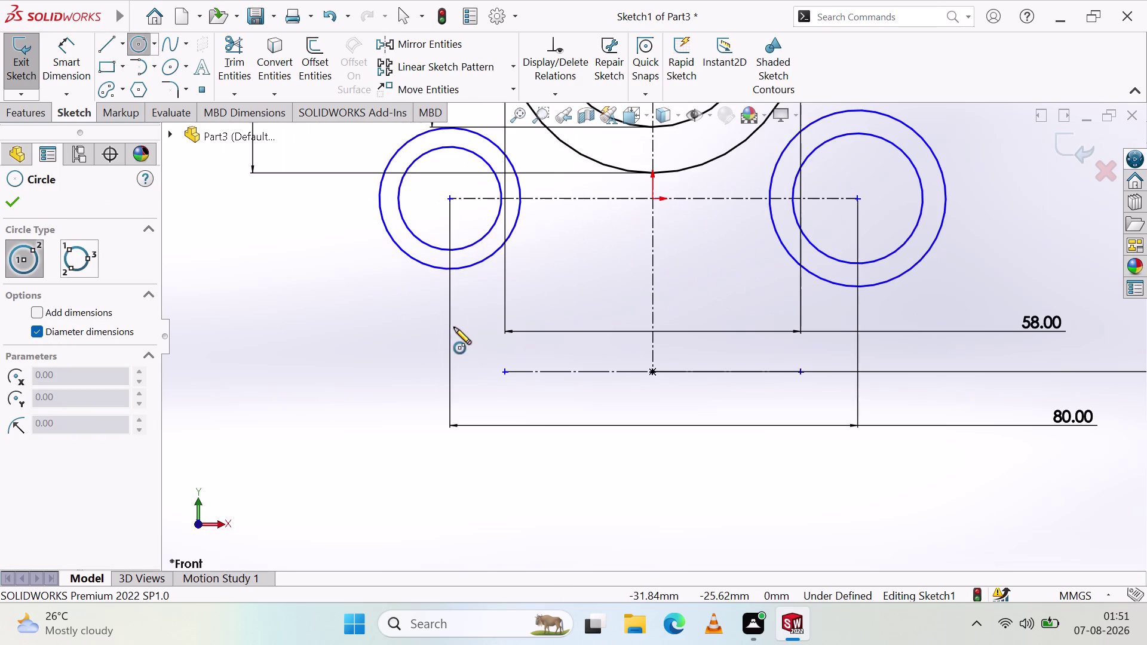
click(507, 374)
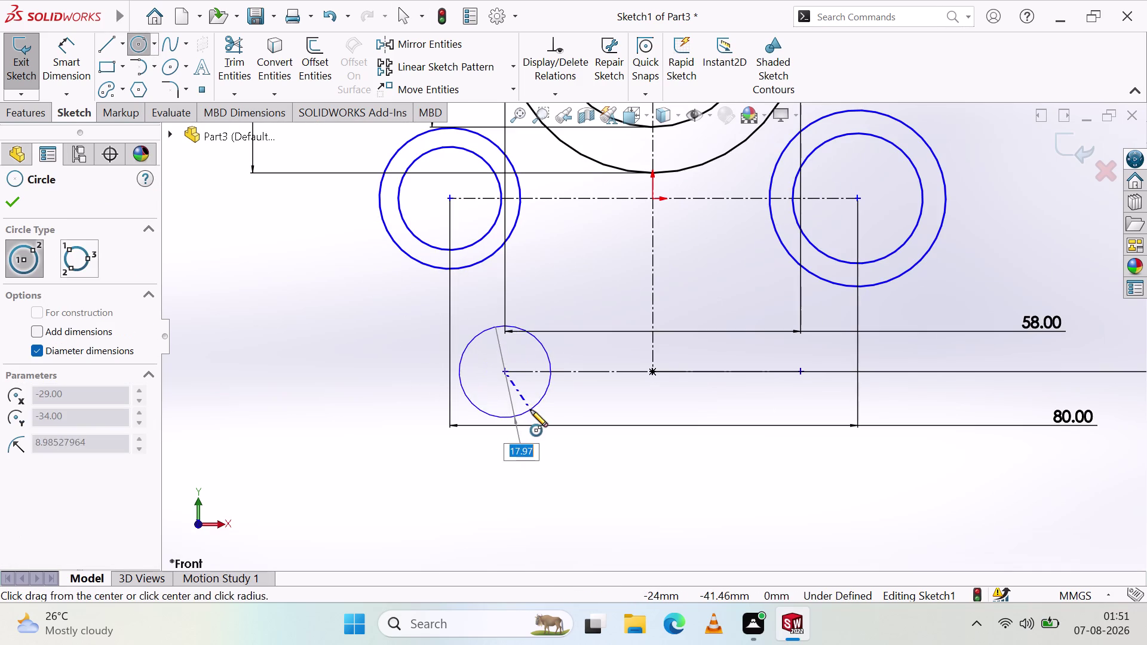
click(531, 409)
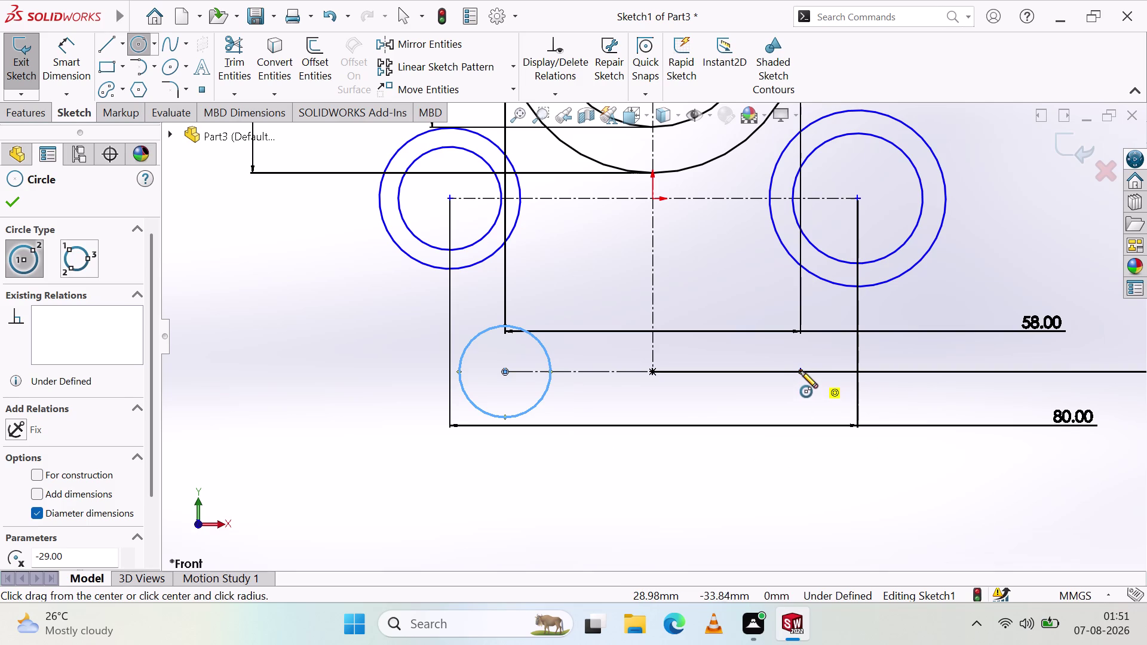
click(801, 371)
click(814, 403)
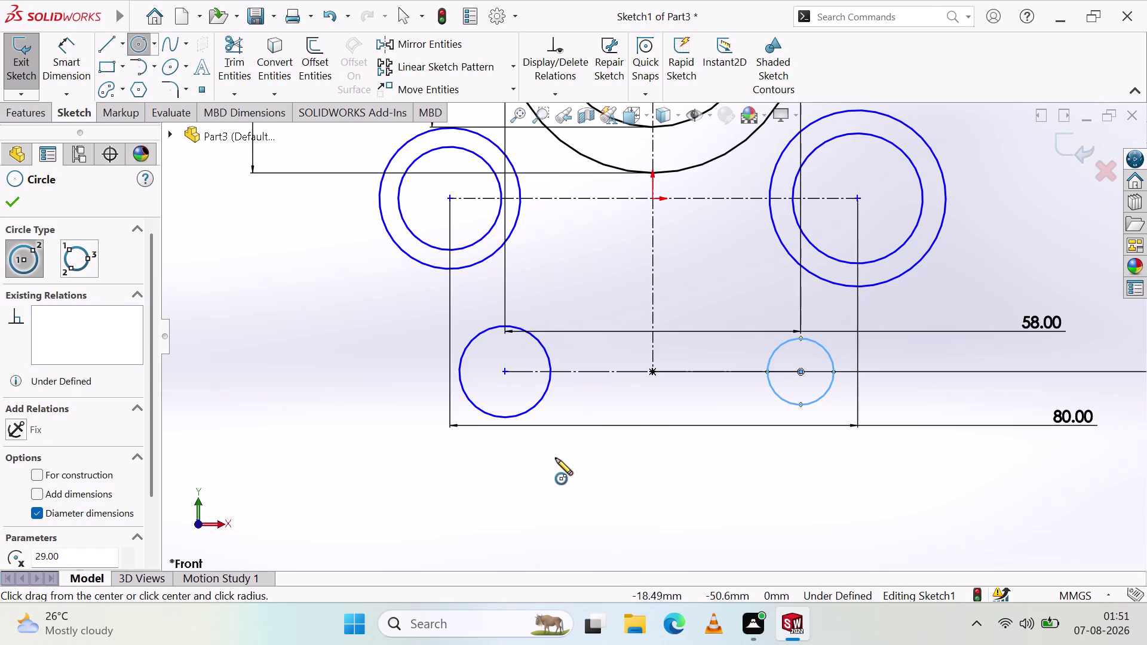
key(Escape)
scroll(up, 3)
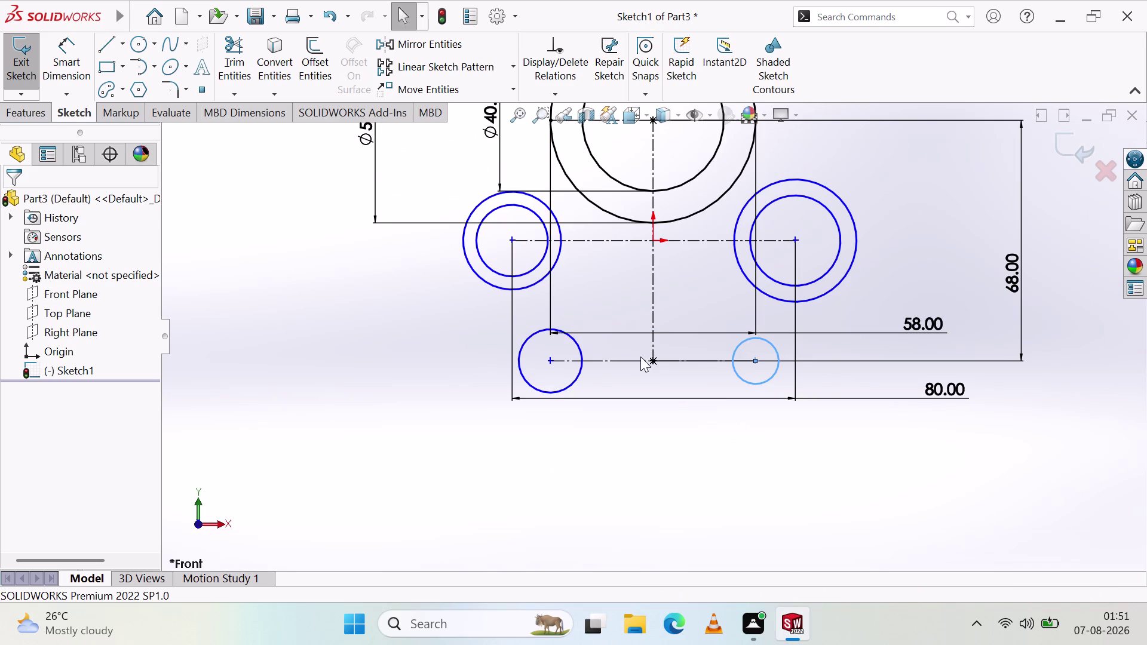
drag(581, 355, 576, 372)
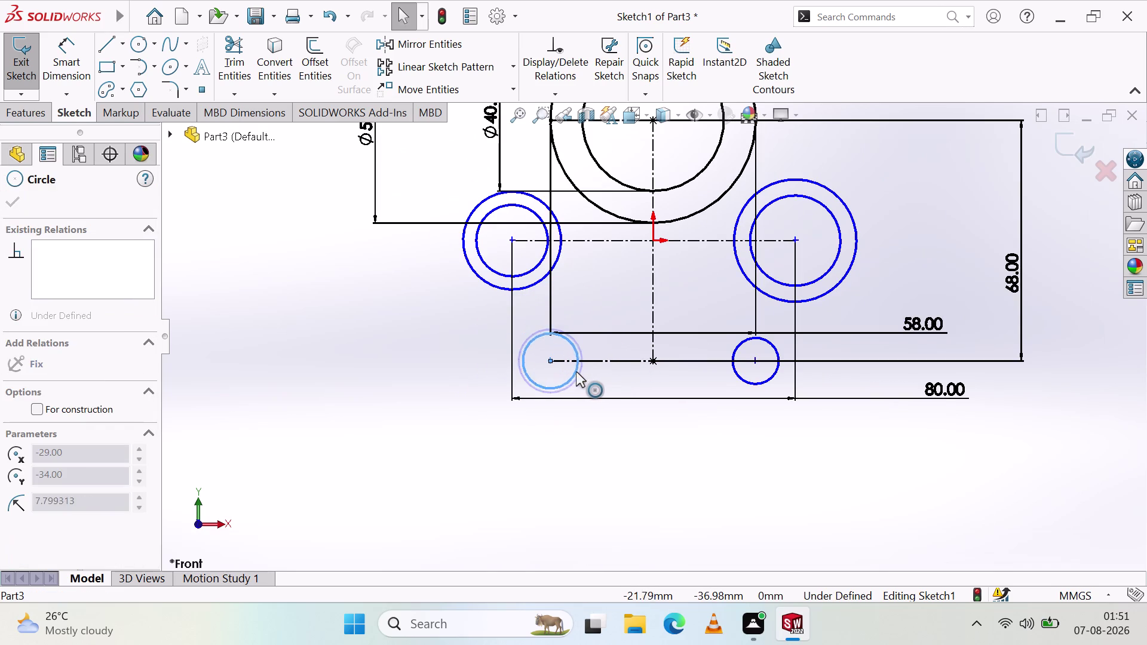
drag(577, 371, 581, 372)
key(Escape)
key(Escape)
key(Escape)
key(Escape)
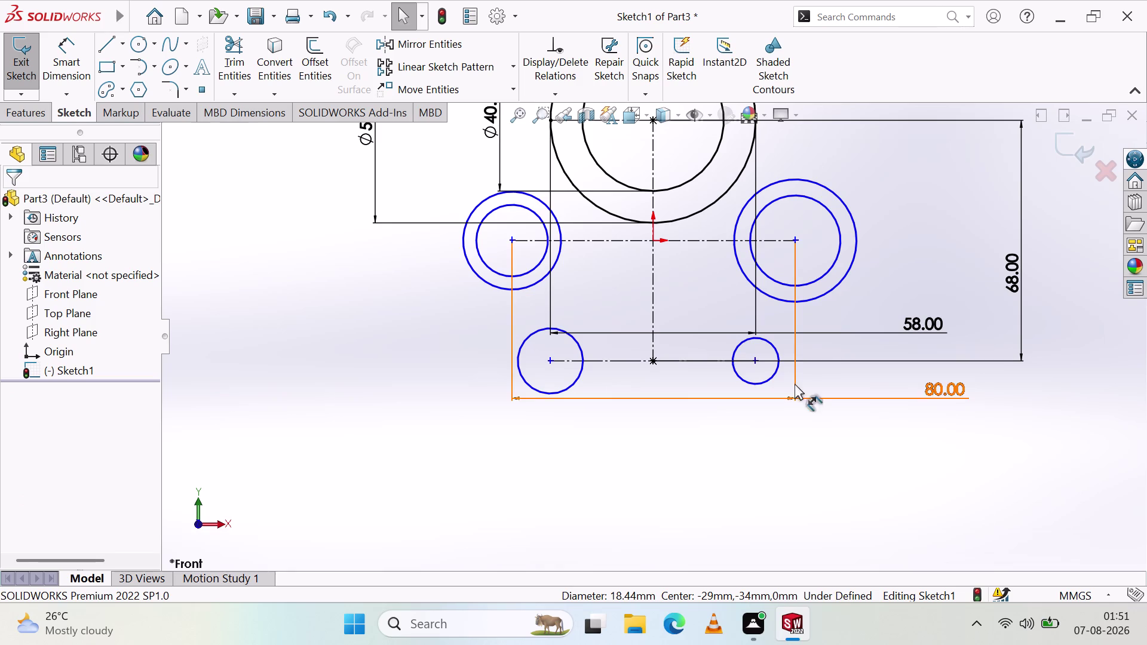
click(772, 378)
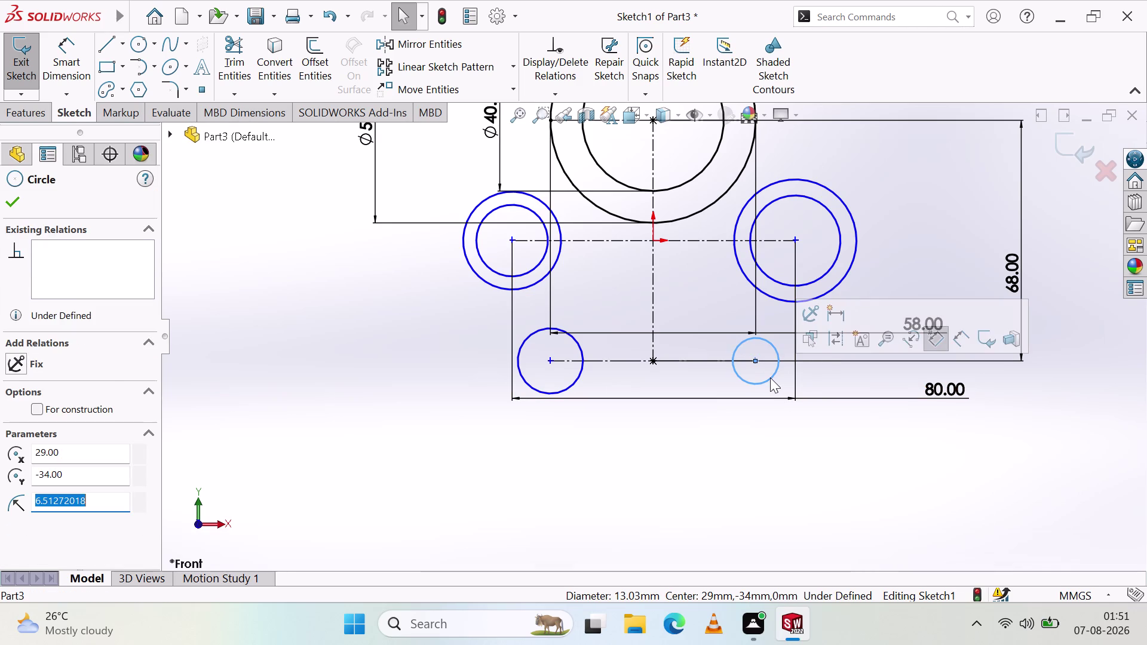
key(Delete)
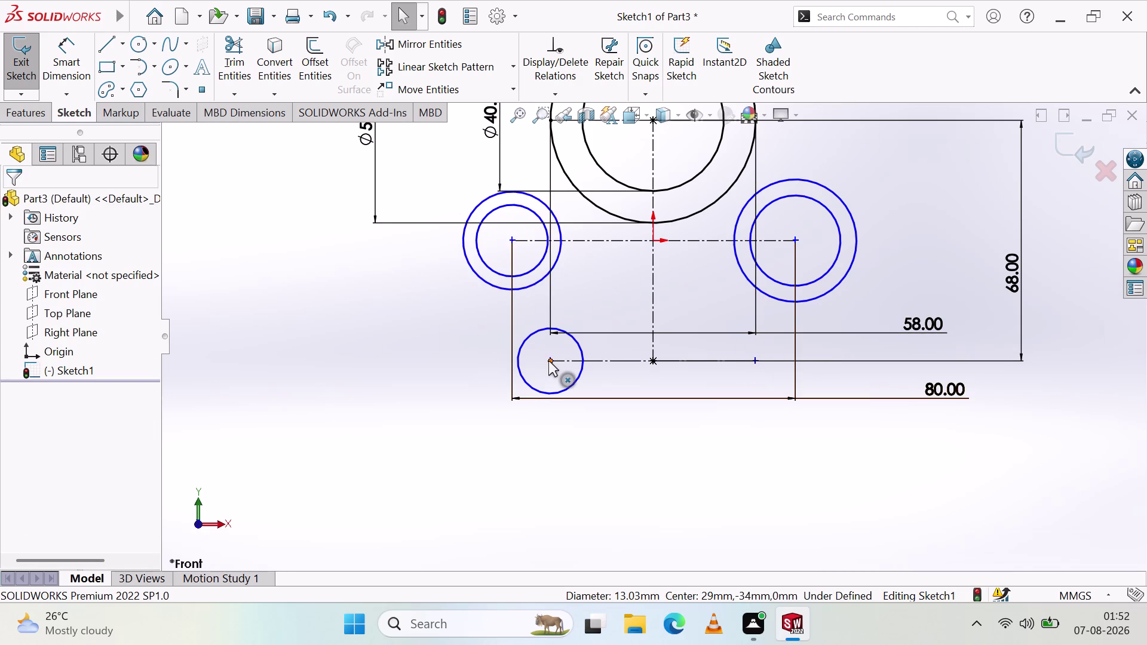
drag(549, 361, 581, 364)
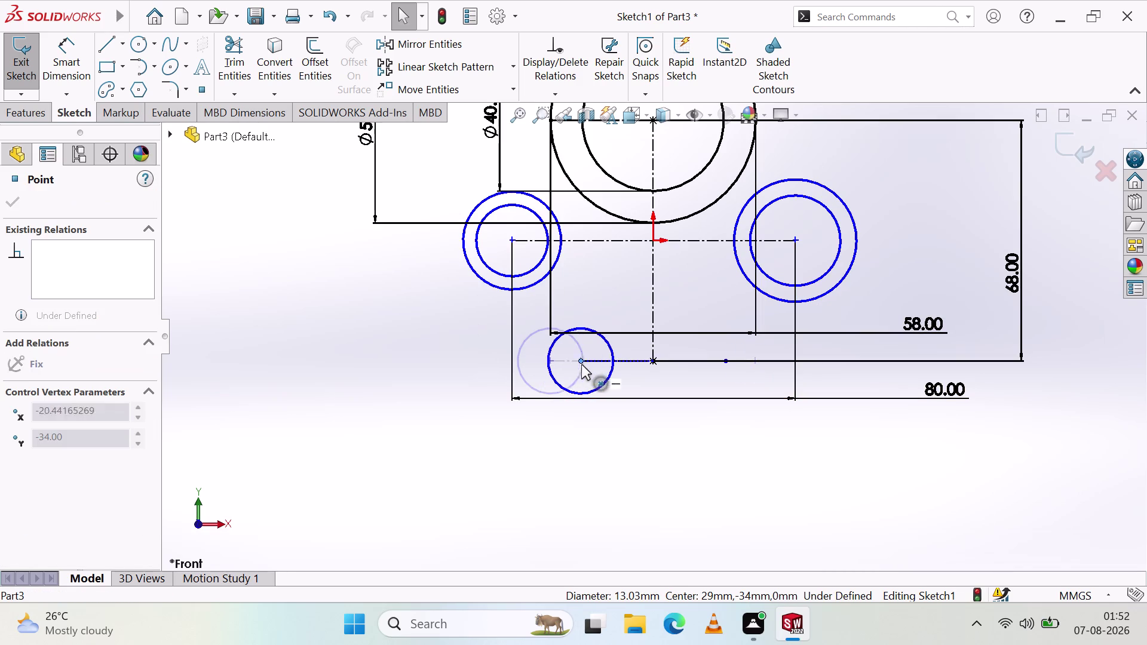
drag(580, 365, 656, 368)
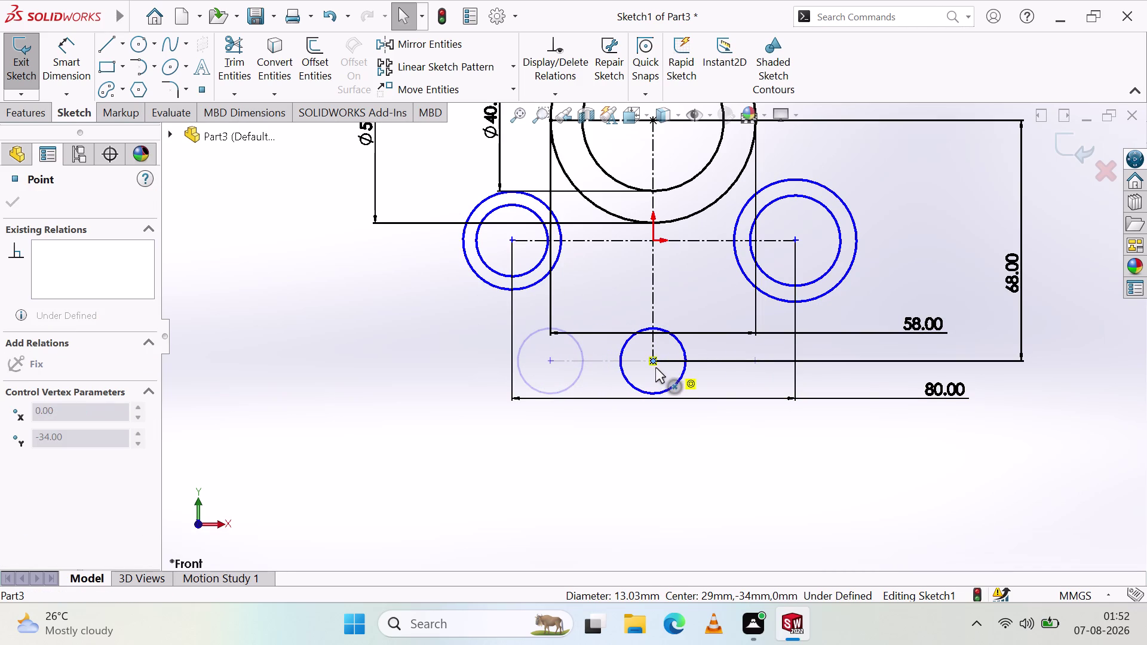
drag(655, 367, 553, 407)
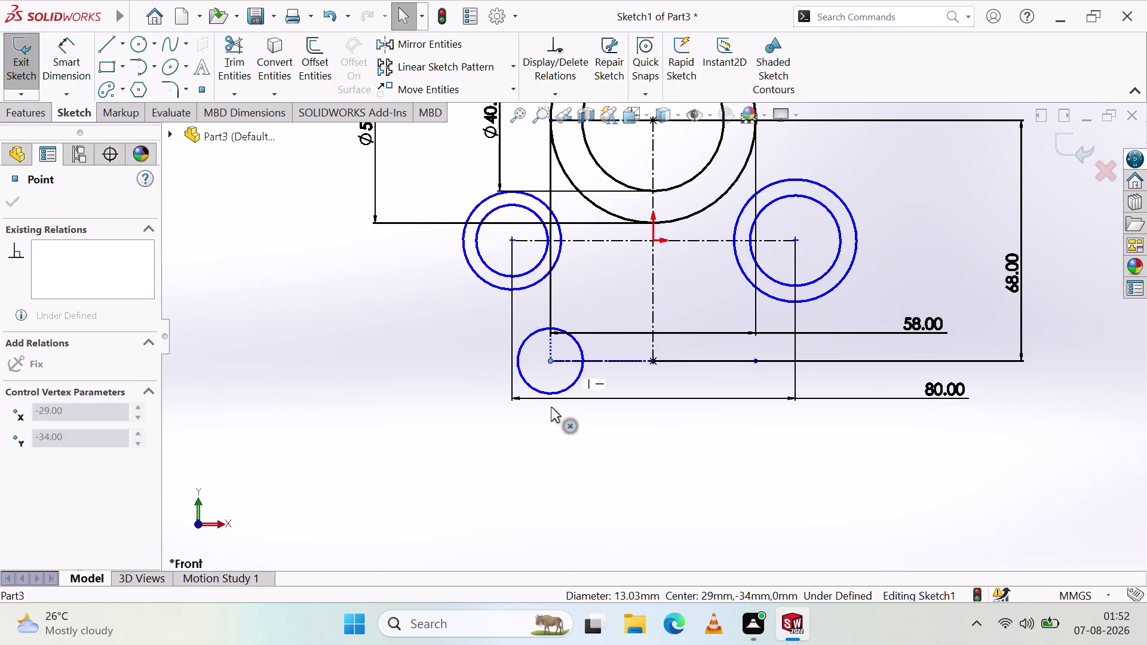
drag(553, 406, 570, 428)
key(Escape)
key(Escape)
key(ctrl+z)
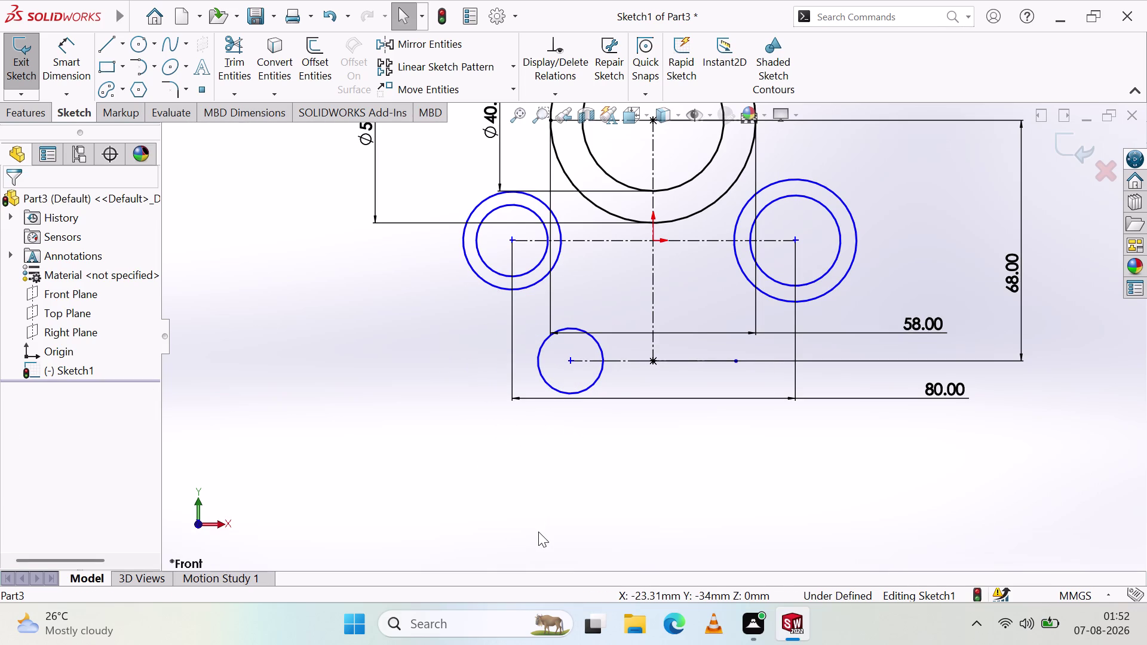
click(581, 350)
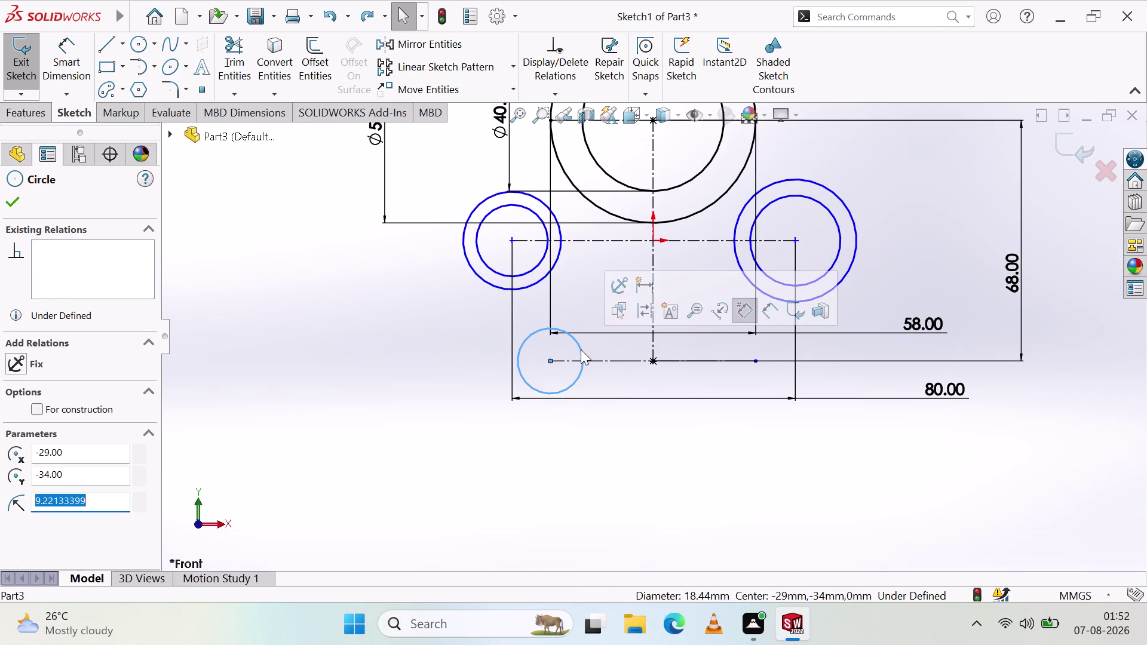
key(Delete)
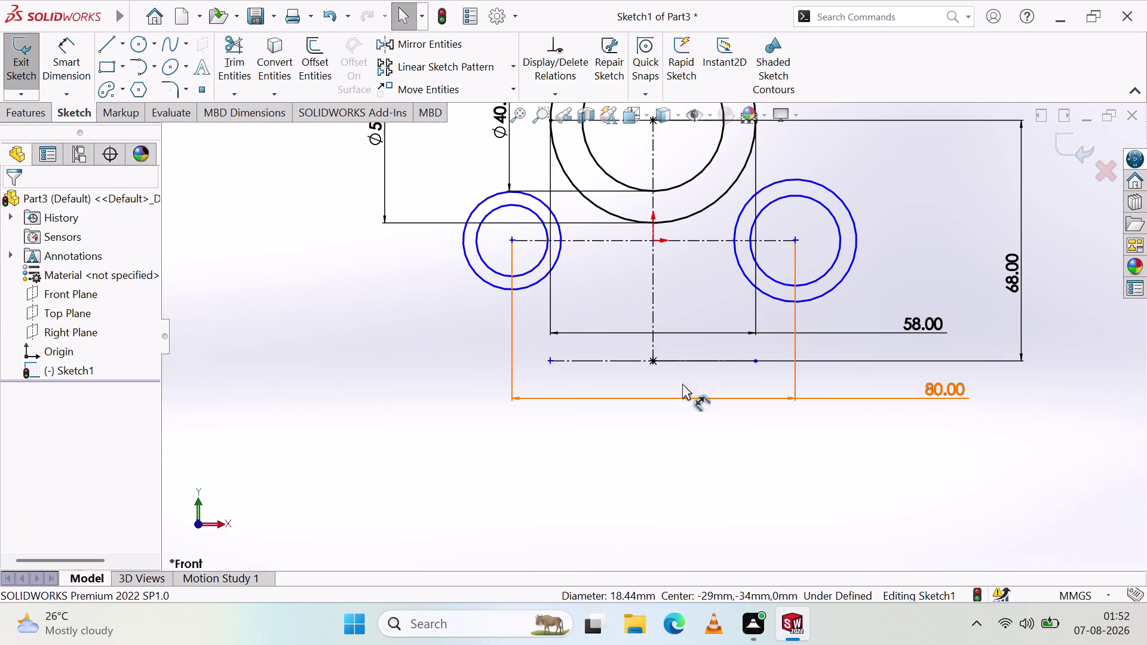
click(140, 39)
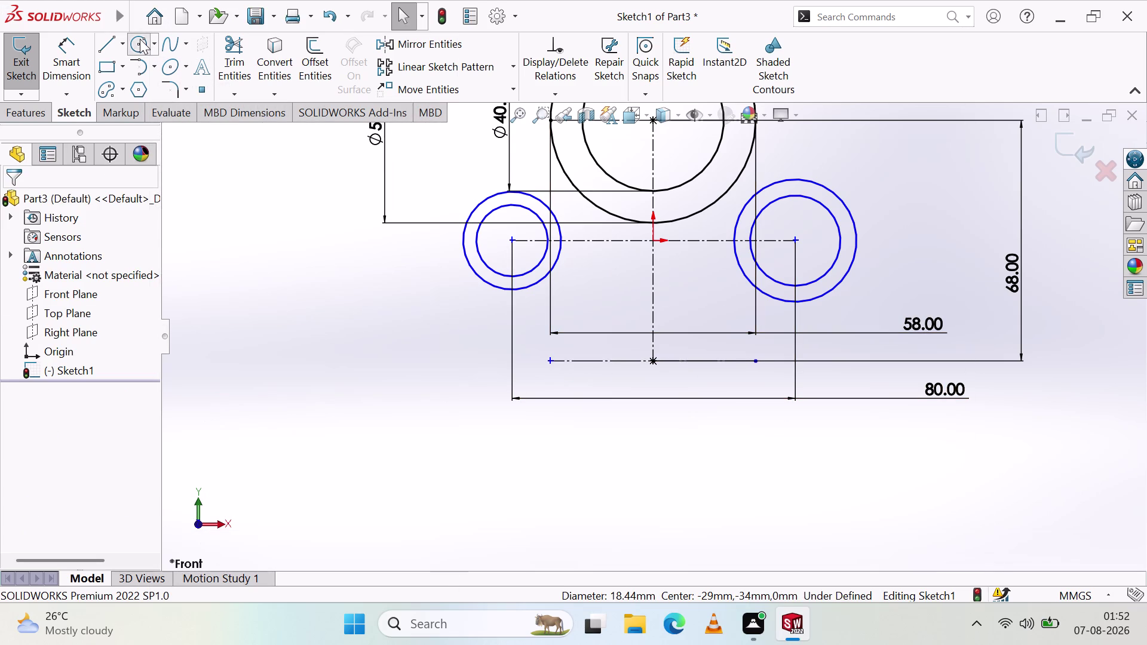
Draw the inner circle centred on the bottom centreline's midpoint.
click(652, 359)
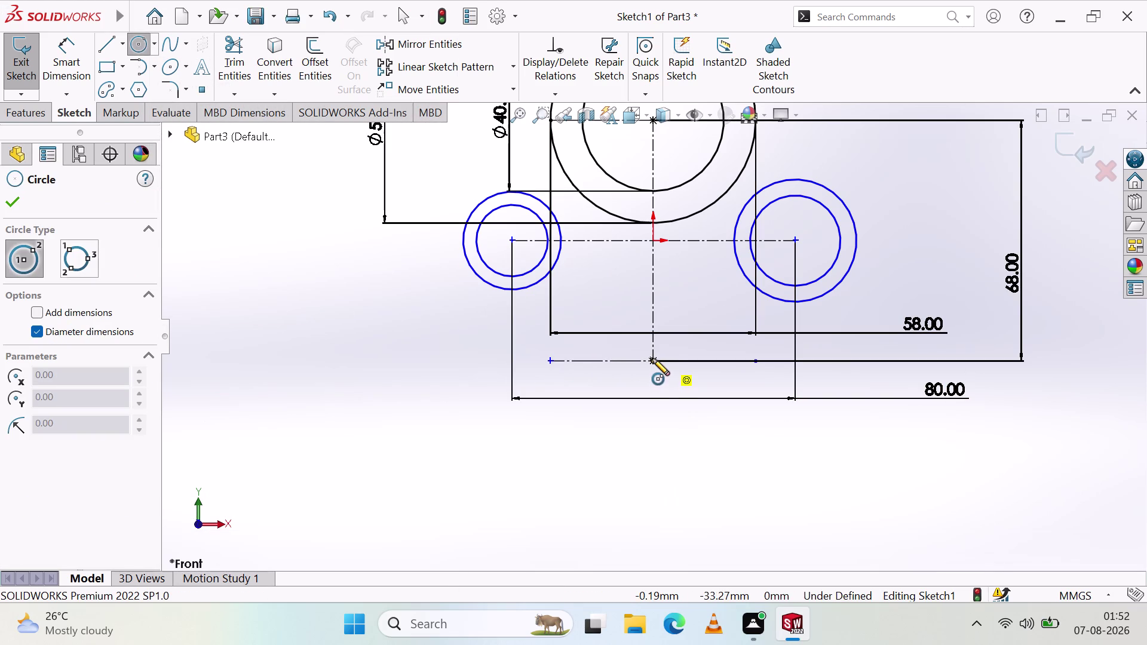
click(649, 386)
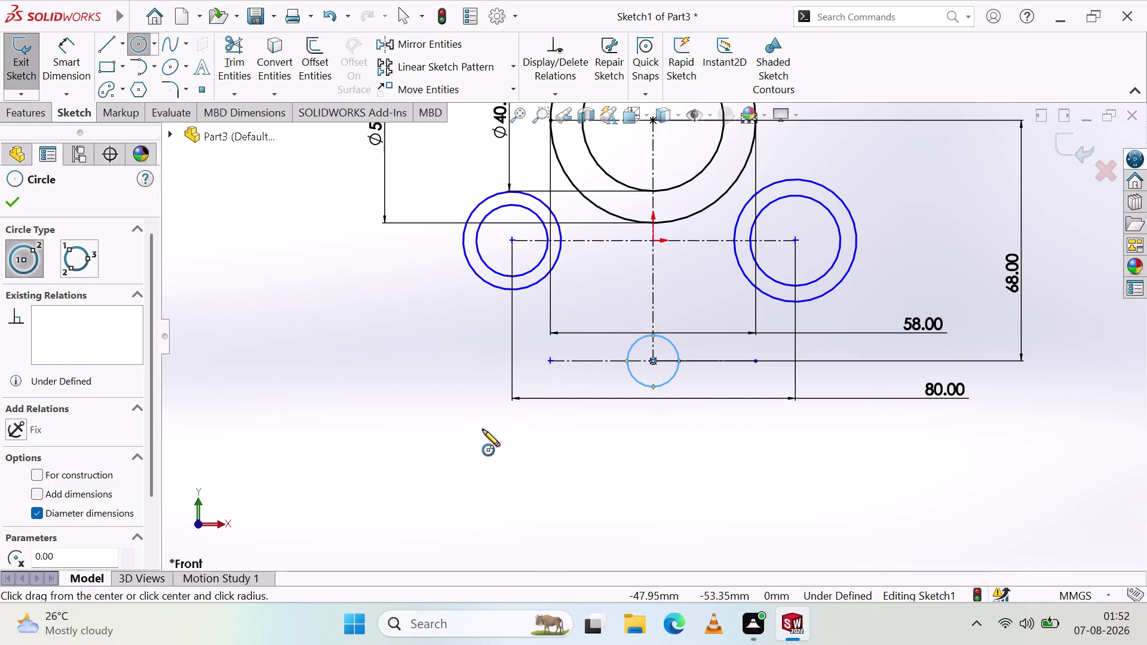
key(Escape)
key(Escape)
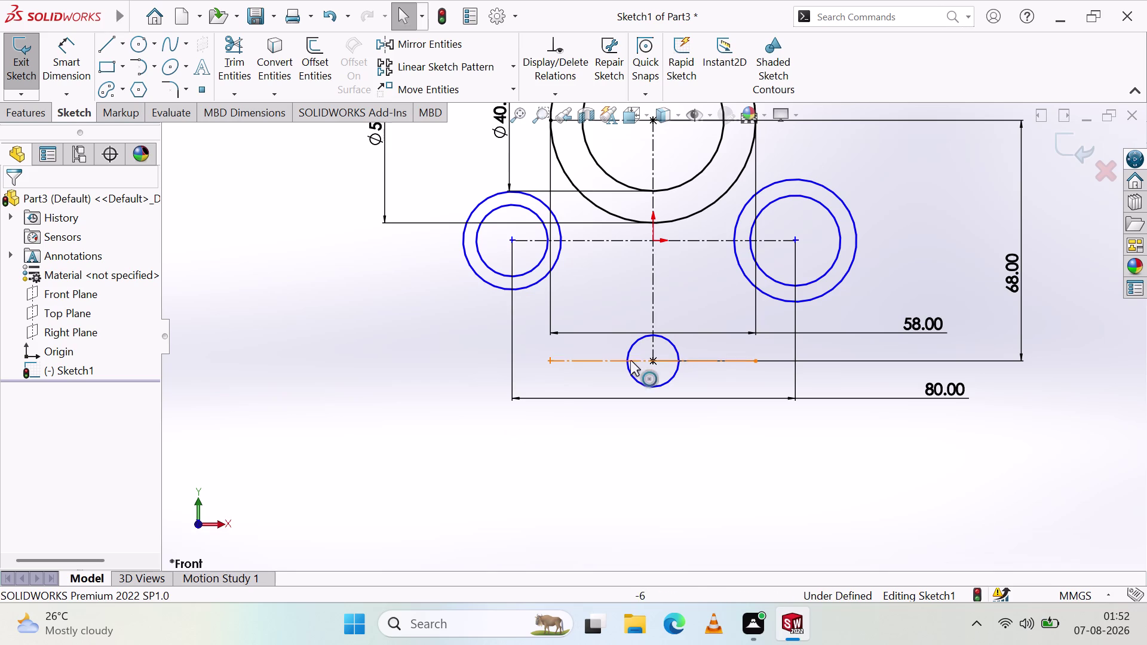
click(140, 52)
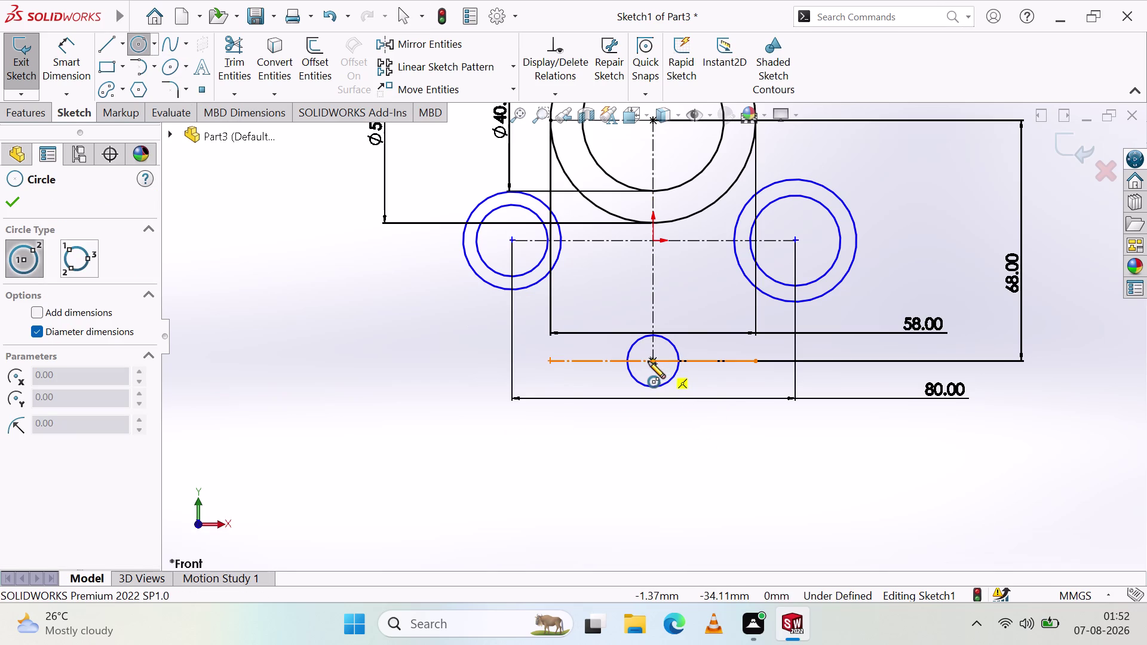
click(653, 361)
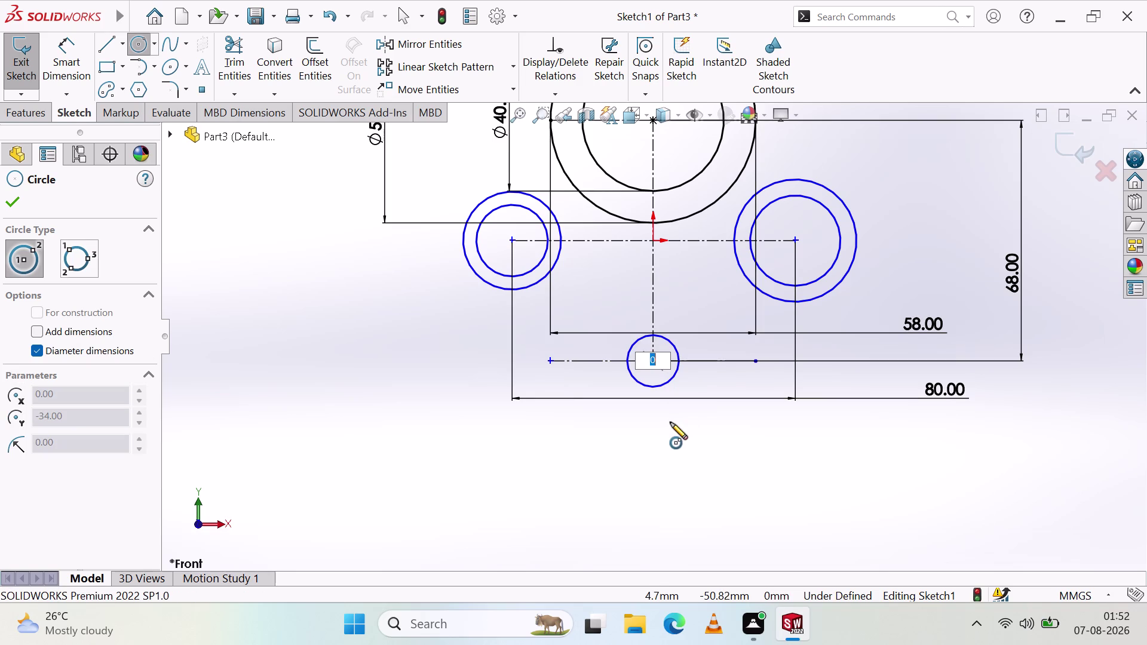
key(Escape)
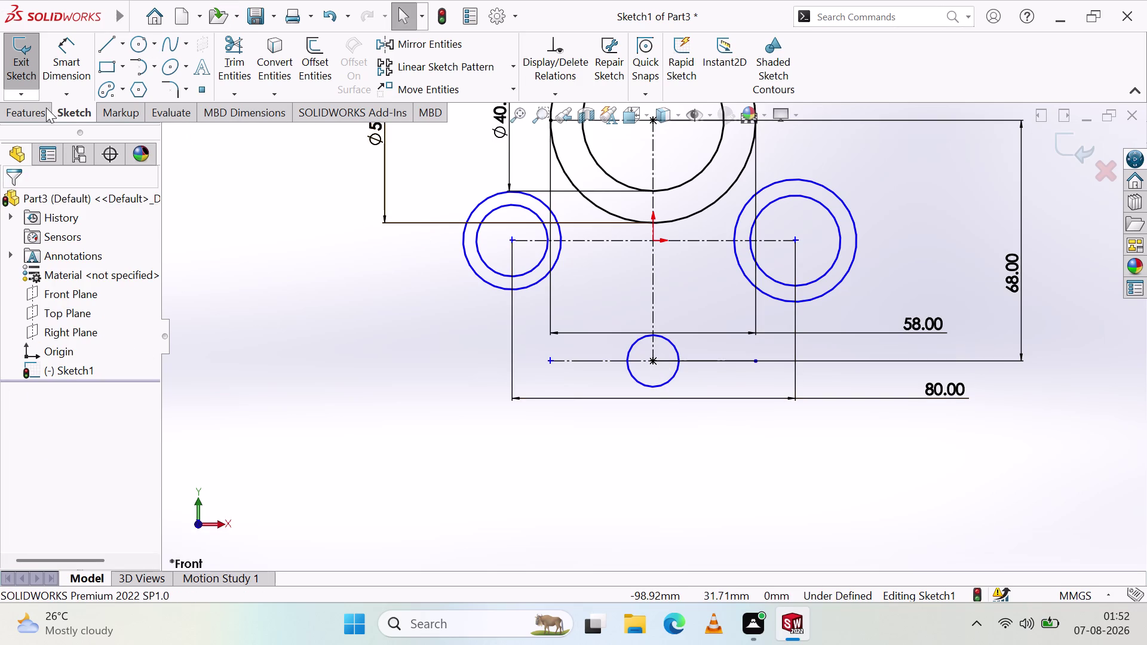
Draw the larger outer circle concentric with it at the same bottom midpoint.
click(142, 41)
scroll(down, 3)
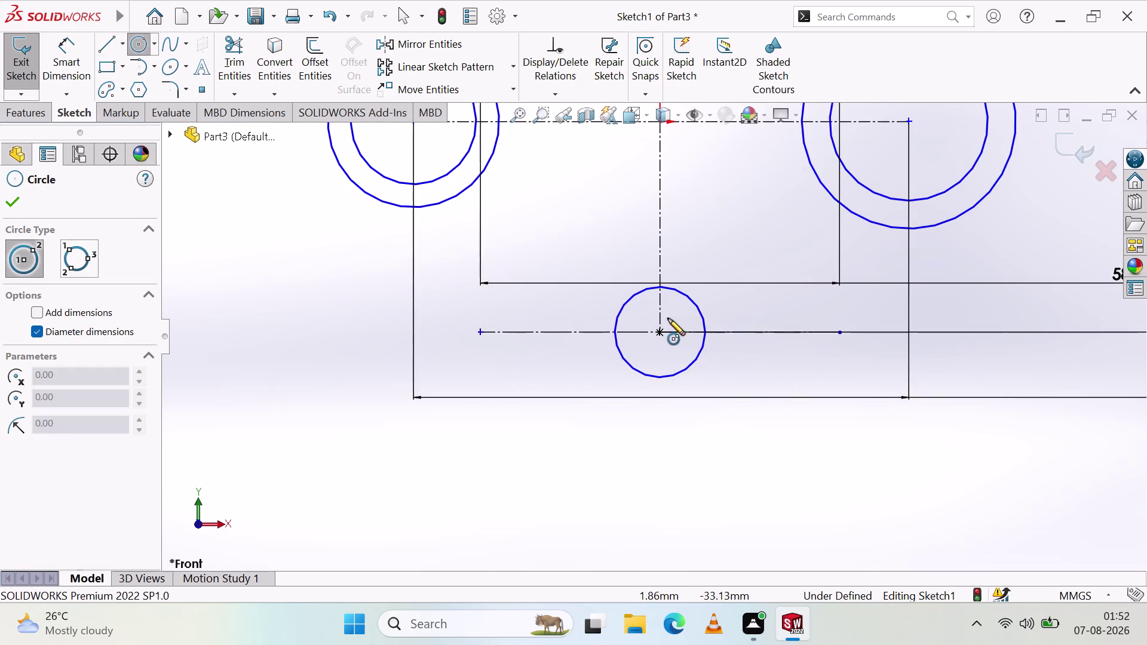
click(658, 332)
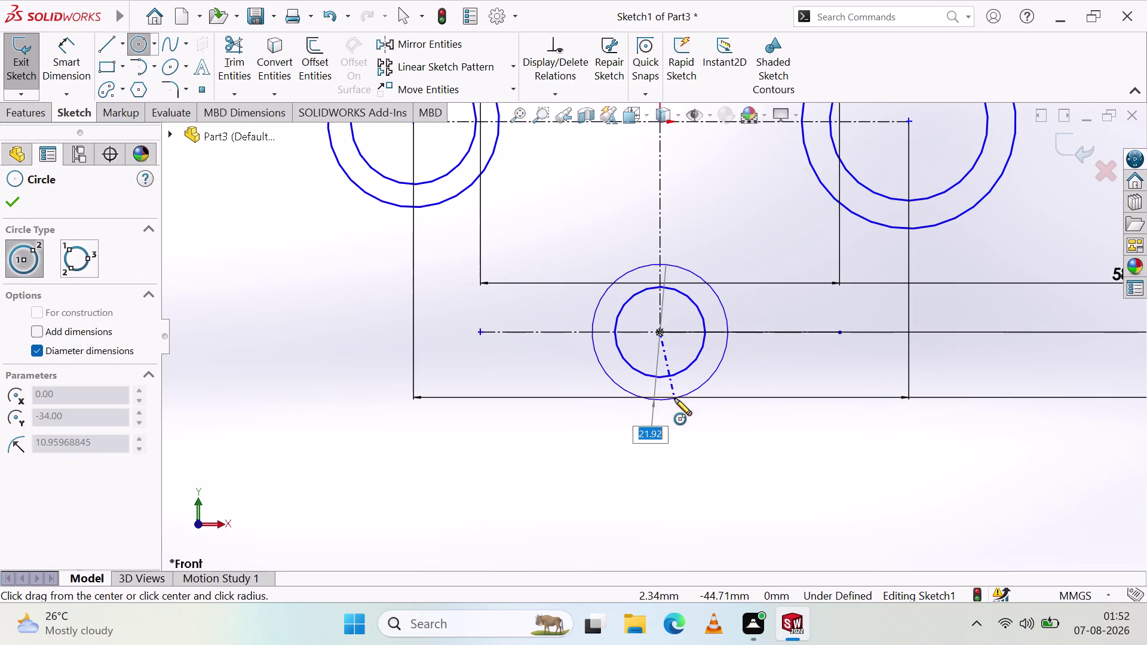
click(675, 400)
key(Escape)
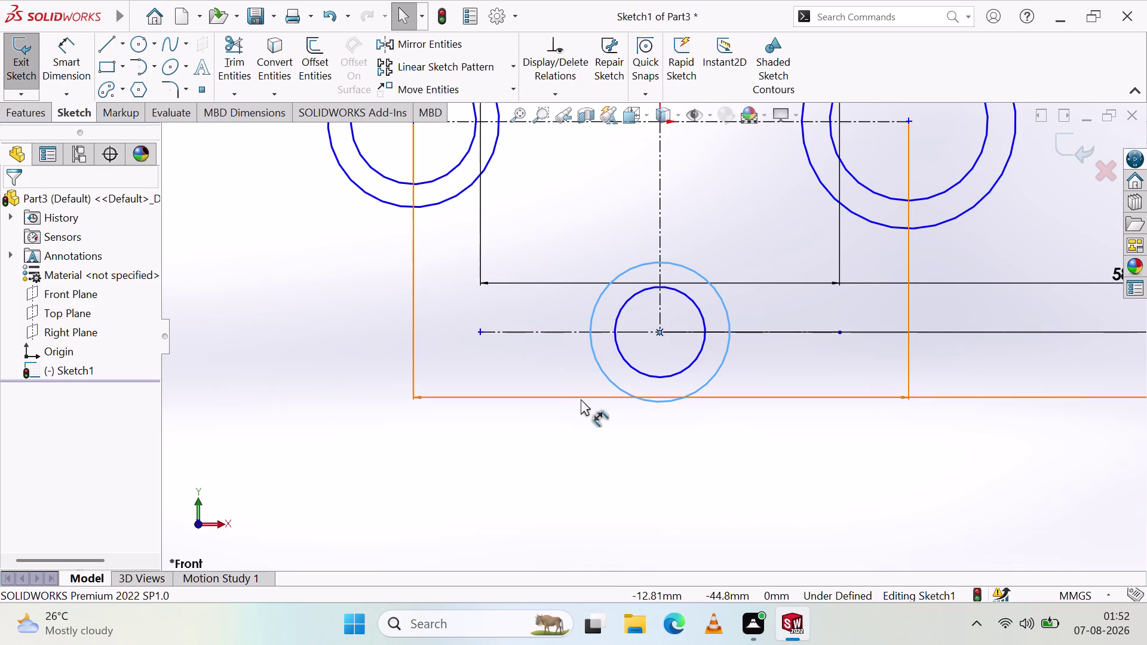
scroll(up, 3)
scroll(up, 3)
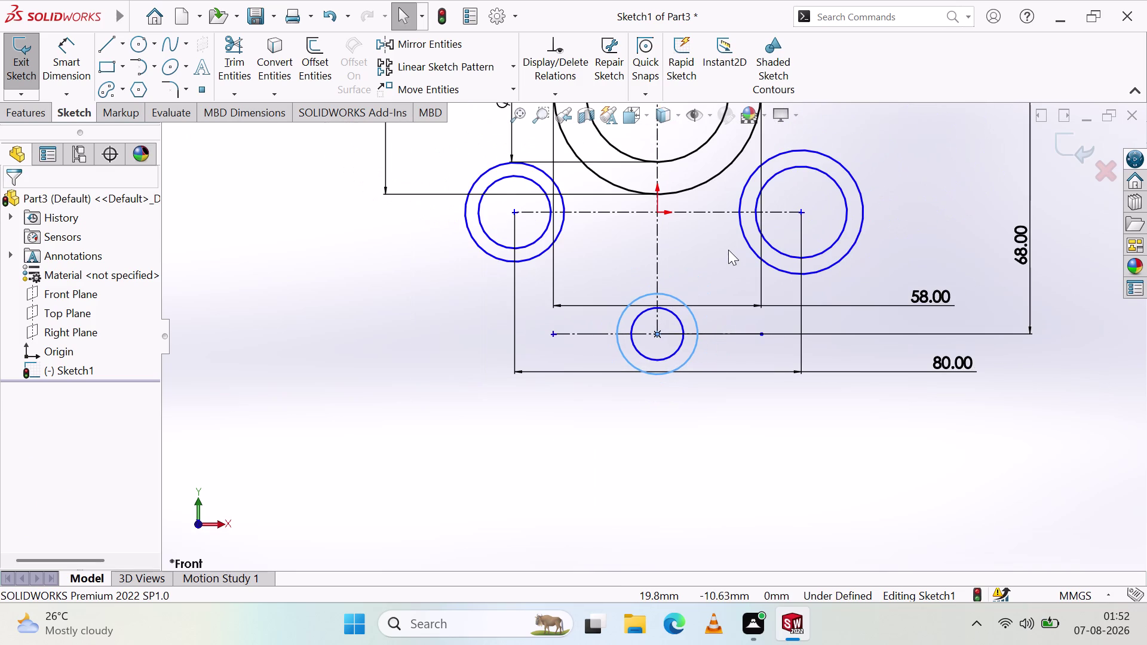
scroll(up, 3)
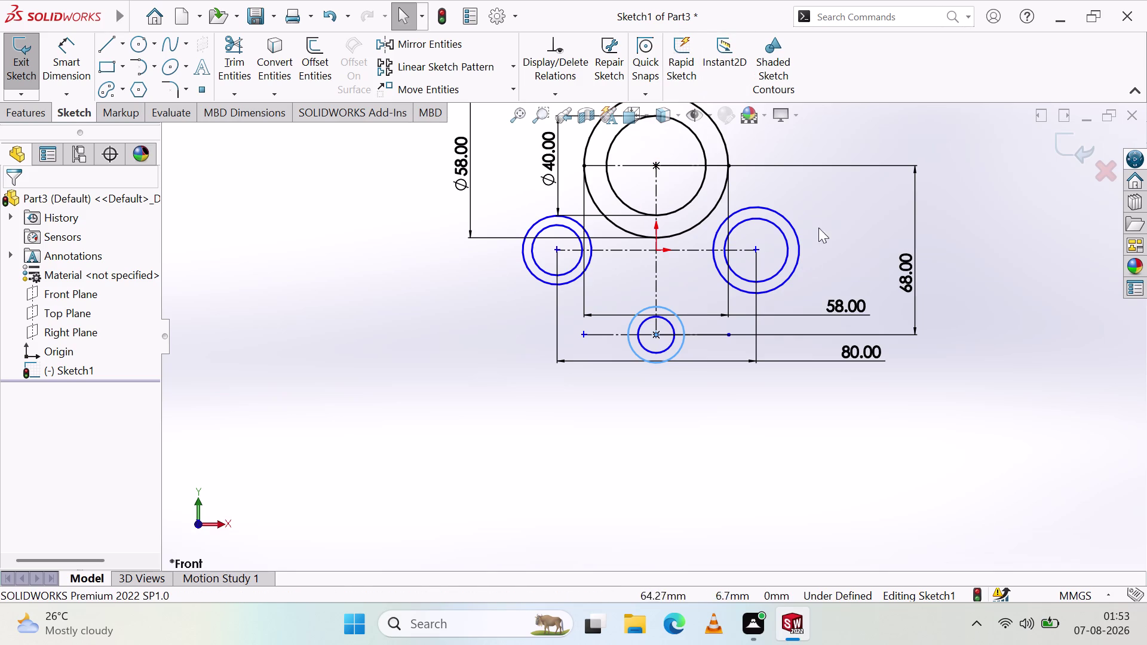
scroll(up, 3)
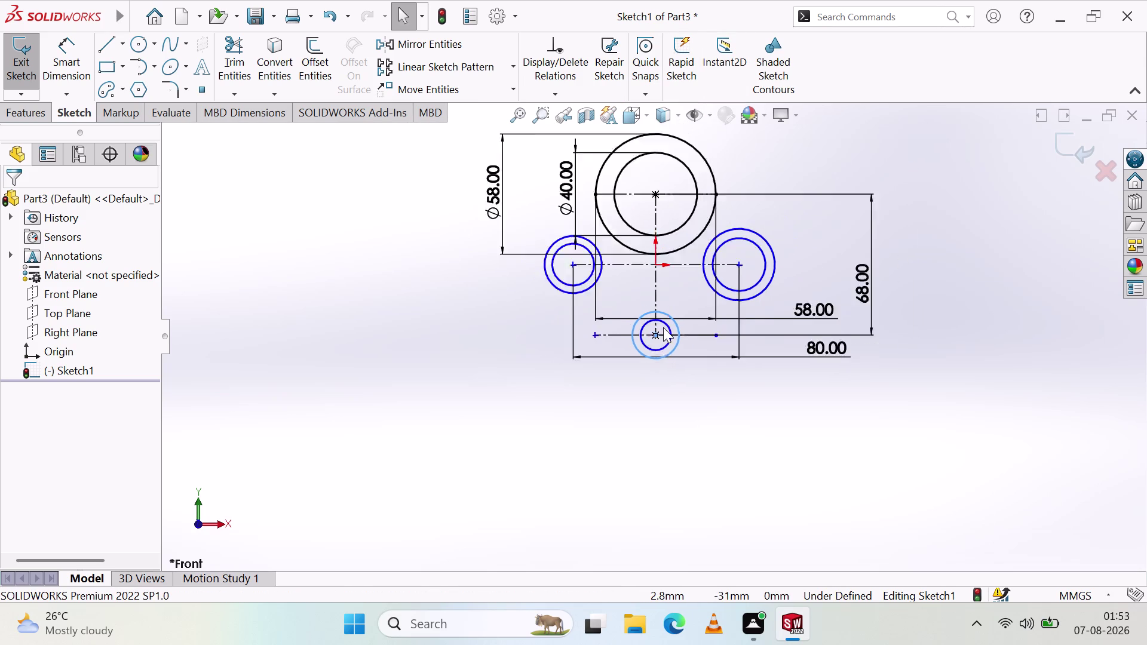
scroll(up, 3)
scroll(down, 3)
scroll(down, 3)
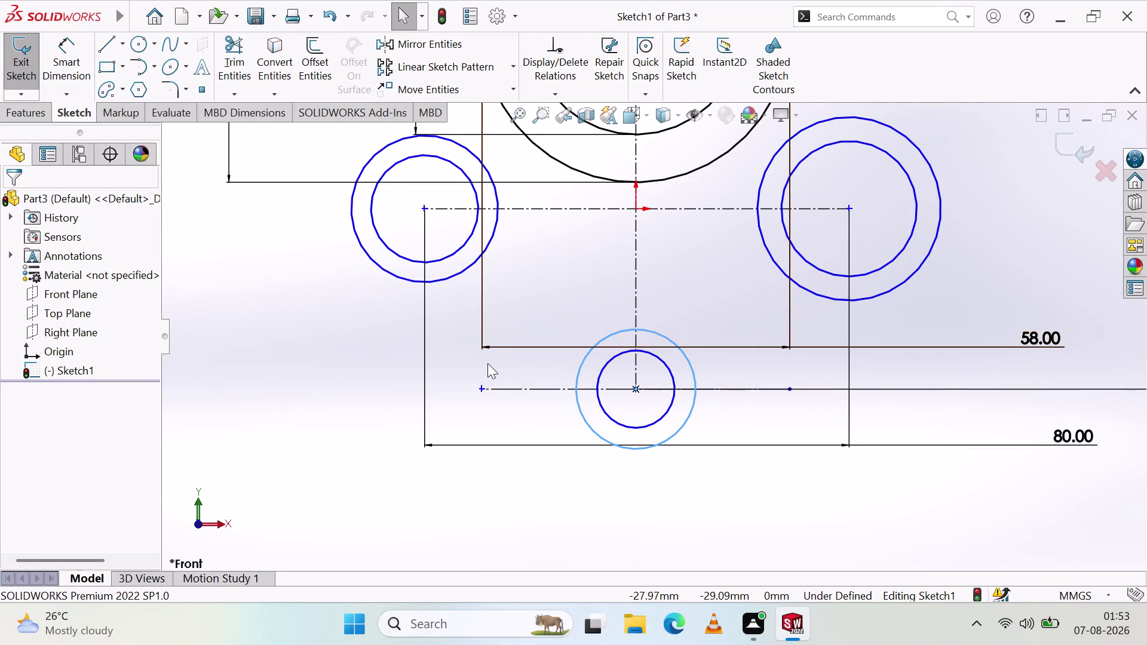
scroll(up, 3)
scroll(down, 3)
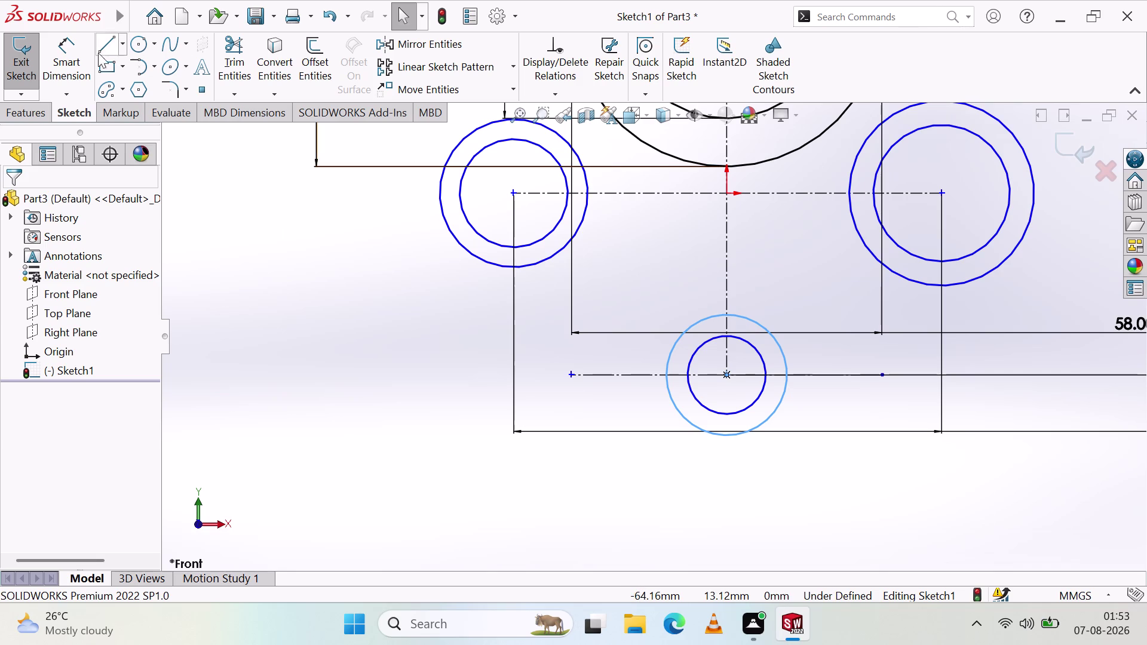
Dimension the left outer circle, correcting its diameter from 20 to 40 mm.
click(62, 55)
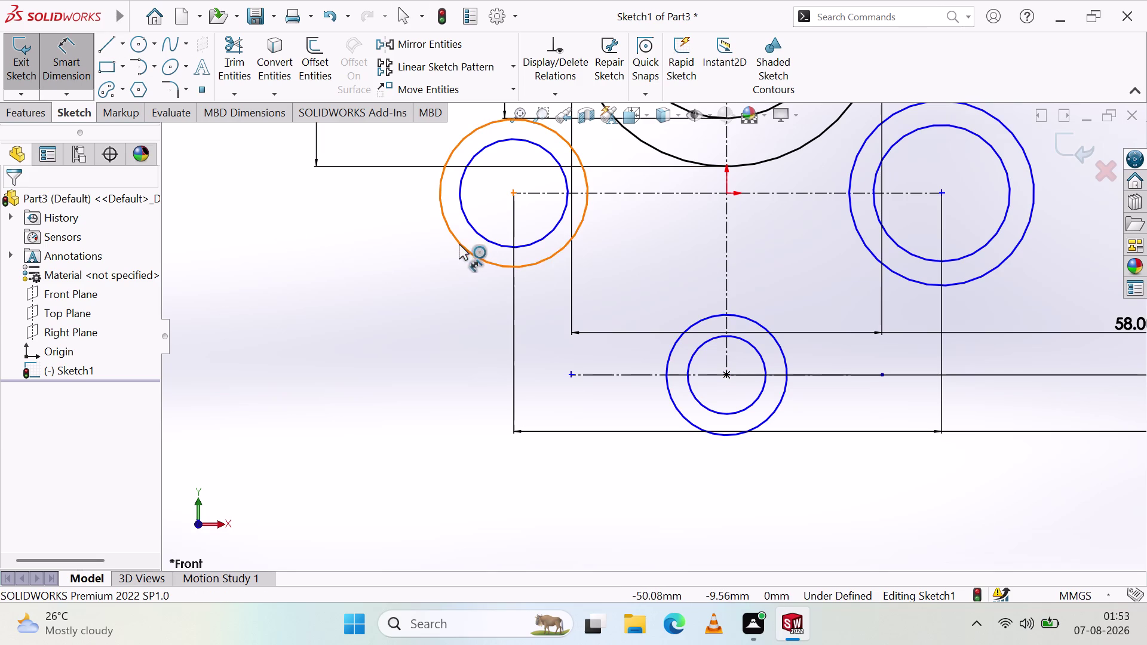
click(459, 245)
click(417, 284)
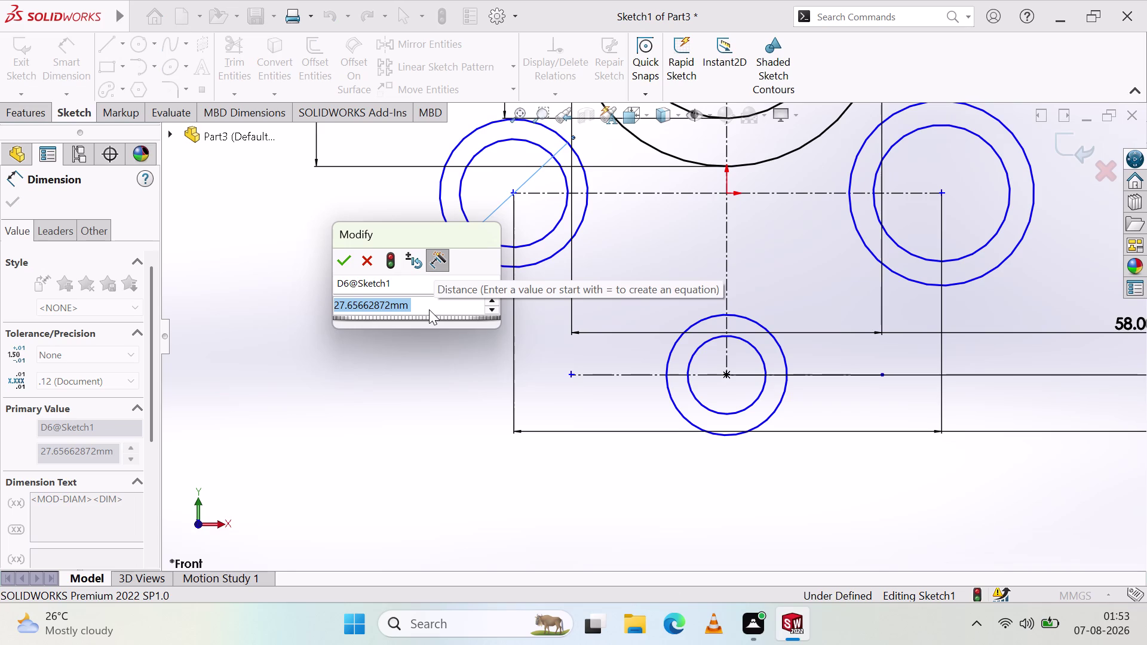
key(2)
key(0)
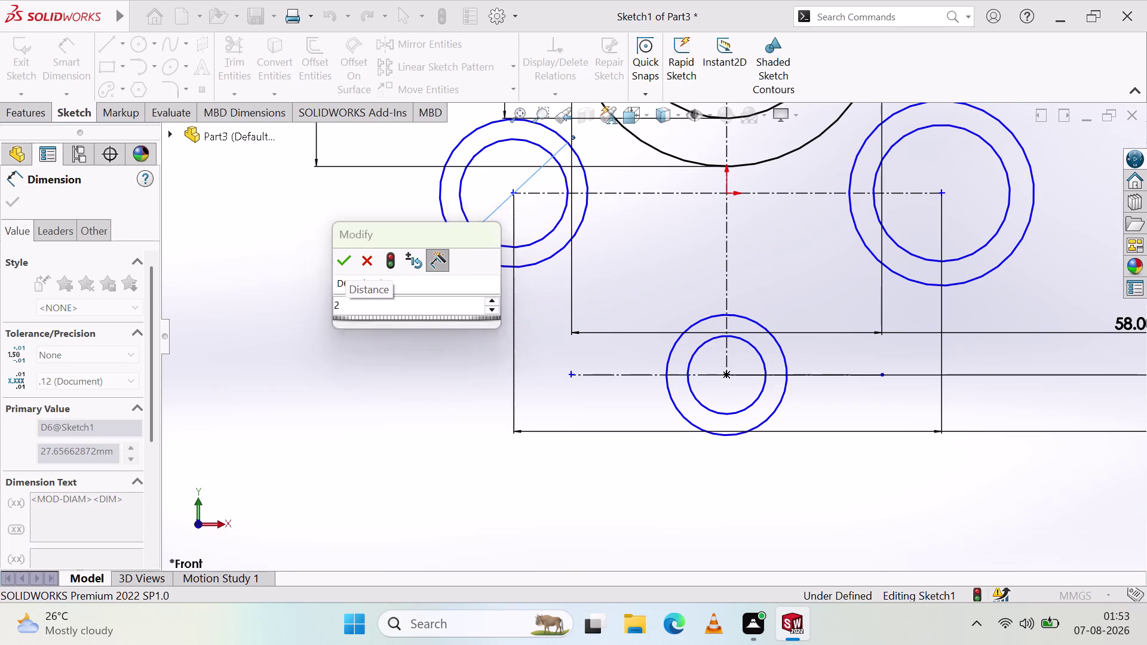
key(Return)
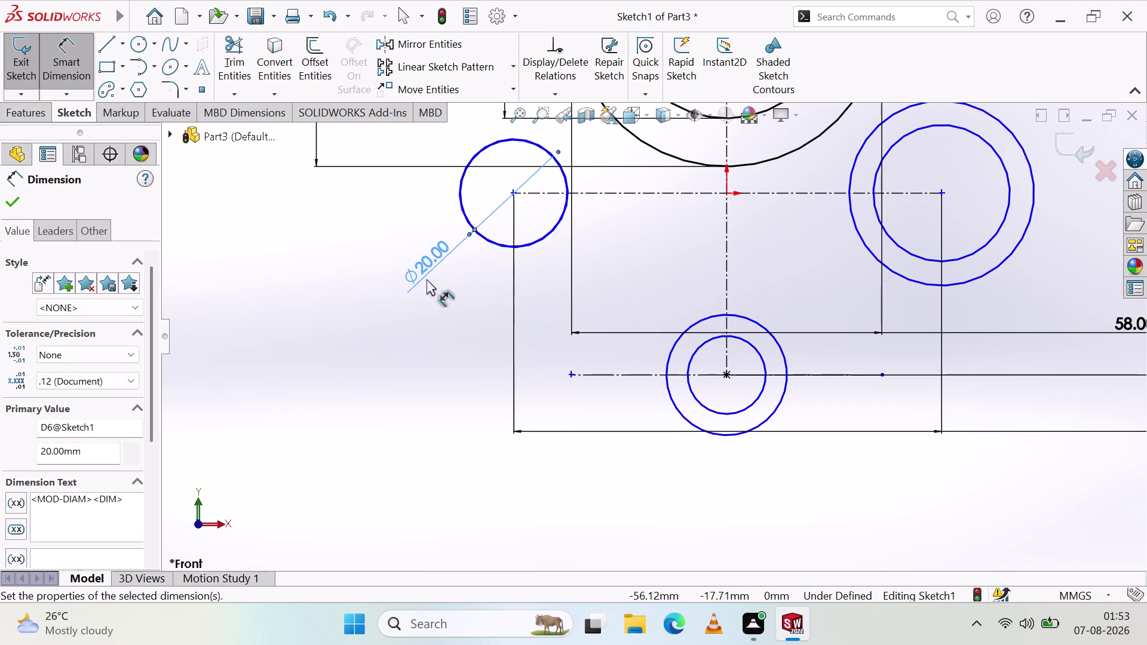
double_click(427, 265)
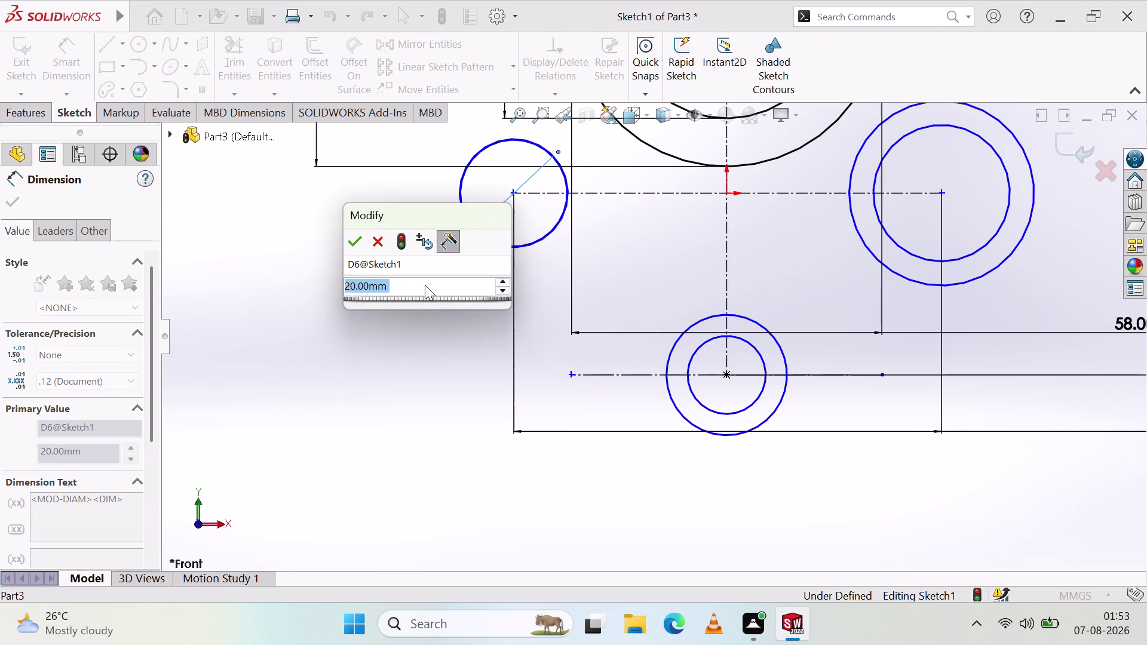
key(4)
key(0)
key(Return)
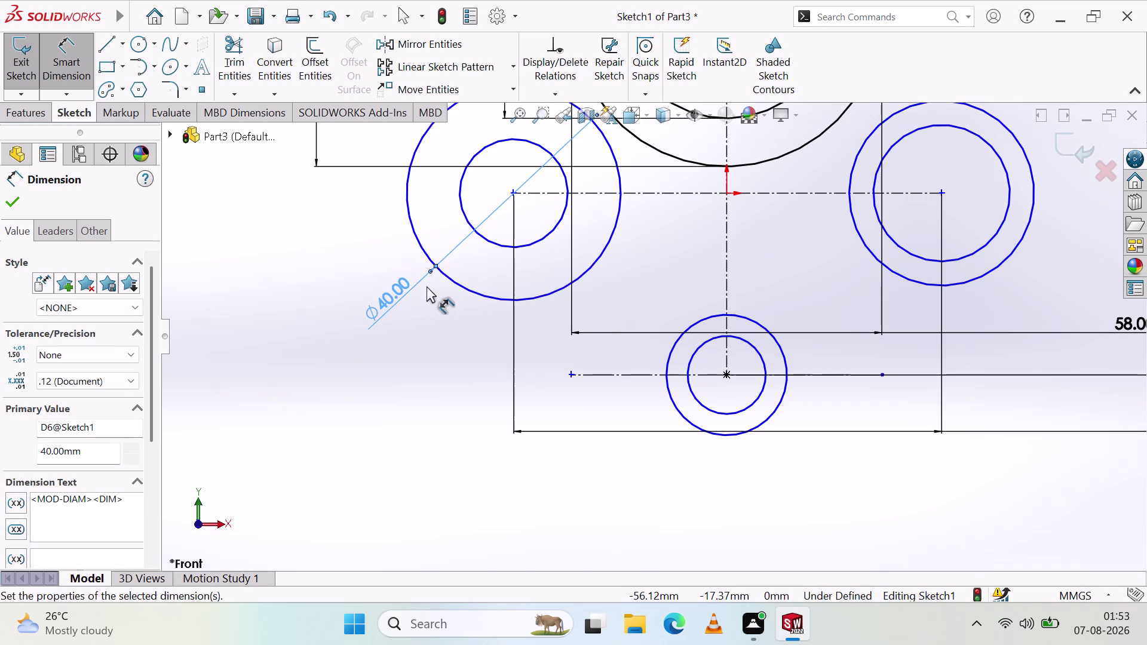
click(427, 303)
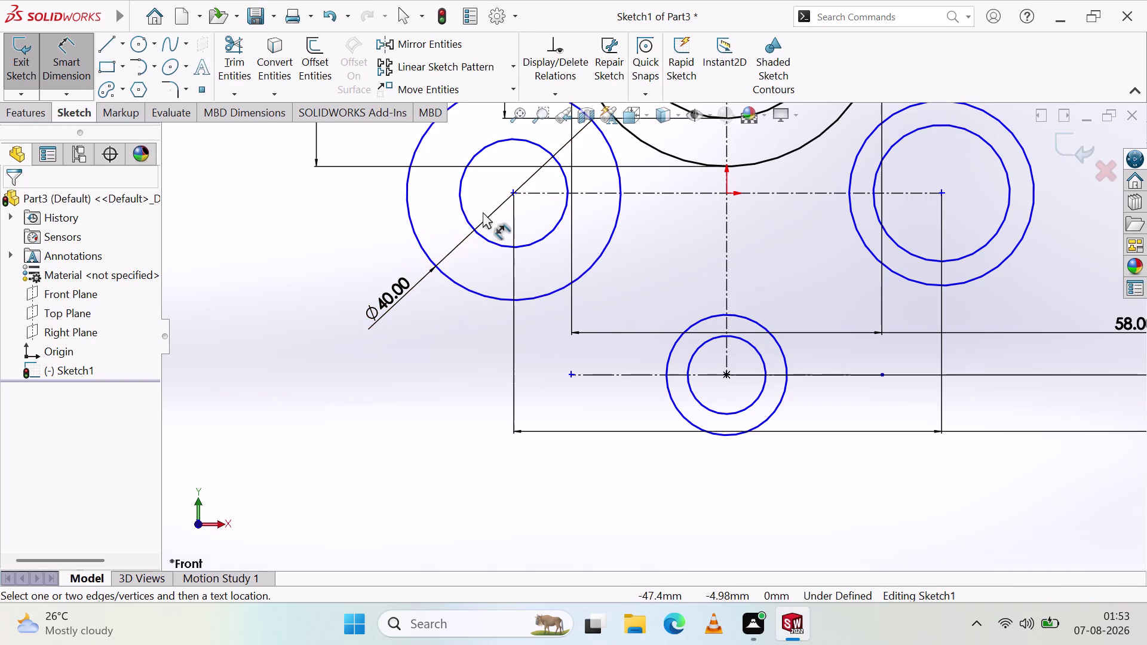
Dimension the left inner circle at a 16 mm diameter.
click(480, 238)
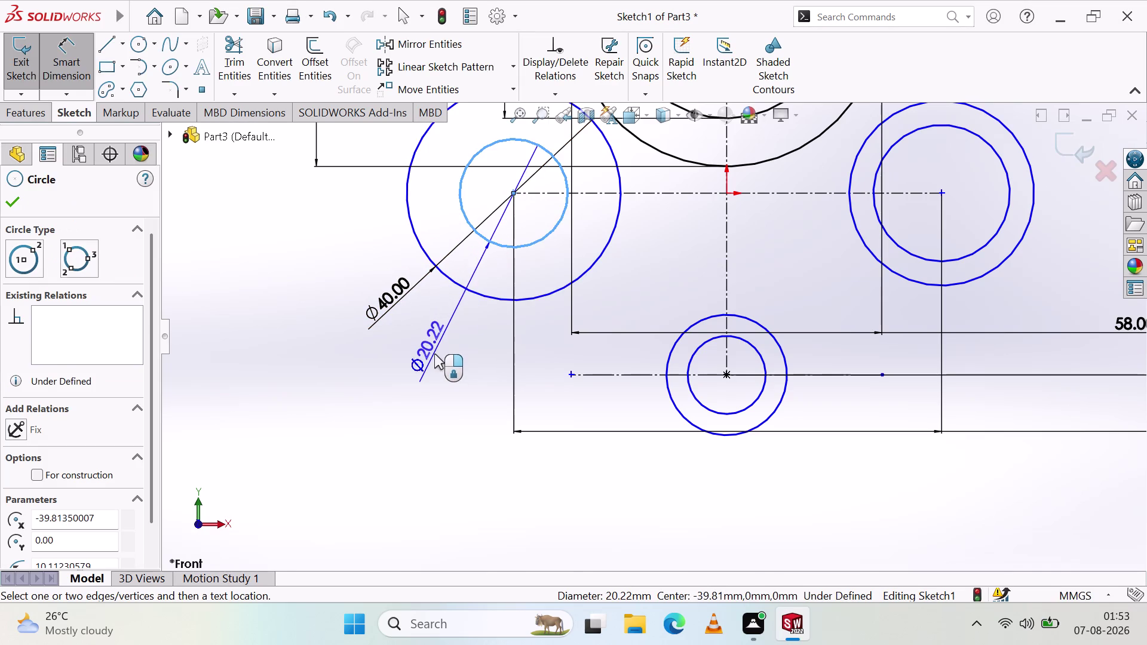
click(434, 354)
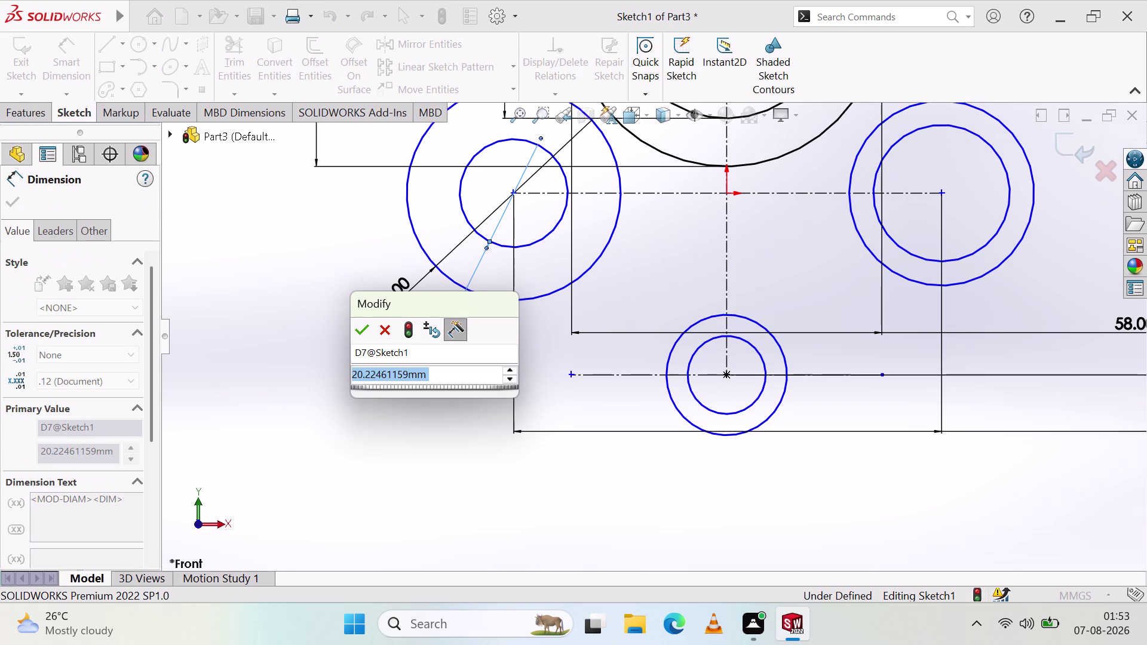
key(1)
key(6)
key(Return)
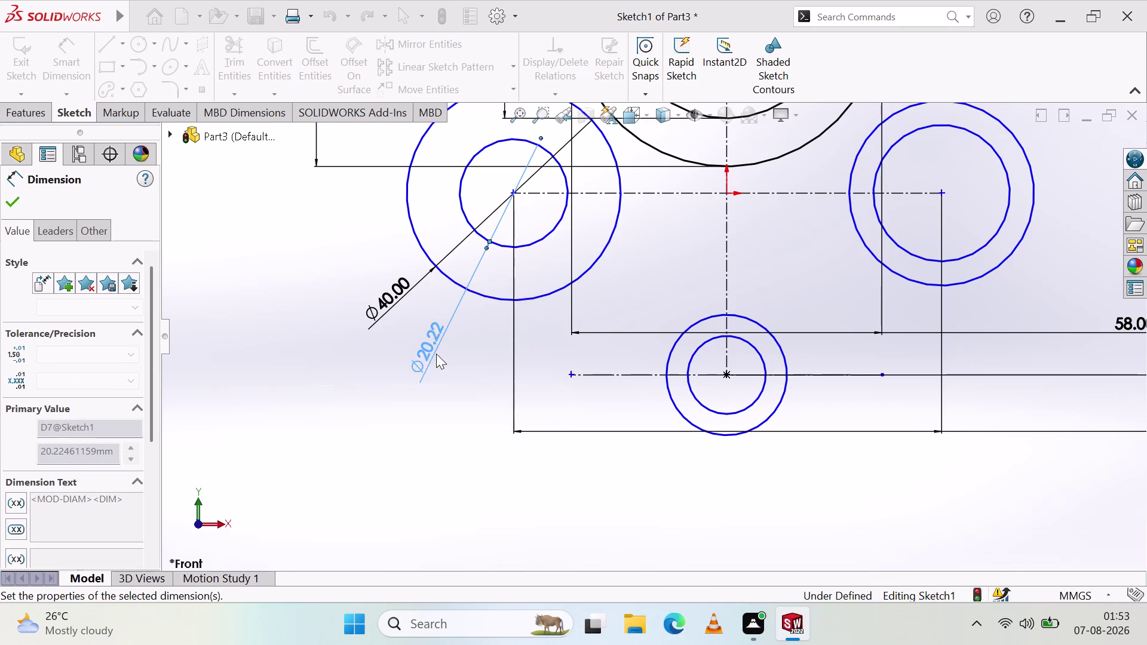
click(452, 374)
scroll(up, 3)
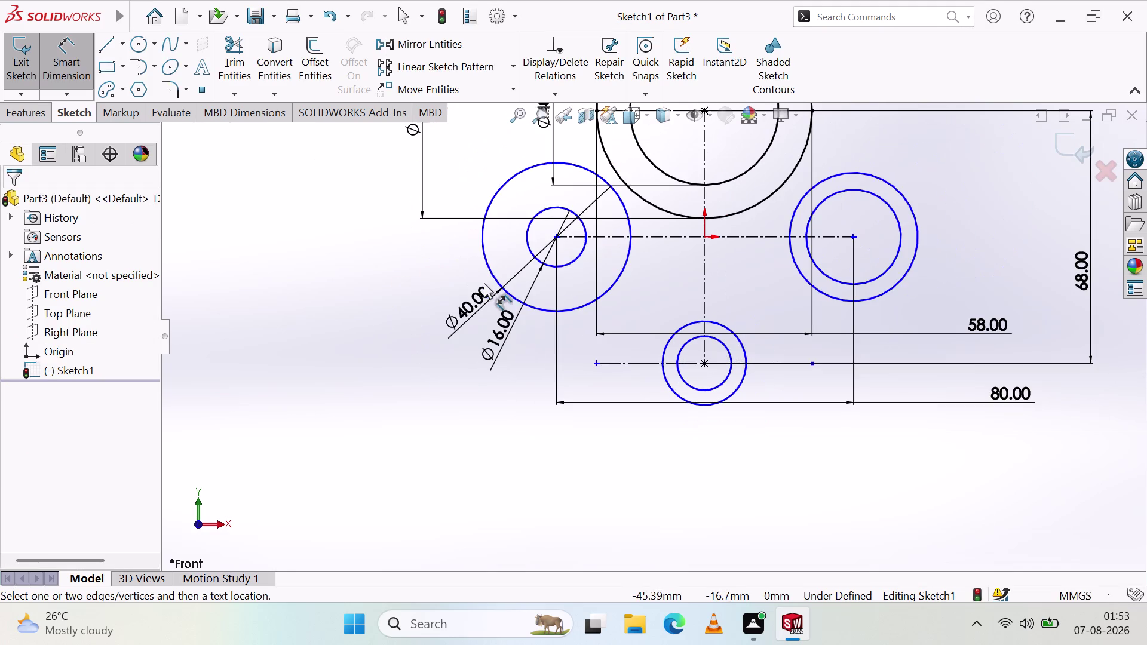
Dimension one bottom circle and set its diameter to 36 mm.
click(702, 387)
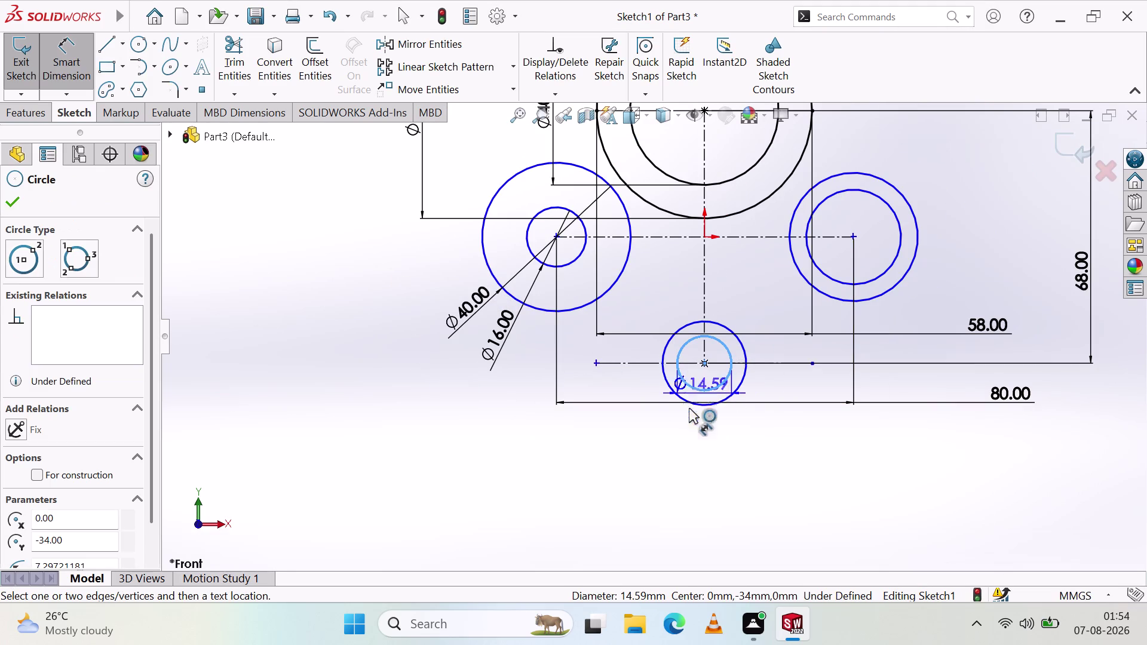
click(643, 451)
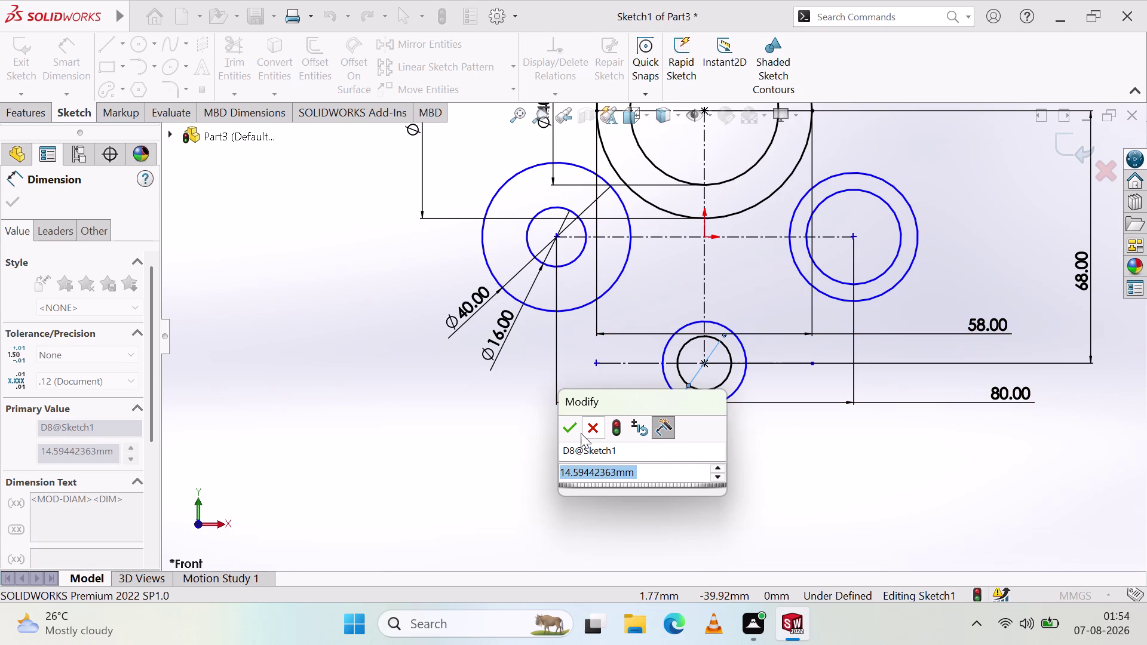
click(575, 428)
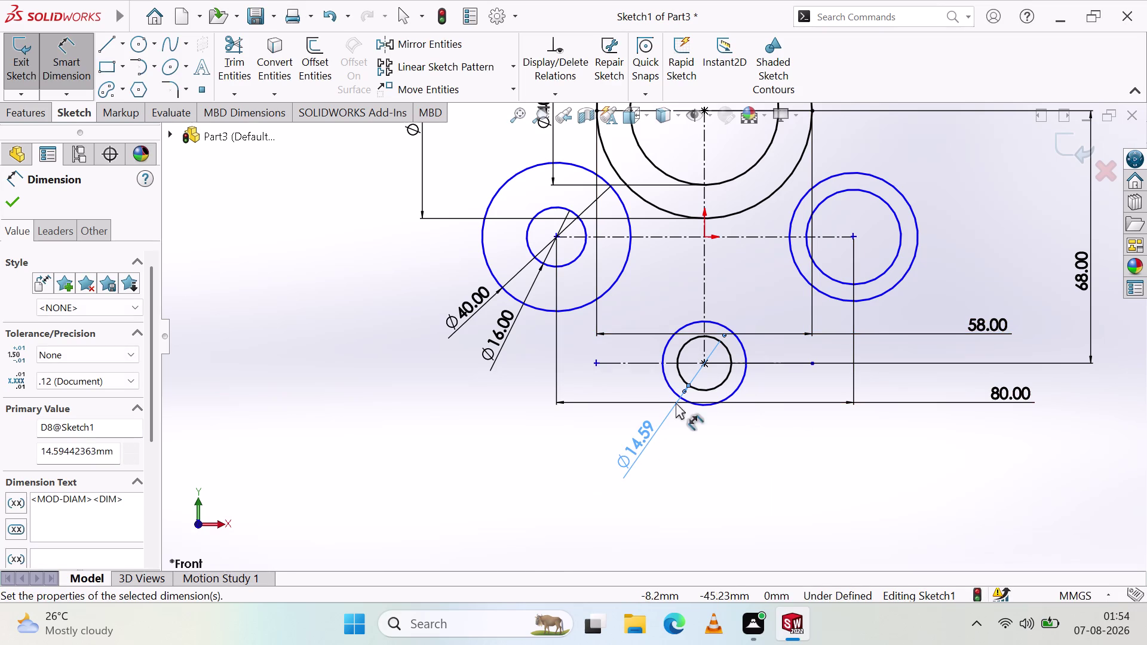
key(Escape)
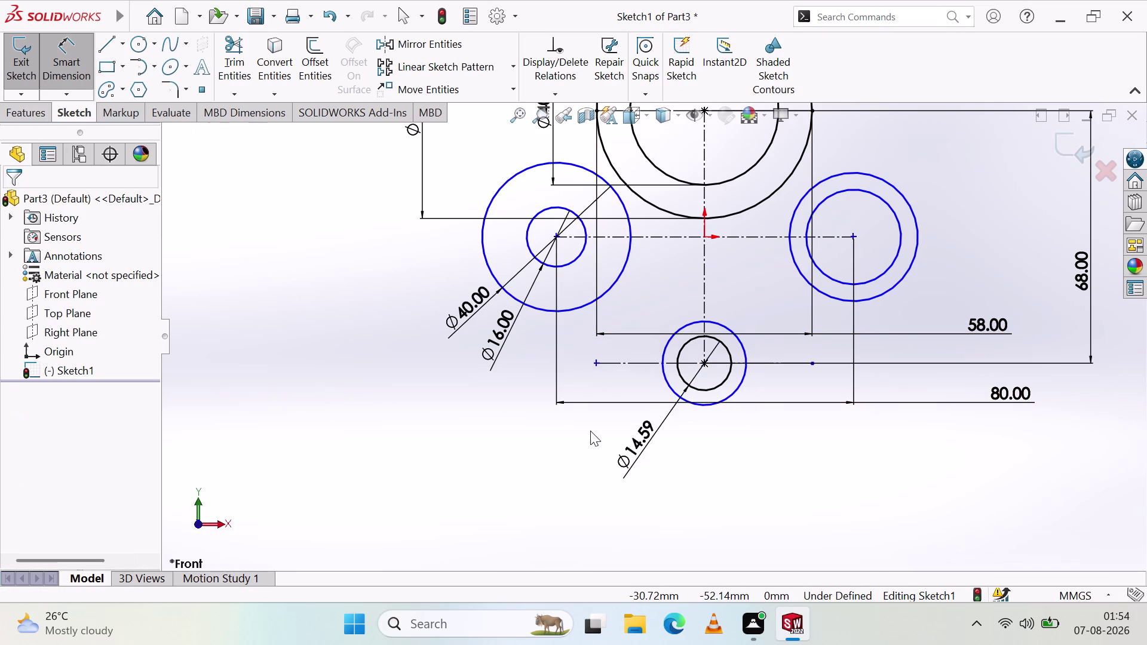
double_click(639, 442)
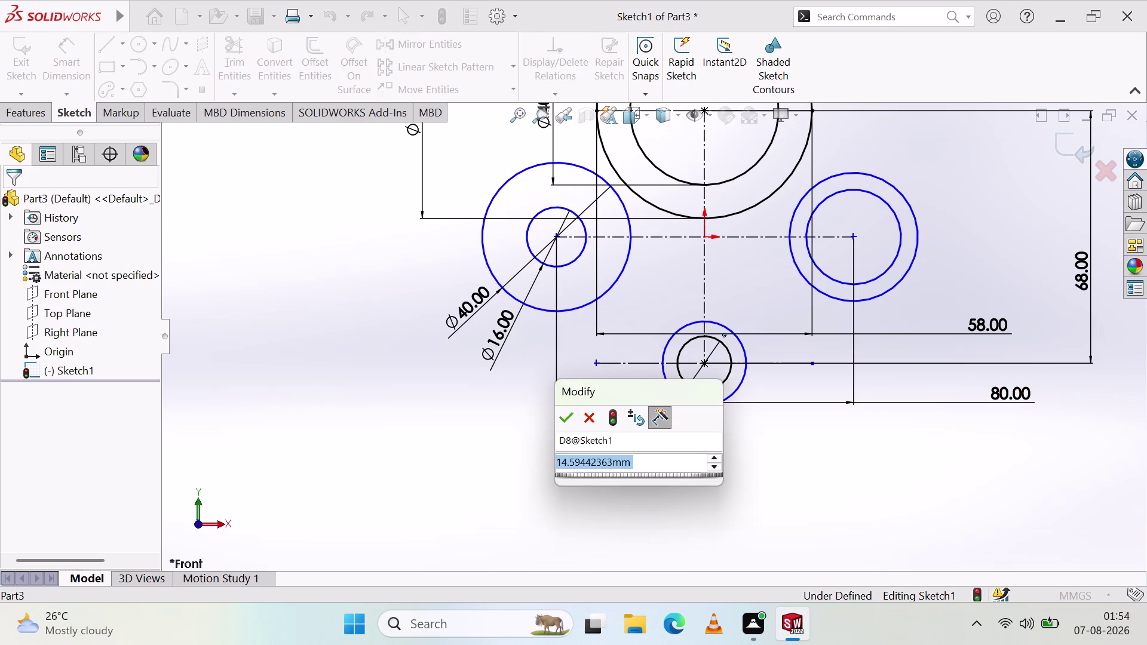
key(3)
key(6)
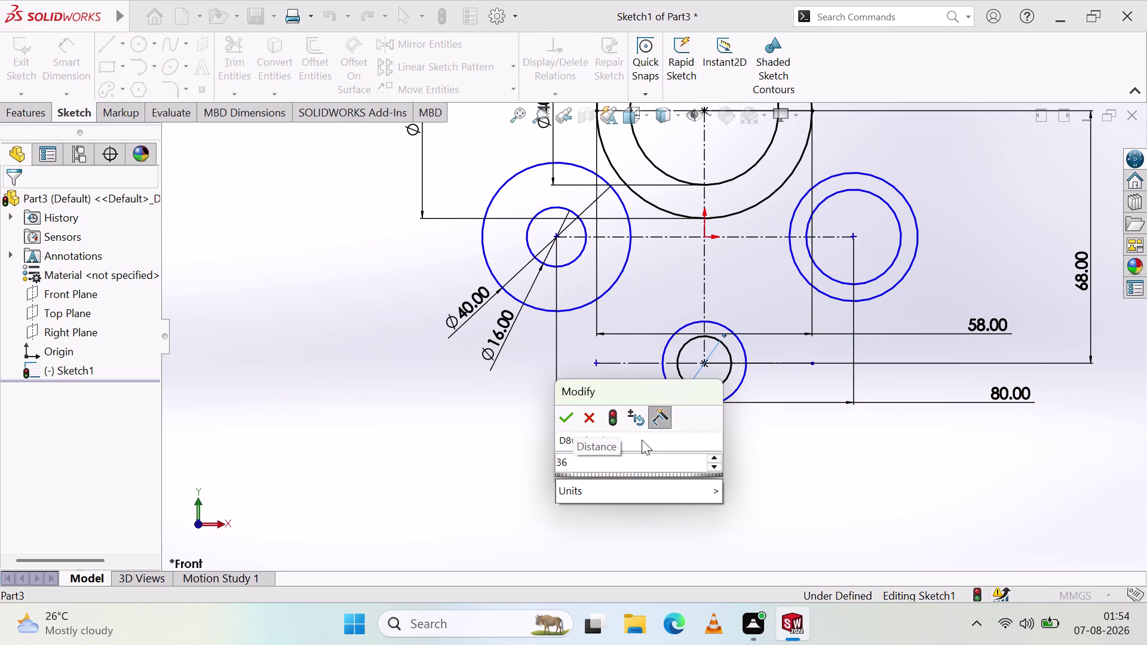
key(Return)
click(655, 466)
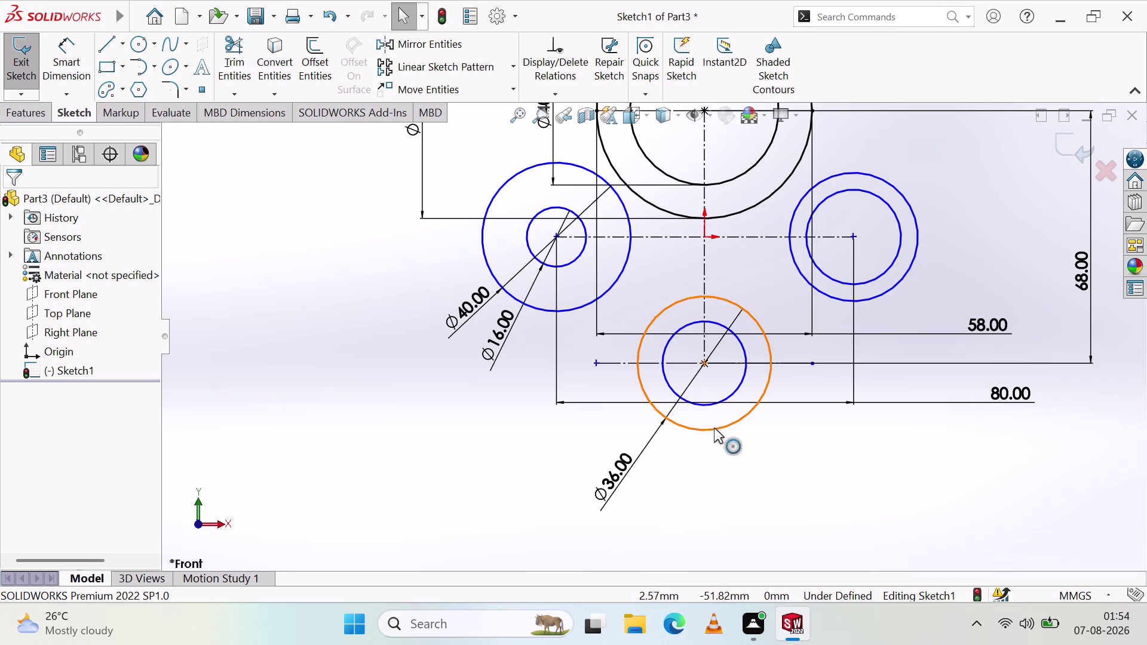
Dimension the other bottom circle at Ø58 mm and move the Ø36 label clear.
click(732, 394)
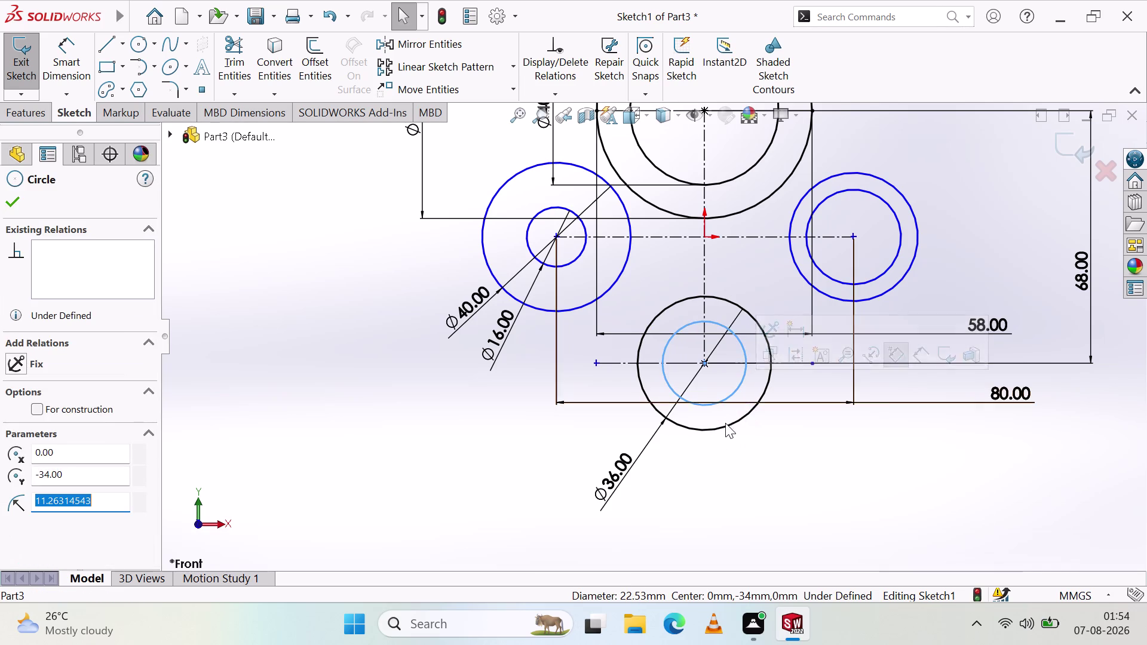
click(312, 346)
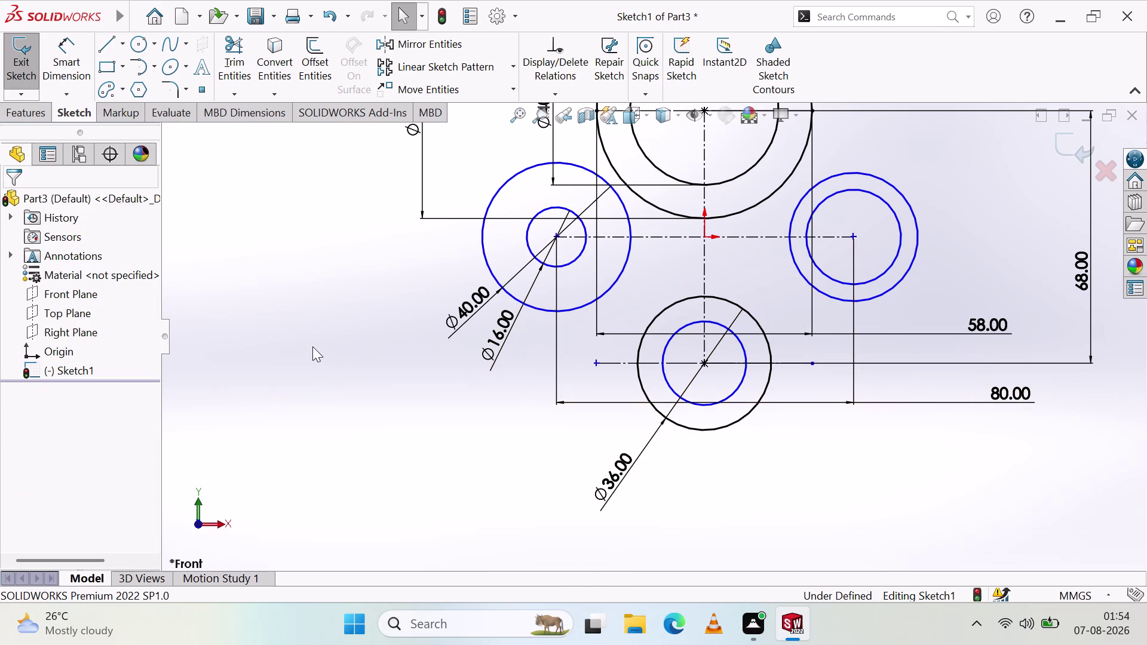
key(Escape)
key(Escape)
click(72, 59)
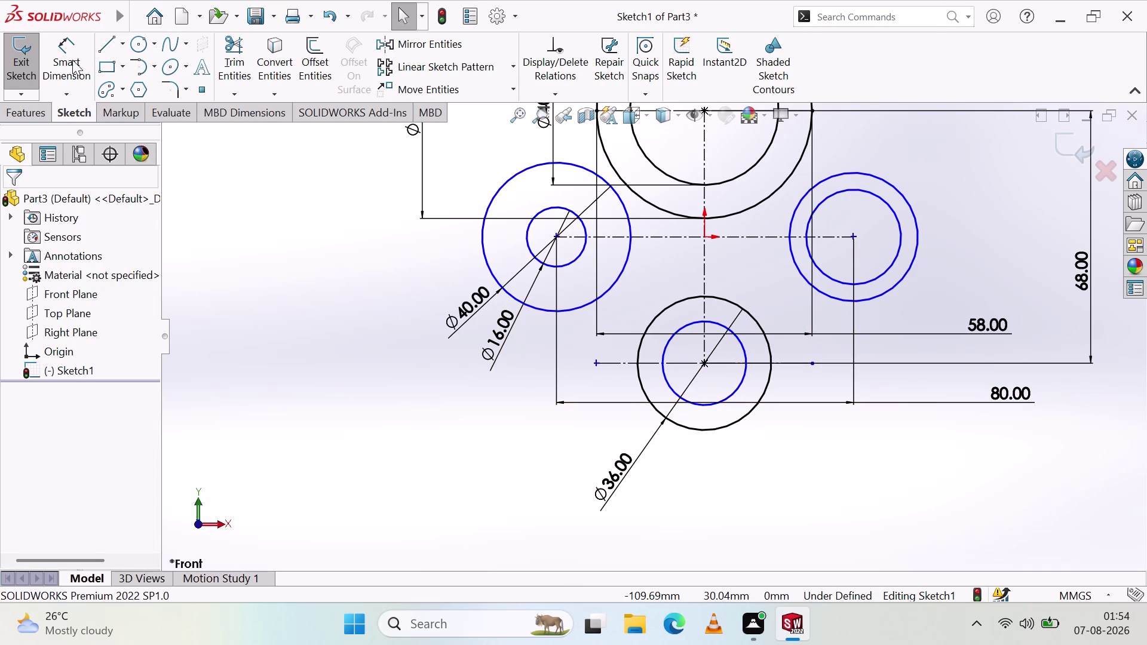
click(726, 396)
click(725, 474)
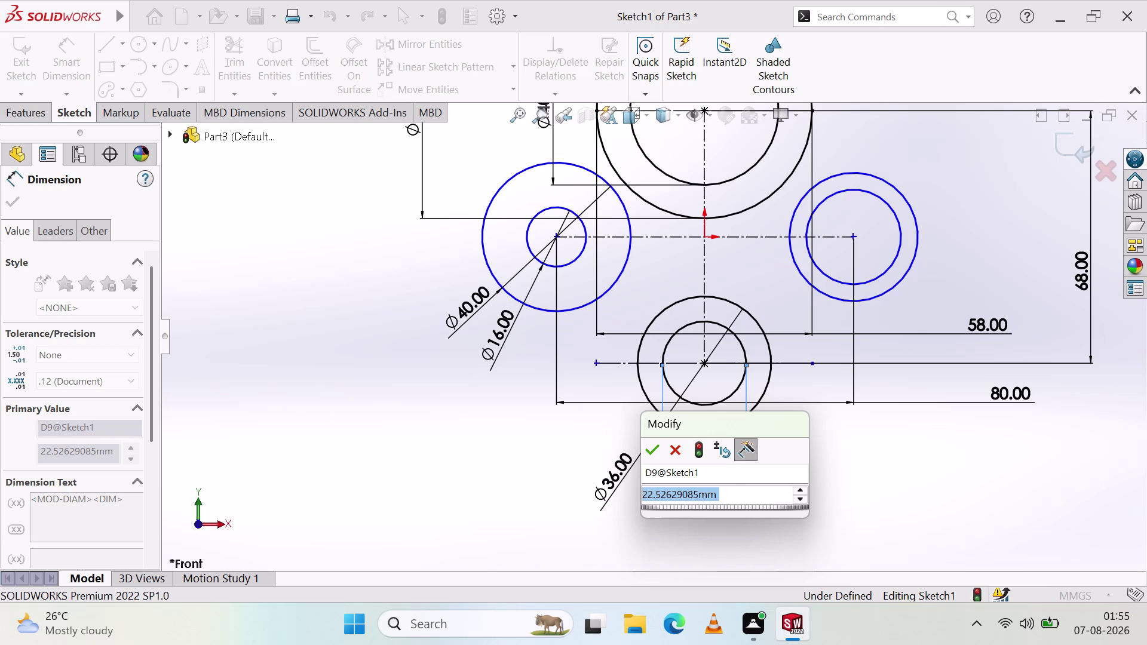
text(58)
key(Return)
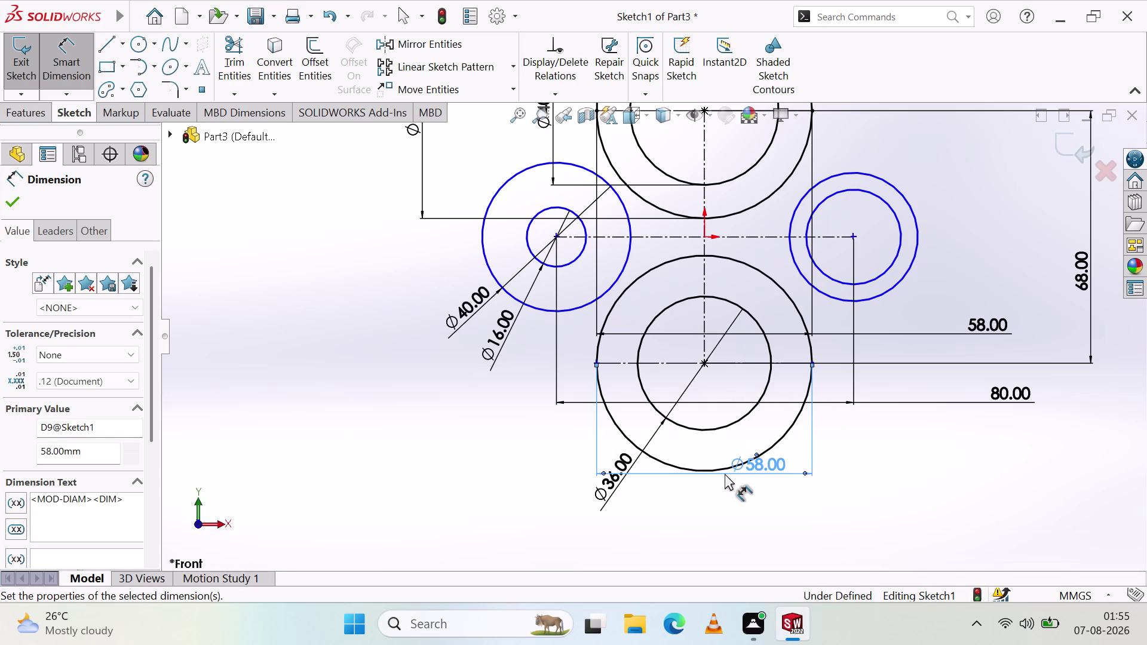
click(510, 464)
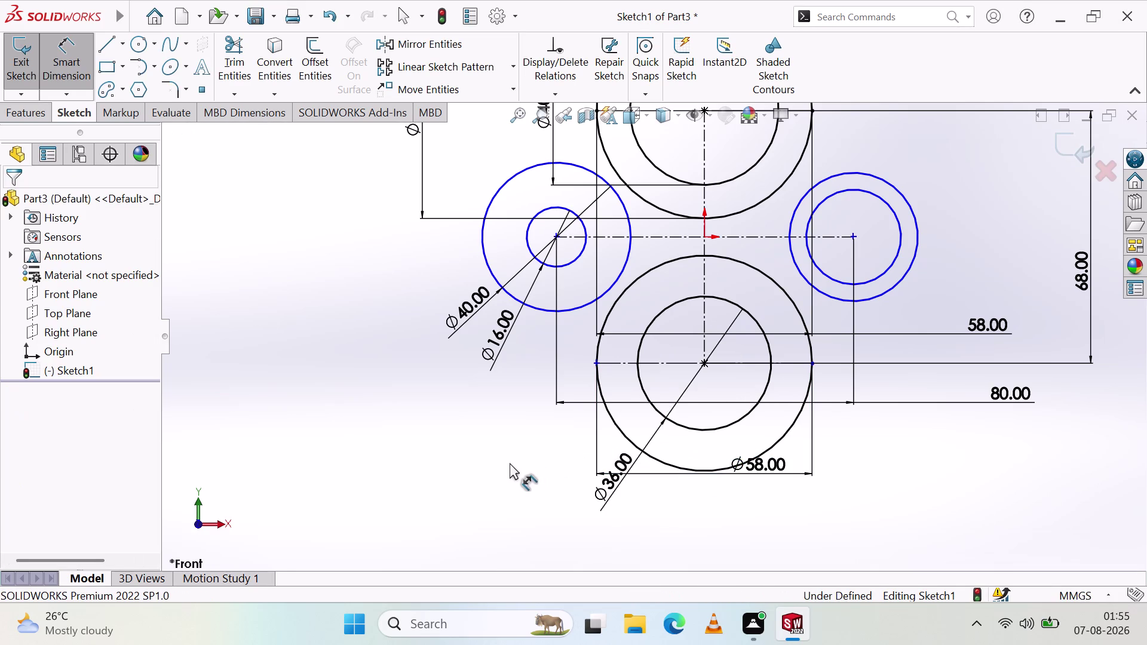
drag(611, 480, 560, 506)
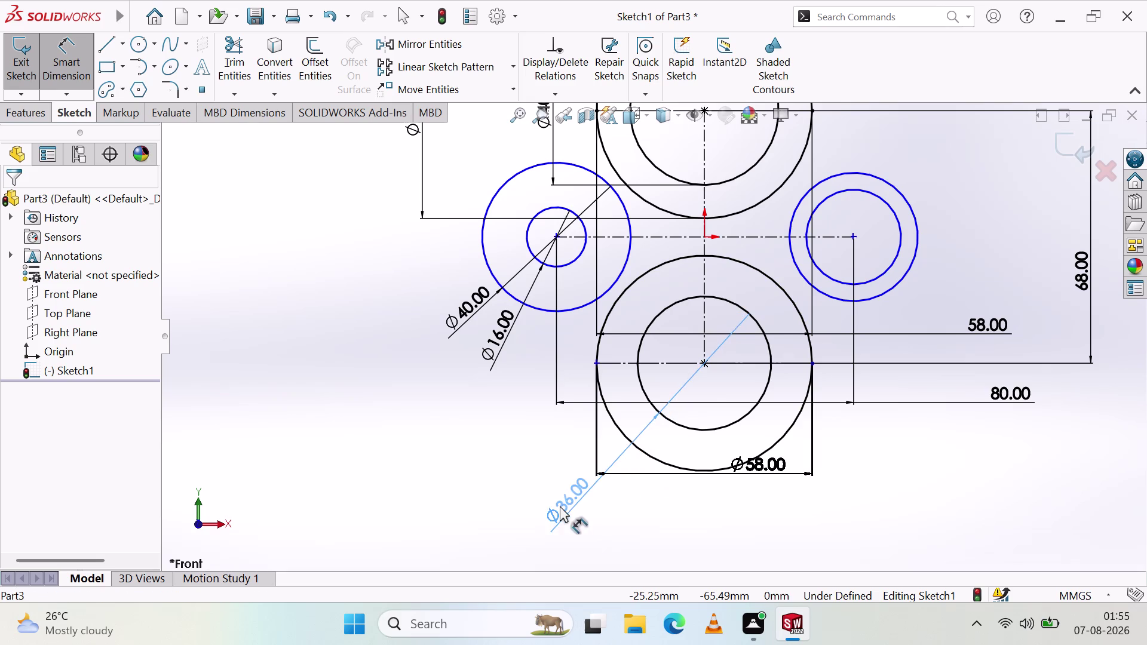
drag(559, 507, 517, 467)
drag(770, 470, 734, 478)
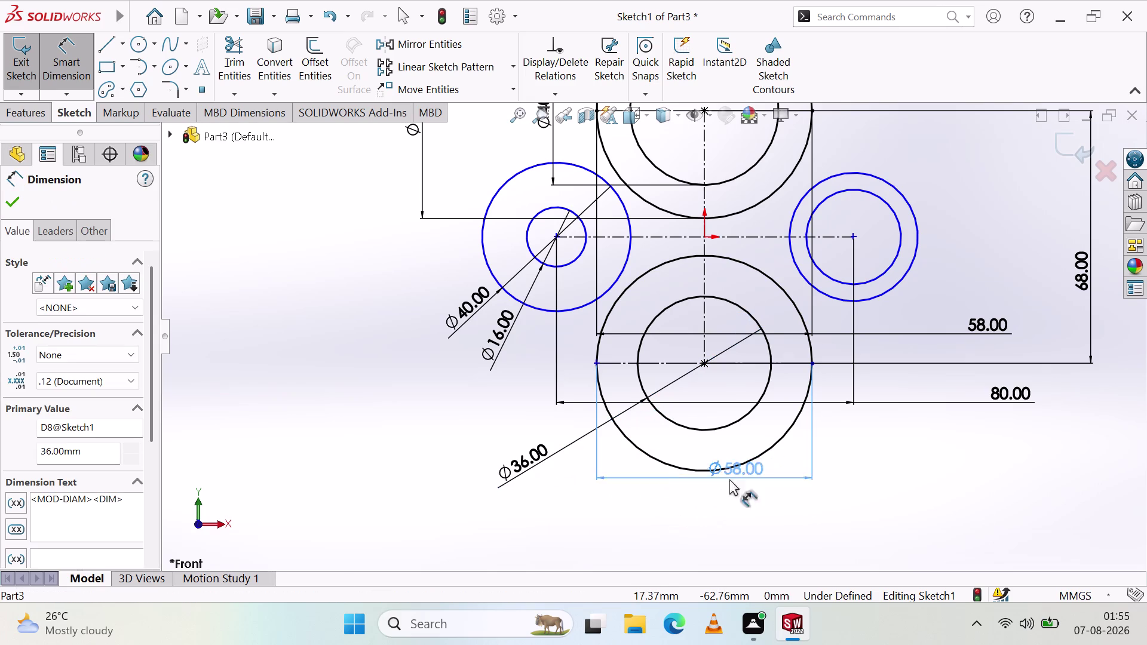
drag(734, 478, 655, 497)
drag(666, 548, 672, 542)
scroll(up, 3)
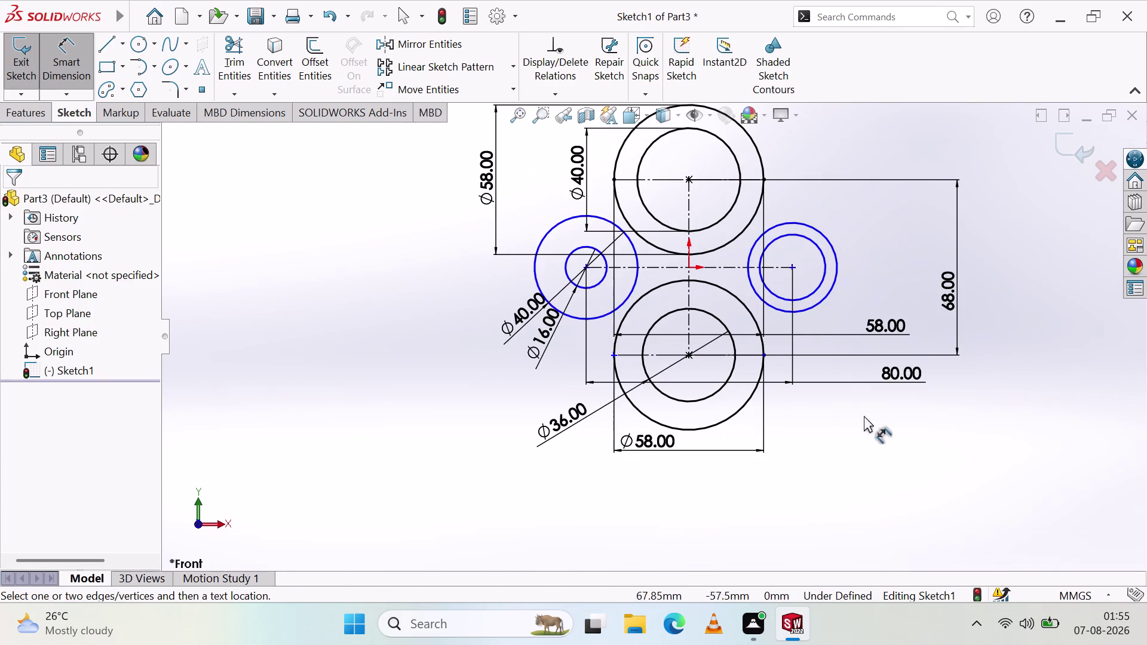
scroll(down, 3)
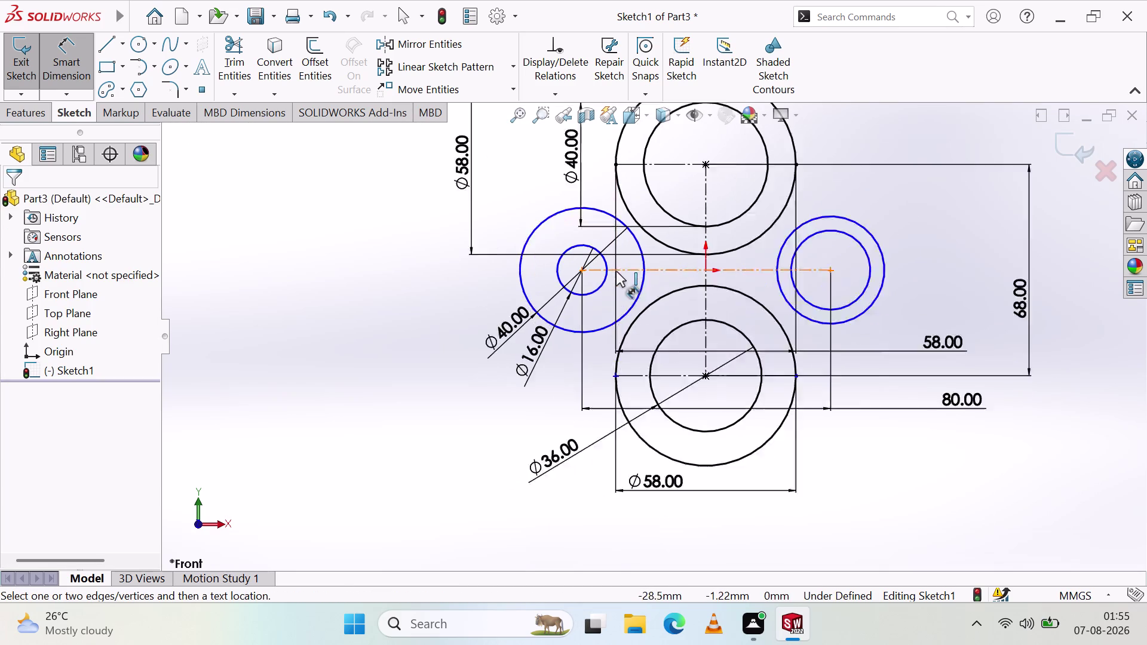
scroll(down, 3)
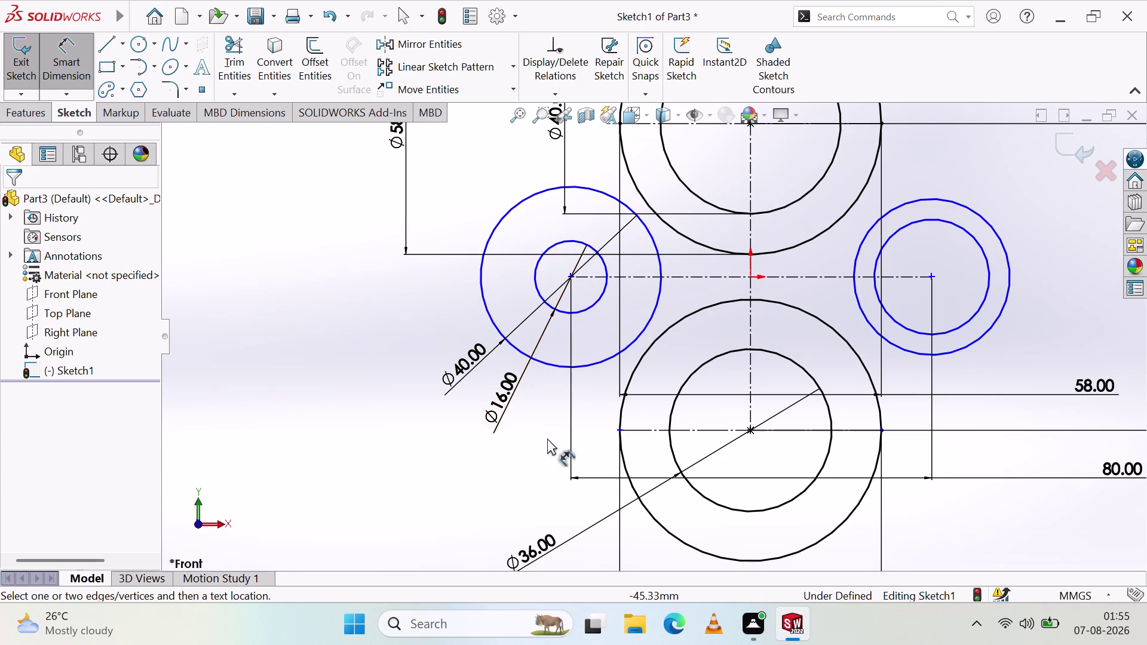
scroll(up, 3)
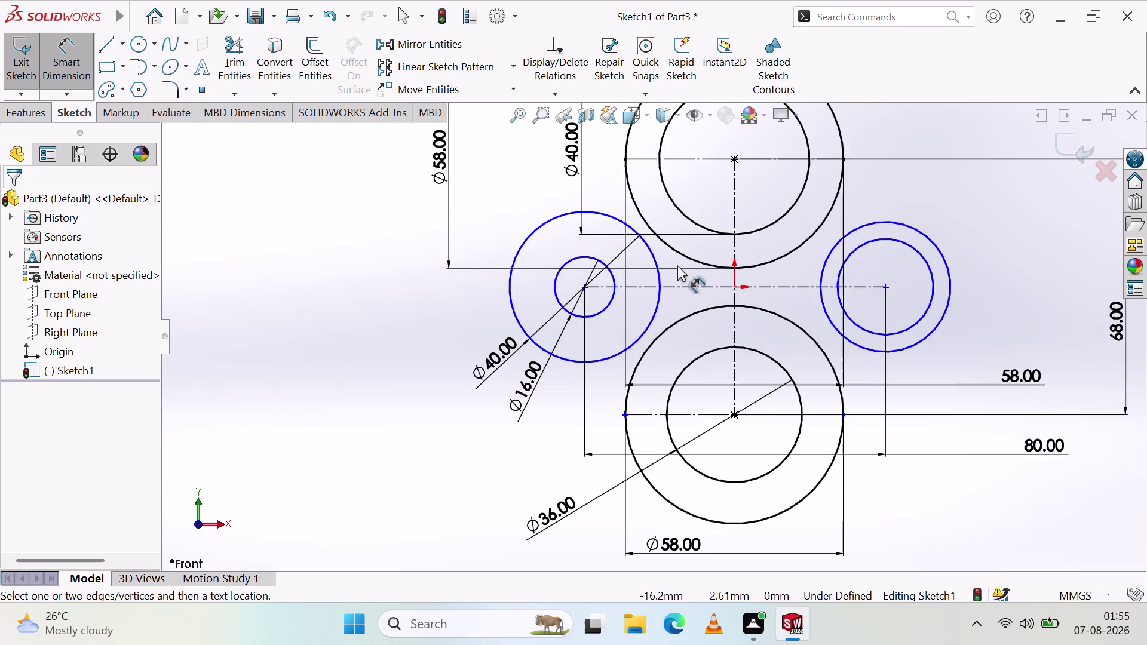
scroll(up, 3)
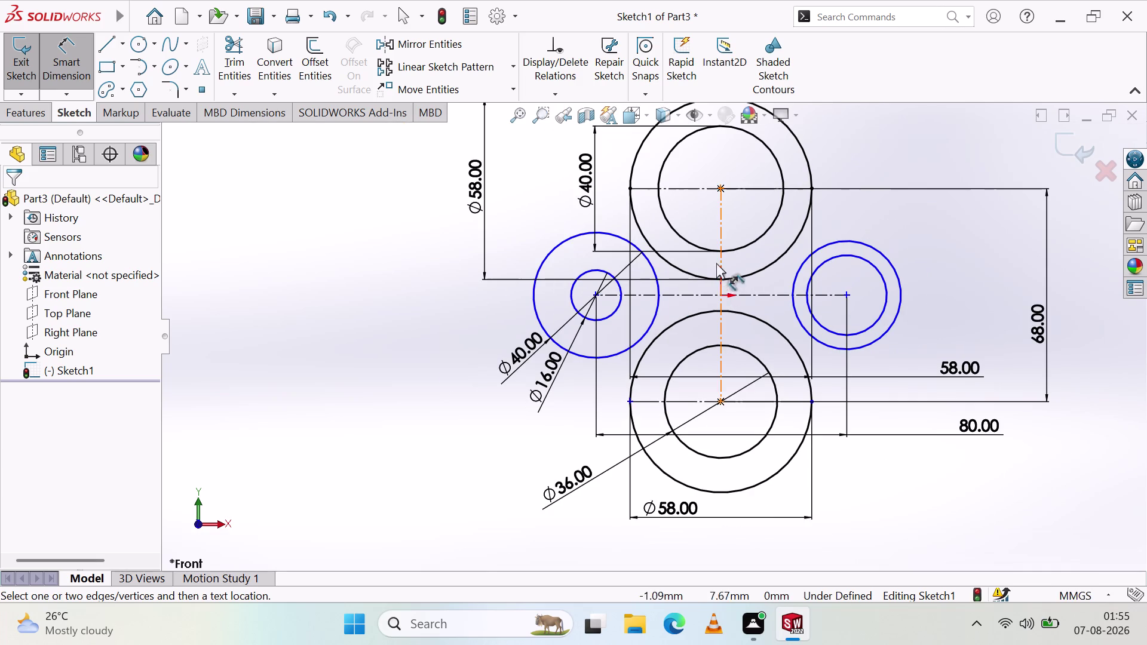
click(595, 293)
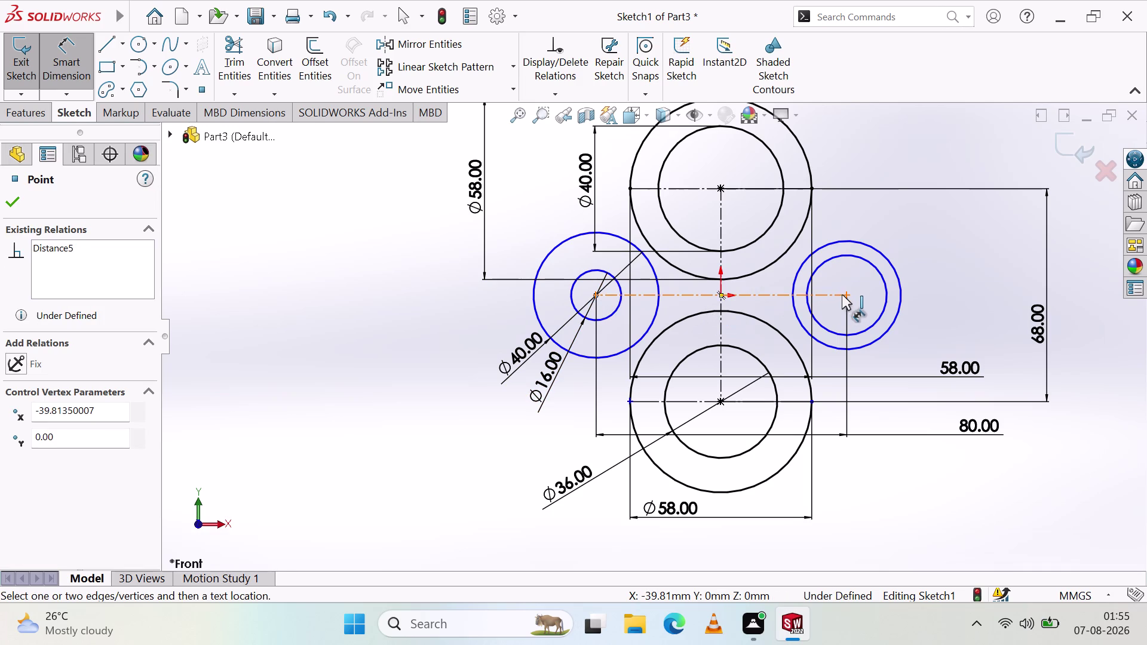
click(846, 295)
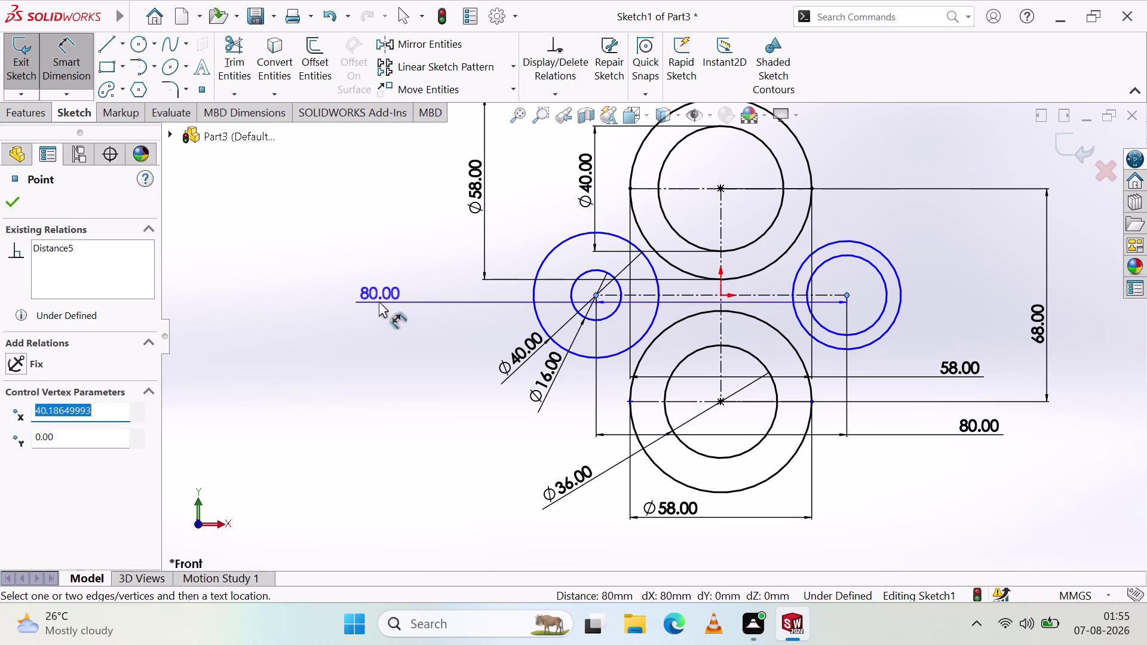
click(376, 303)
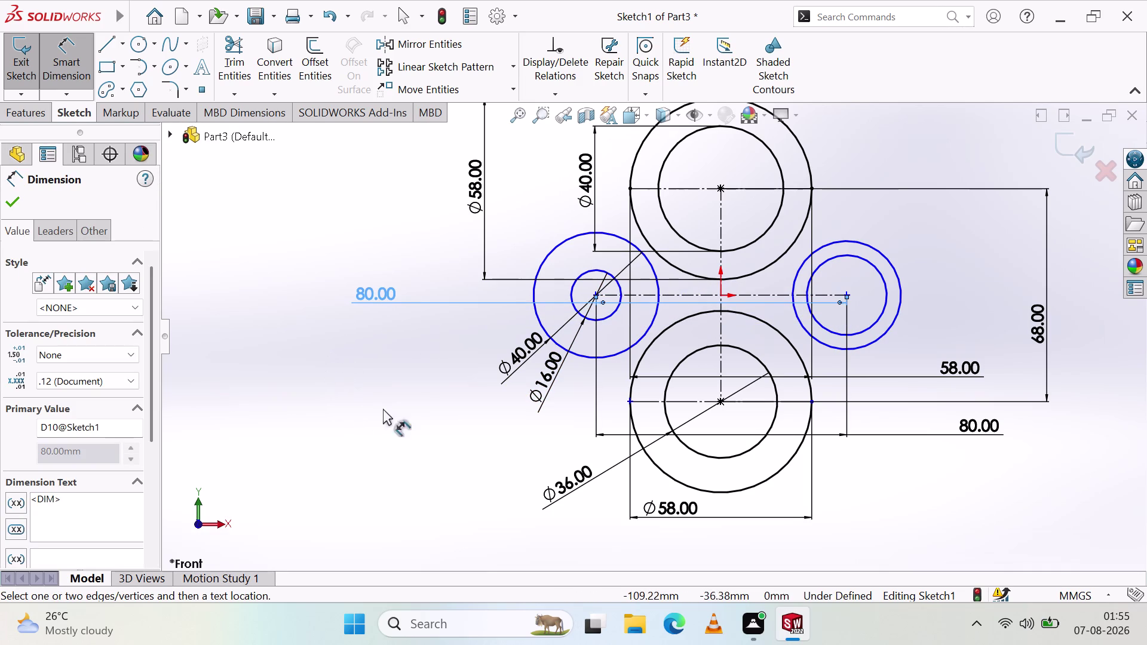
click(16, 206)
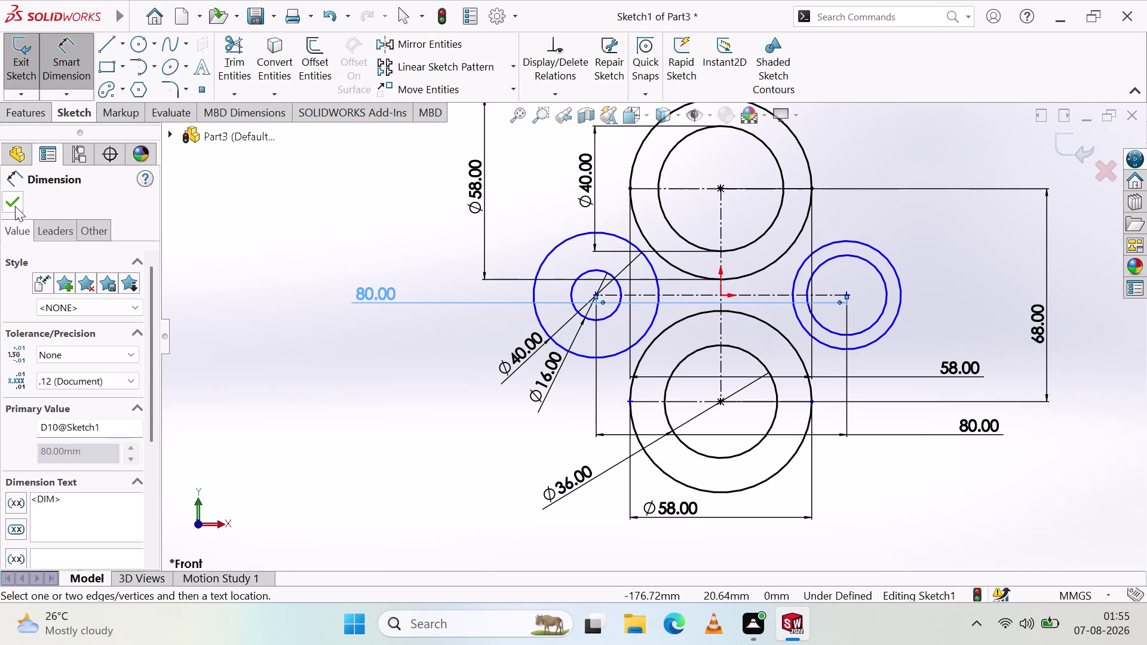
click(221, 357)
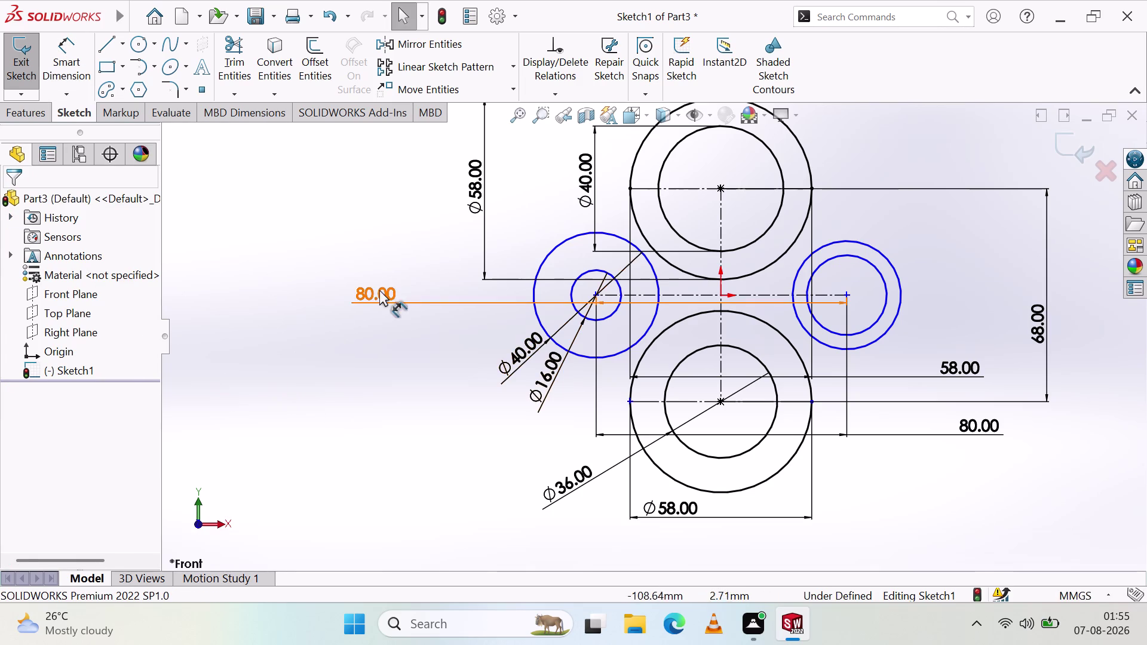
click(380, 289)
key(Delete)
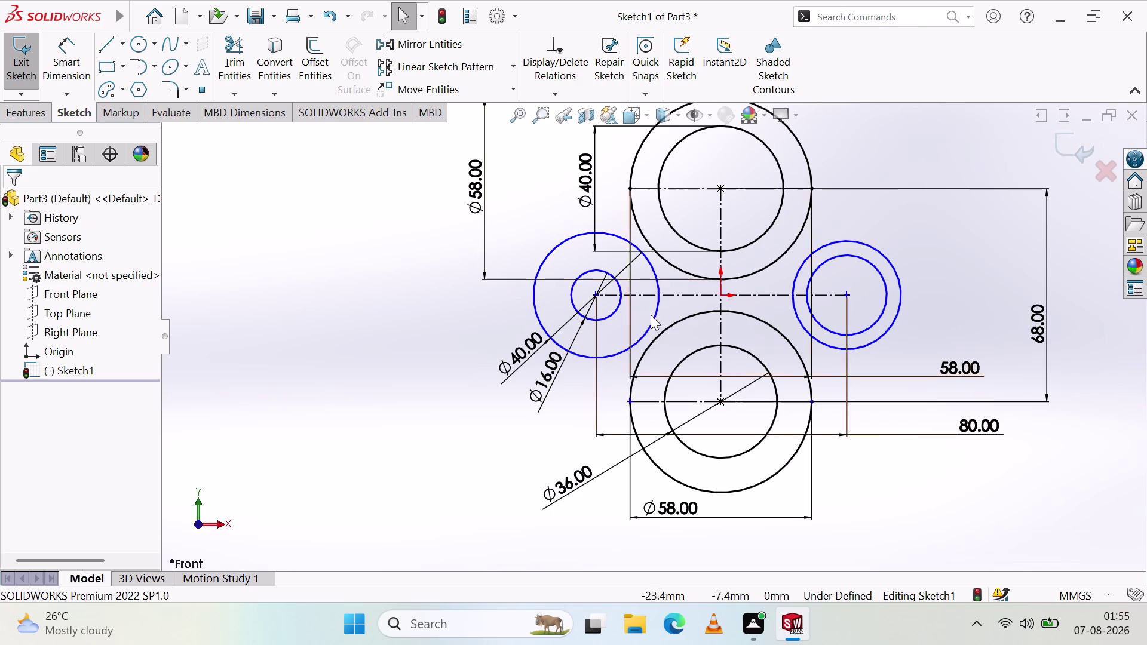
scroll(up, 3)
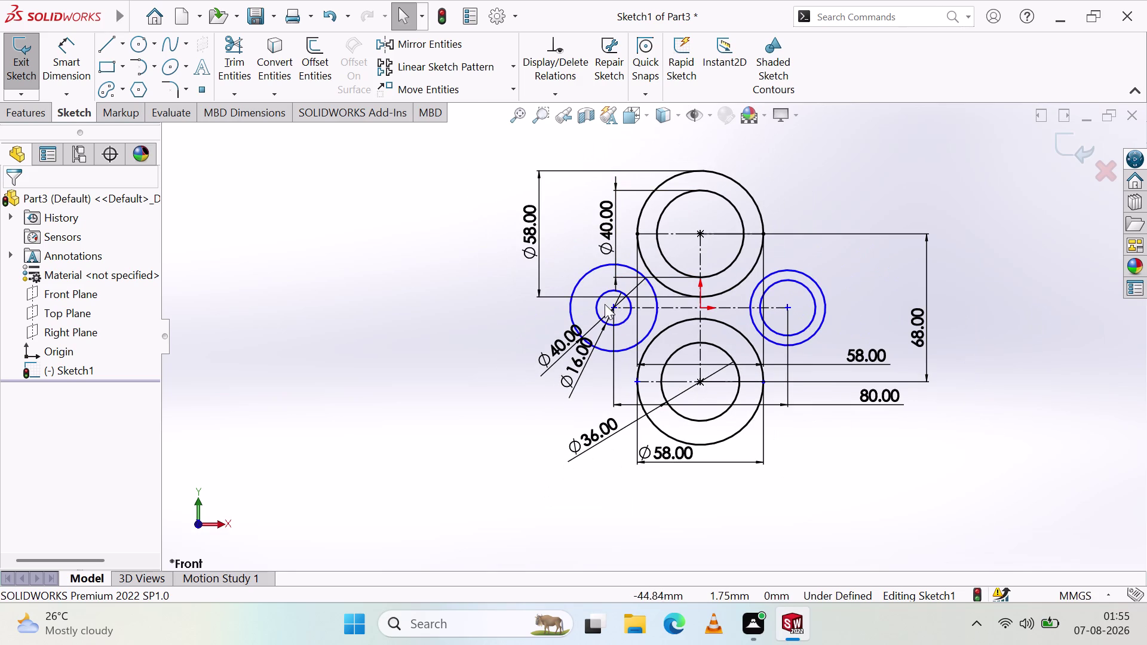
Exit and re-edit Sketch1, then pick the right outer circle with Smart Dimension.
click(611, 307)
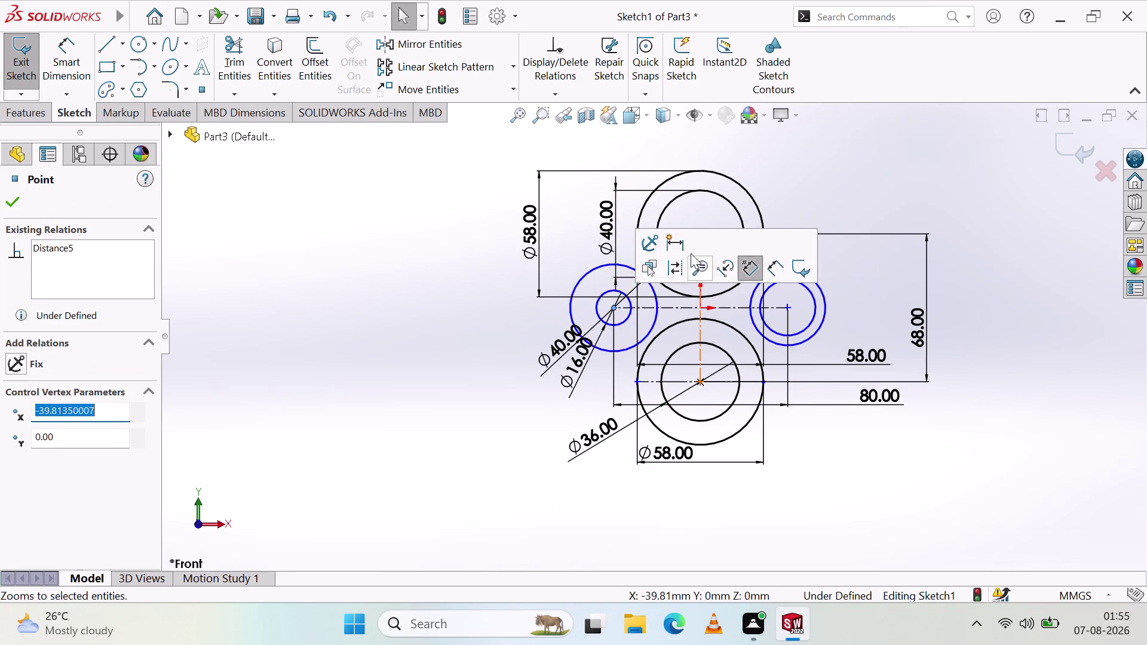
key(Escape)
key(Escape)
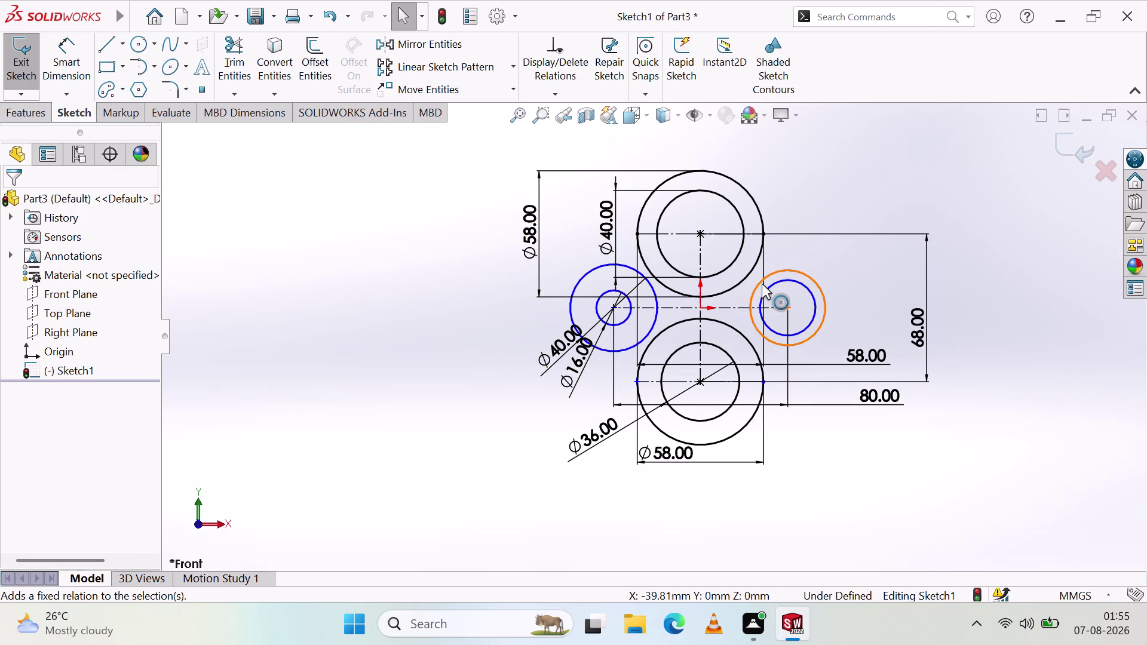
scroll(down, 3)
scroll(up, 3)
scroll(down, 3)
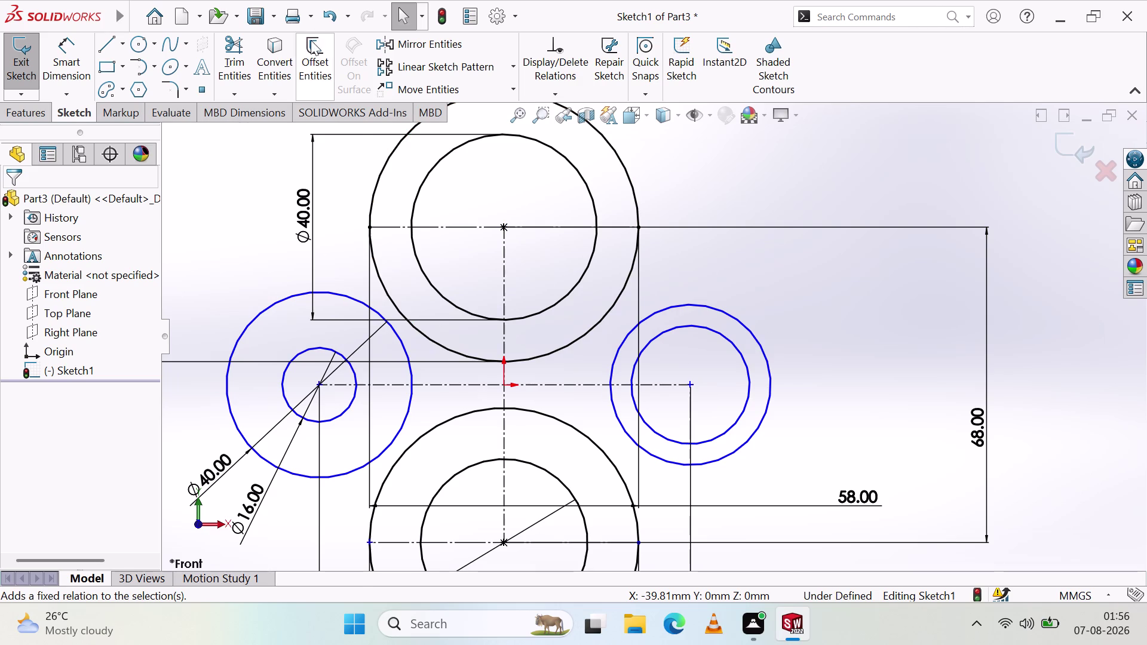
click(38, 71)
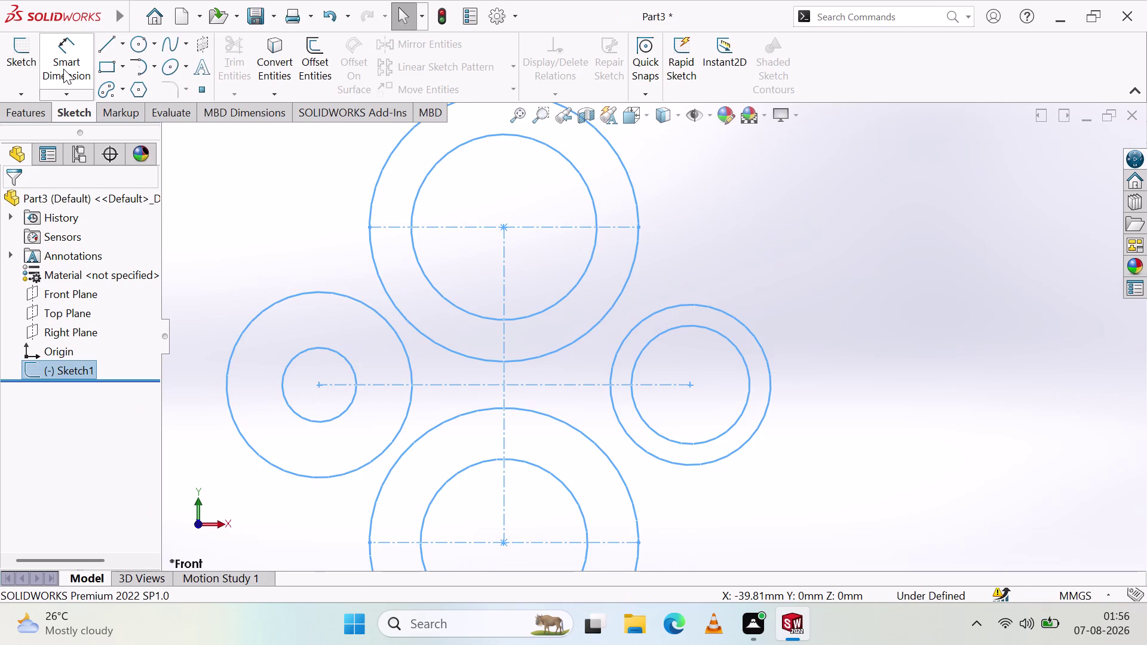
click(9, 71)
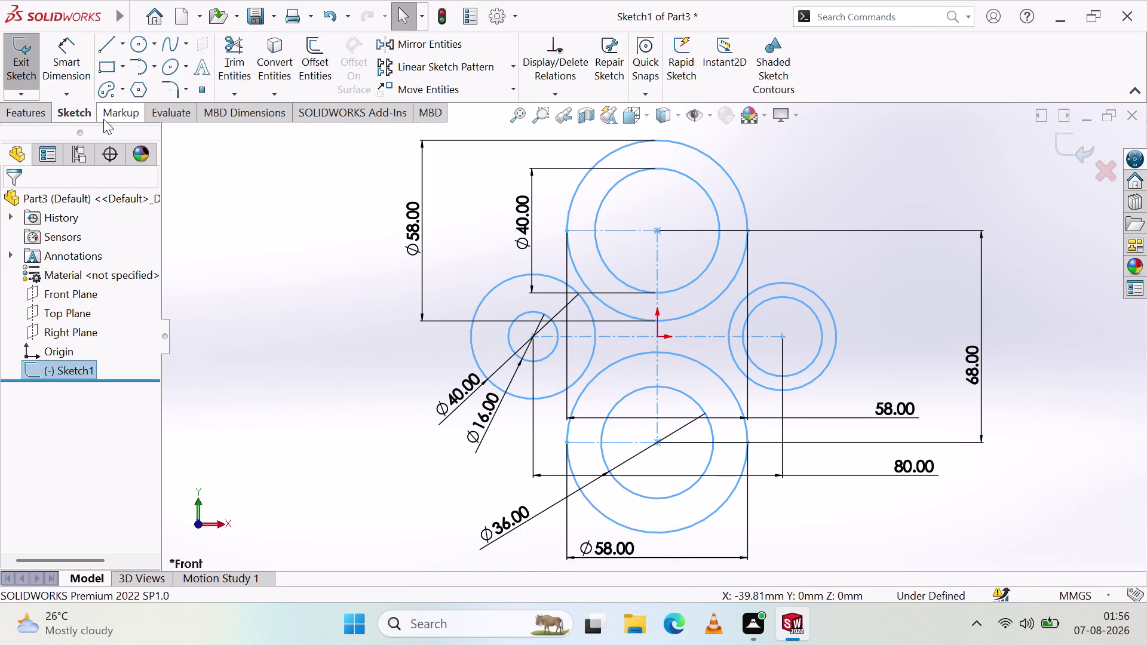
click(79, 49)
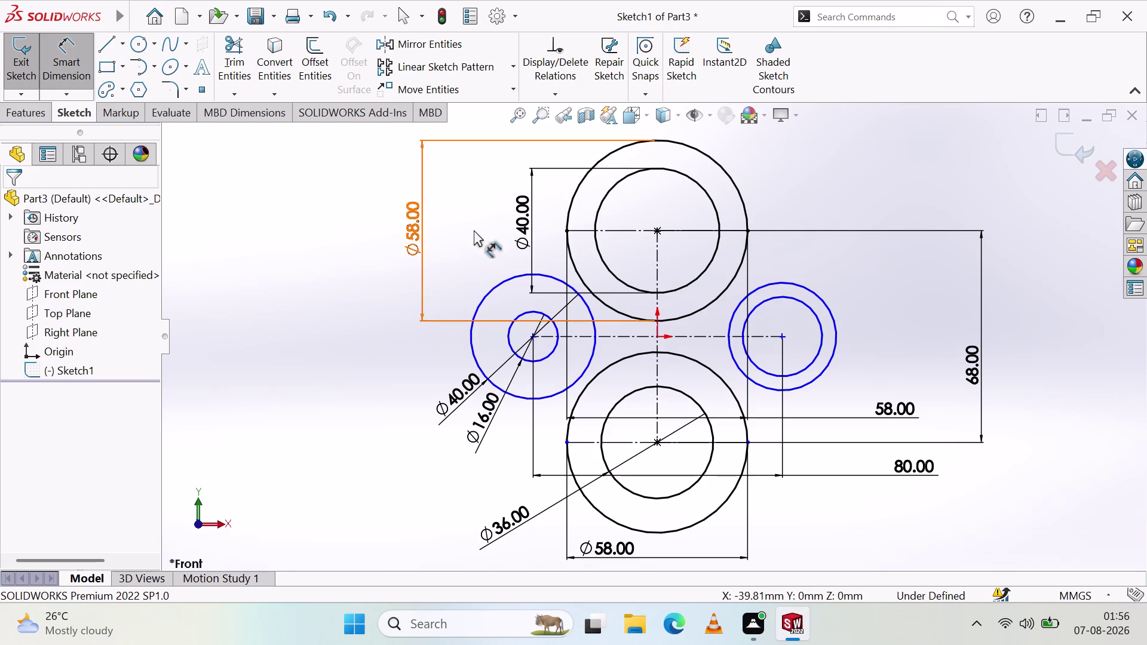
click(787, 282)
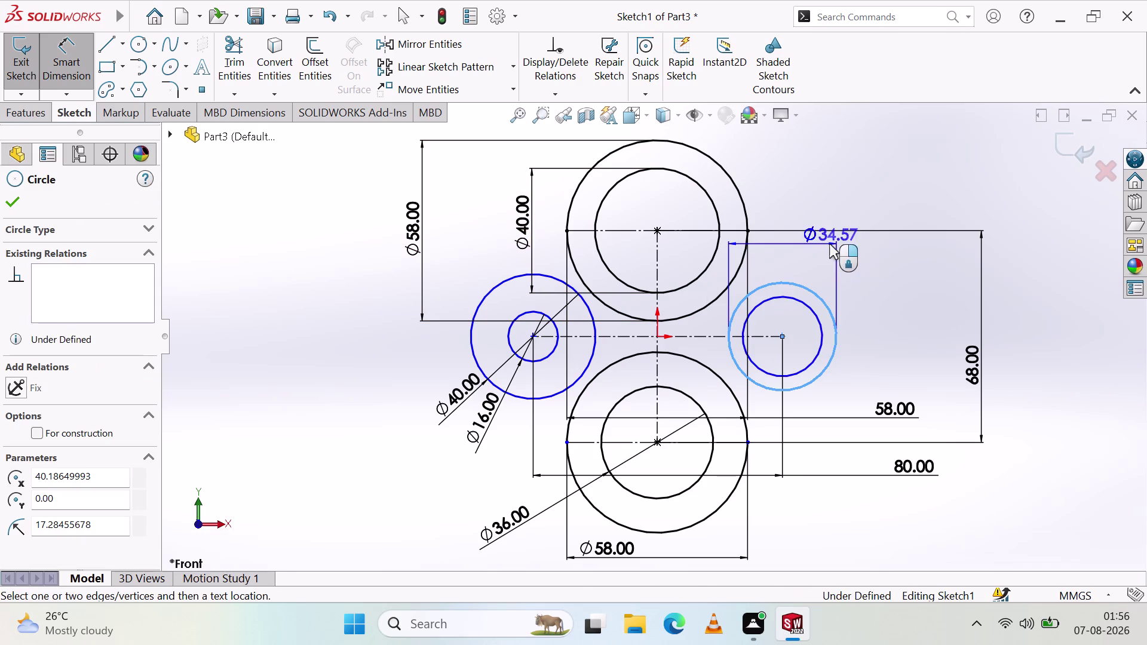
Place the right outer circle's diameter dimension at 40 mm.
scroll(up, 3)
scroll(down, 3)
scroll(down, 3)
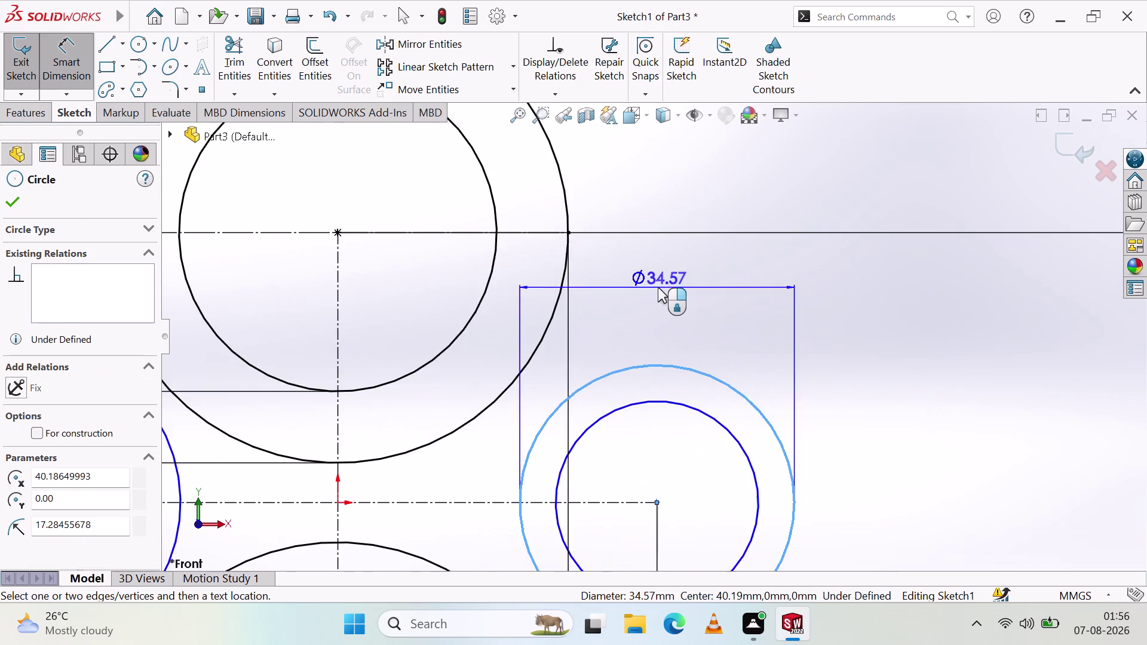
scroll(up, 3)
scroll(down, 3)
scroll(up, 3)
scroll(down, 3)
scroll(up, 3)
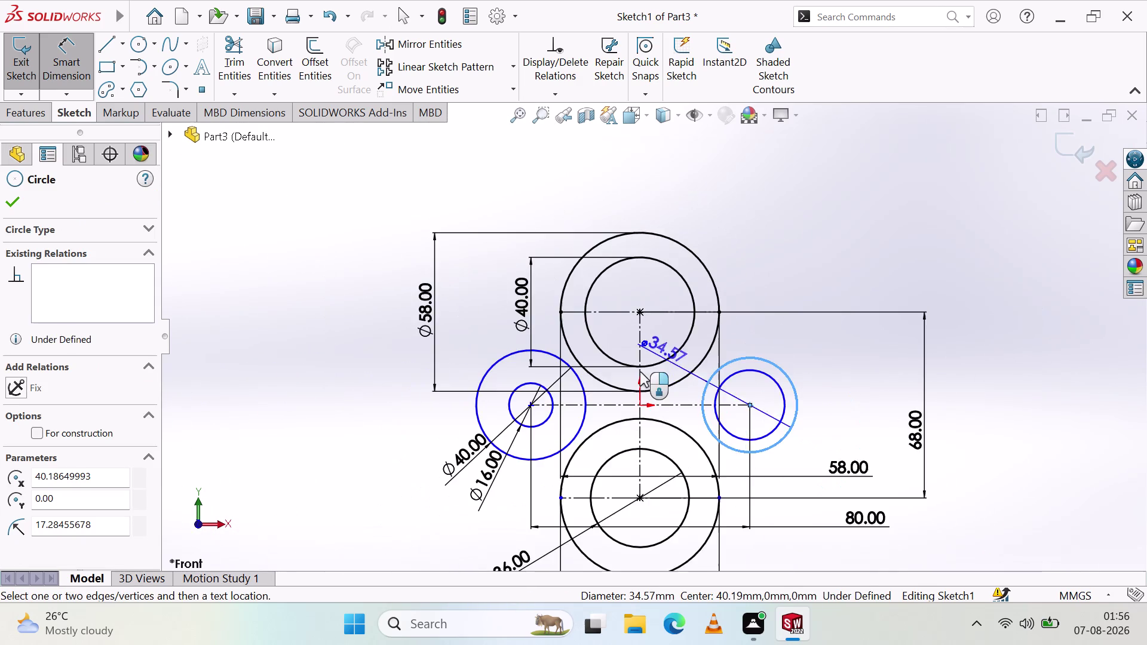
scroll(down, 3)
scroll(up, 3)
scroll(down, 3)
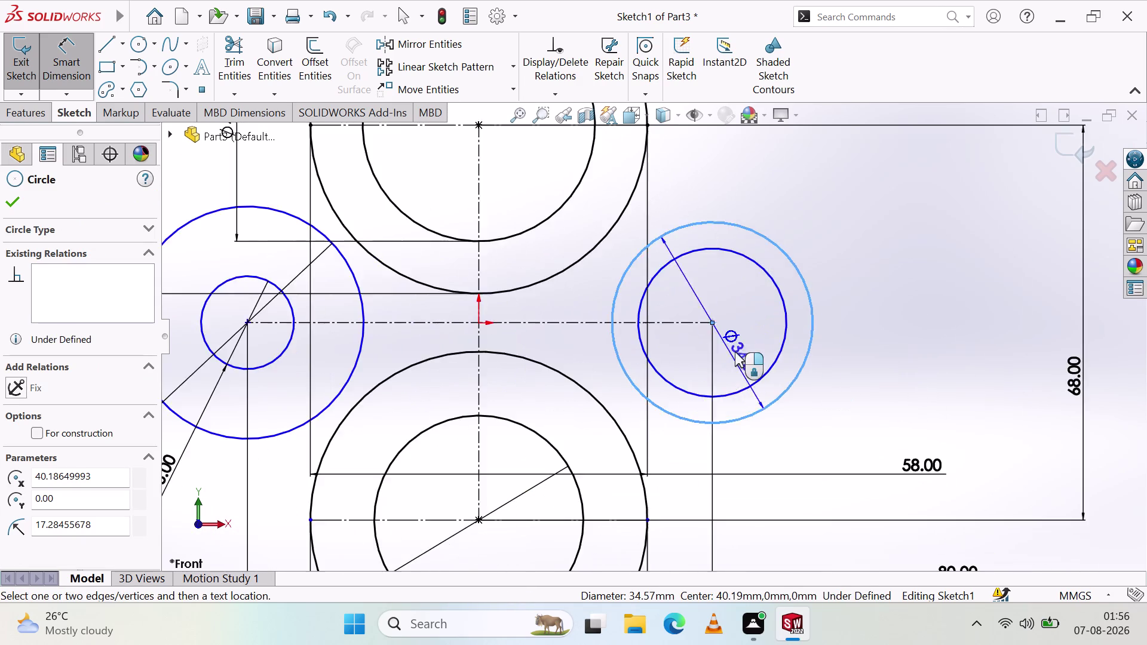
scroll(up, 3)
click(840, 286)
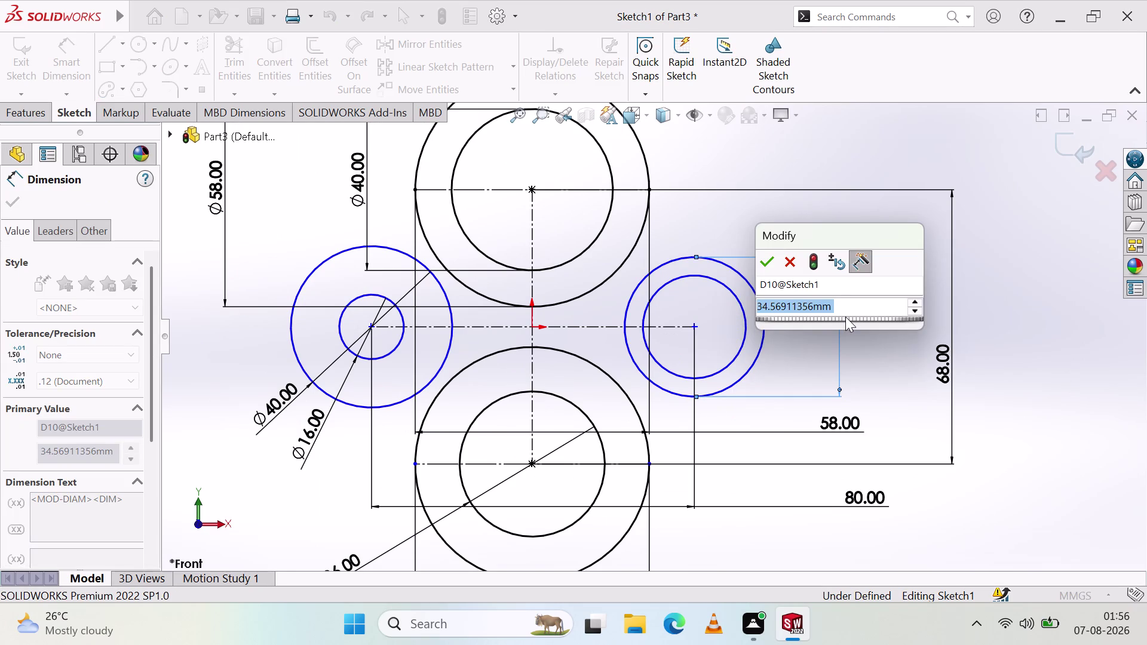
text(40)
key(Return)
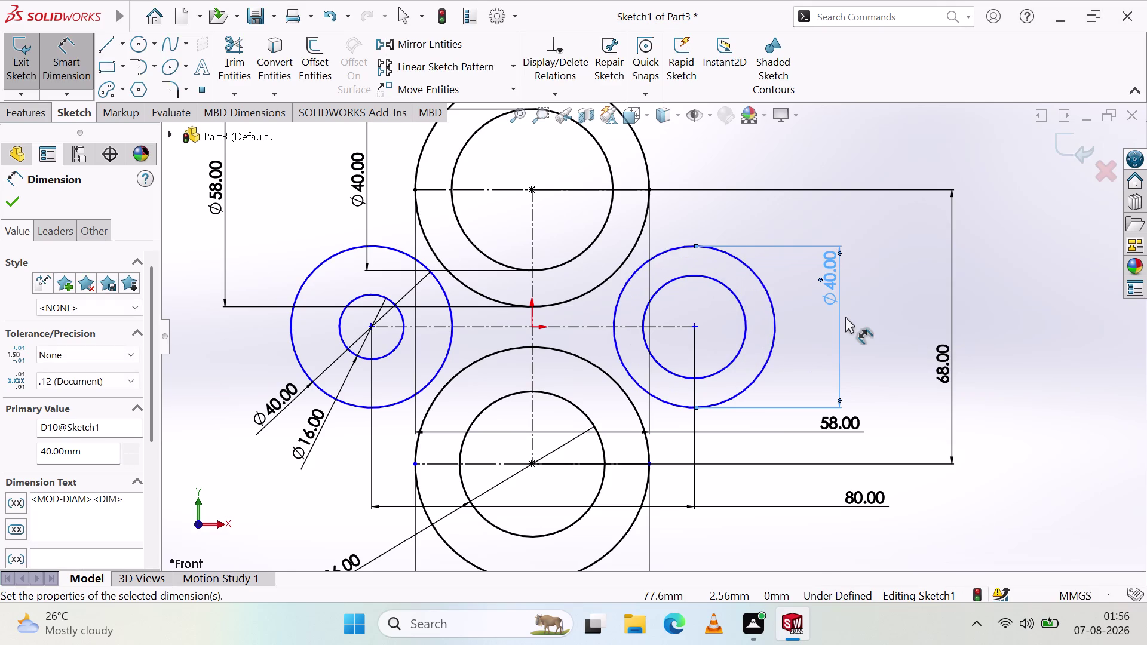
click(791, 359)
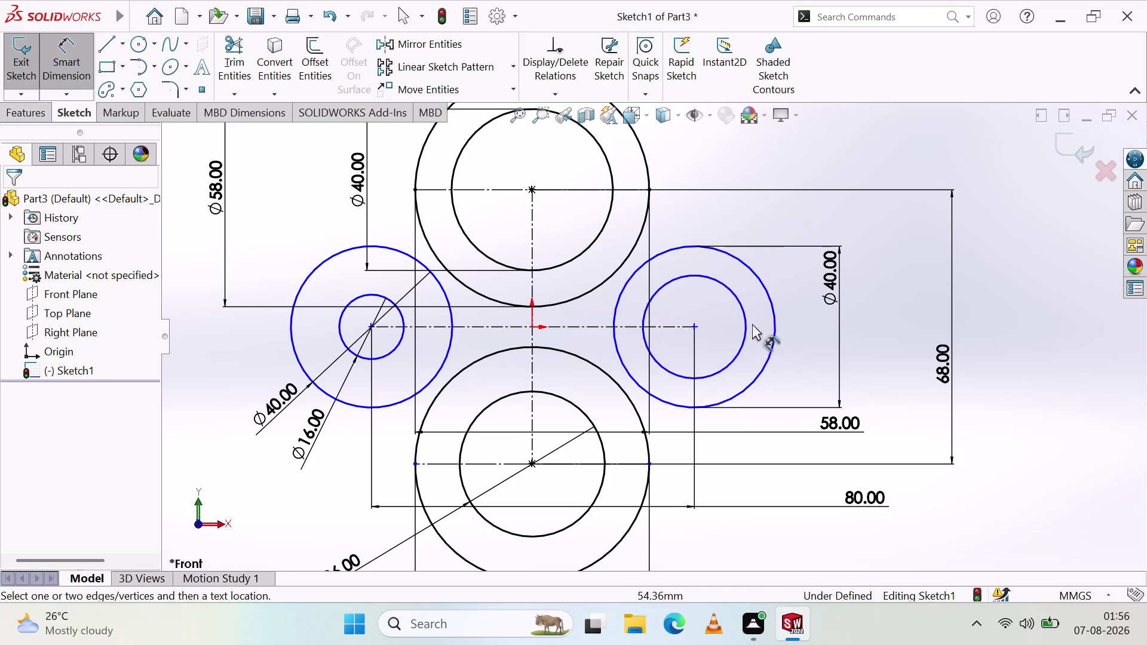
Dimension the right inner circle at a 22 mm diameter.
click(747, 324)
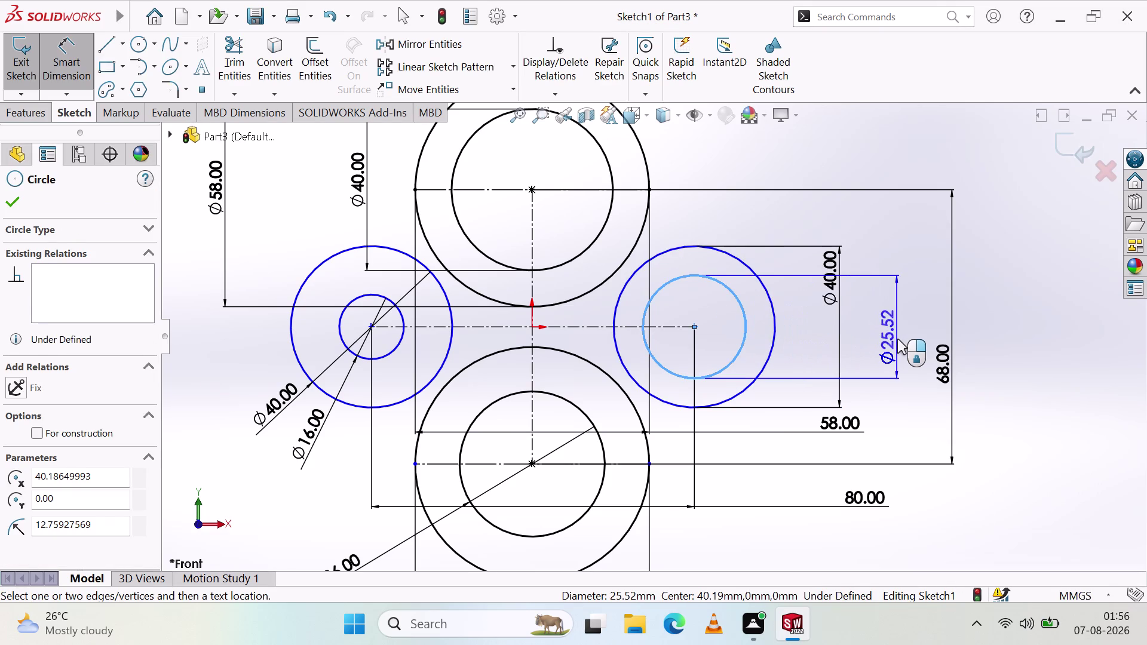
click(898, 338)
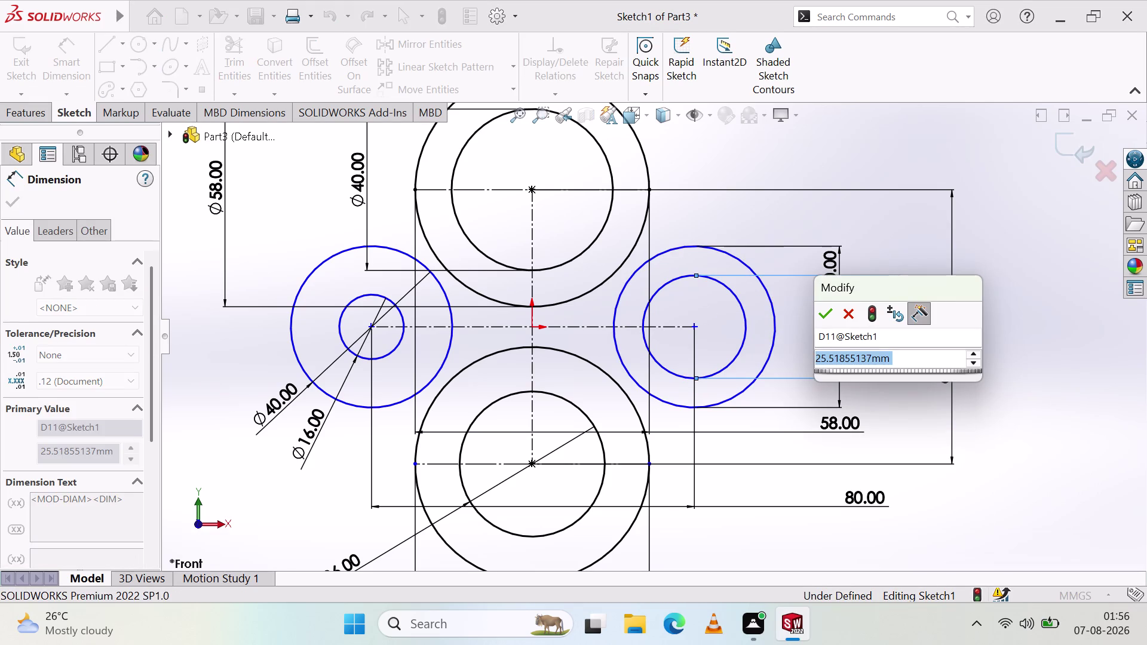
text(22)
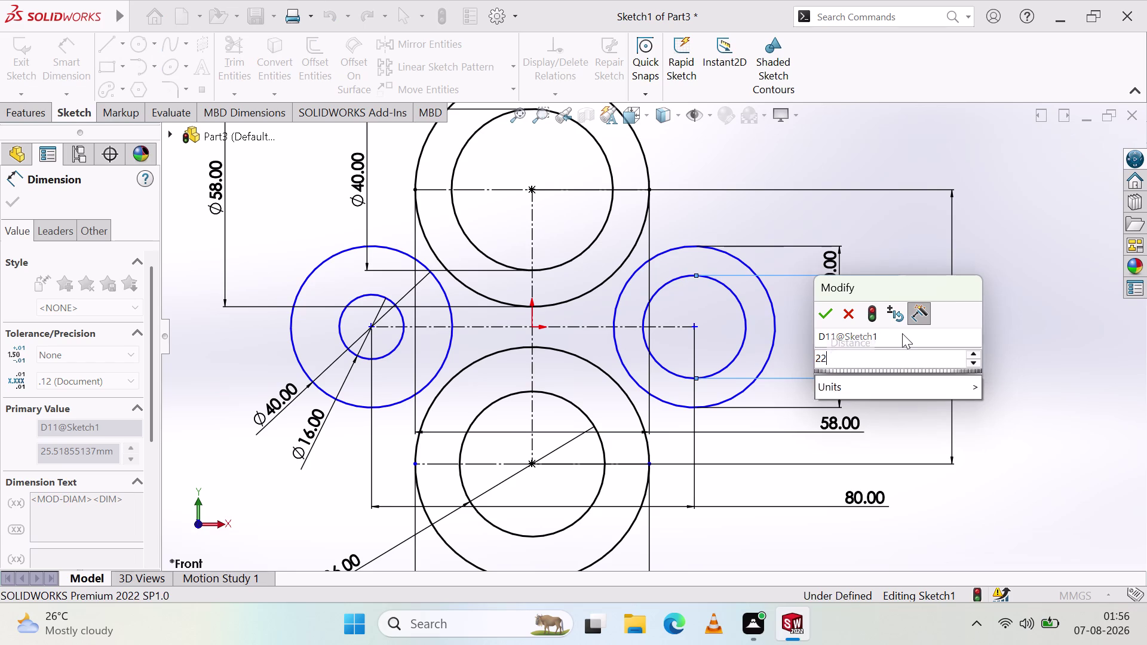
key(Return)
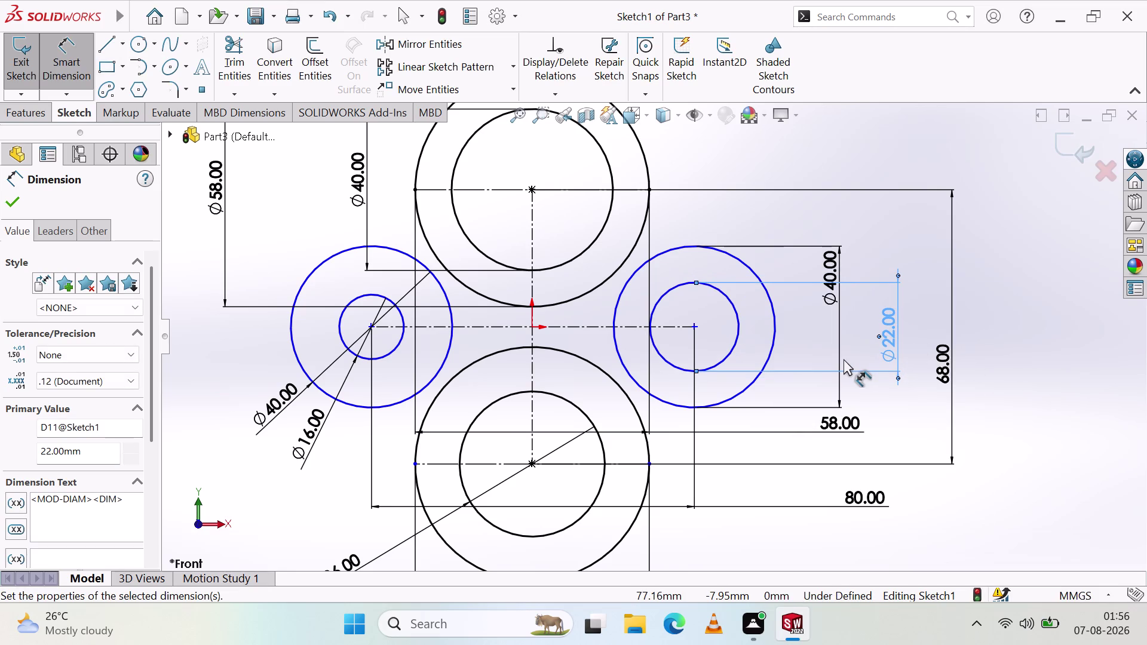
click(843, 360)
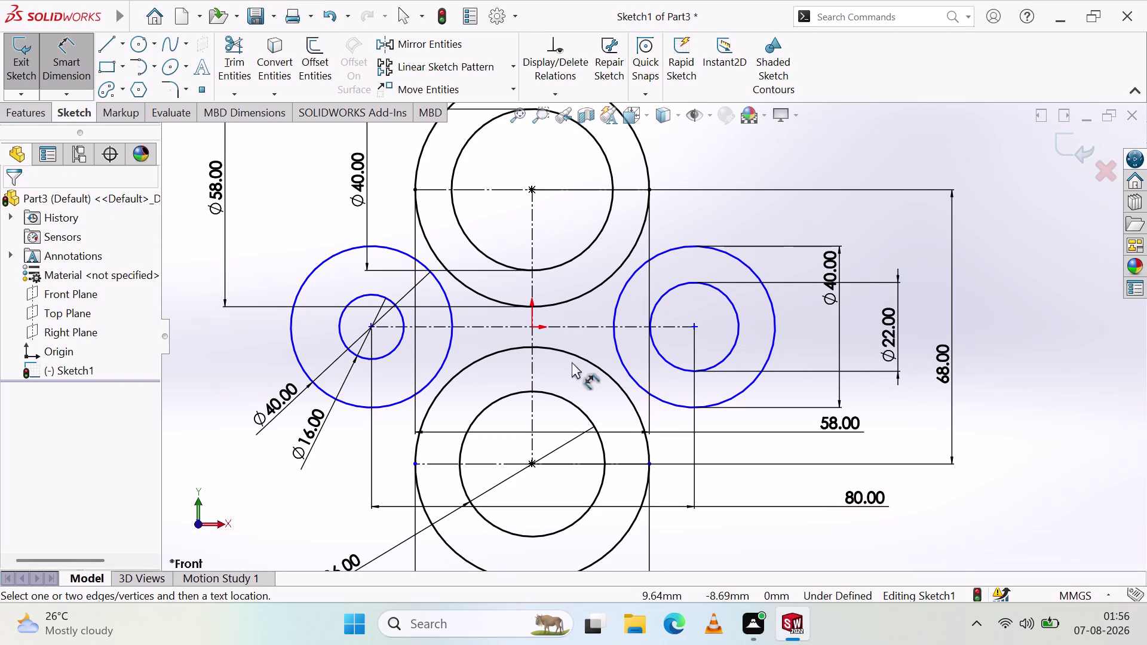
scroll(up, 3)
scroll(down, 3)
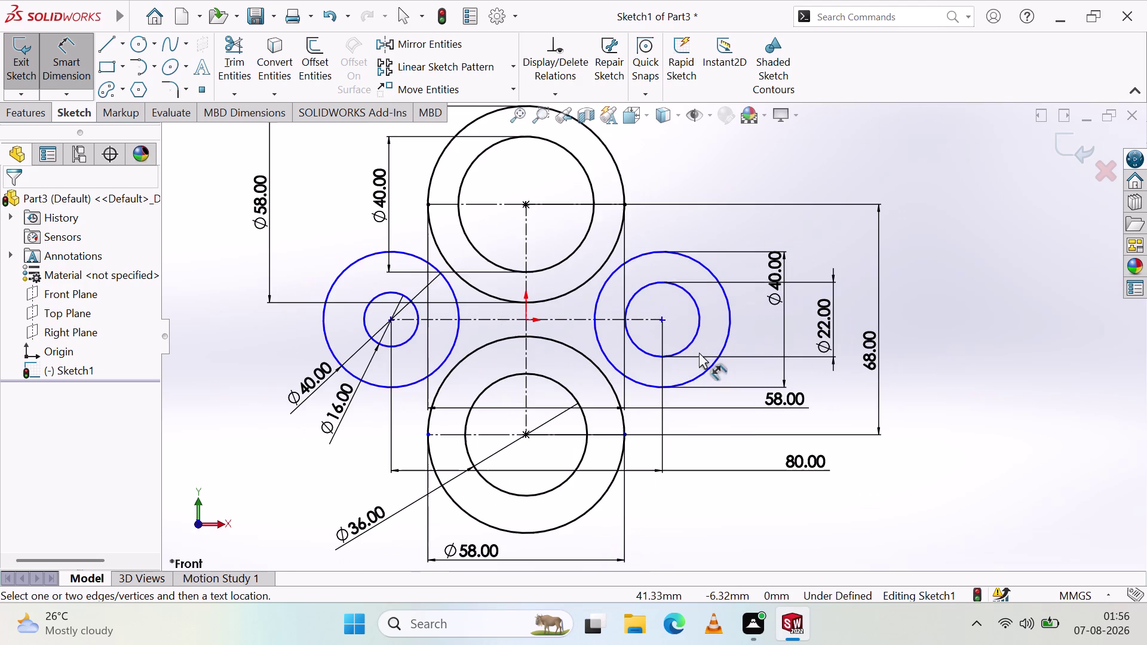
key(Escape)
key(Escape)
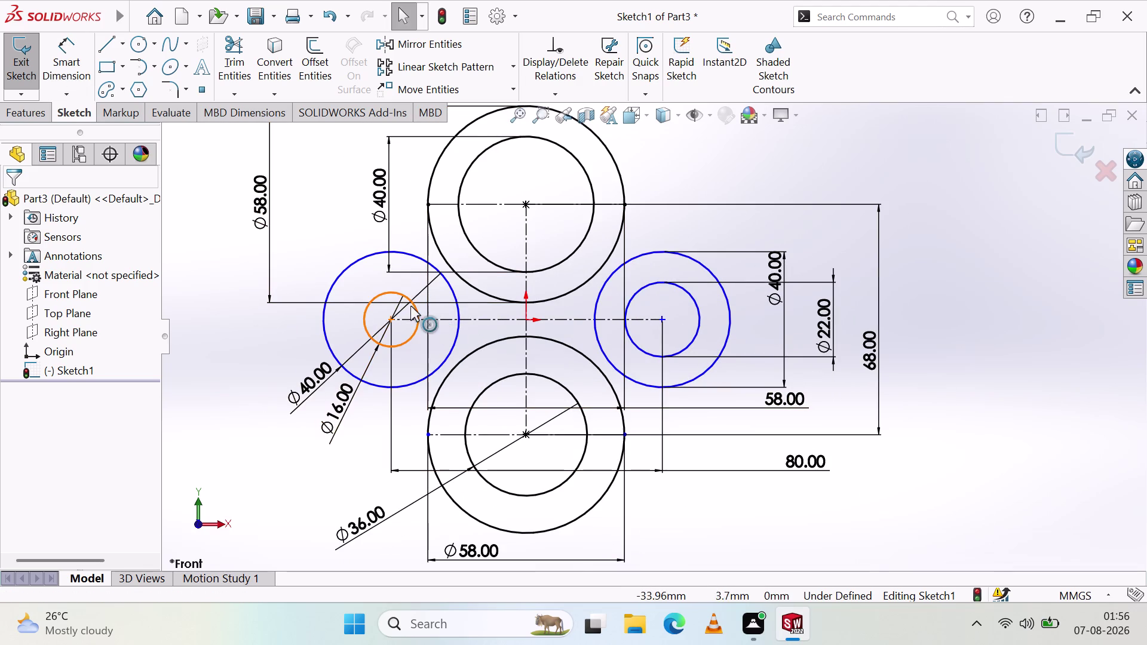
key(Escape)
click(65, 61)
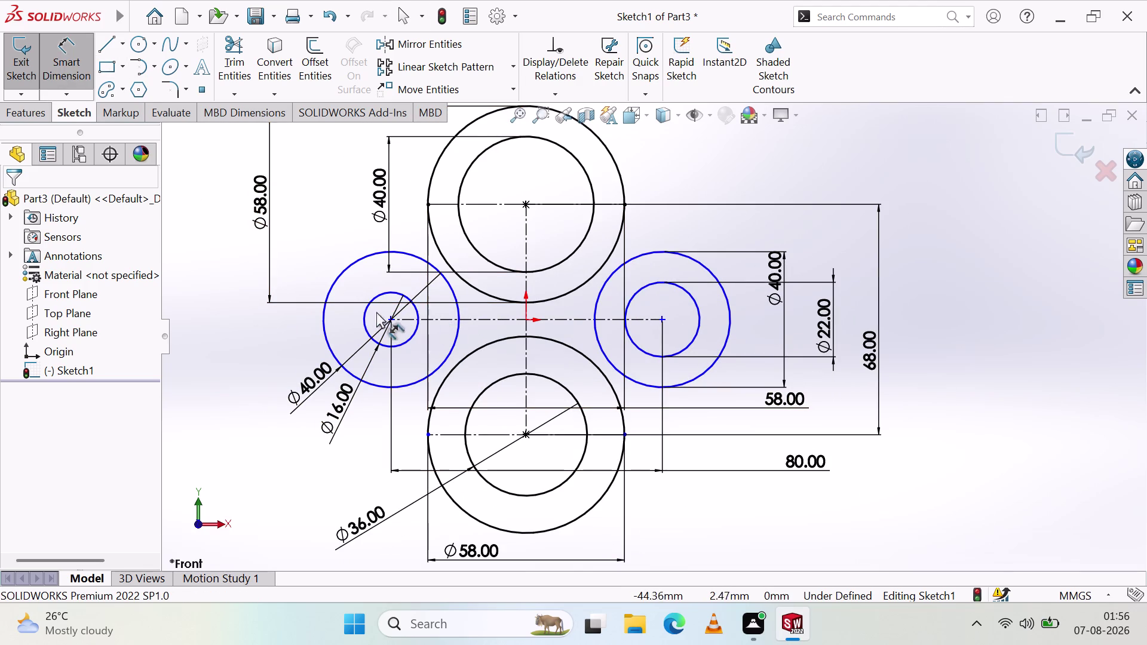
click(389, 317)
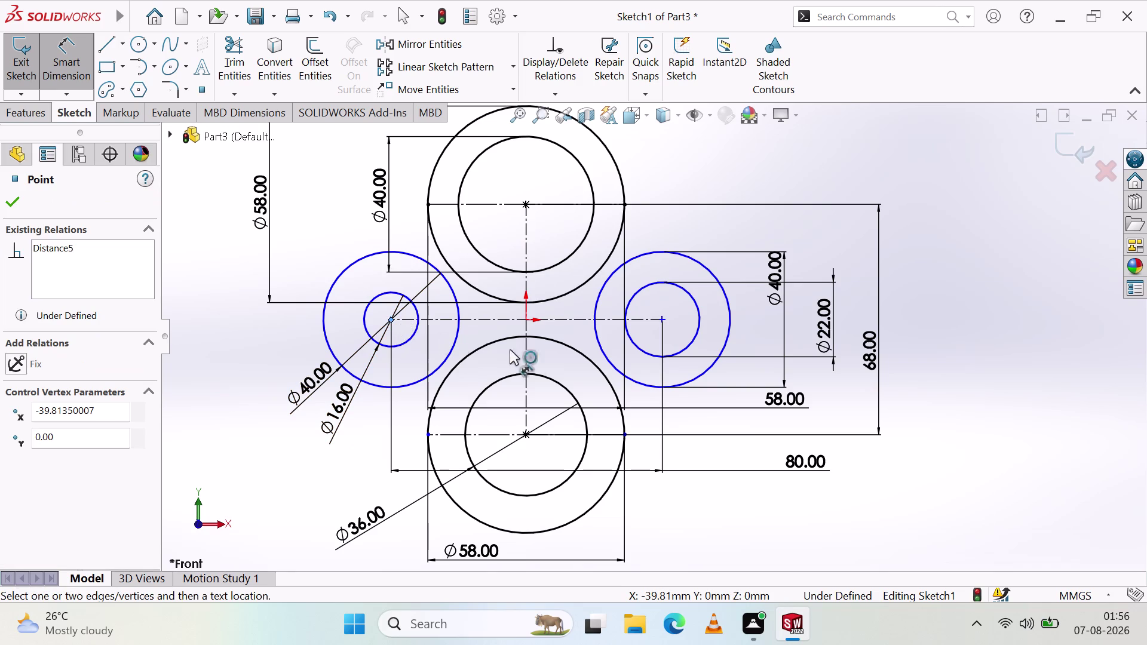
click(524, 202)
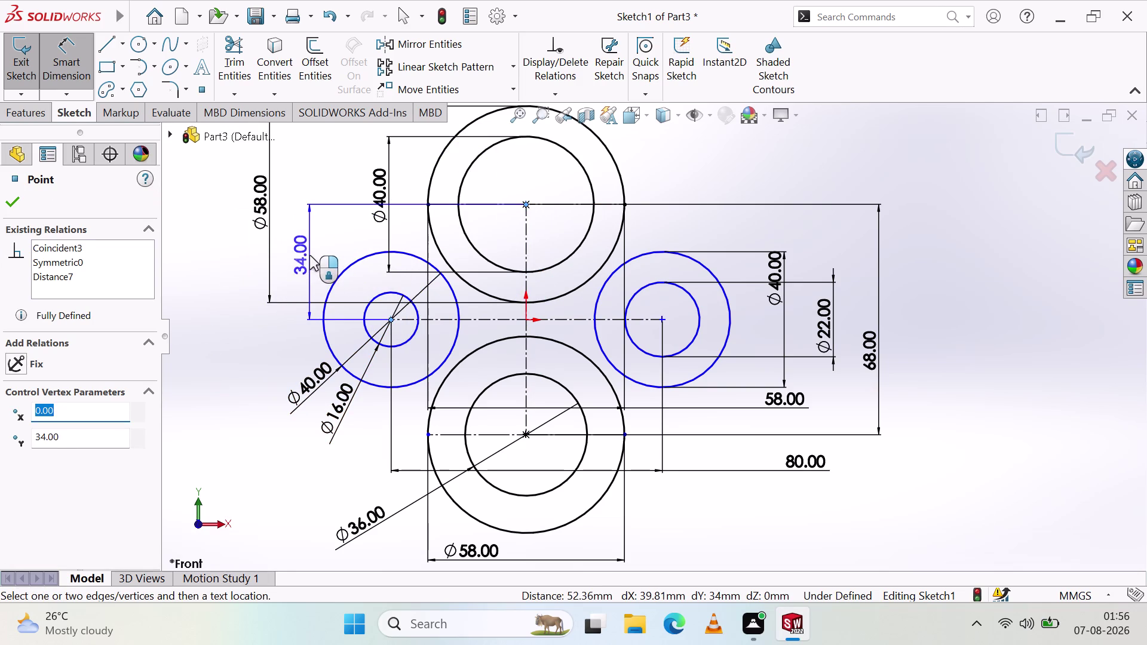
click(310, 253)
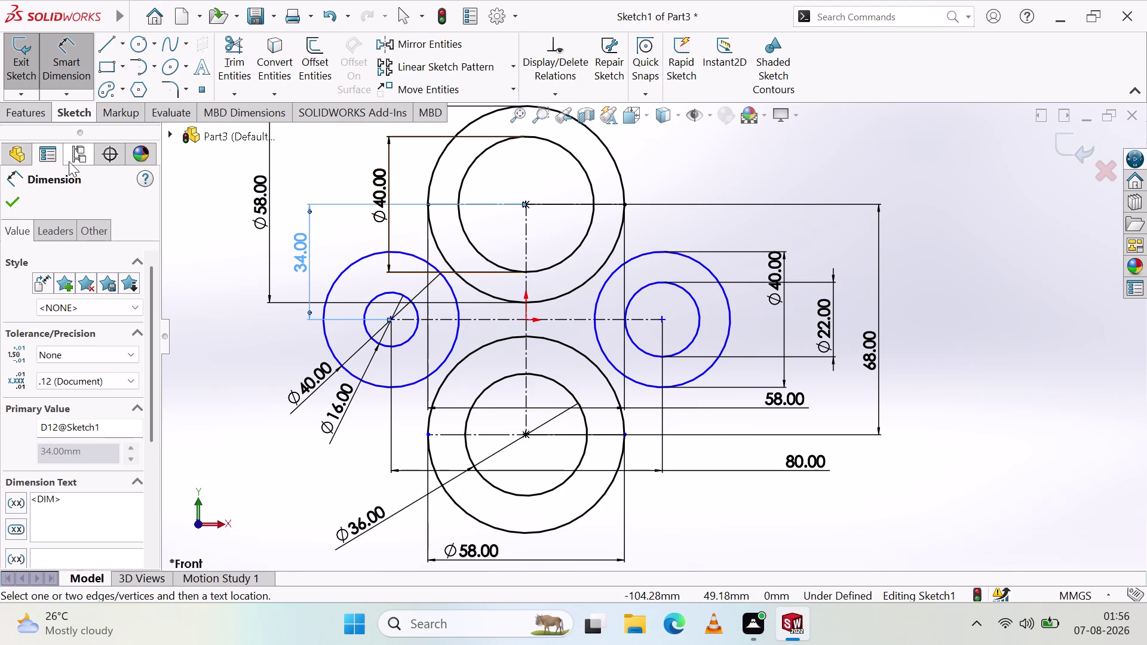
click(16, 197)
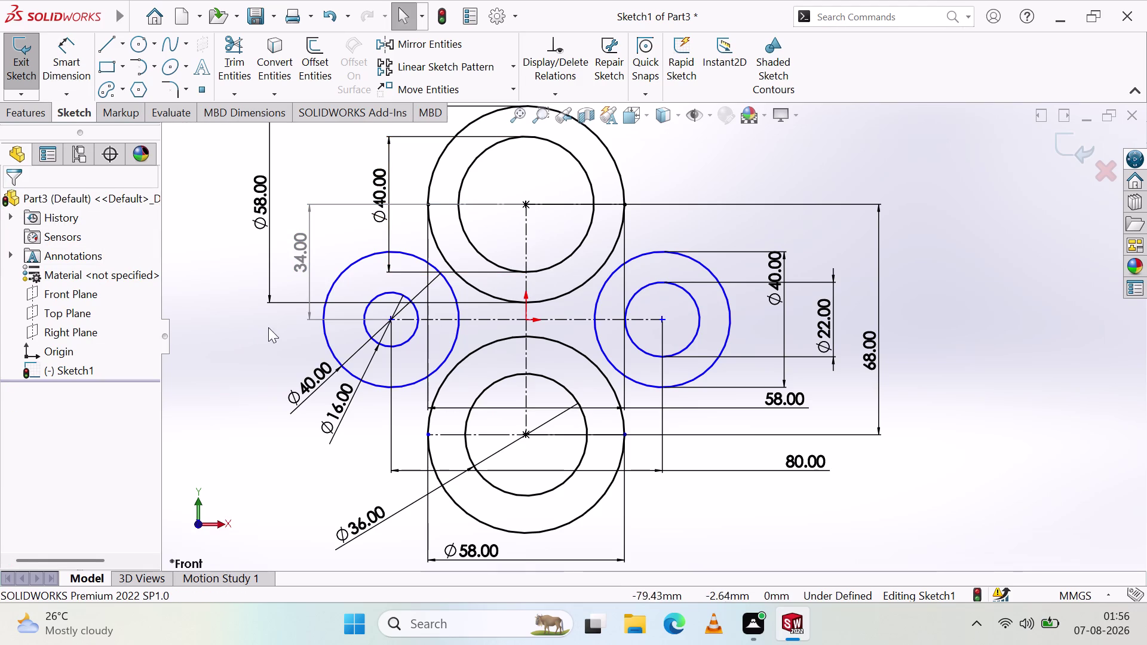
key(Escape)
key(Escape)
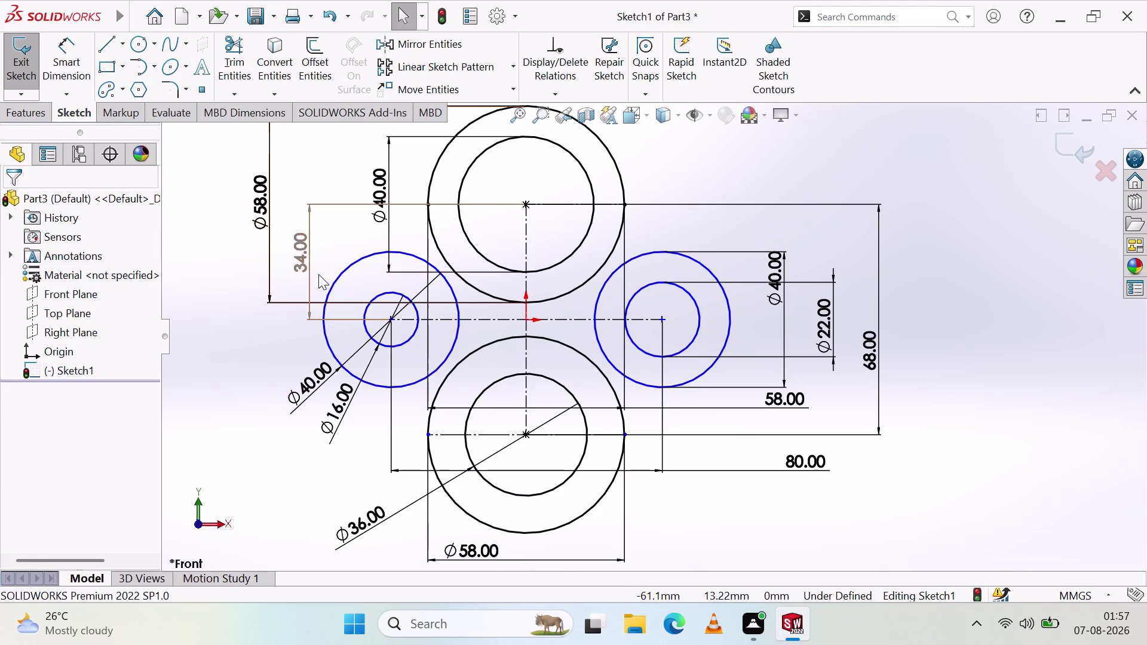
click(310, 266)
key(Delete)
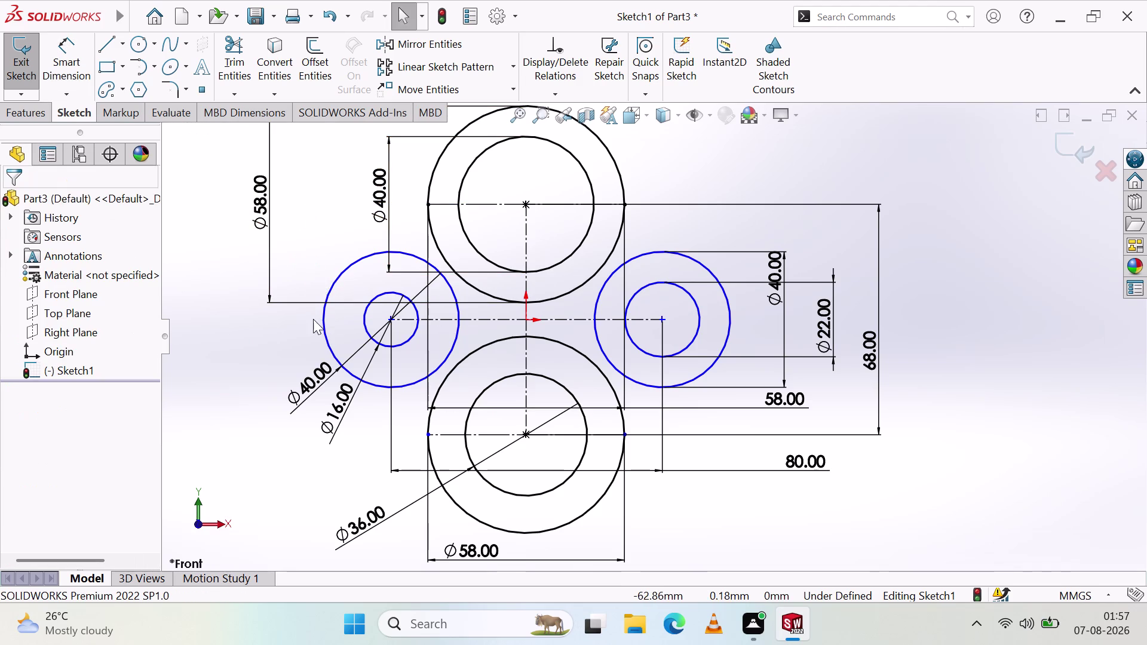
click(392, 321)
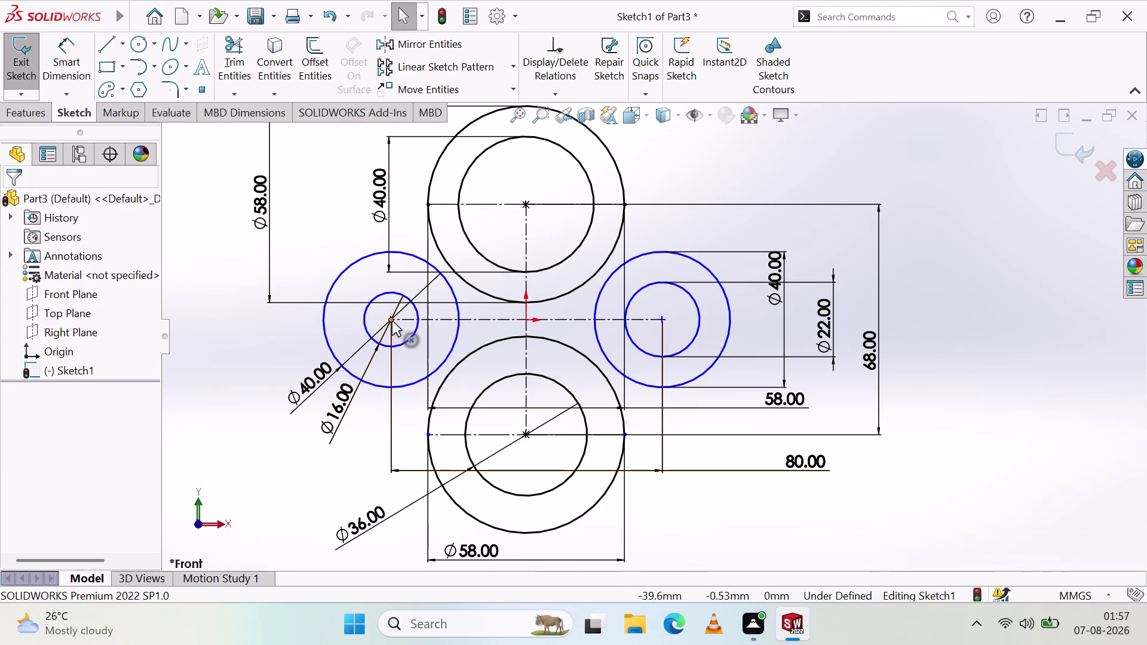
key(Escape)
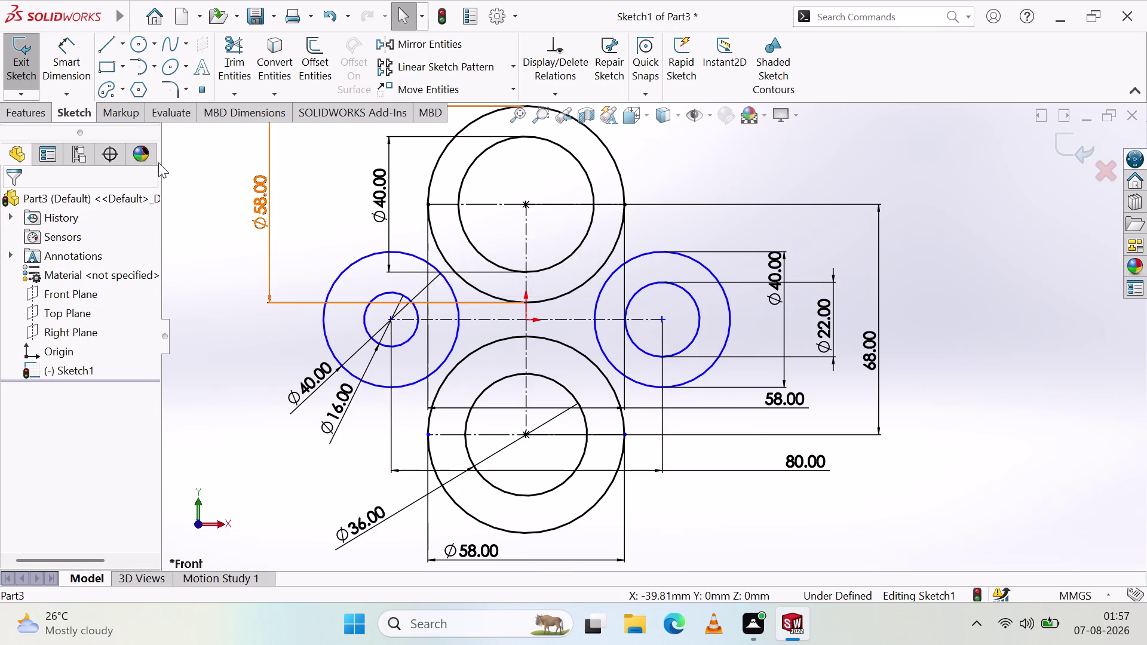
click(52, 48)
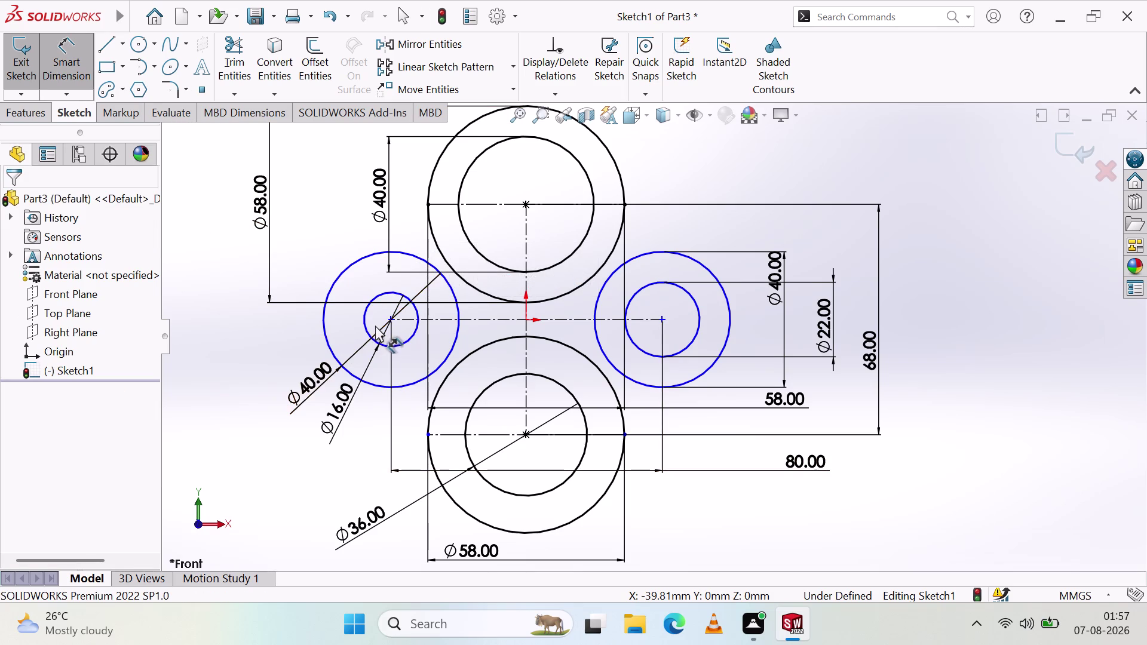
click(389, 322)
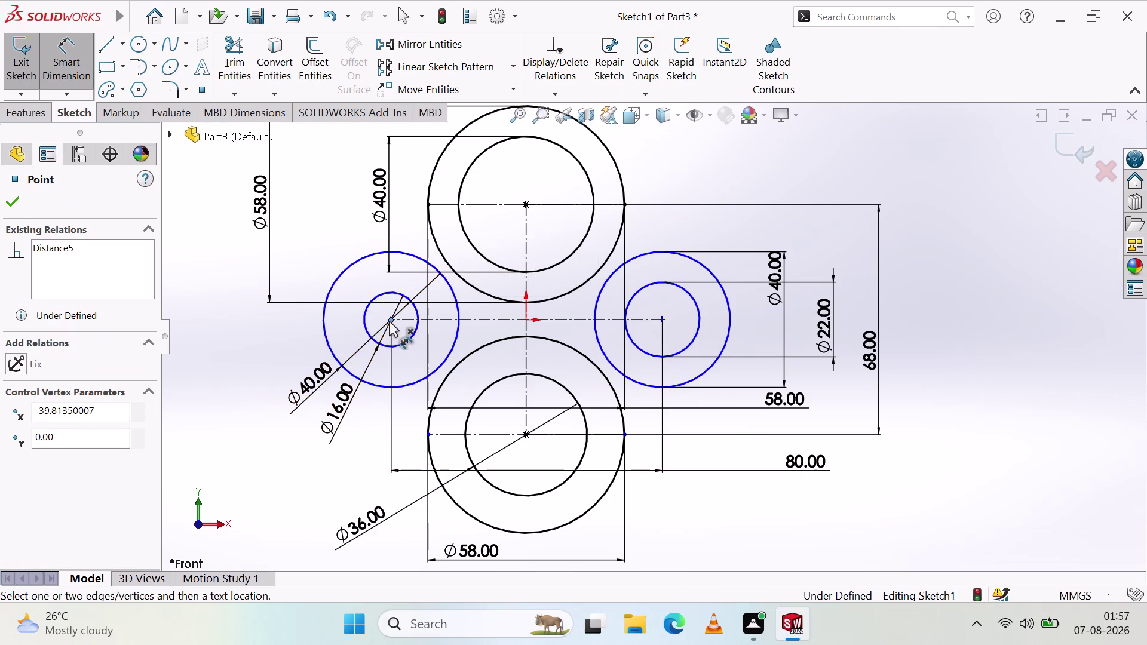
Add a 34 mm vertical dimension between the left and bottom circle centres.
click(525, 433)
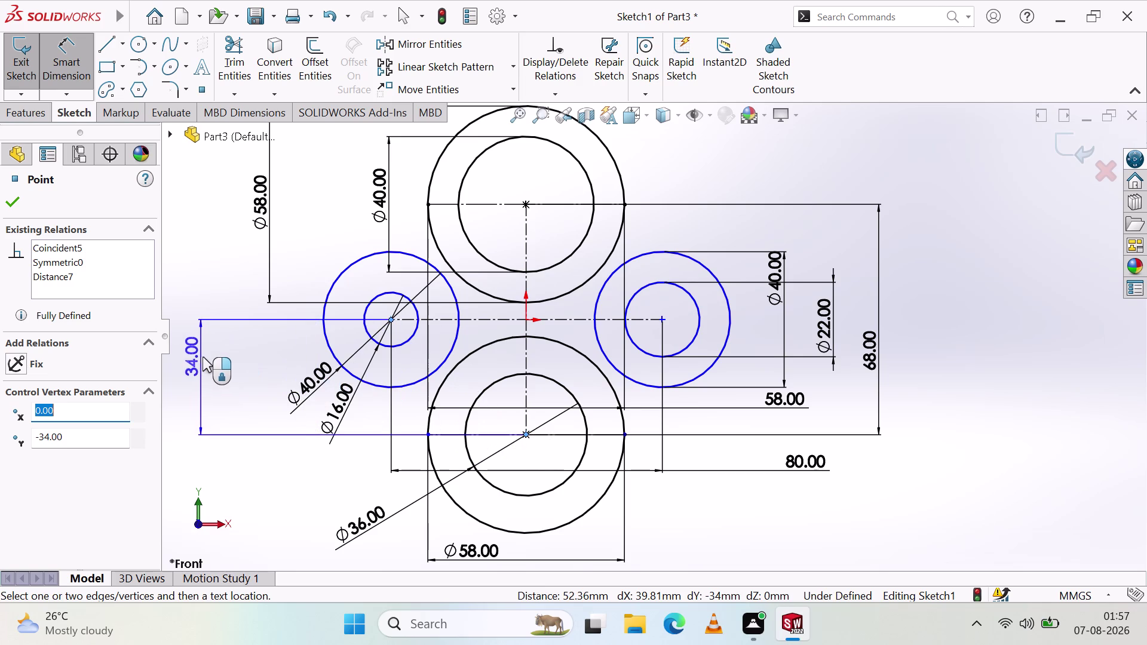
click(223, 368)
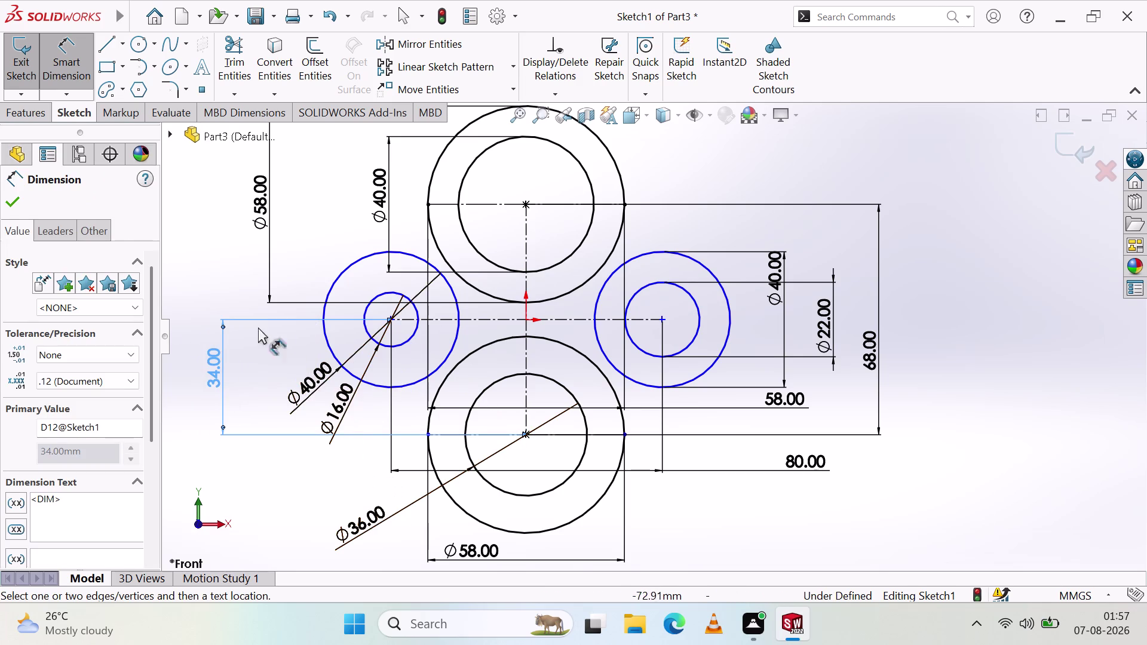
click(1, 199)
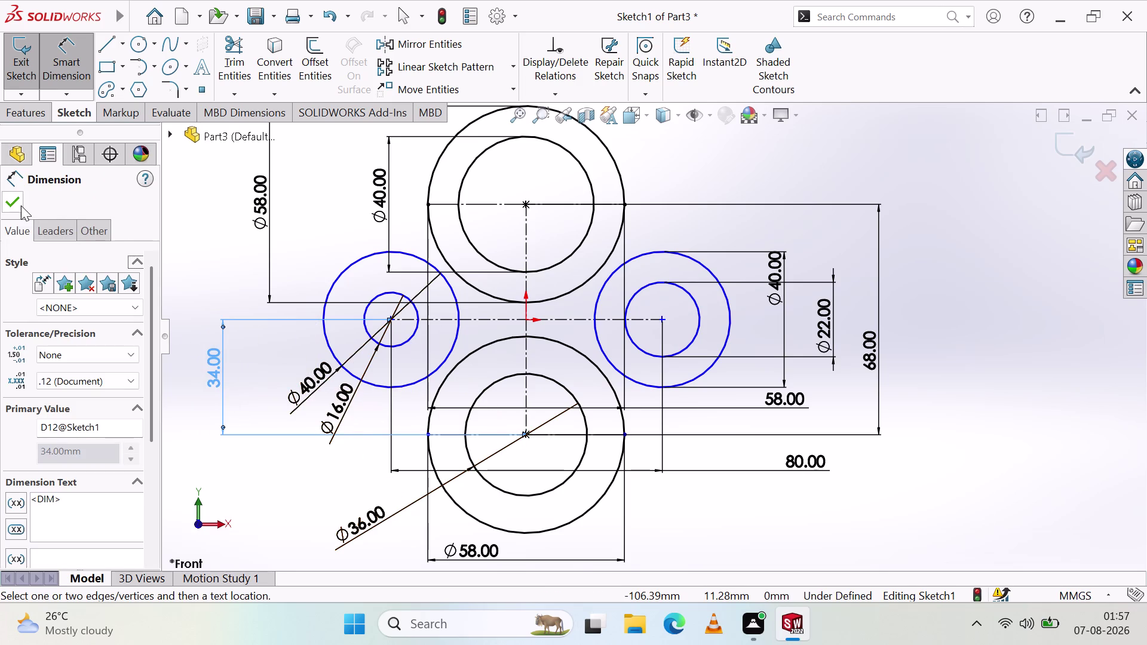
click(21, 205)
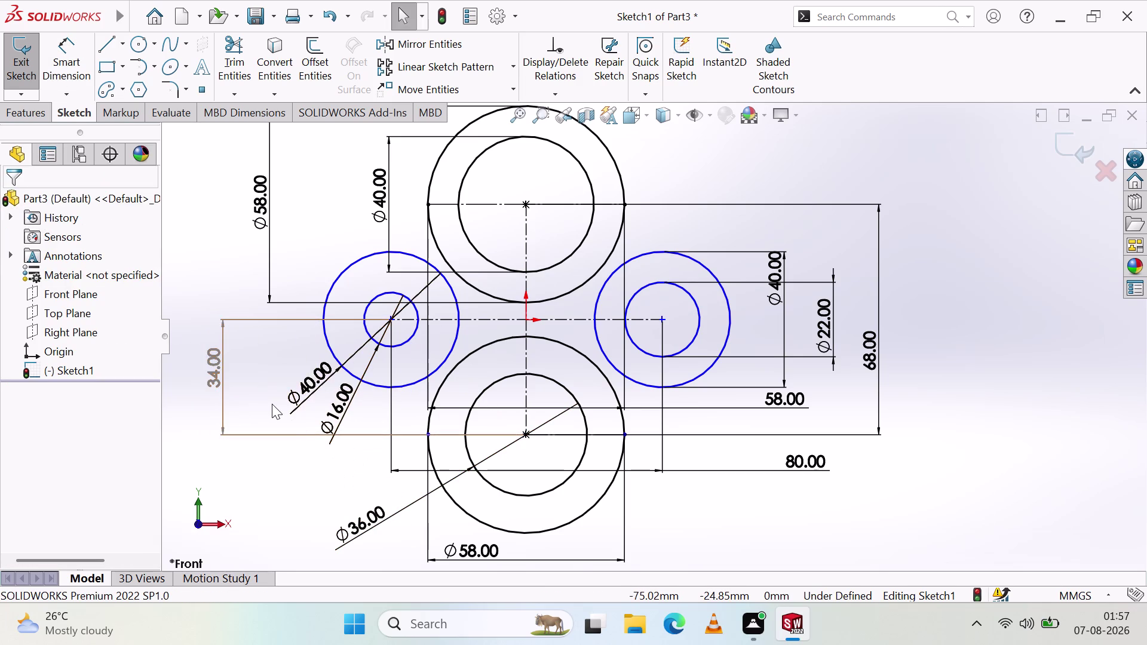
scroll(up, 3)
Delete the 34 mm vertical dimension and clear the selection.
click(391, 362)
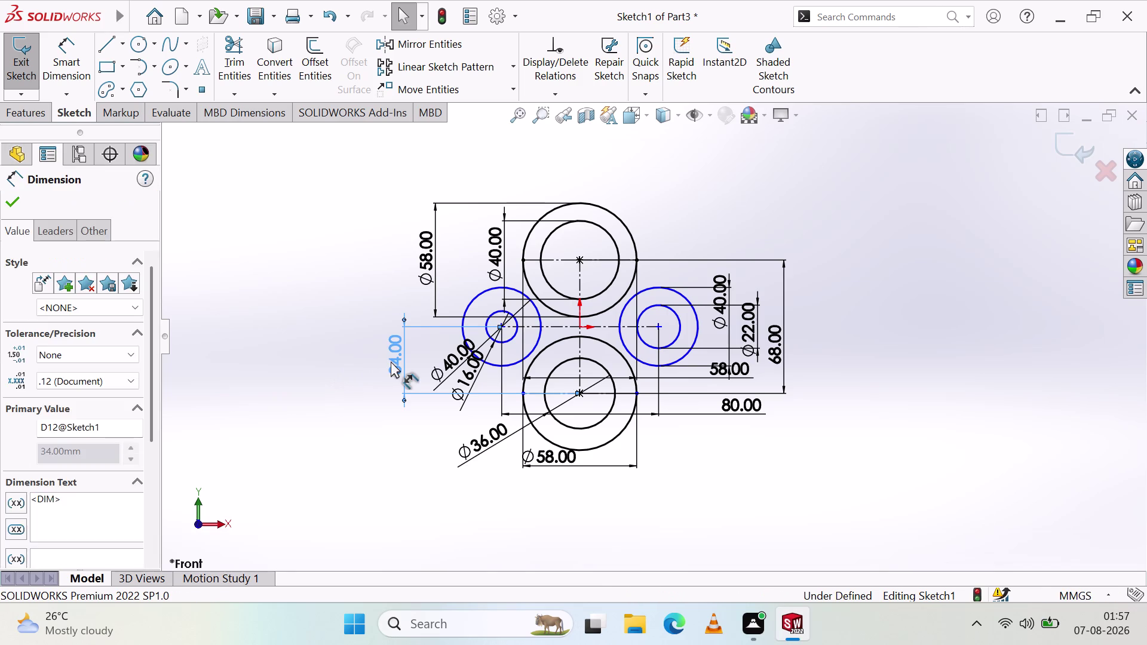
key(Delete)
scroll(down, 3)
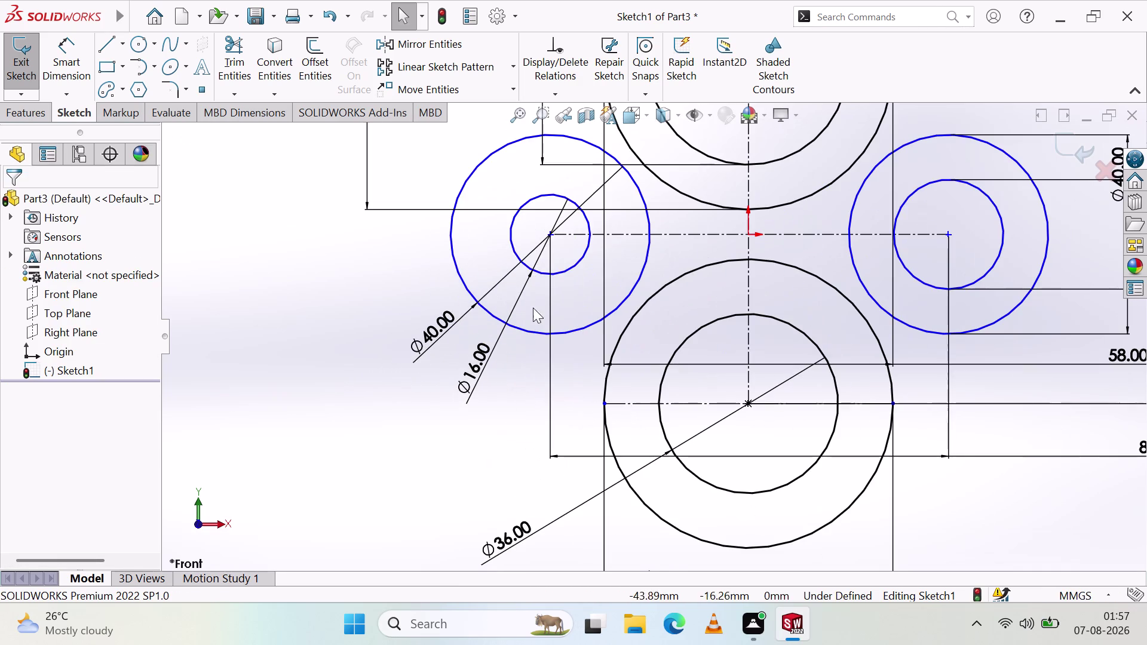
scroll(up, 3)
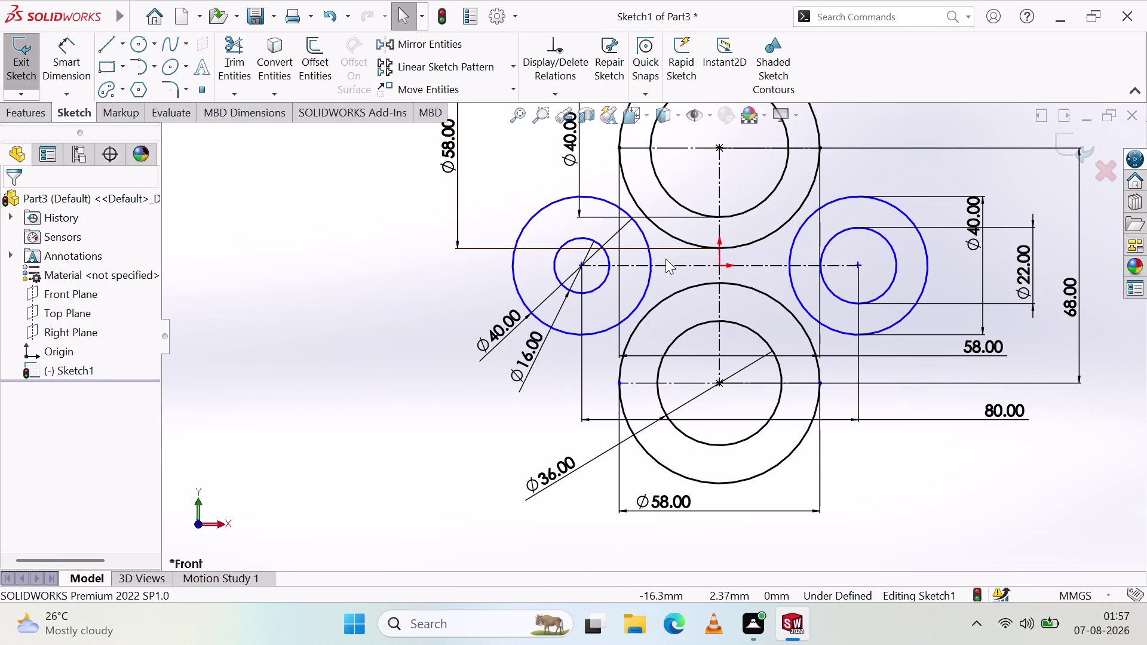
key(Escape)
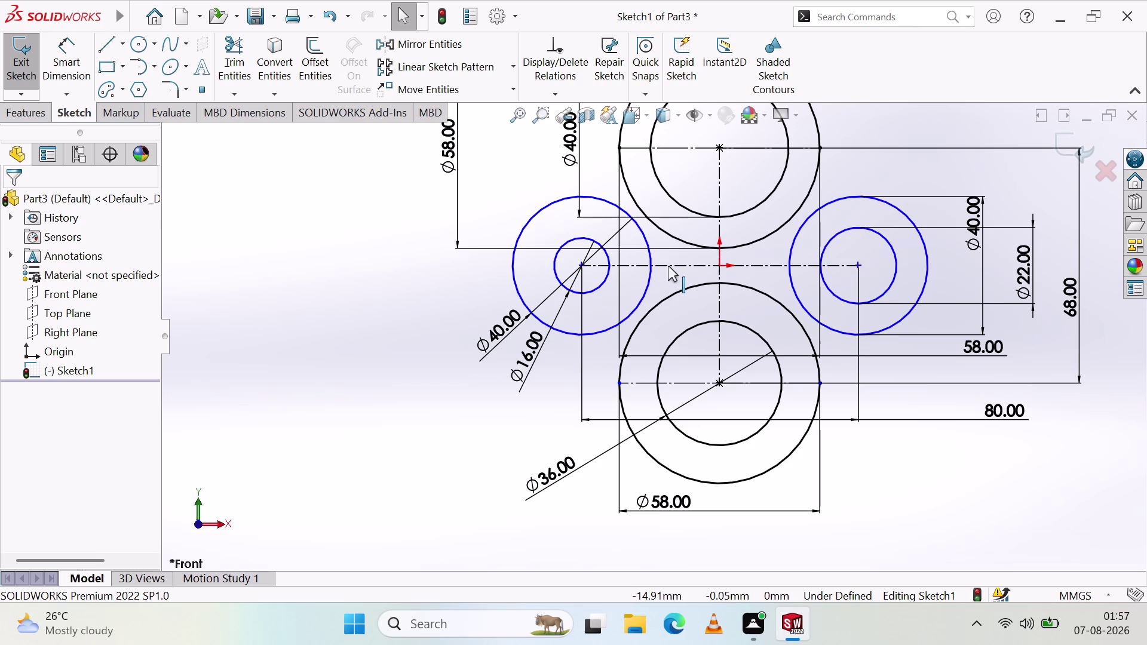
key(Escape)
Zoom around the sketch to check the dimensions, then activate the Circle tool.
scroll(down, 3)
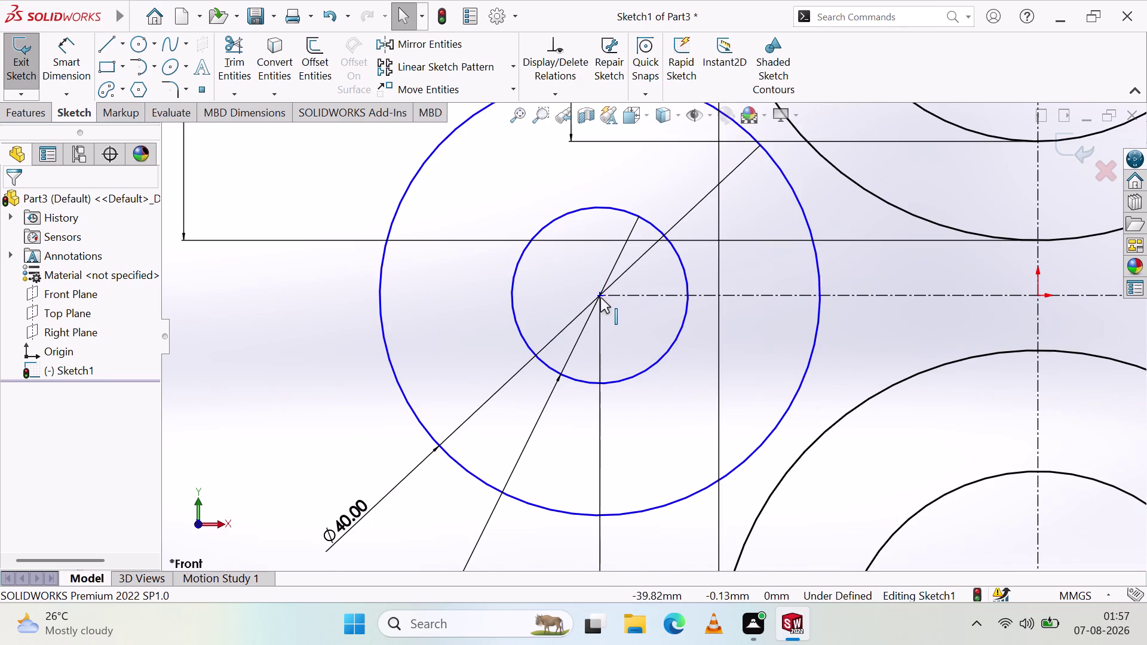
scroll(down, 3)
scroll(up, 3)
scroll(up, 3)
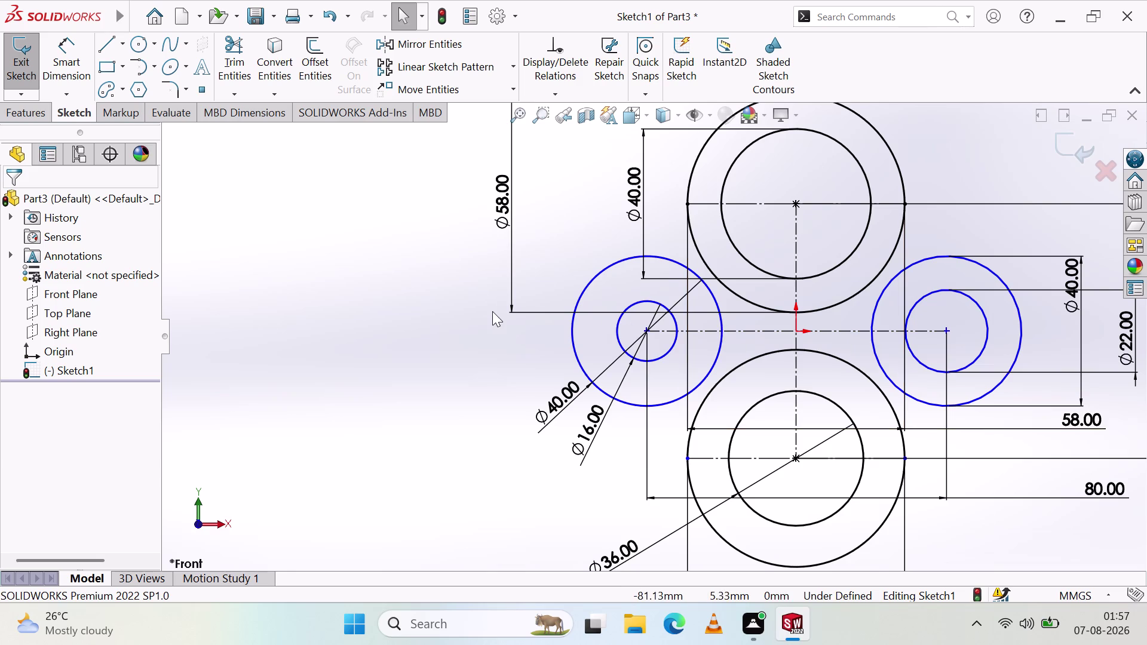
scroll(up, 3)
scroll(down, 3)
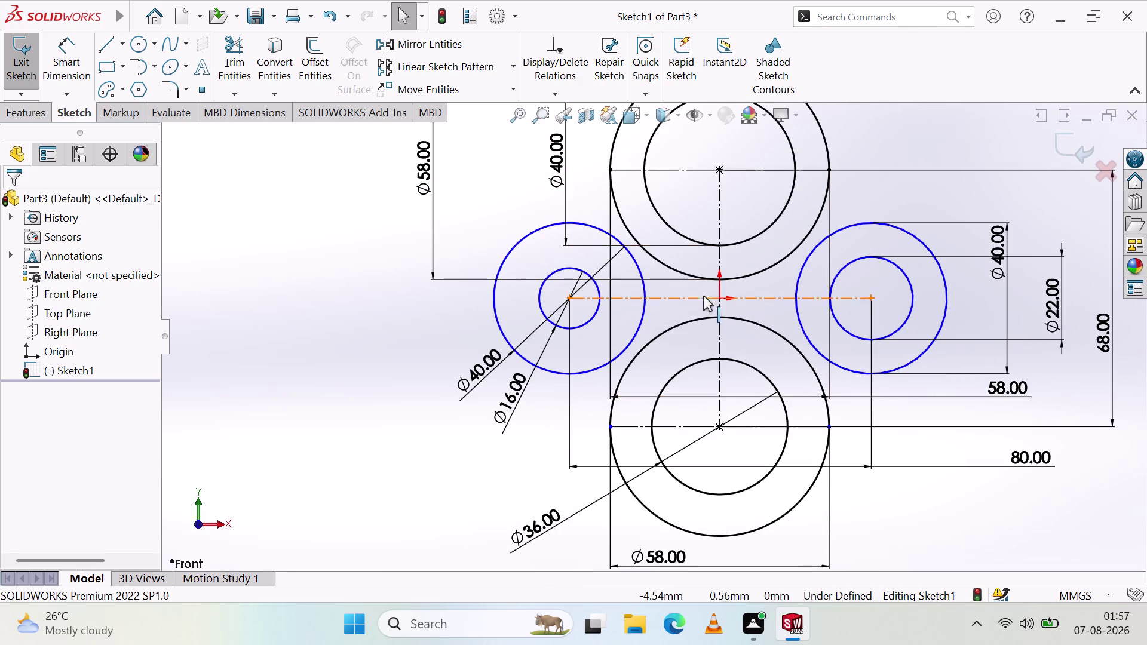
scroll(up, 3)
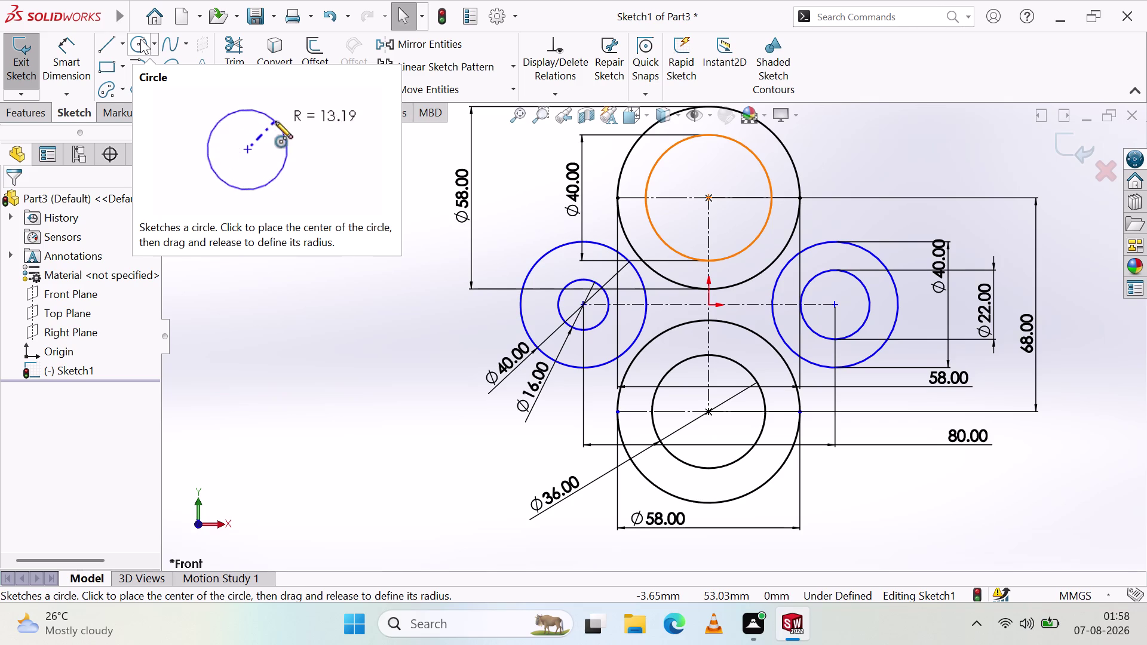
click(140, 39)
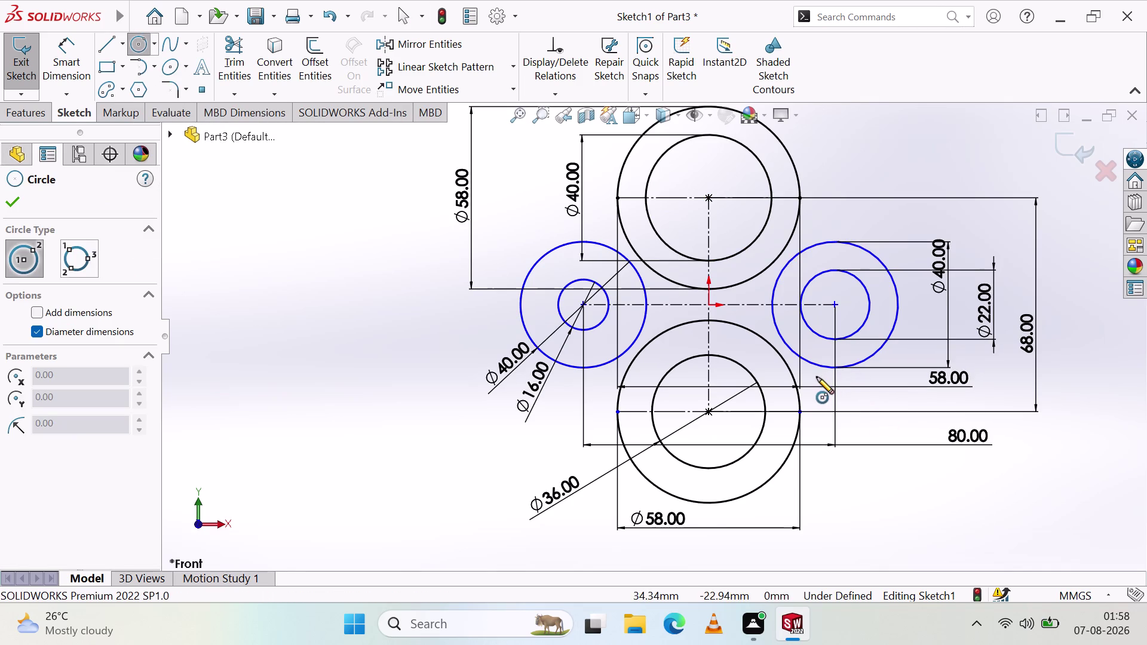